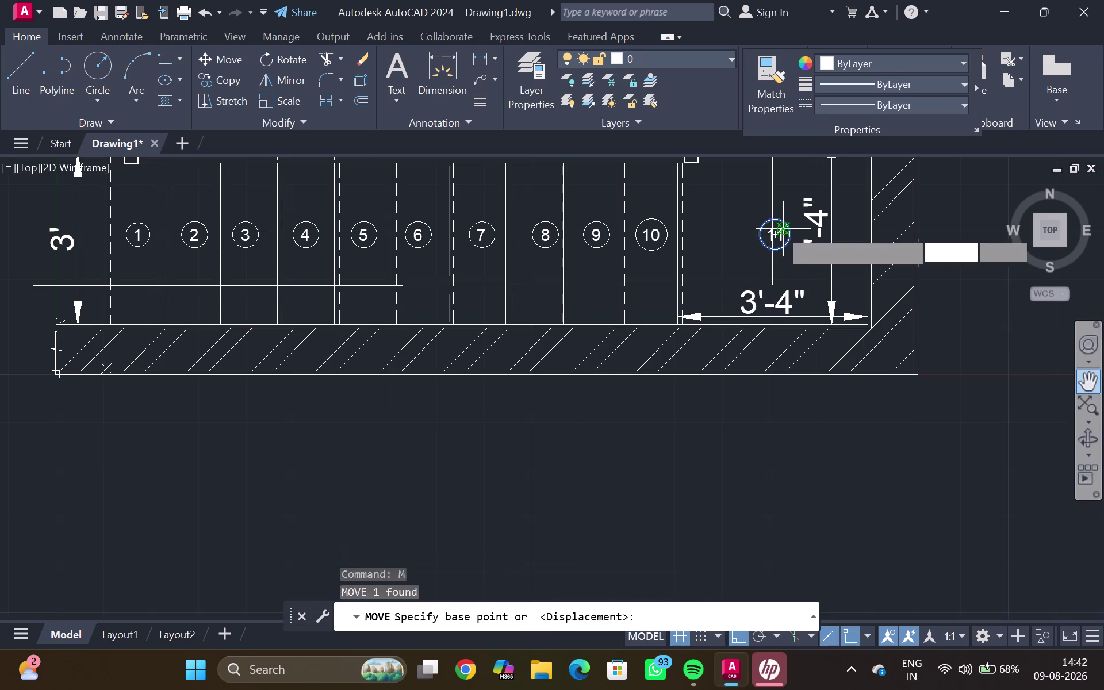
Move the circle and the 11 label toward the landing area.
click(780, 230)
click(745, 239)
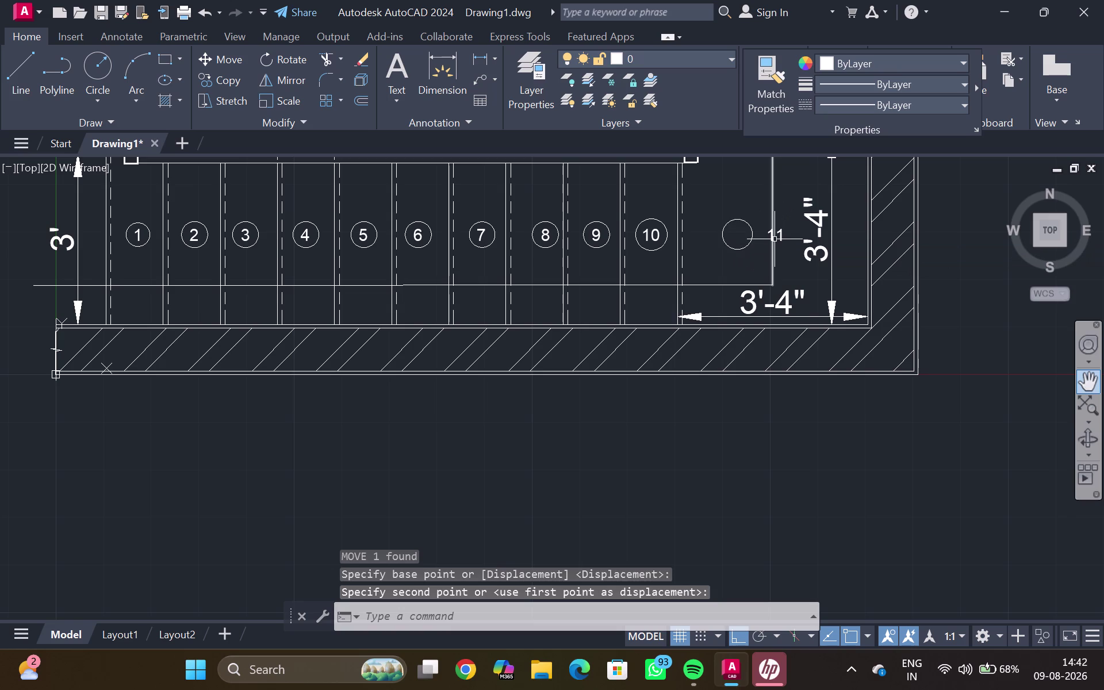
click(782, 233)
key(m)
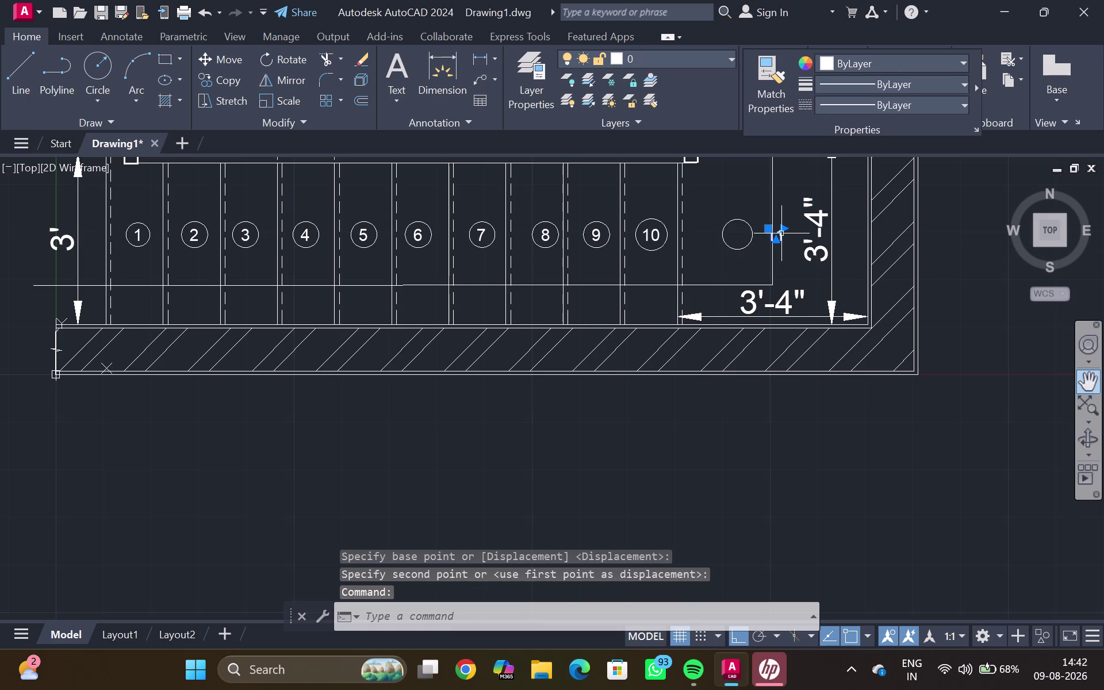
key(Return)
click(781, 233)
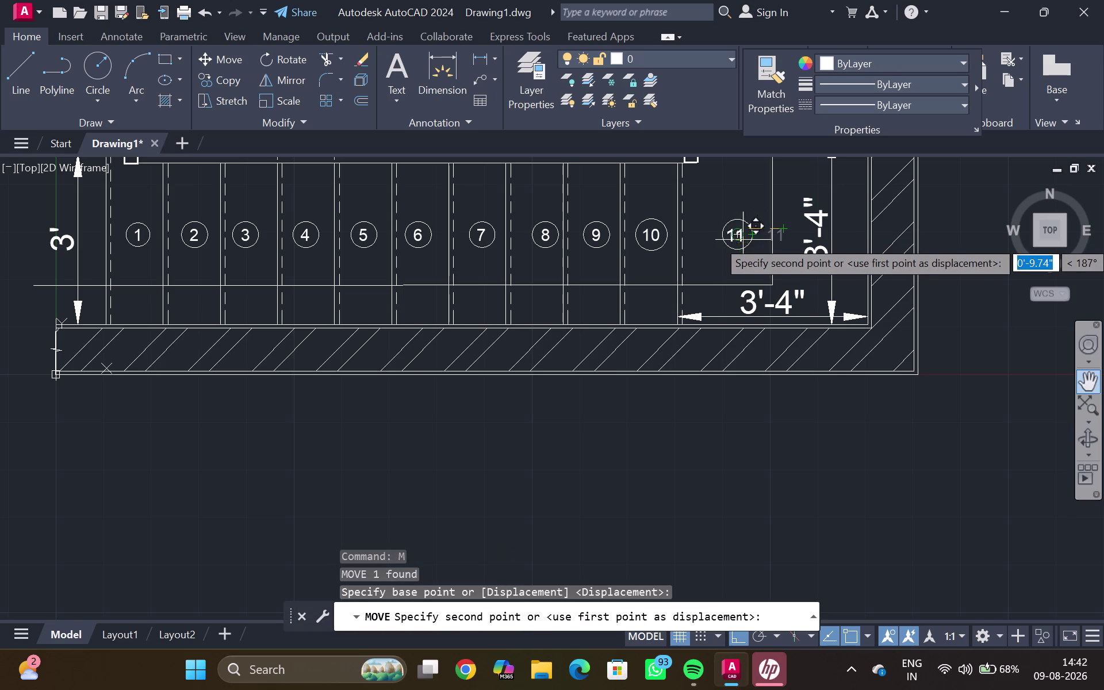
click(745, 240)
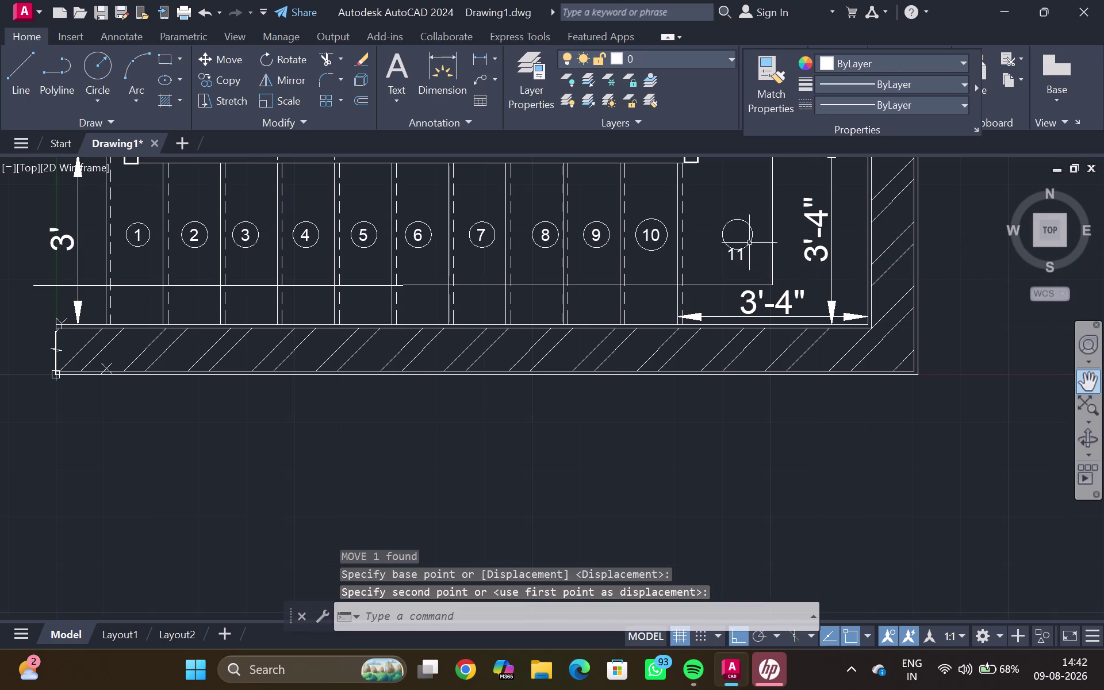
Move the 11 label up inside its circle.
click(742, 254)
key(comma)
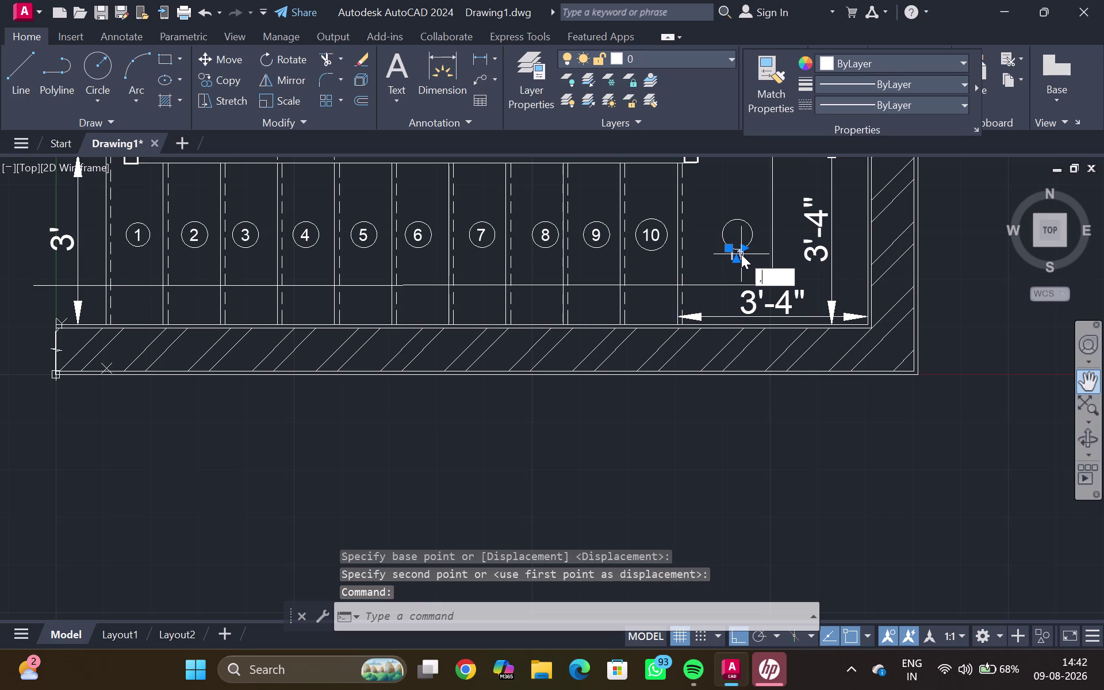
key(BackSpace)
key(m)
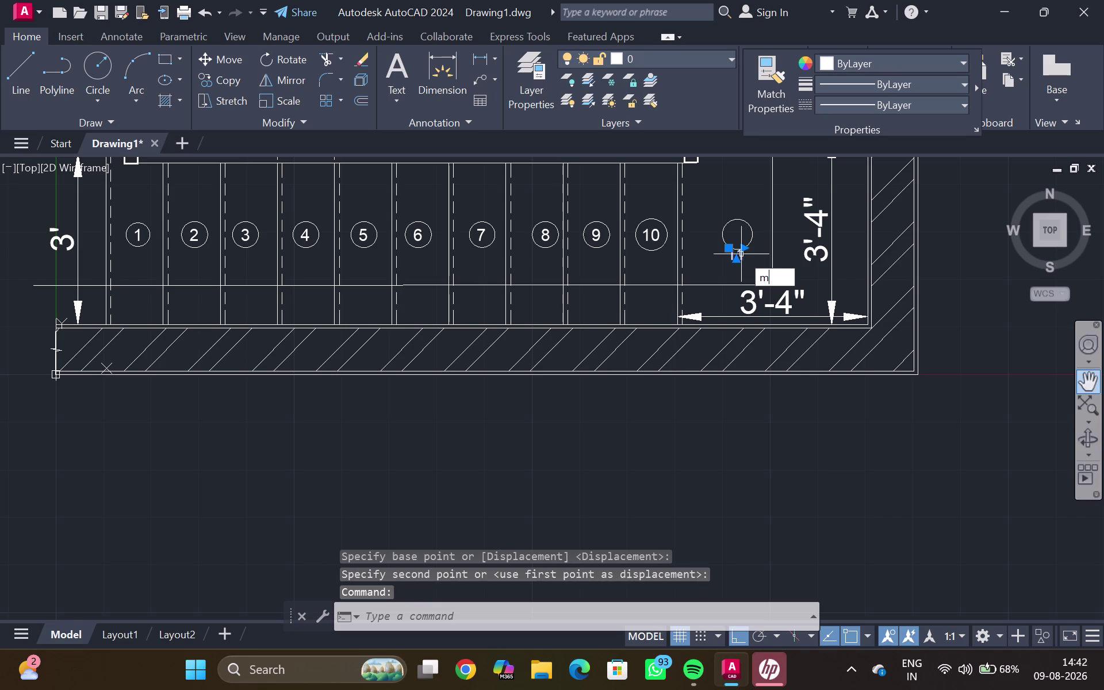
key(Return)
click(741, 254)
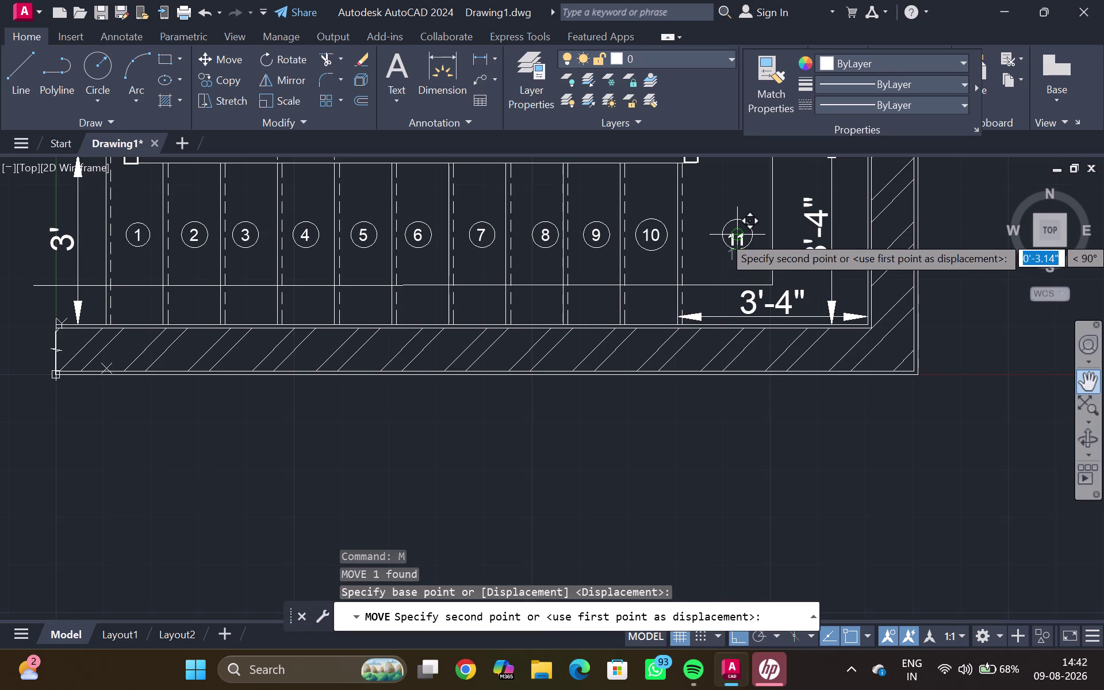
click(742, 230)
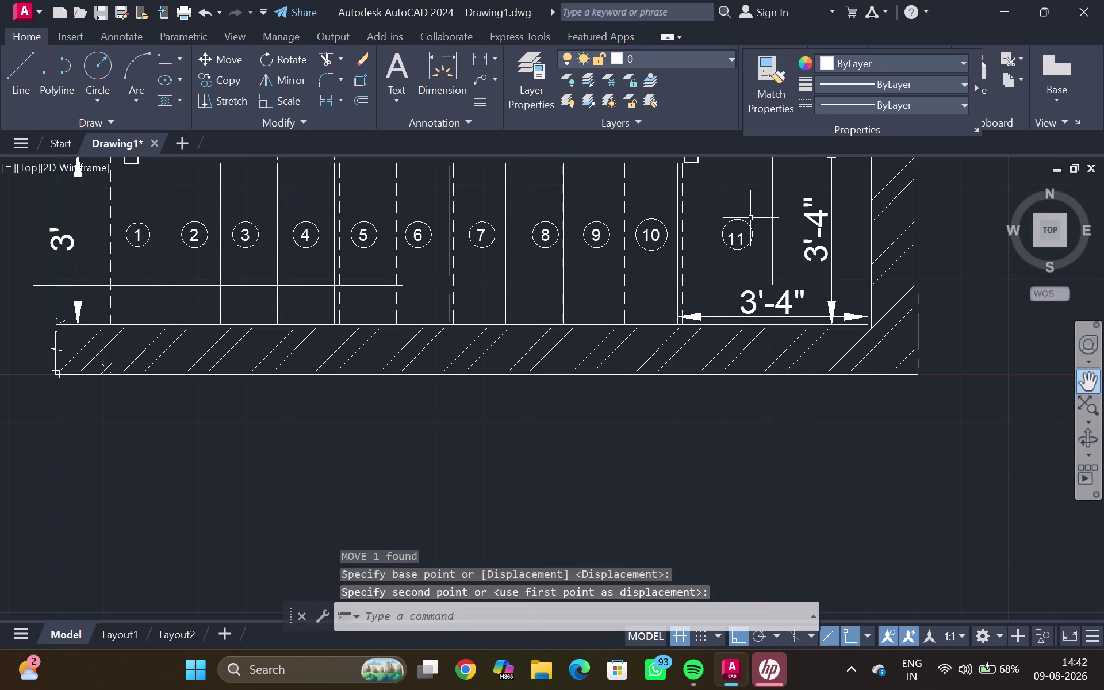
Move the circled 11 together into the centre of the landing square.
click(748, 222)
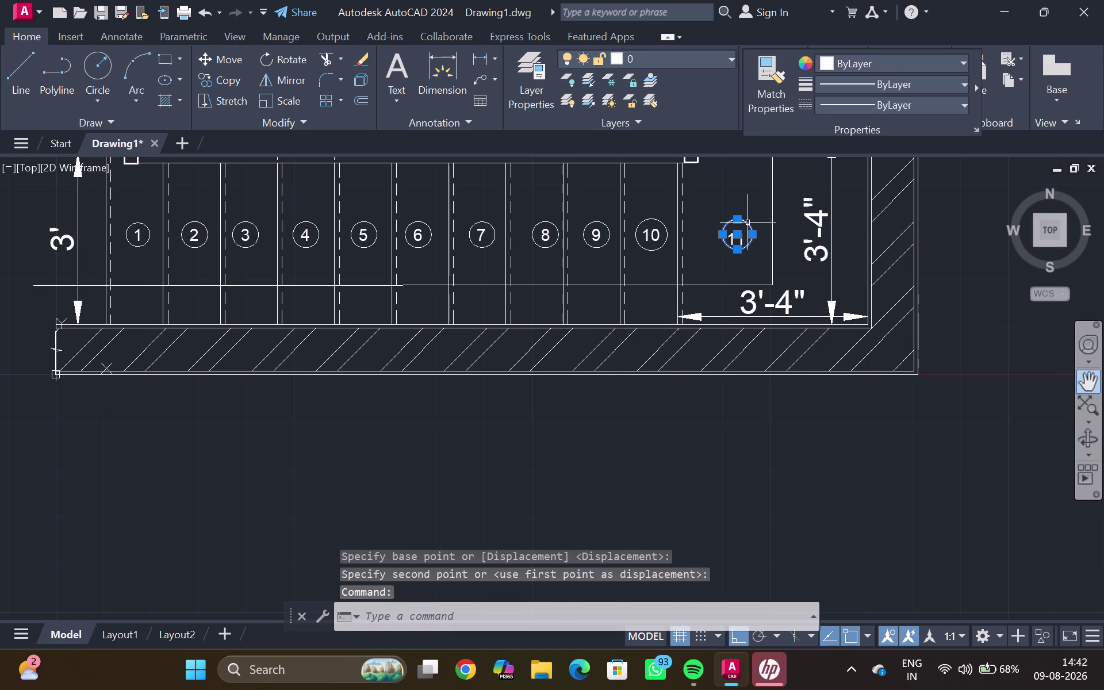
key(m)
key(Return)
click(748, 222)
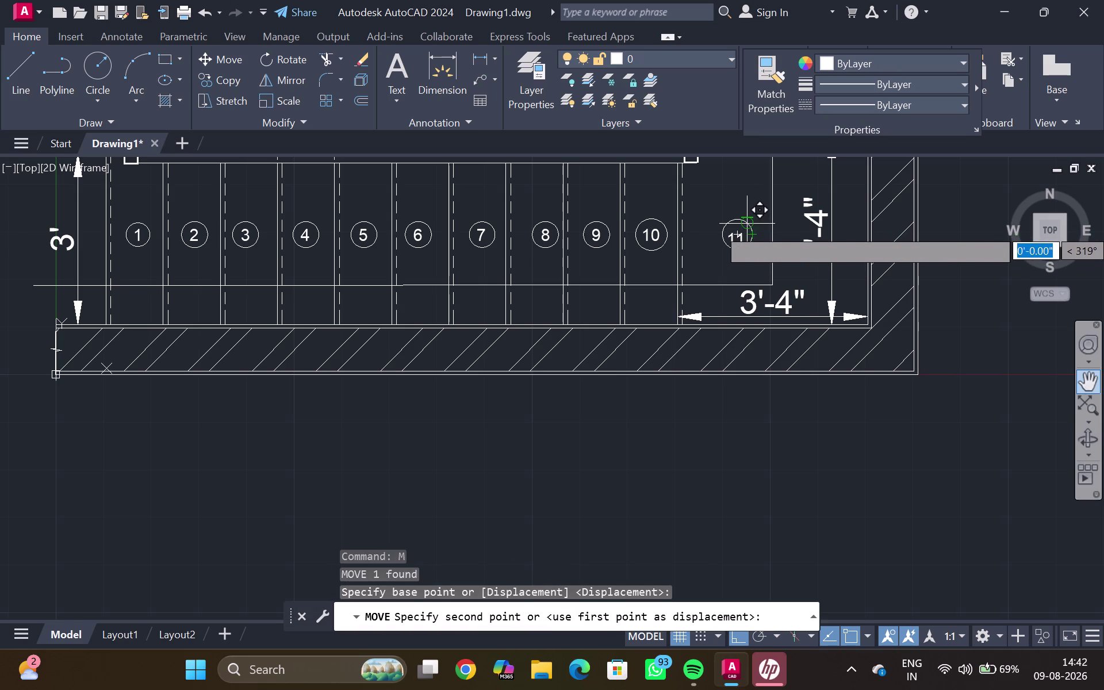
scroll(down, 3)
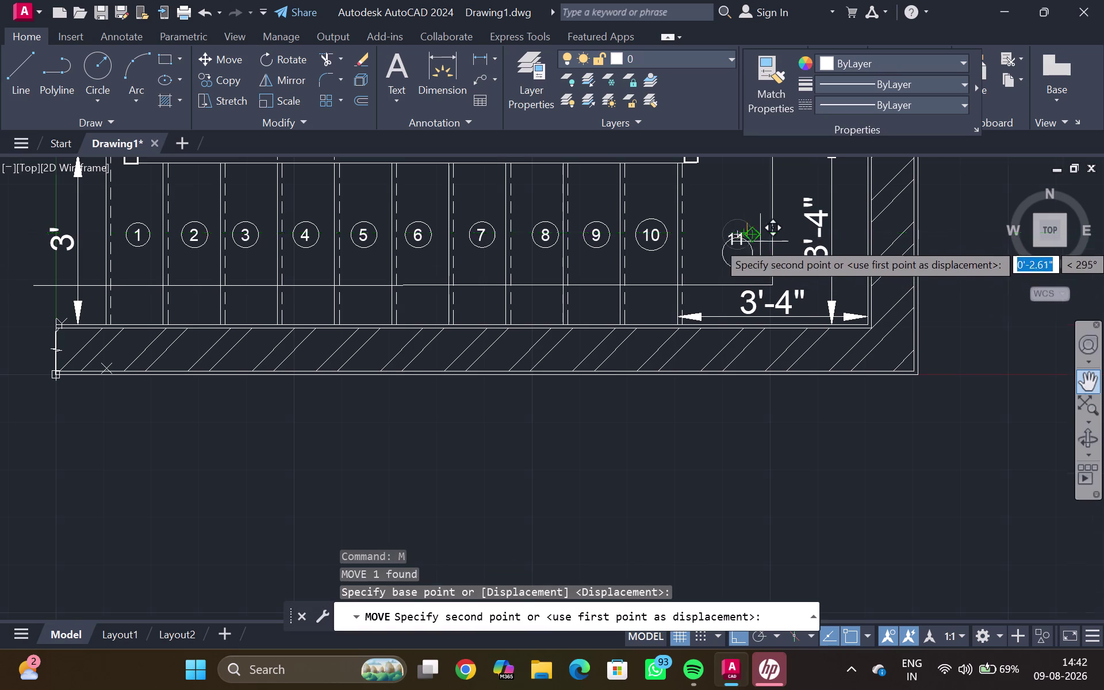
scroll(up, 3)
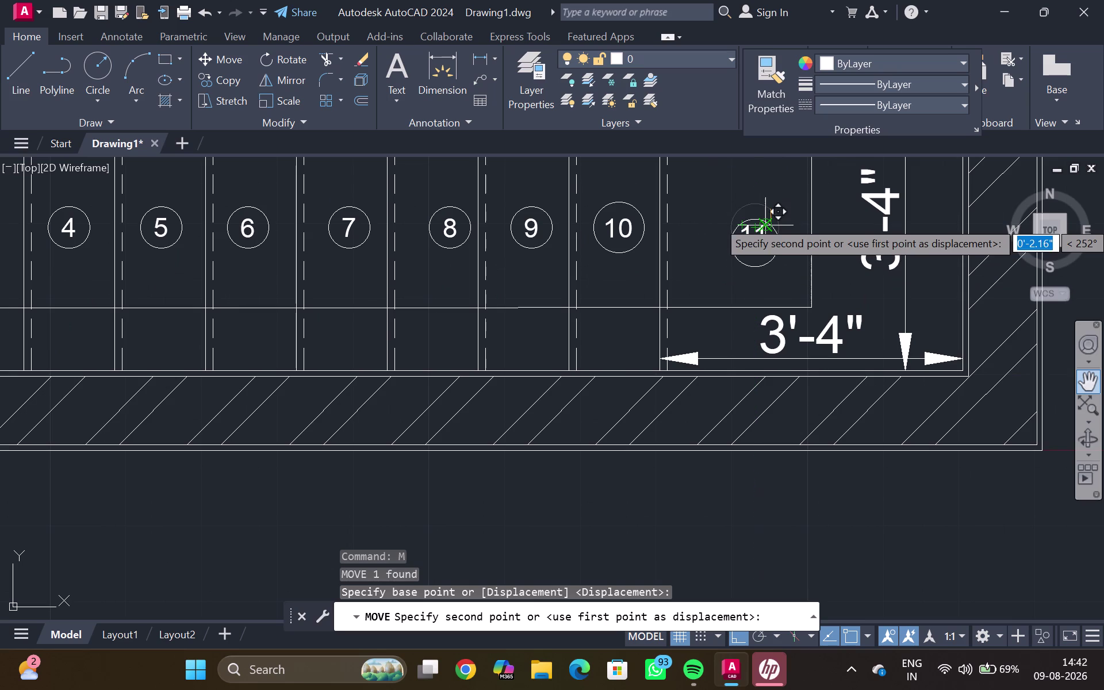
click(771, 217)
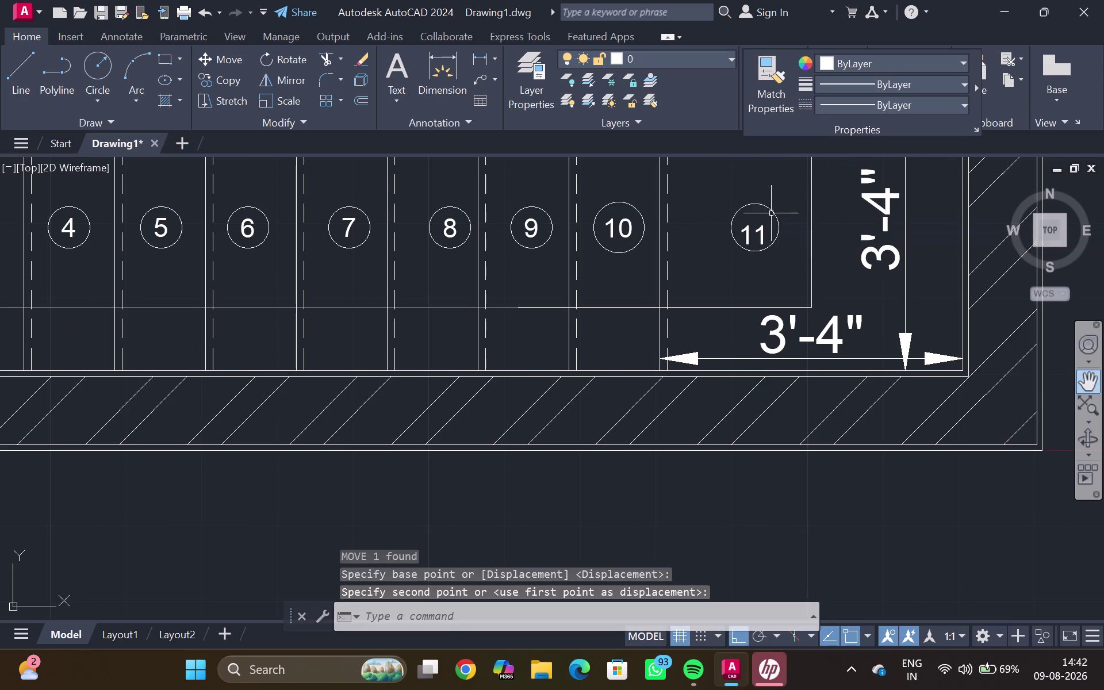
scroll(down, 3)
middle_drag(776, 203, 763, 307)
middle_drag(787, 228, 770, 310)
middle_drag(783, 229, 774, 275)
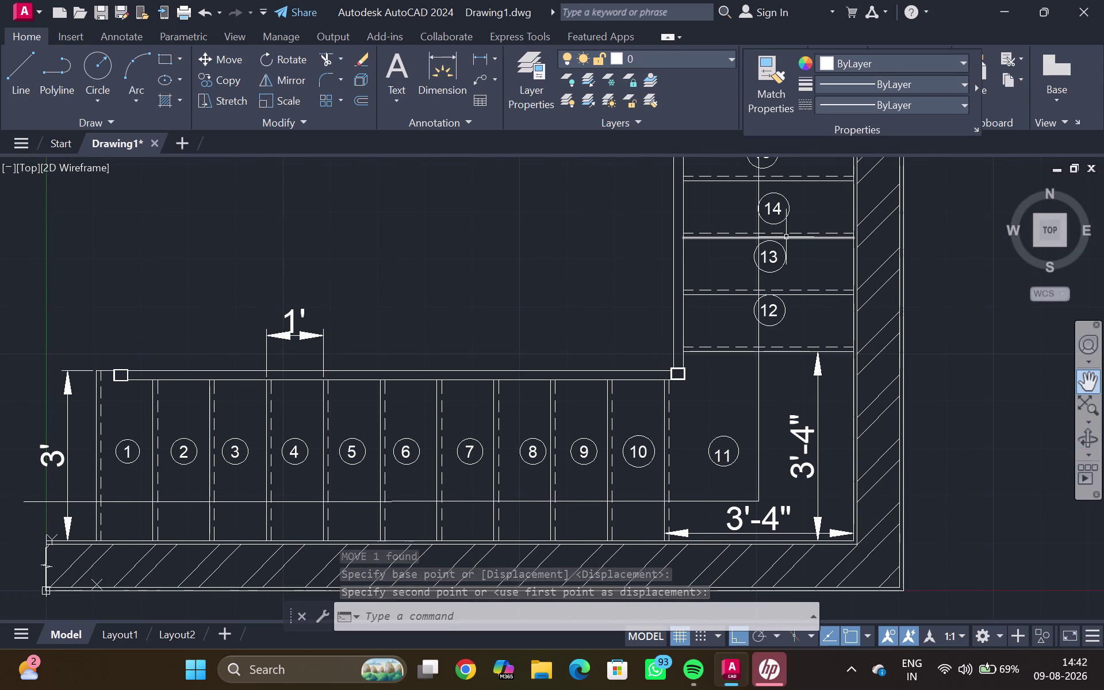
Select the circles and text of numbers 15 and 14 with selection boxes.
scroll(down, 3)
middle_drag(781, 251, 783, 265)
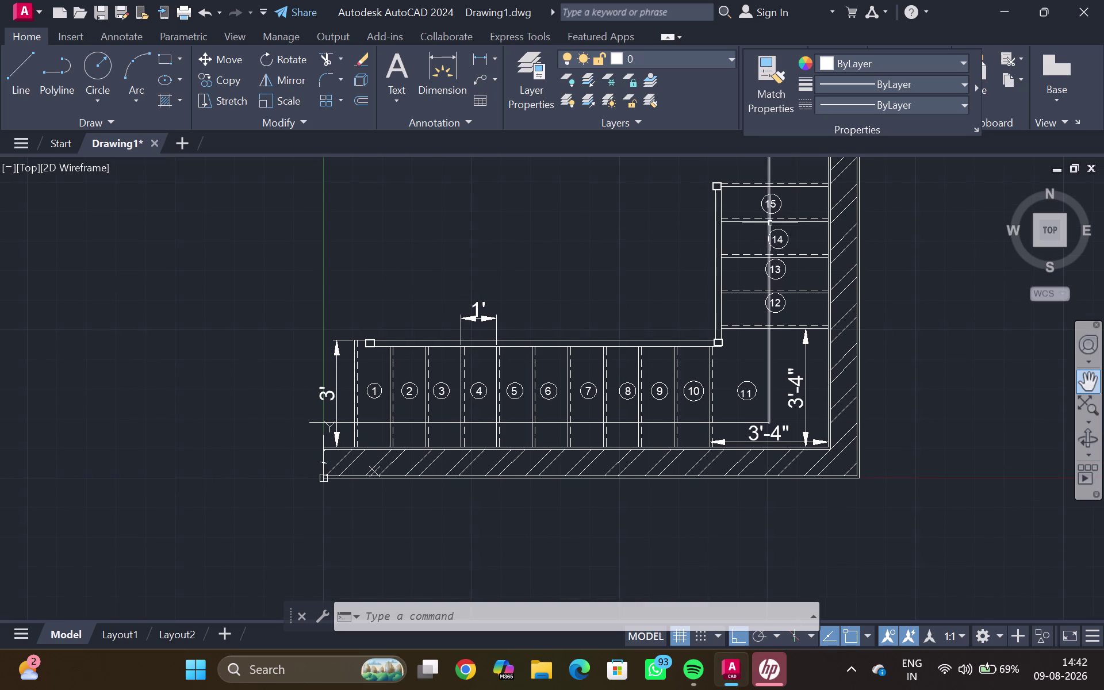
click(764, 197)
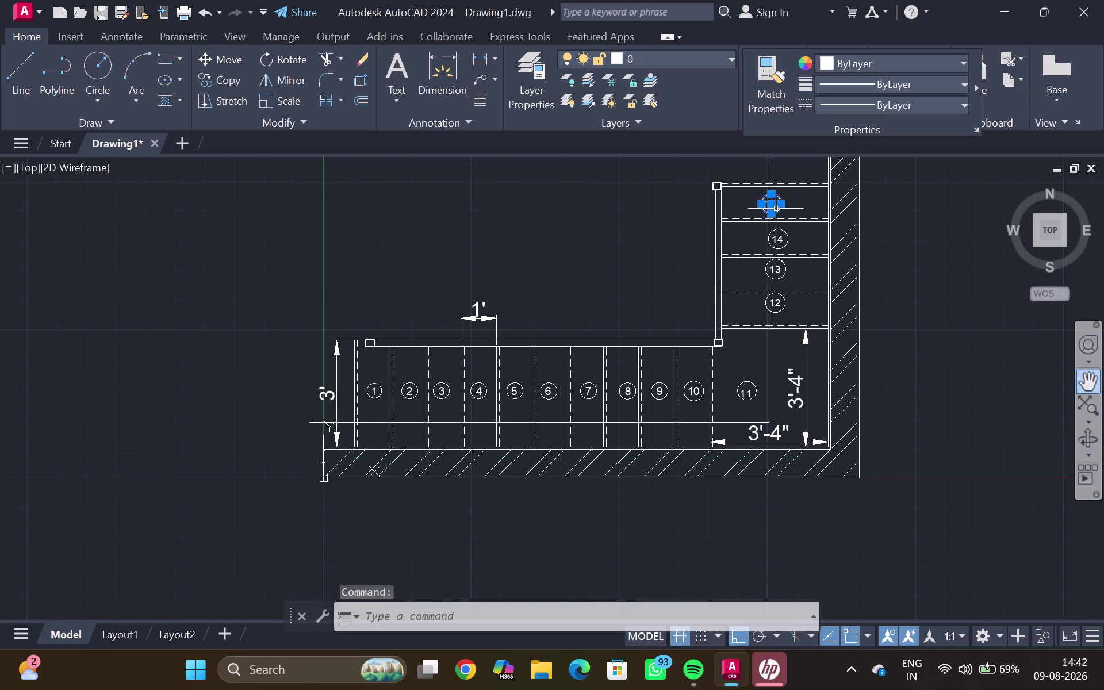
click(788, 240)
scroll(up, 3)
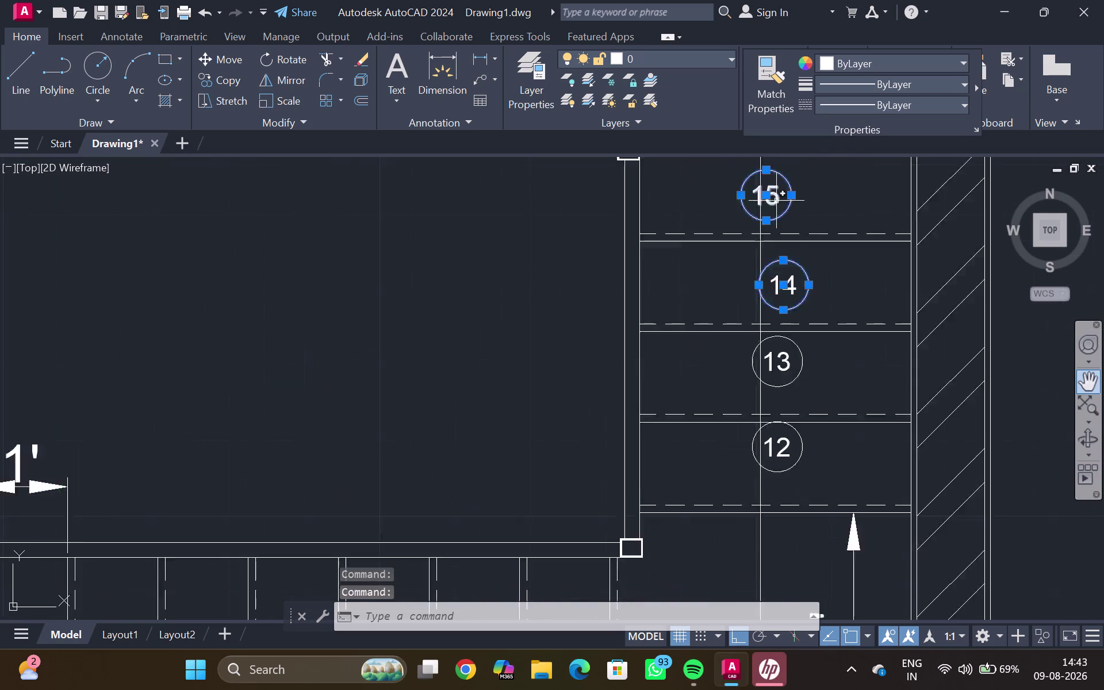
scroll(up, 3)
click(772, 198)
click(773, 209)
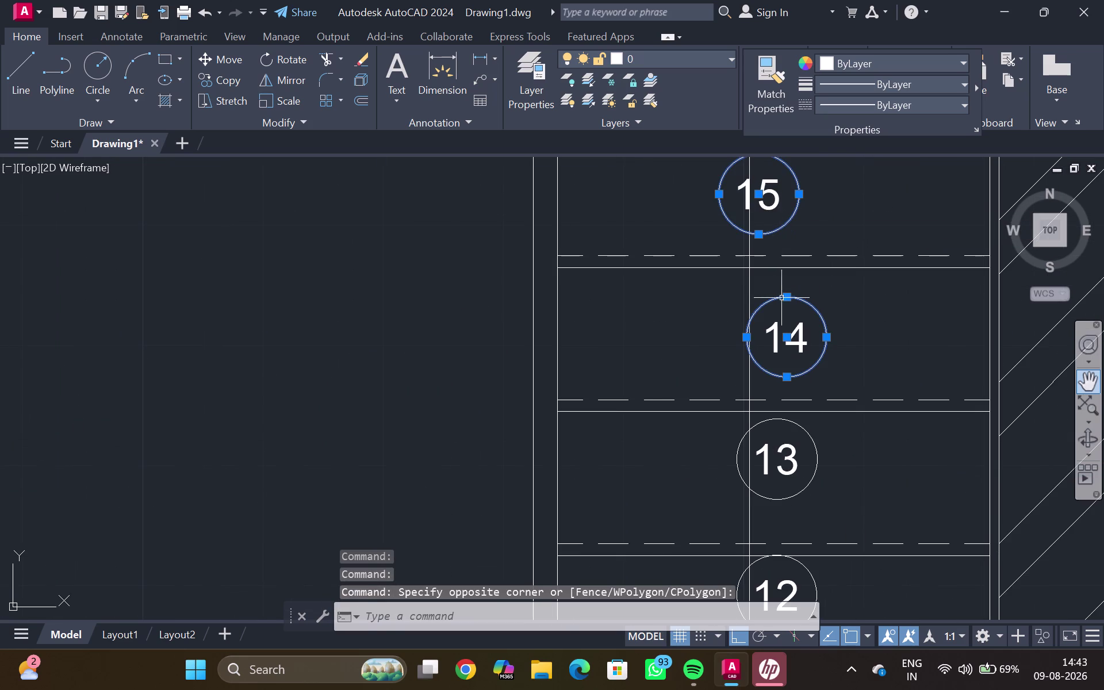
click(799, 328)
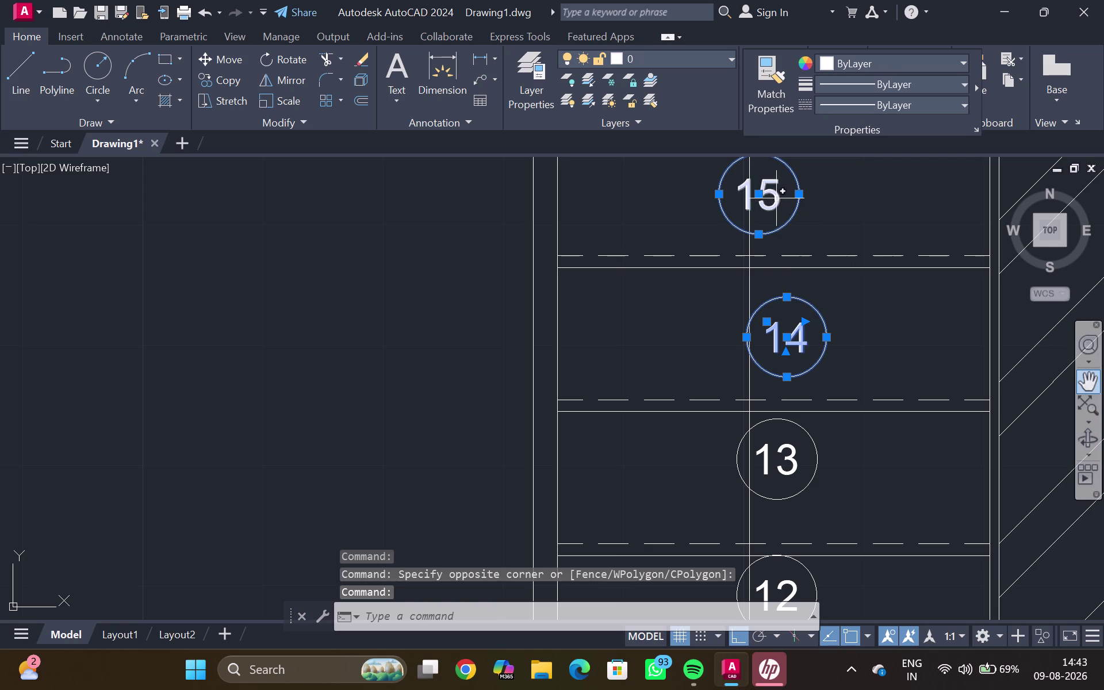
click(778, 198)
Add the circled numbers 13 and 12 to the selection.
middle_drag(817, 393, 810, 282)
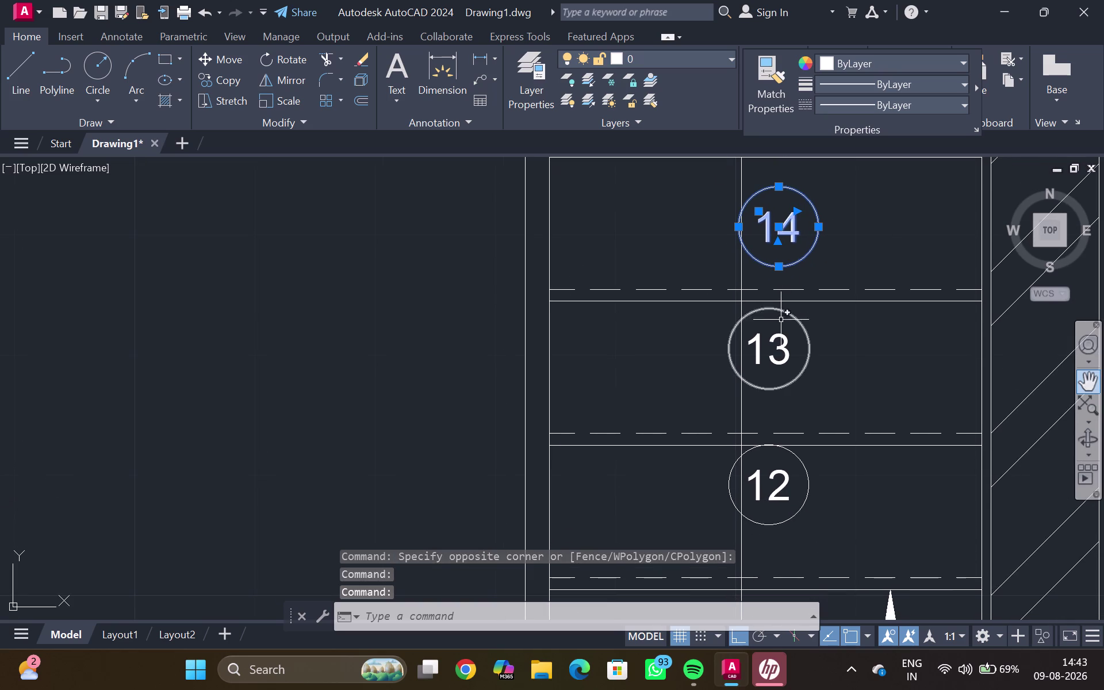
click(786, 312)
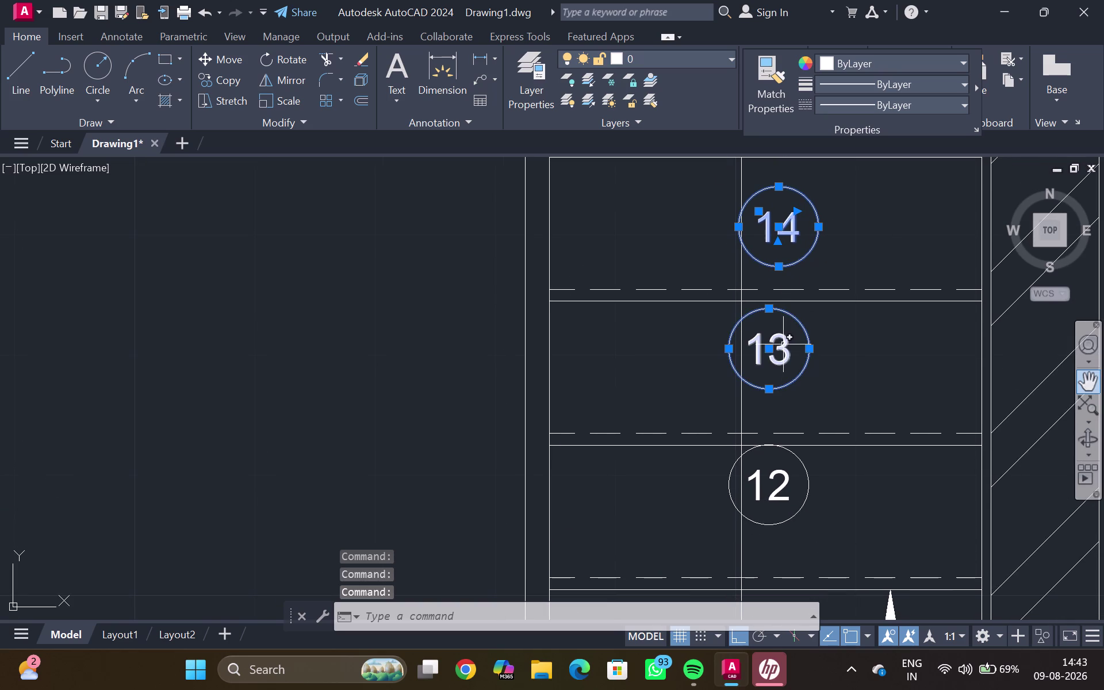
click(786, 341)
middle_drag(795, 437, 785, 337)
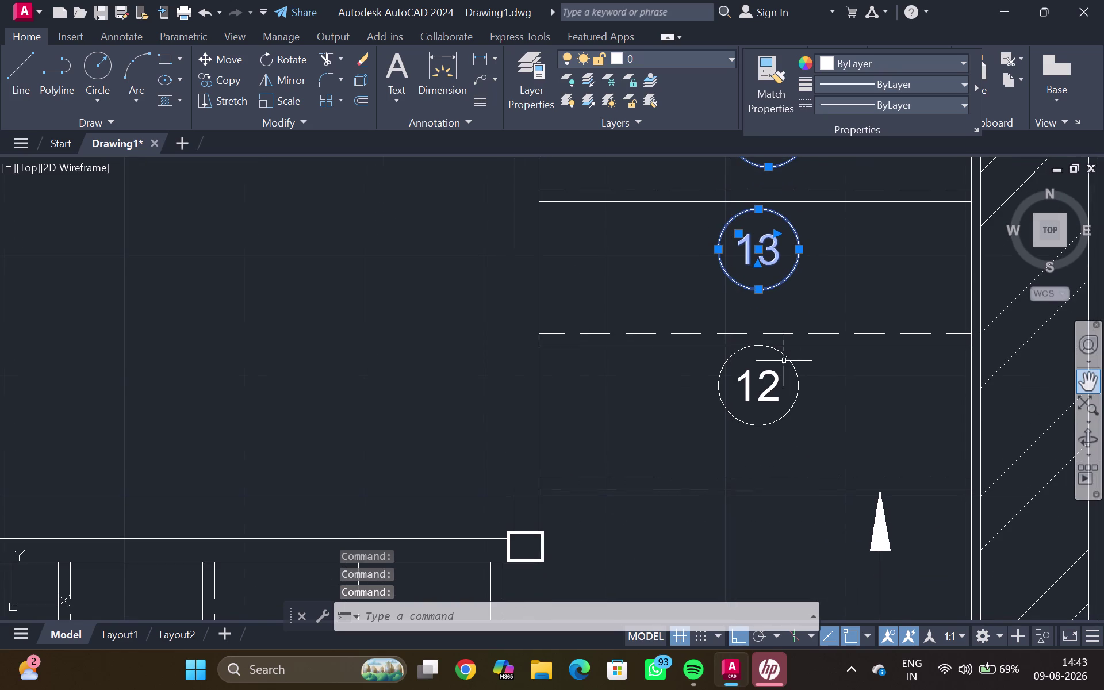
click(789, 356)
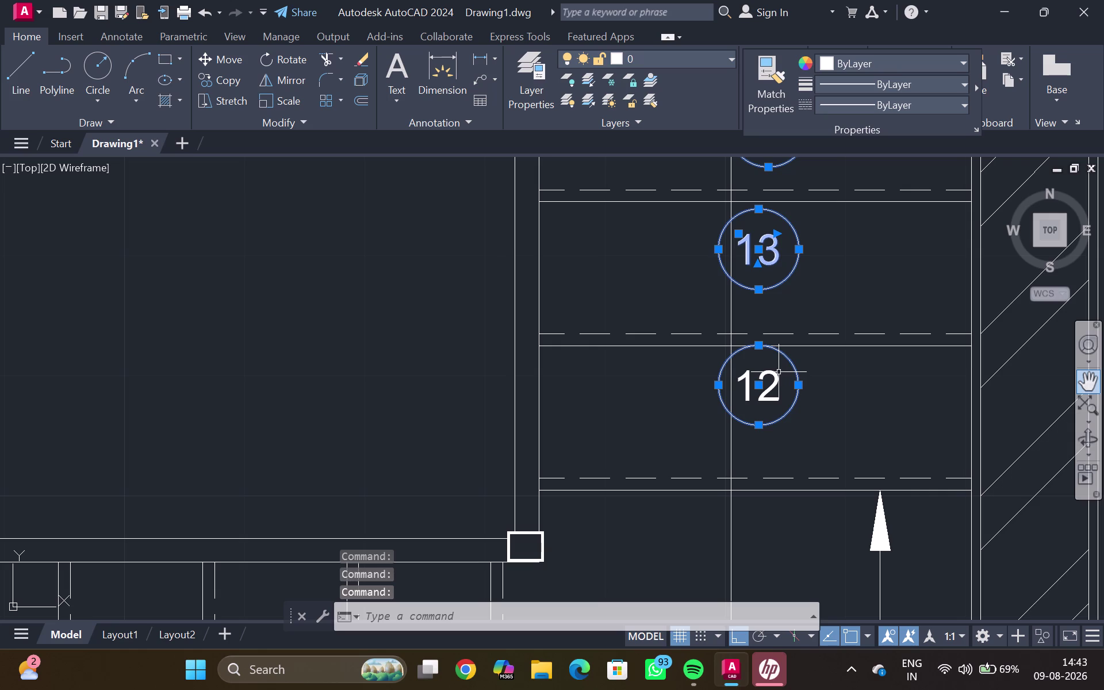
click(777, 376)
scroll(down, 3)
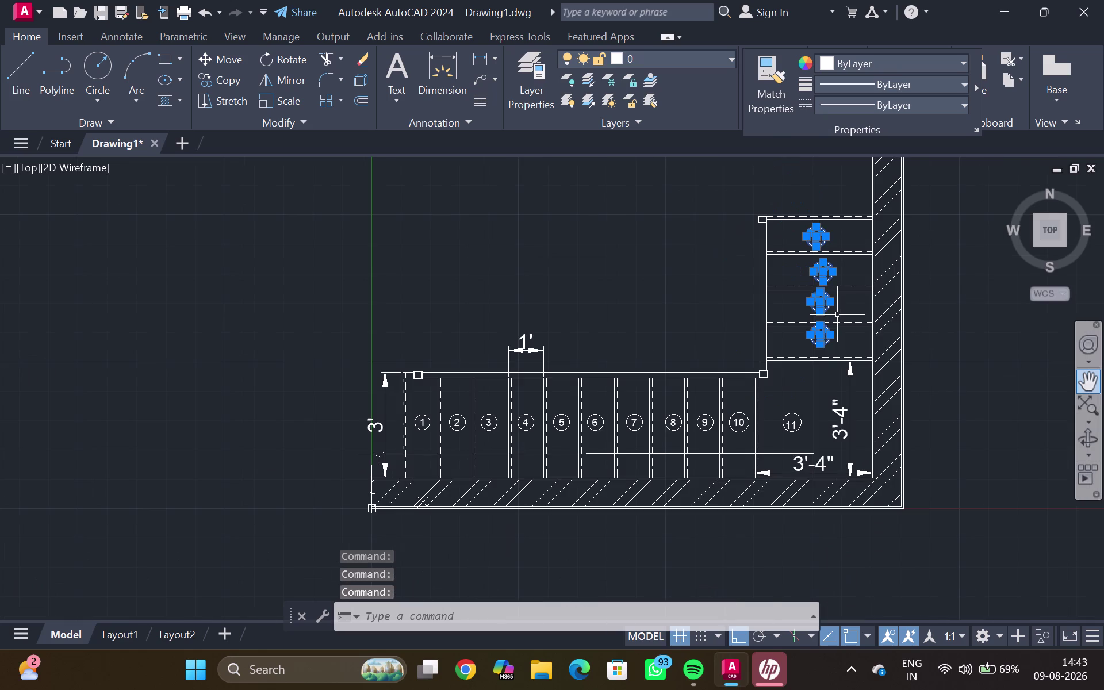
Move the eight selected objects right so numbers 12–15 centre in their treads.
key(m)
key(Return)
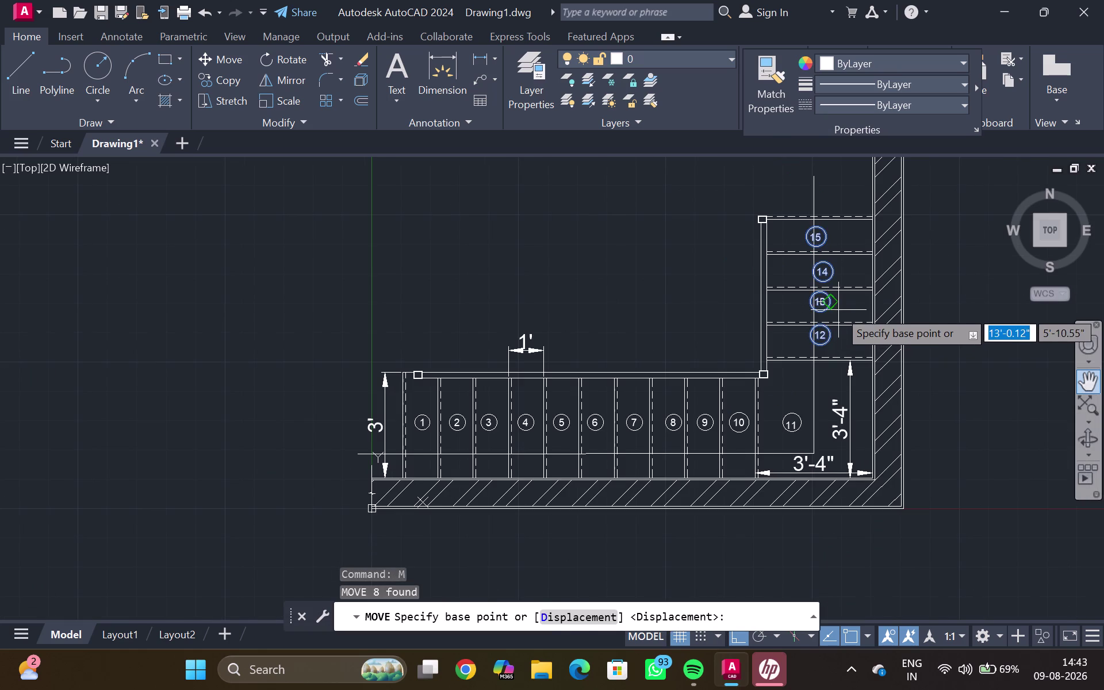
click(839, 310)
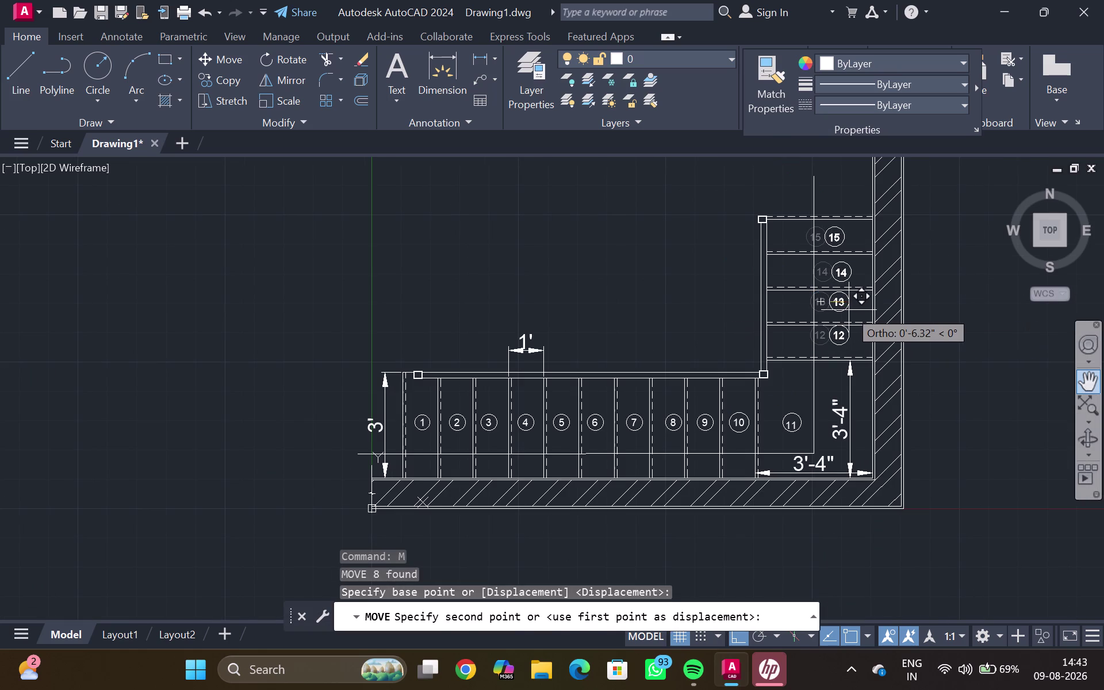
click(852, 312)
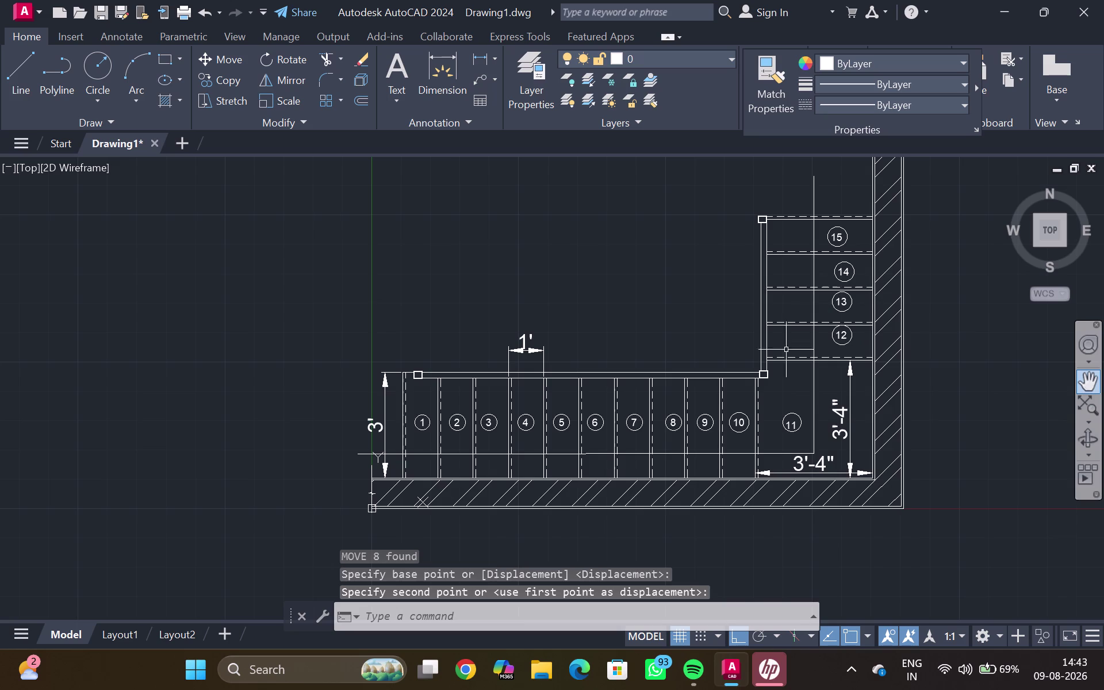
middle_drag(632, 426, 688, 349)
scroll(up, 3)
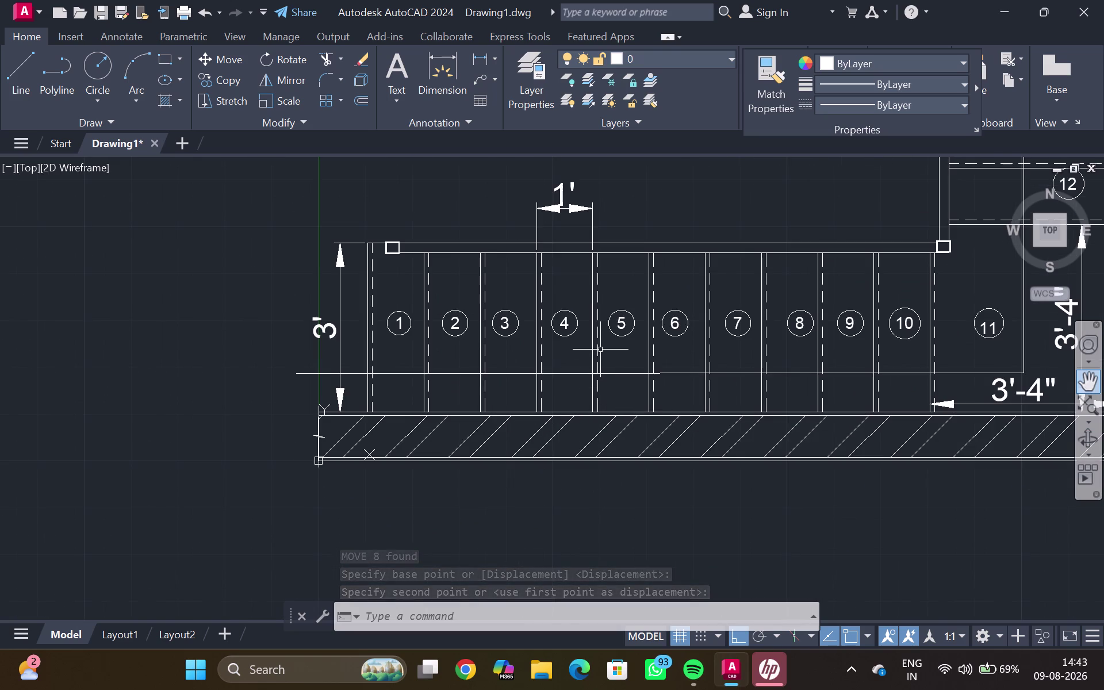
Draw the half-arrowhead line segments on tread 4's walking line with Ortho off.
key(l)
key(Return)
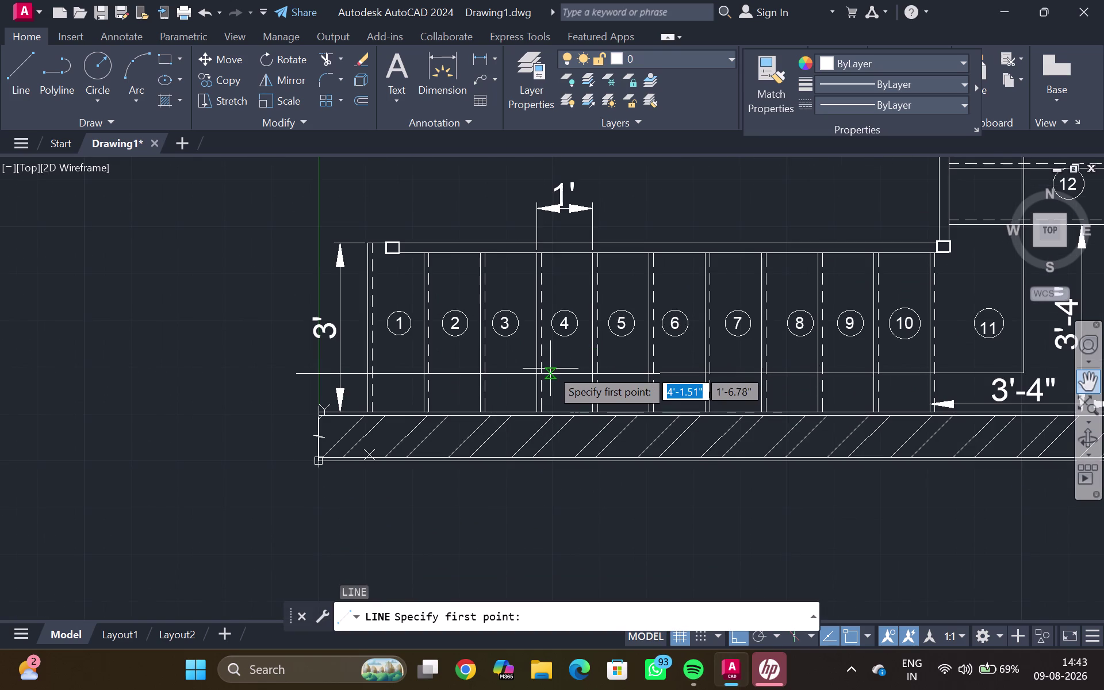
scroll(up, 3)
click(560, 379)
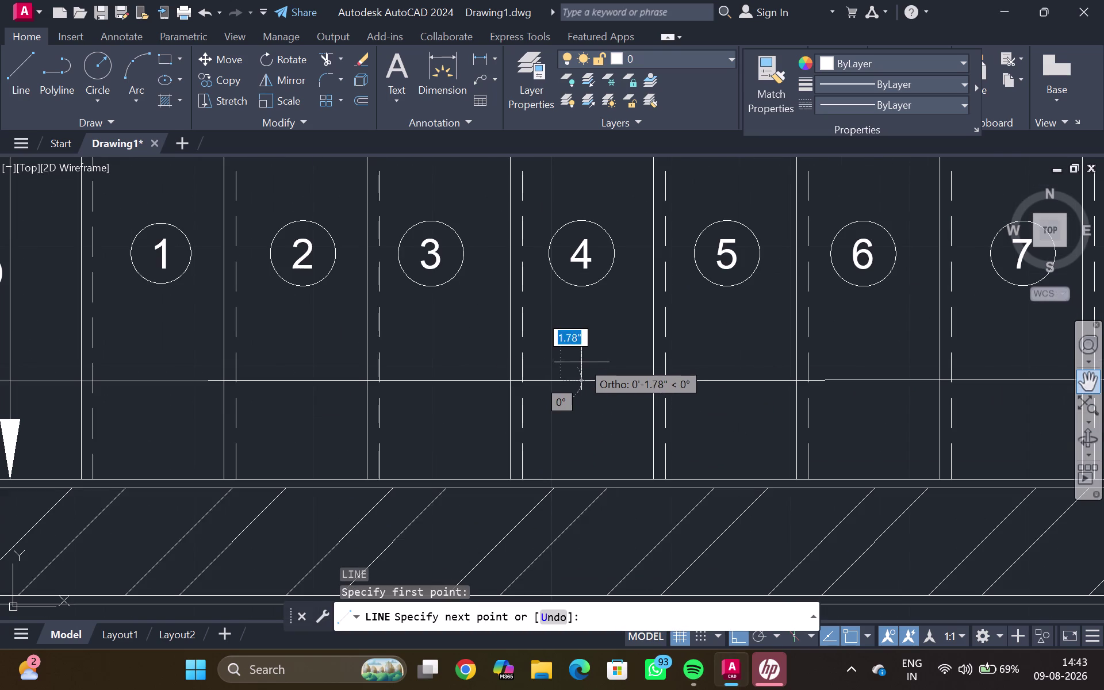
key(ctrl+F8)
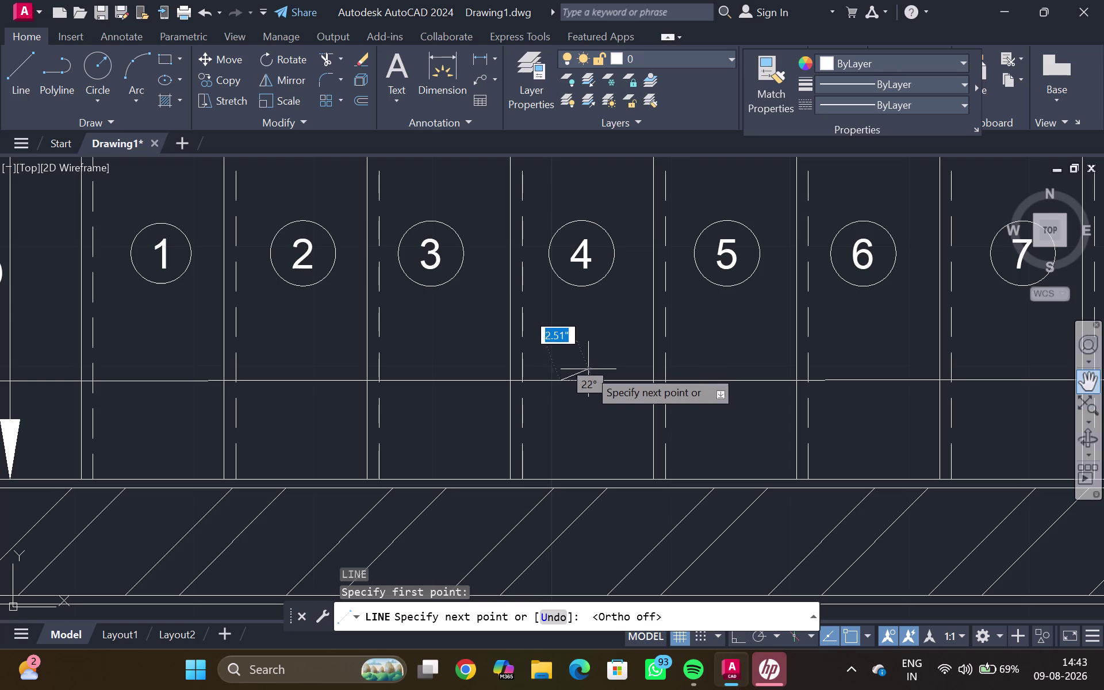
click(591, 364)
click(577, 345)
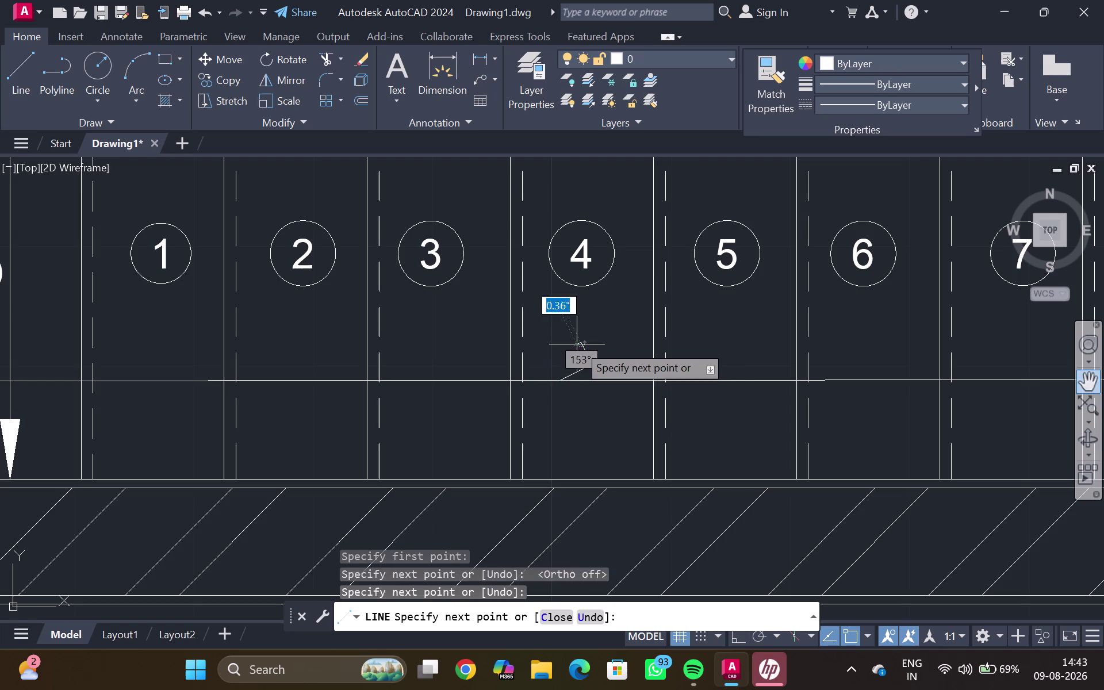
scroll(up, 3)
click(640, 383)
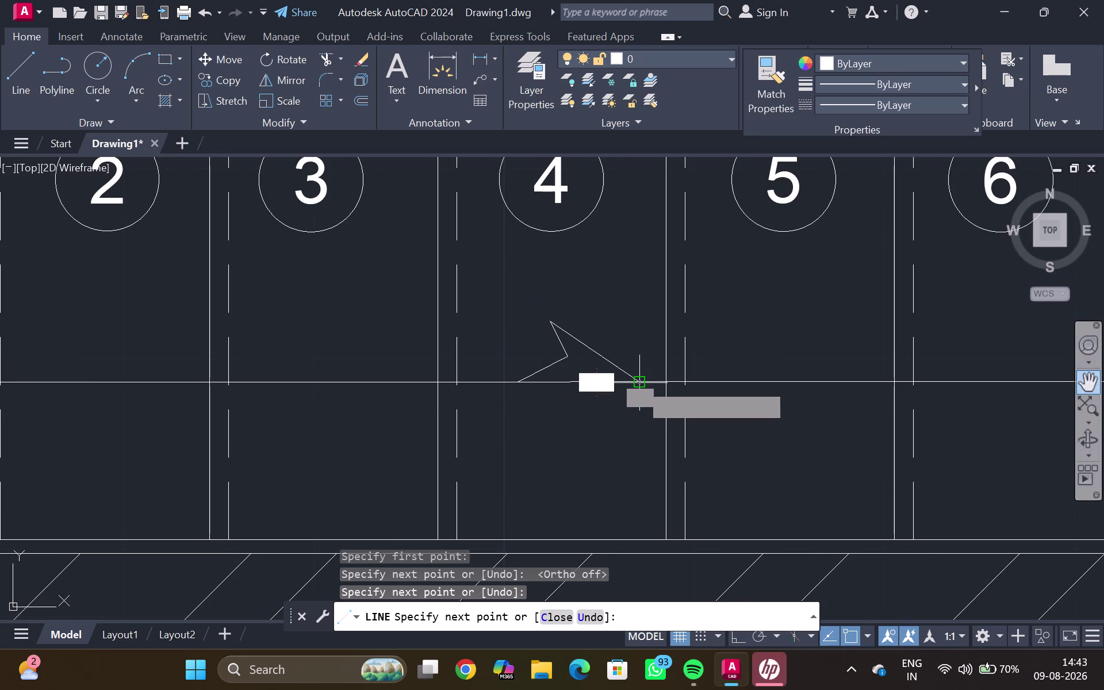
key(Escape)
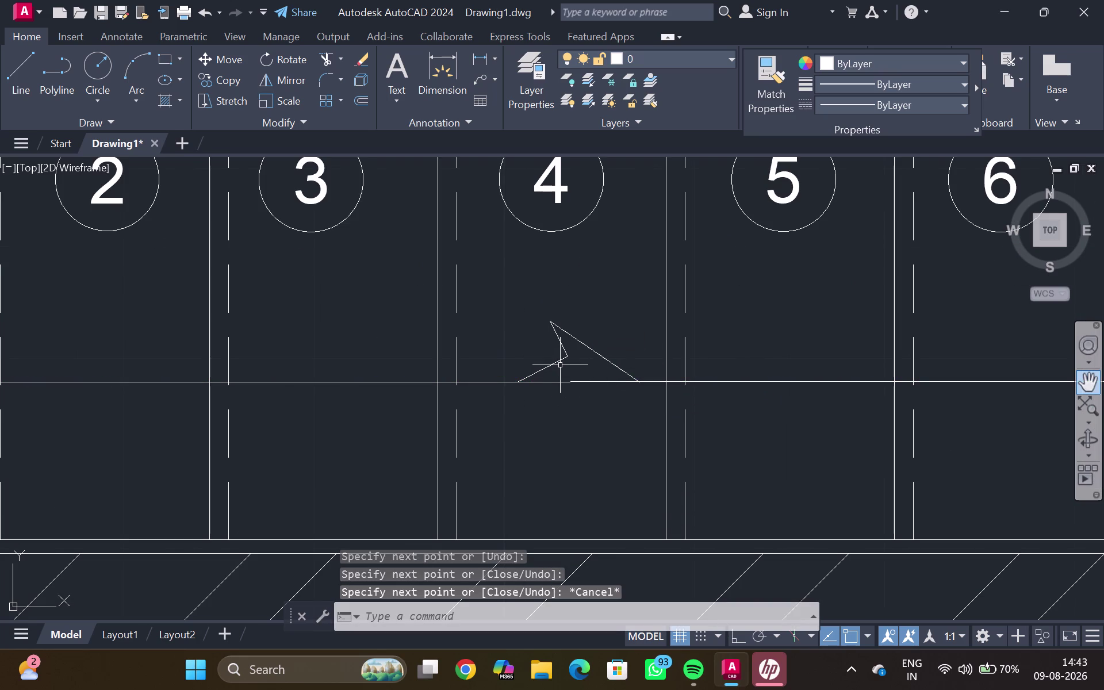
Window-select the half-arrowhead lines.
drag(561, 363, 555, 334)
click(556, 328)
click(558, 336)
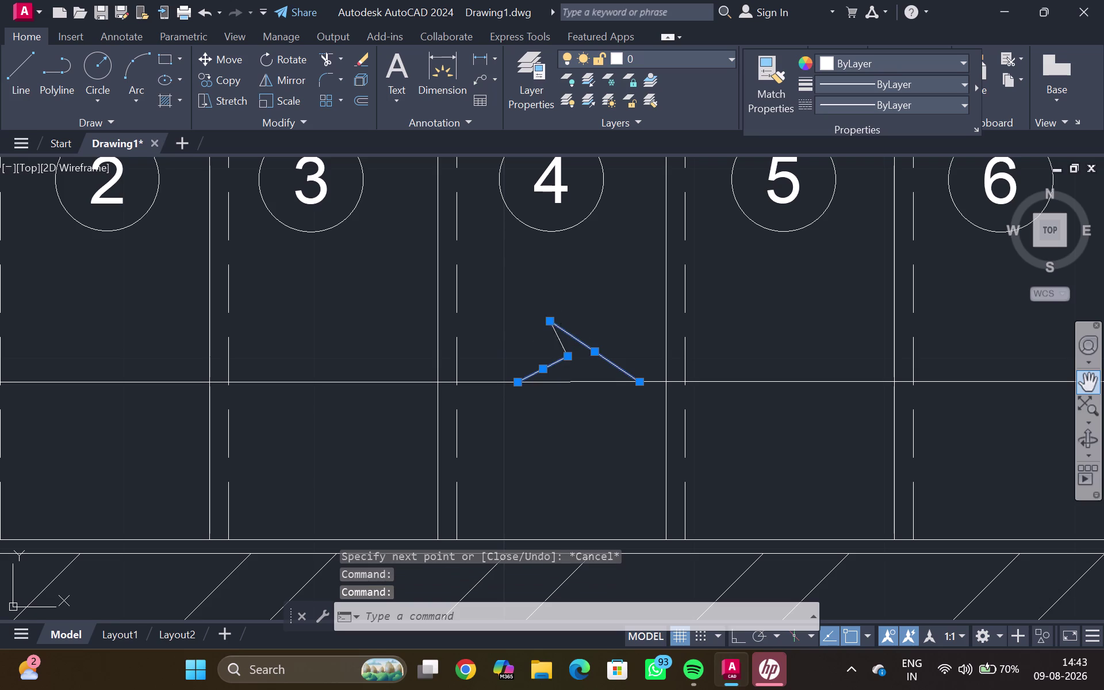
Mirror the half arrow about the walking line, keeping the original.
text(mi)
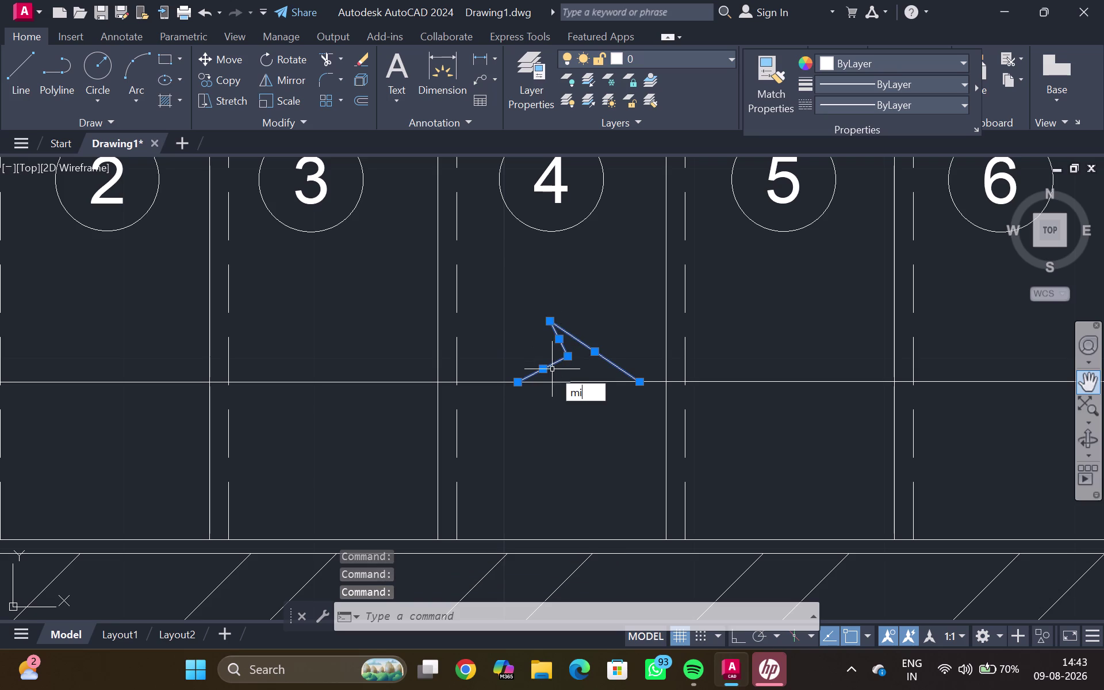
key(Return)
click(526, 380)
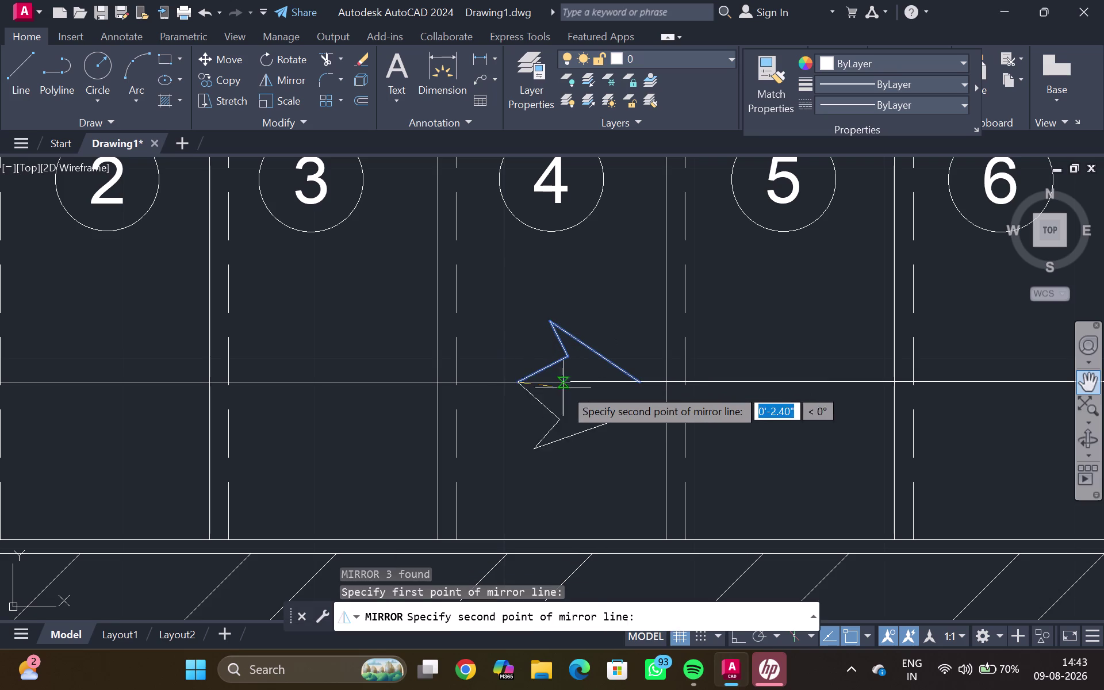
click(638, 382)
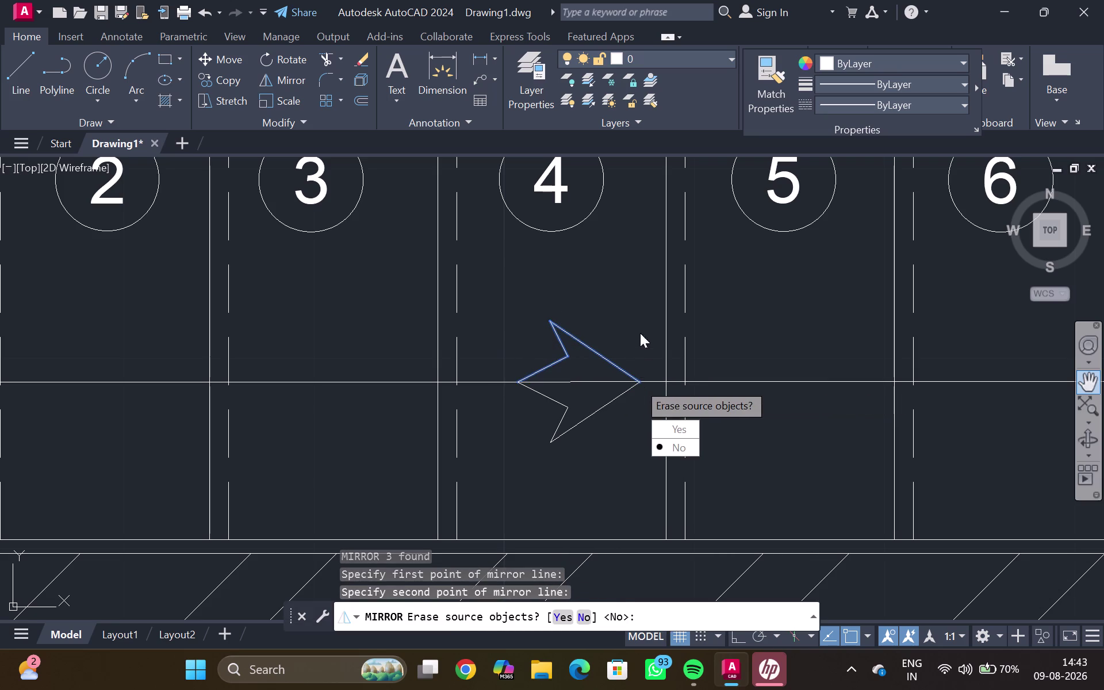
drag(664, 443, 636, 380)
key(Escape)
Trim away the walking line inside the arrow.
text(tr)
key(Return)
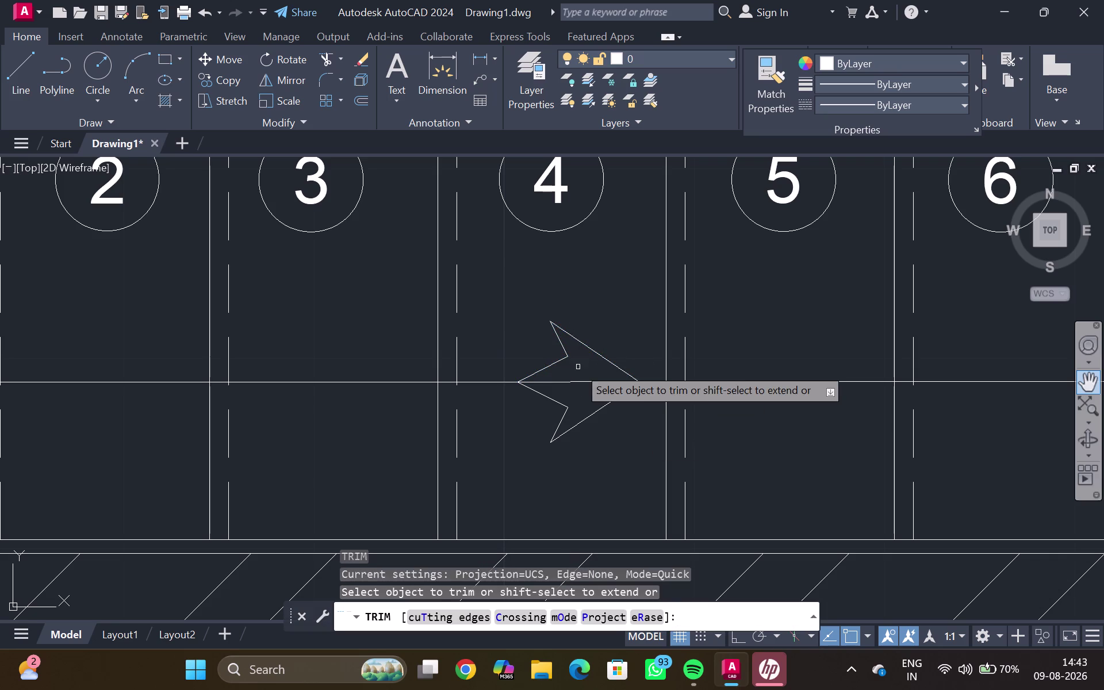
click(577, 382)
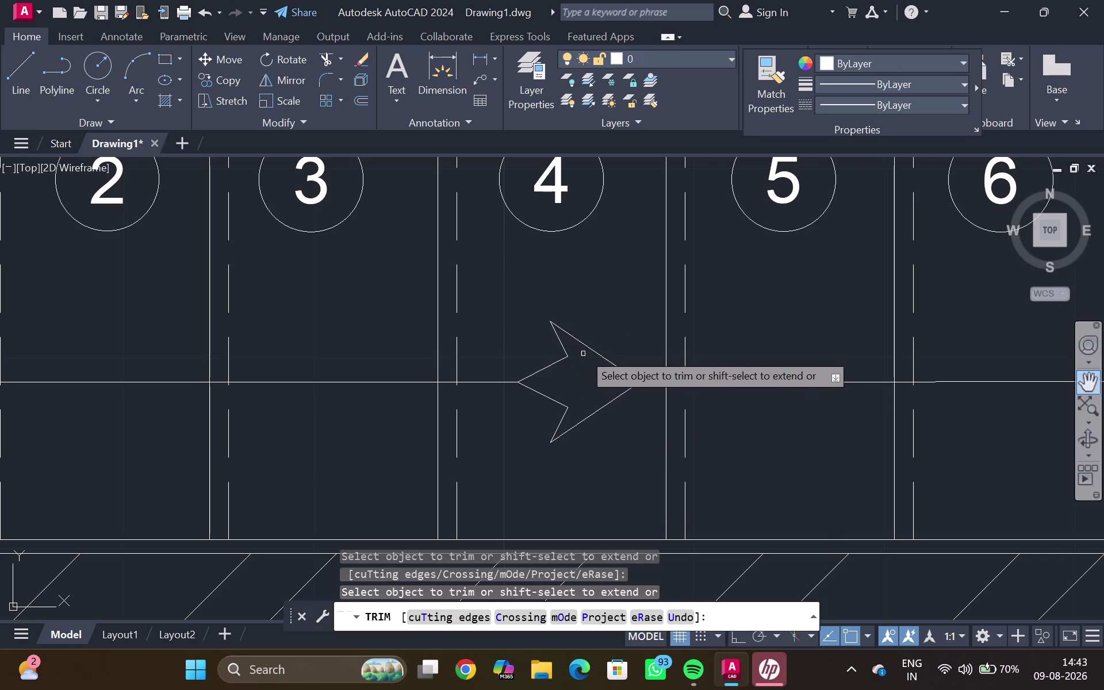
key(Escape)
Fill the arrow with a SOLID hatch.
key(h)
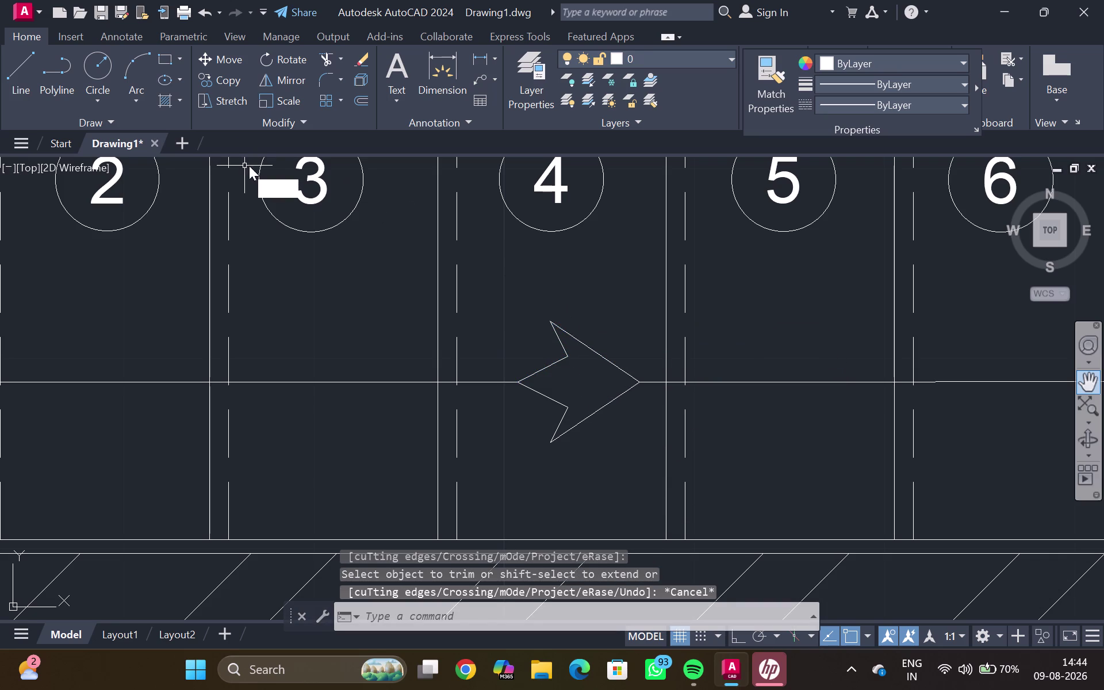
key(Return)
click(162, 80)
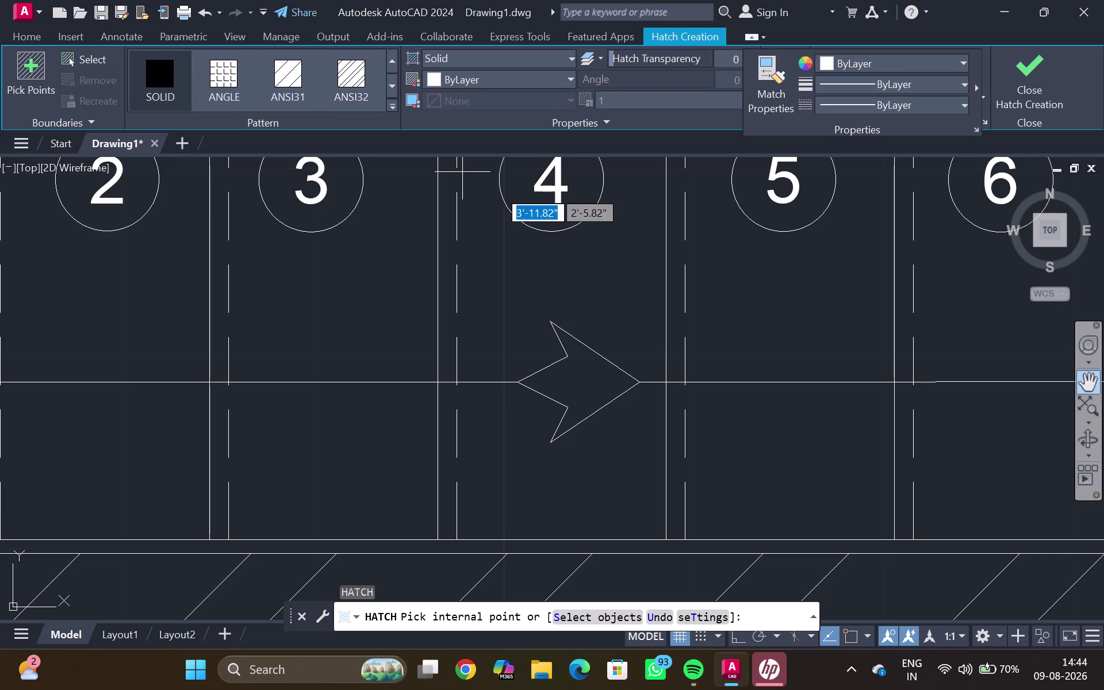
click(579, 390)
scroll(down, 3)
key(Escape)
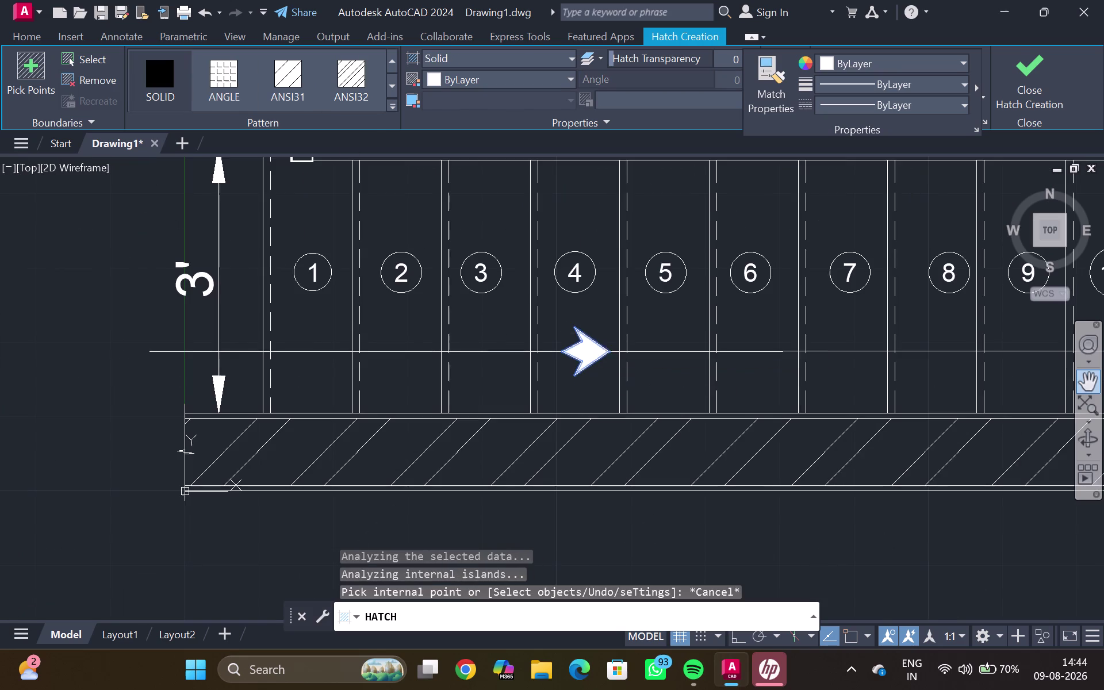
click(589, 355)
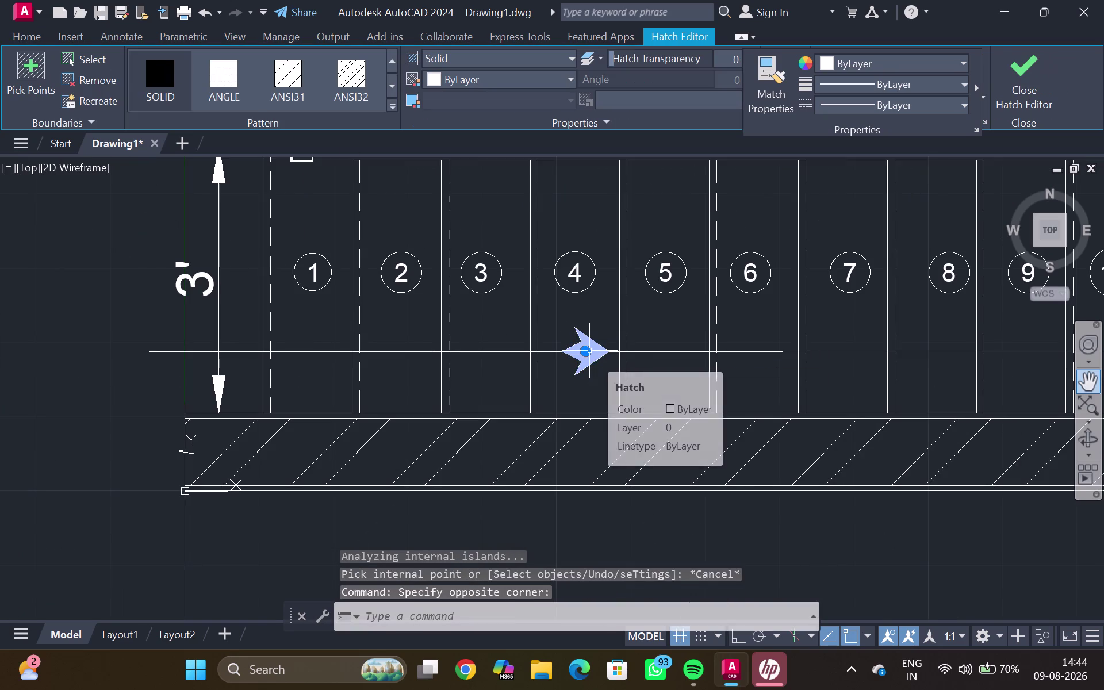
Copy the filled arrow from its tail to above tread 15 and beside tread 13.
text(co)
key(Return)
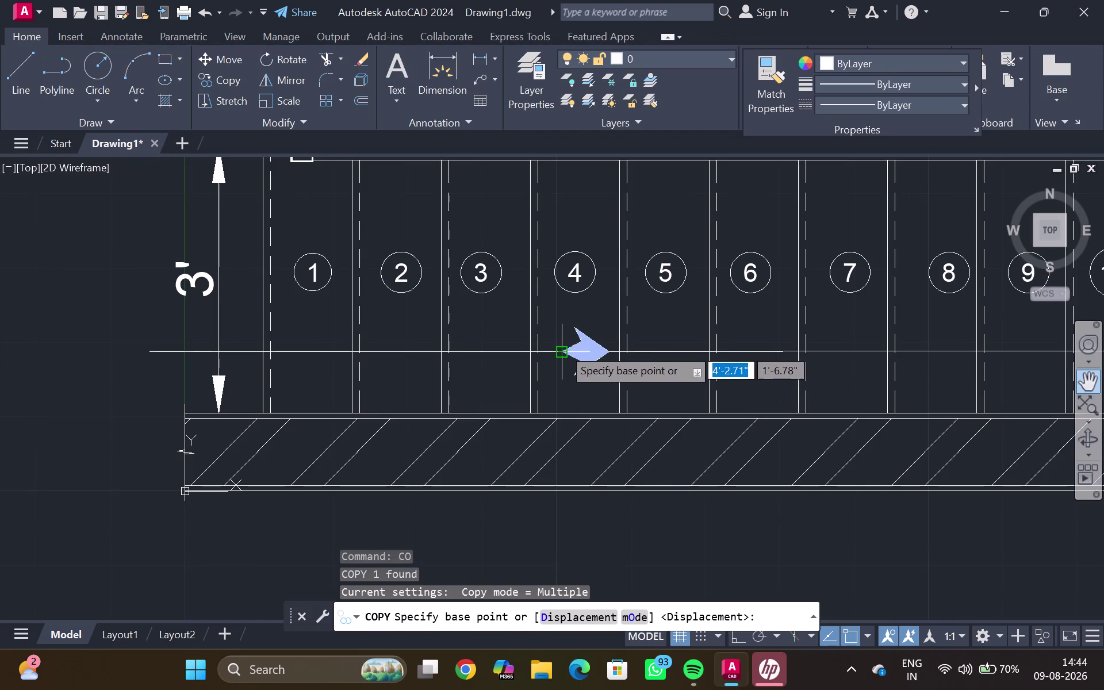
click(563, 348)
scroll(down, 3)
middle_drag(904, 288, 666, 327)
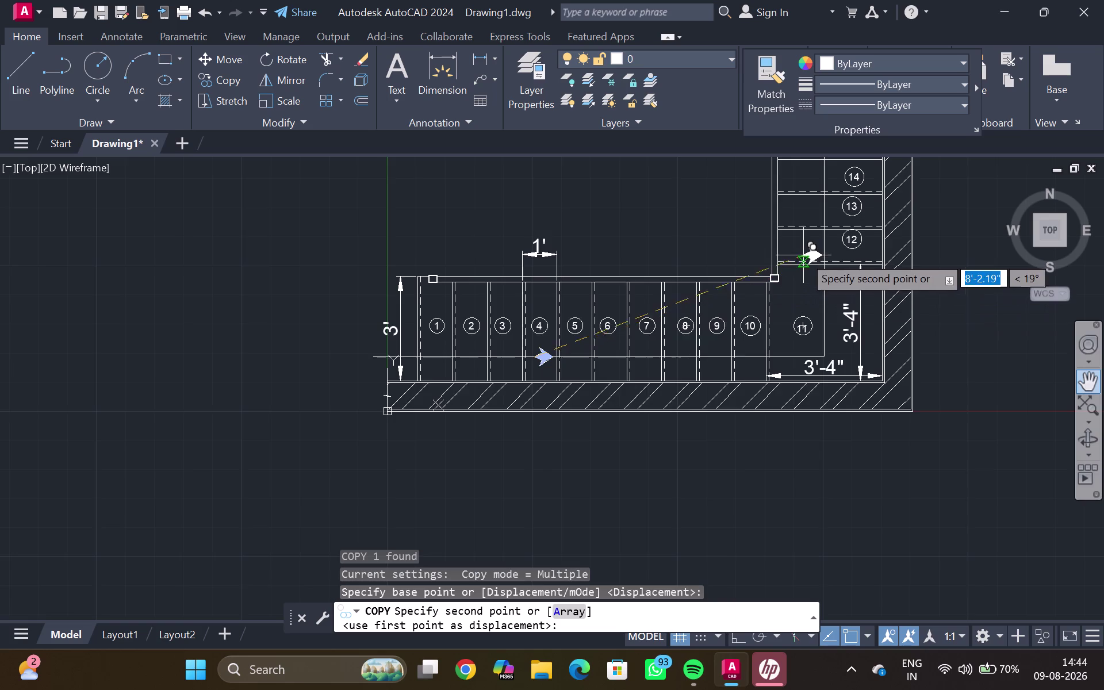
middle_drag(804, 252, 743, 402)
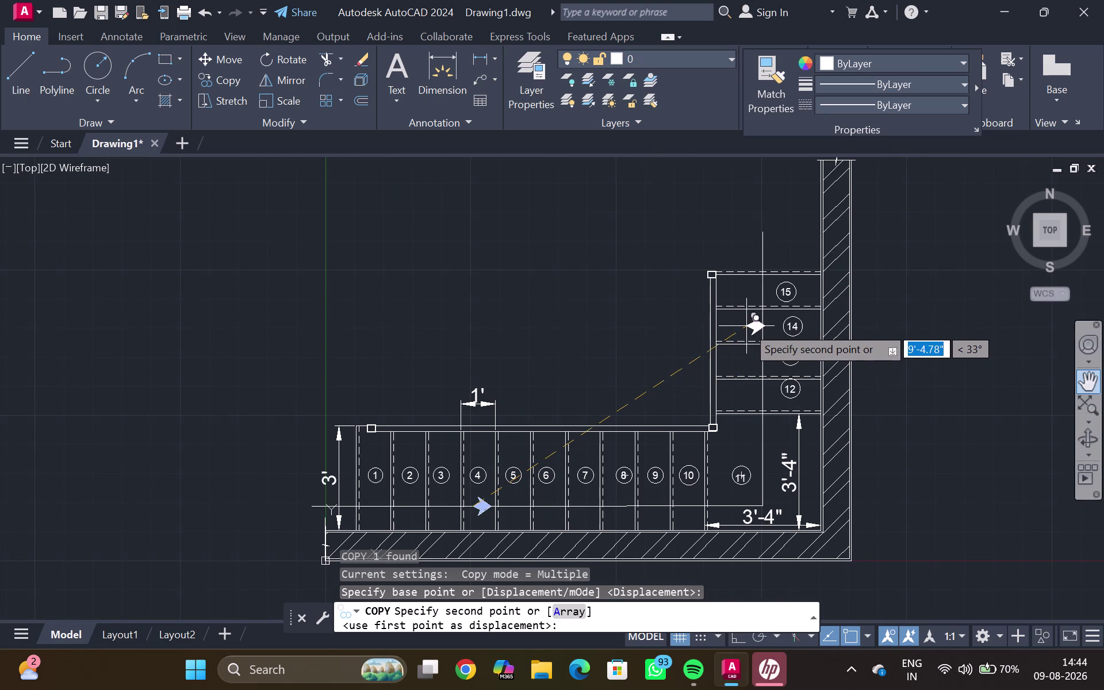
click(760, 232)
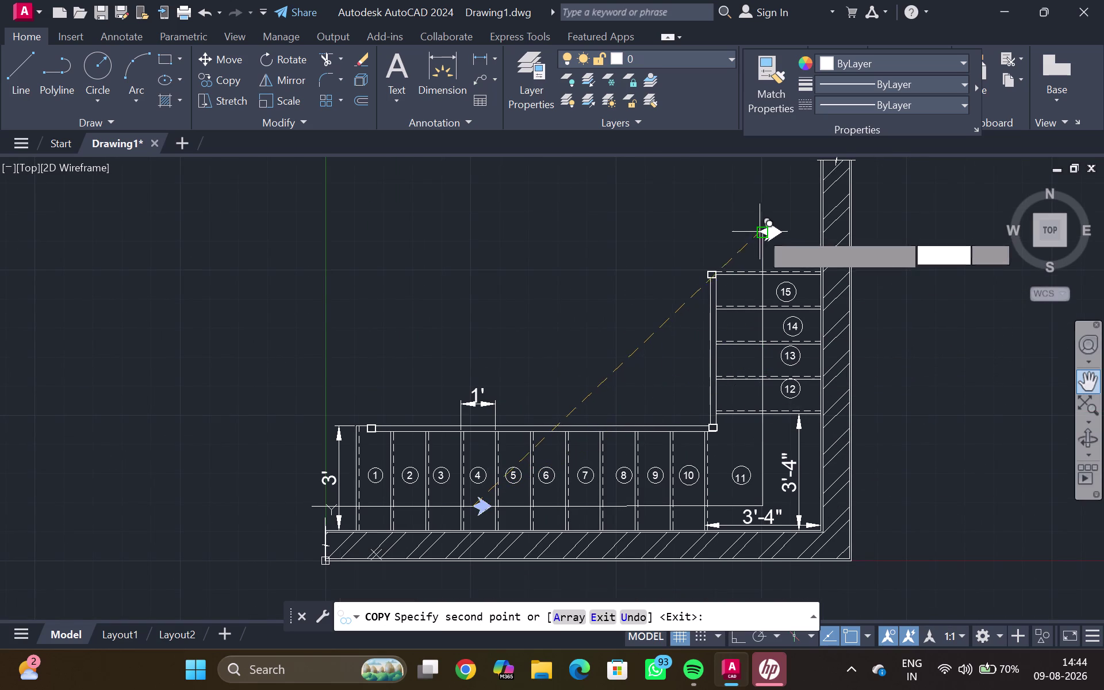
click(767, 372)
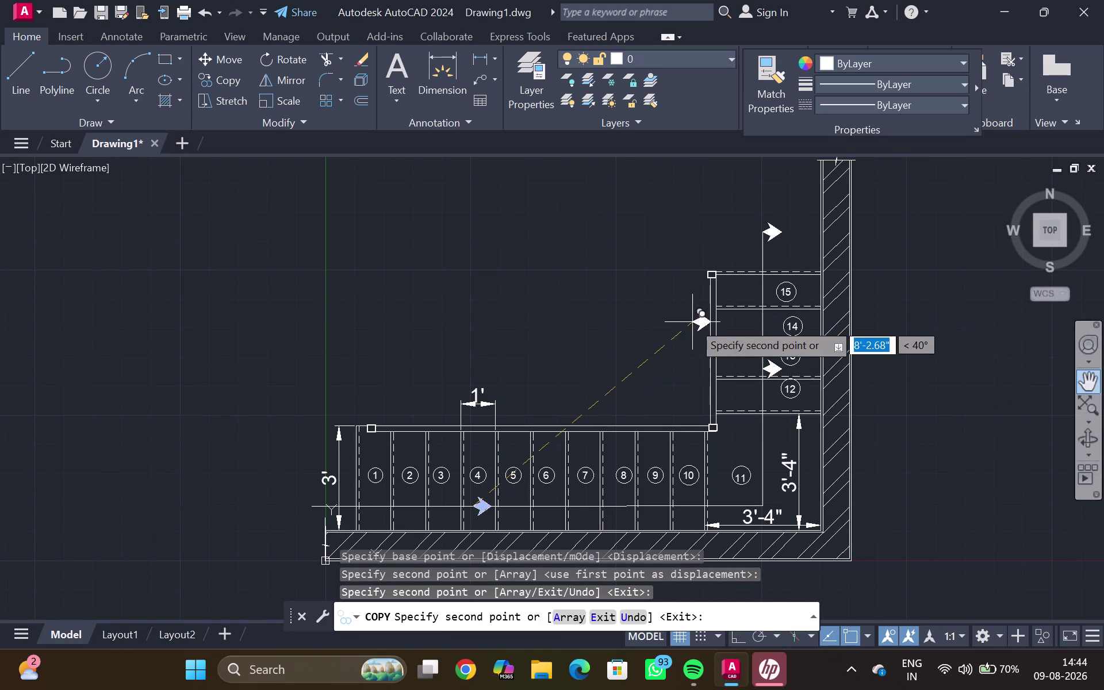
key(Escape)
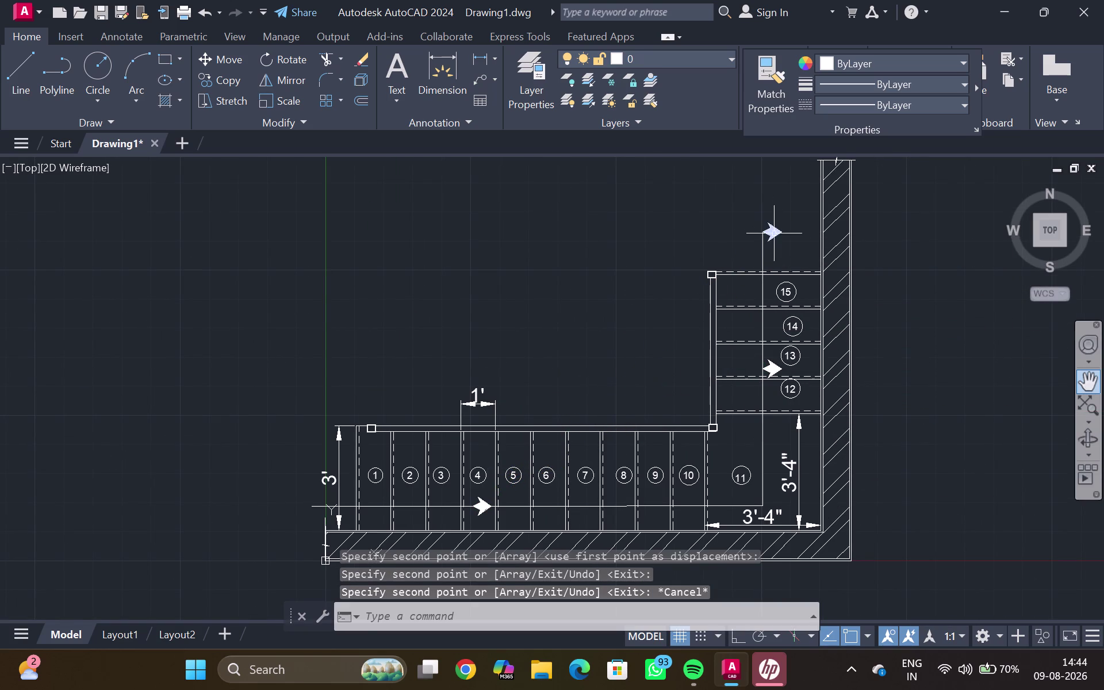
click(777, 233)
Rotate the arrow above tread 15 by 90° about its tail to point upward.
scroll(up, 3)
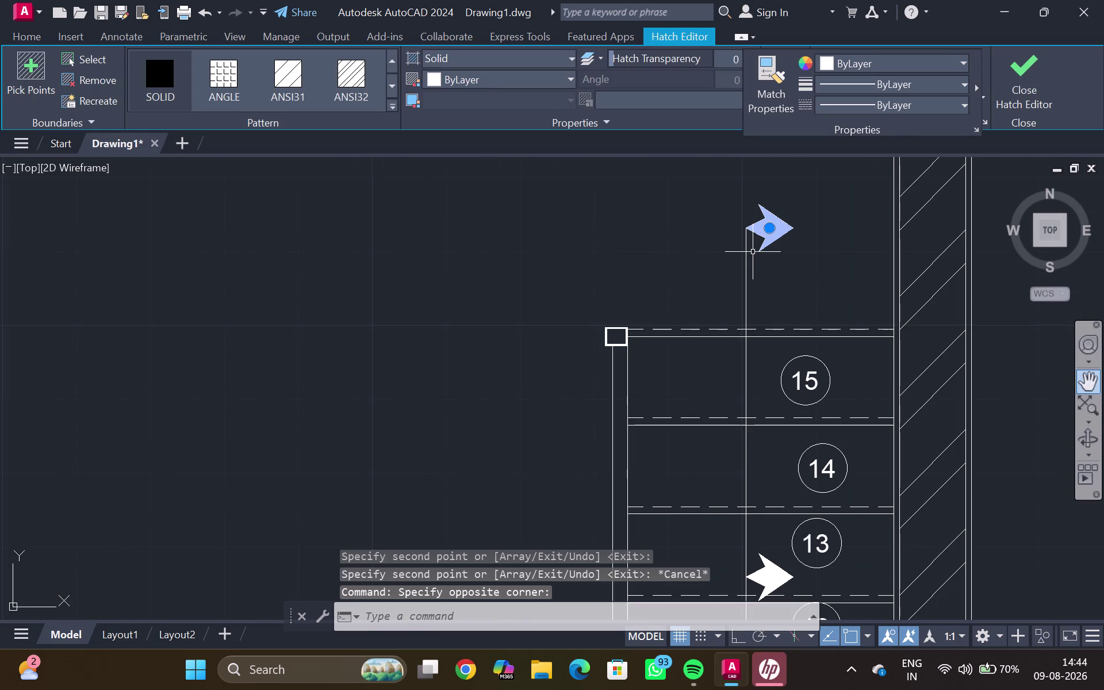
text(ro)
key(Return)
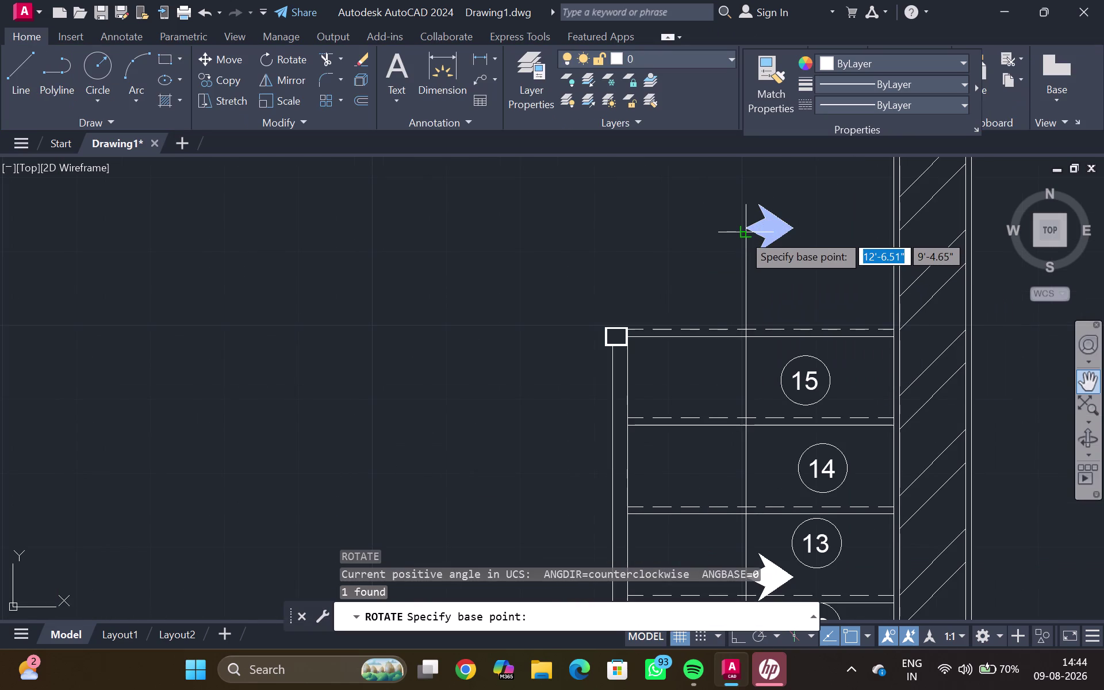
scroll(up, 3)
click(747, 230)
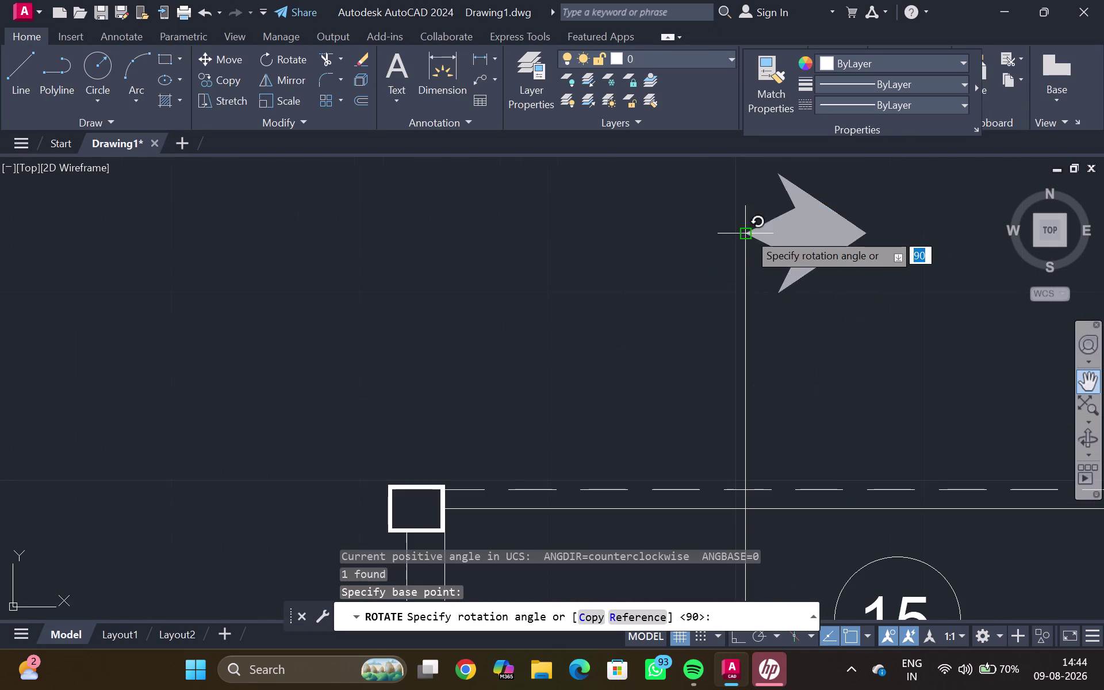
click(746, 210)
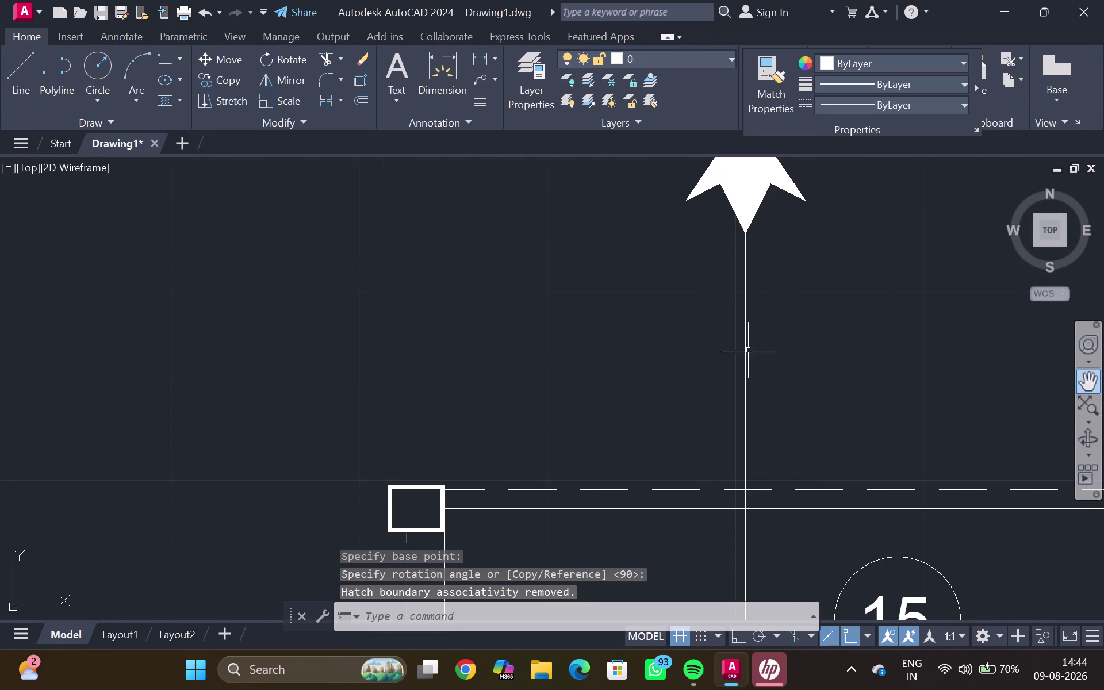
scroll(down, 3)
Zoom in on the arrow near tread 13, start moving it, then cancel.
middle_drag(758, 355, 761, 214)
middle_drag(744, 459, 733, 391)
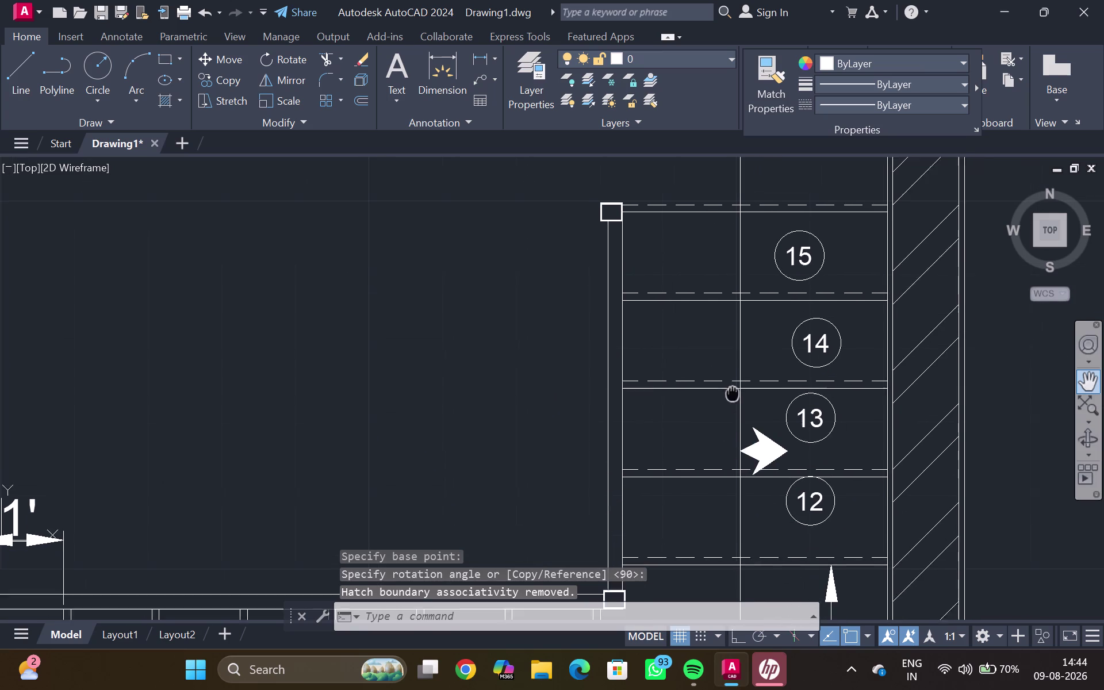
middle_drag(733, 391, 731, 370)
middle_drag(747, 420, 724, 305)
scroll(up, 3)
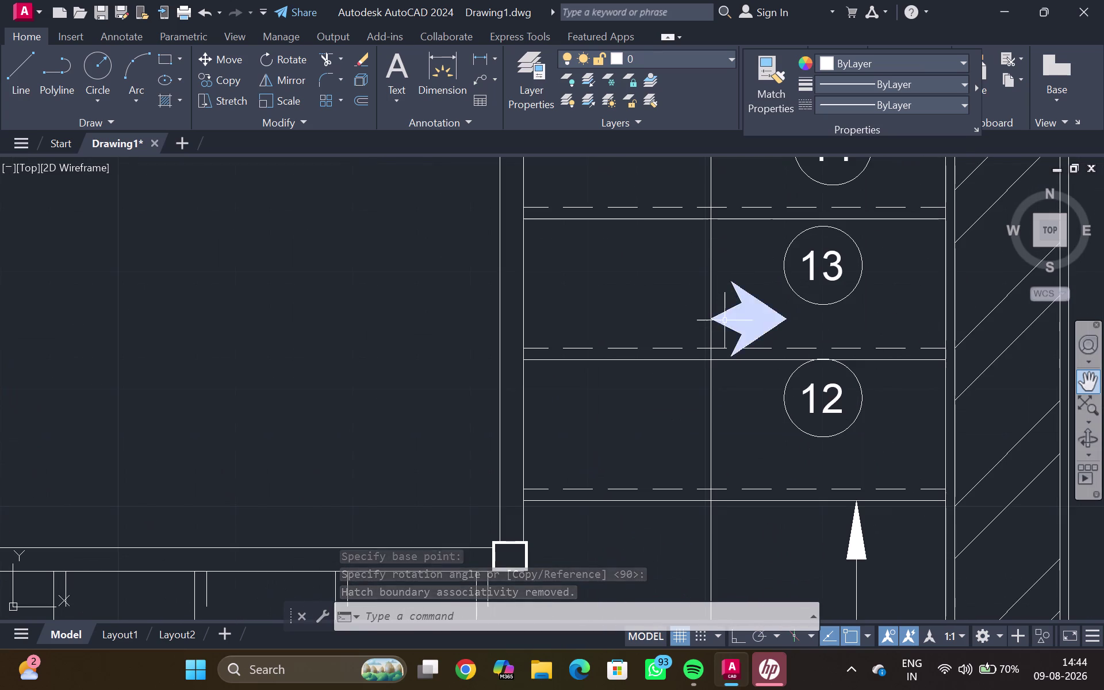
click(724, 319)
key(m)
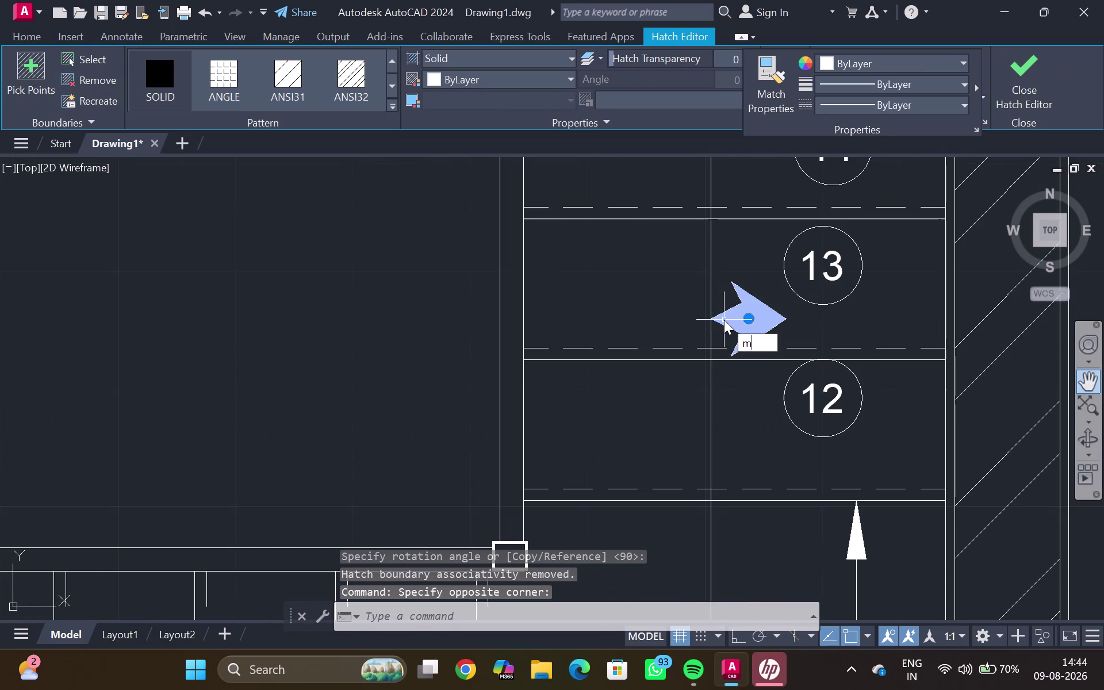
key(Return)
click(714, 317)
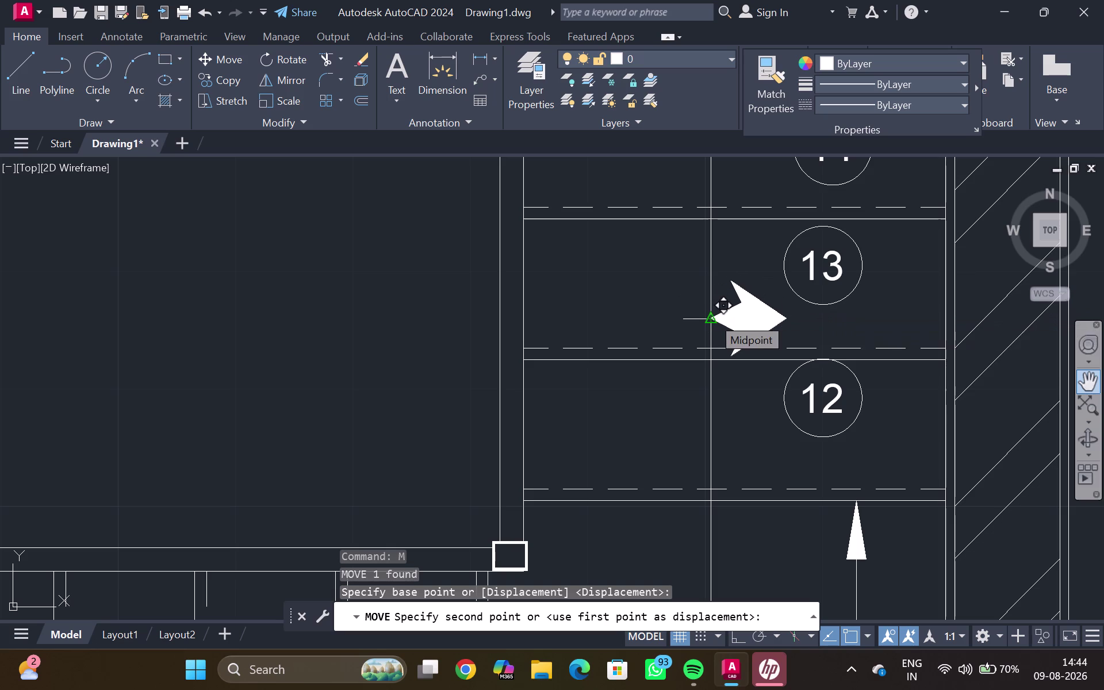
key(Escape)
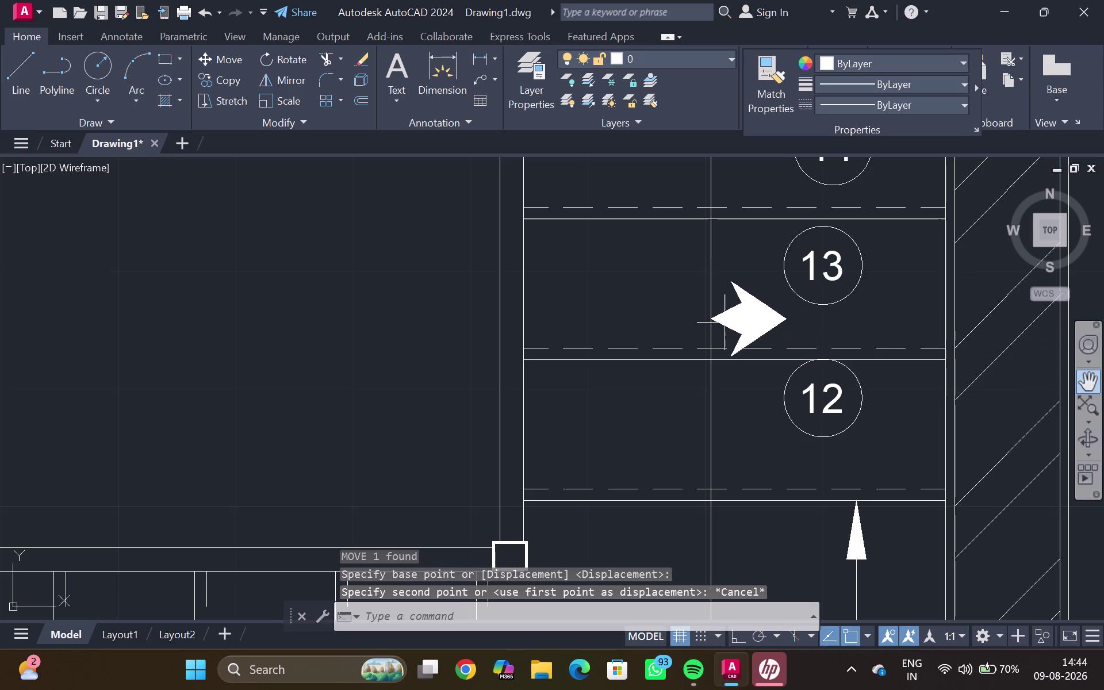
Rotate the arrow near tread 13 by 90° about its tail to point upward.
click(720, 320)
text(r)
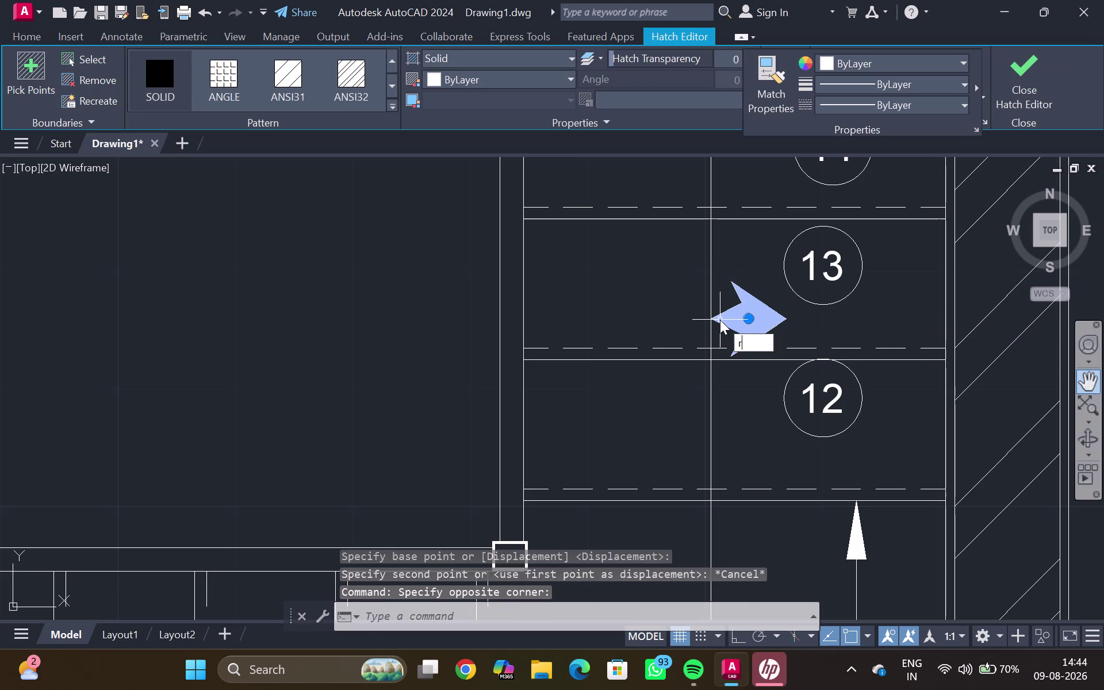
text(o)
key(Return)
click(711, 317)
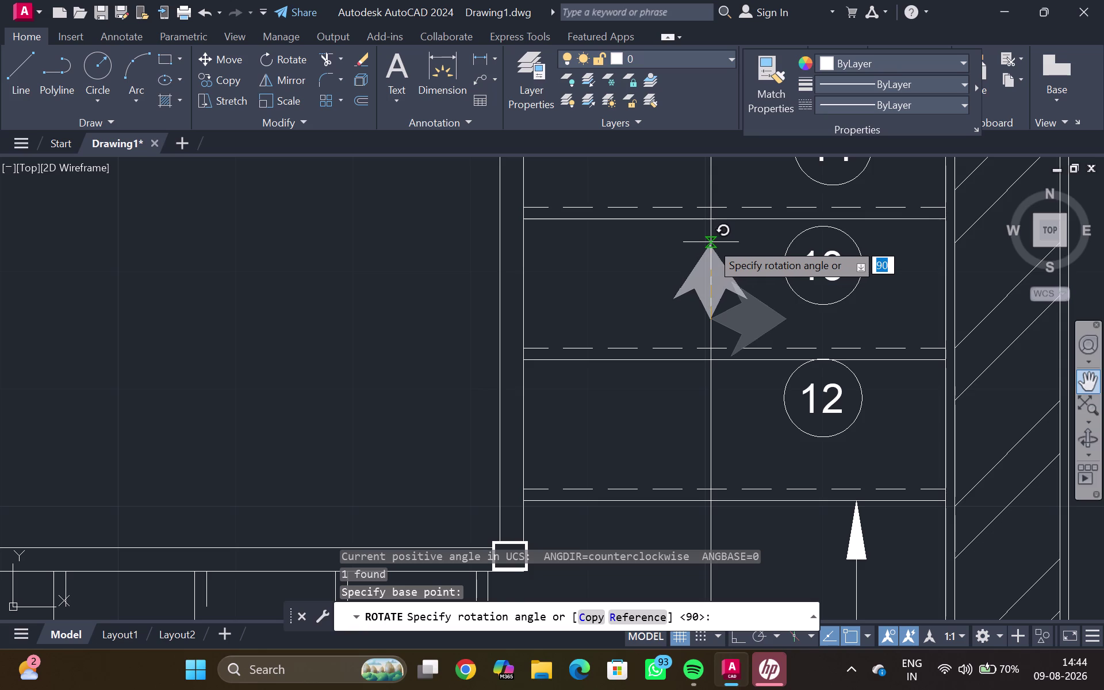
click(713, 242)
scroll(down, 3)
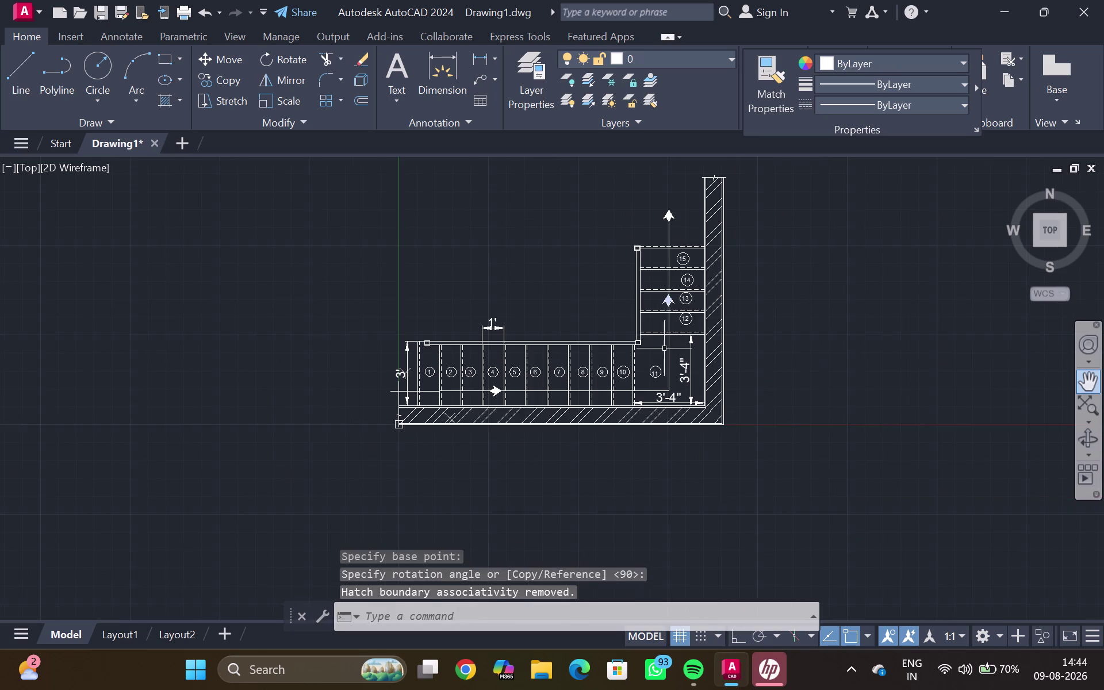
middle_drag(668, 351, 672, 269)
middle_drag(808, 278, 797, 287)
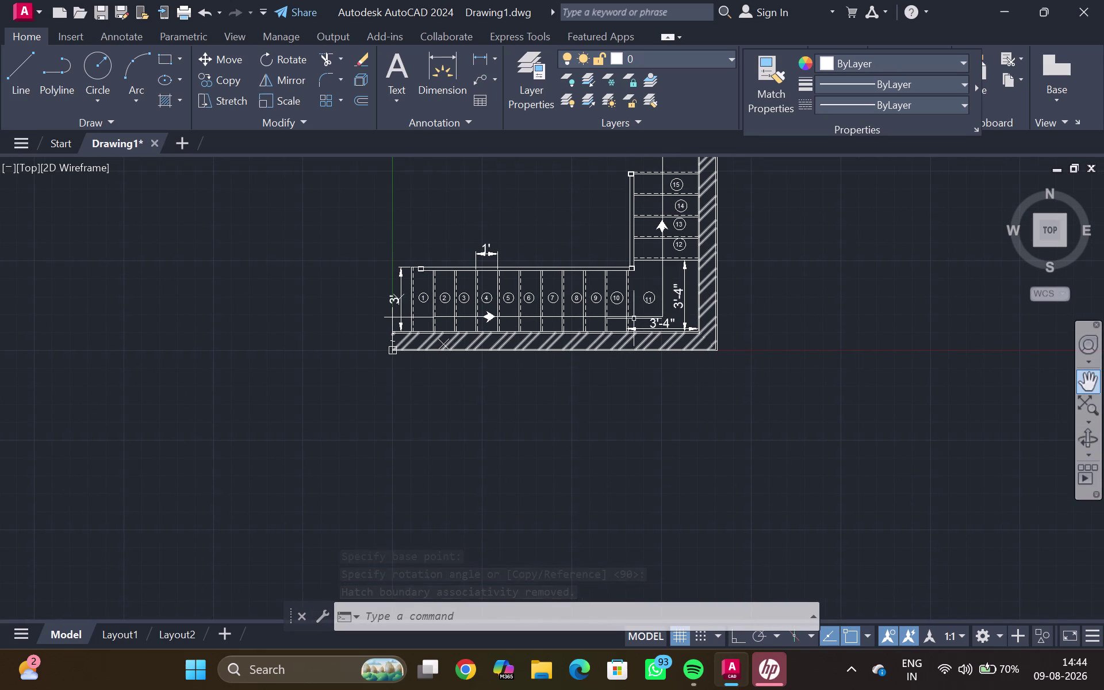
click(485, 77)
Place a horizontal leader from the hatched brick wall across to the landing.
middle_drag(736, 183, 715, 226)
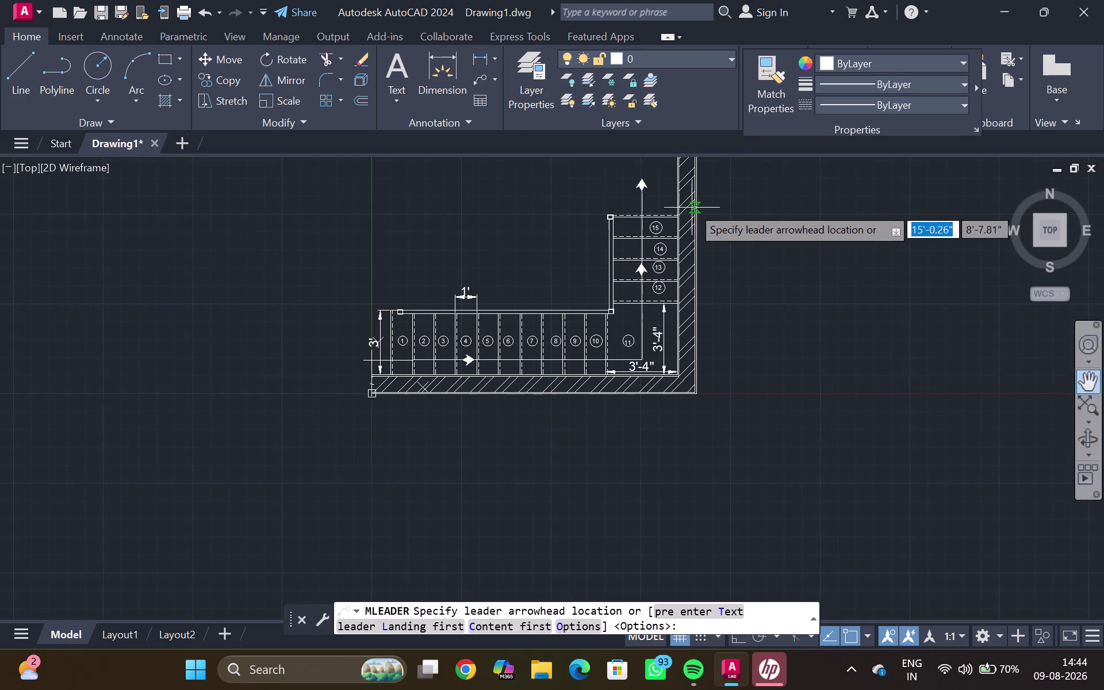
scroll(up, 3)
click(683, 201)
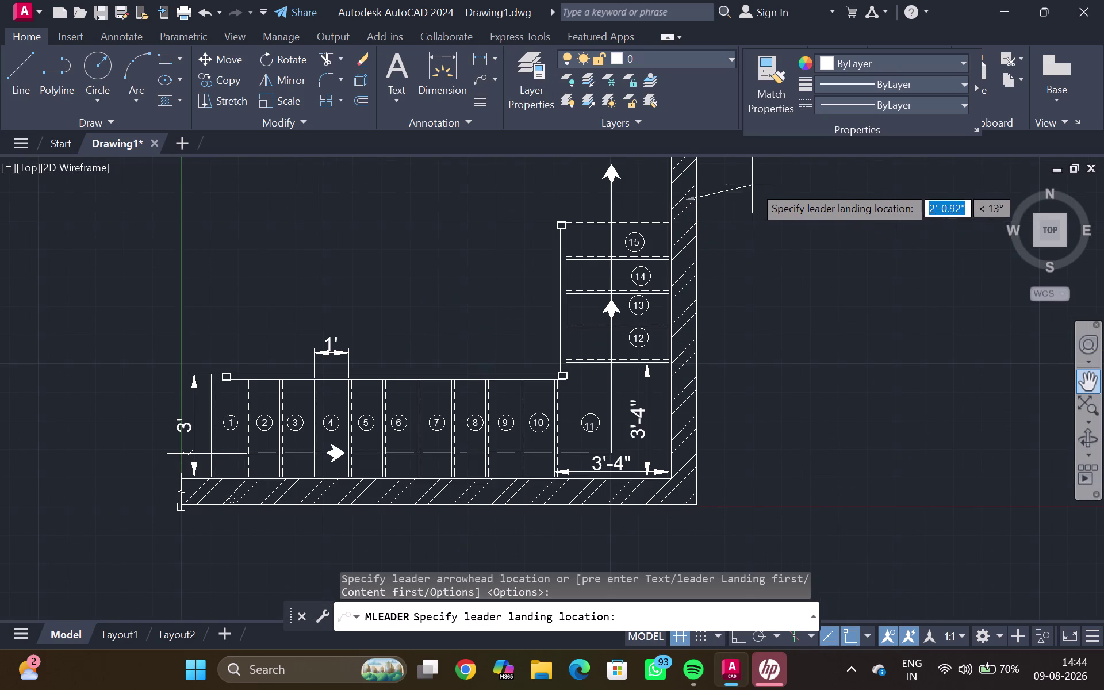
scroll(up, 3)
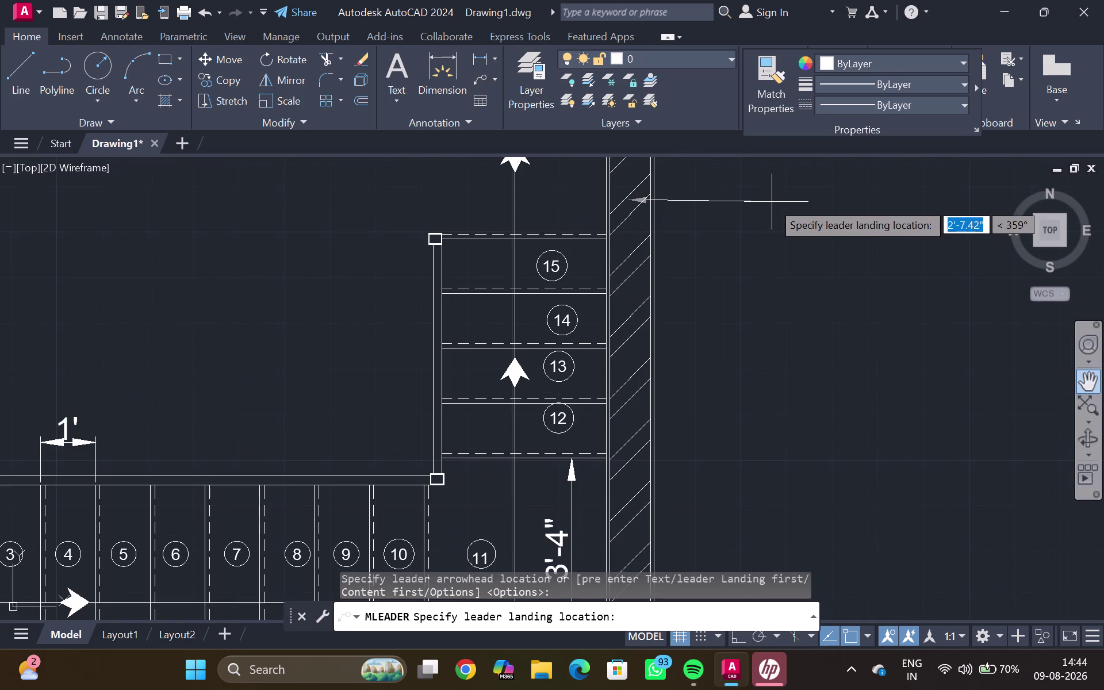
key(ctrl+F8)
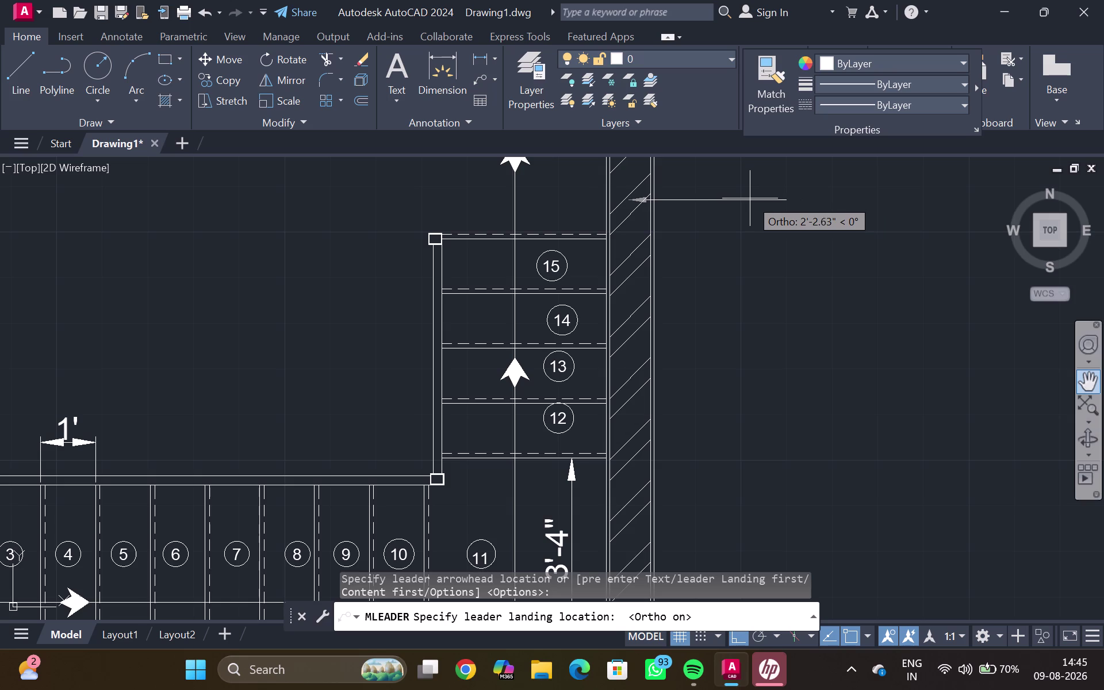
click(752, 200)
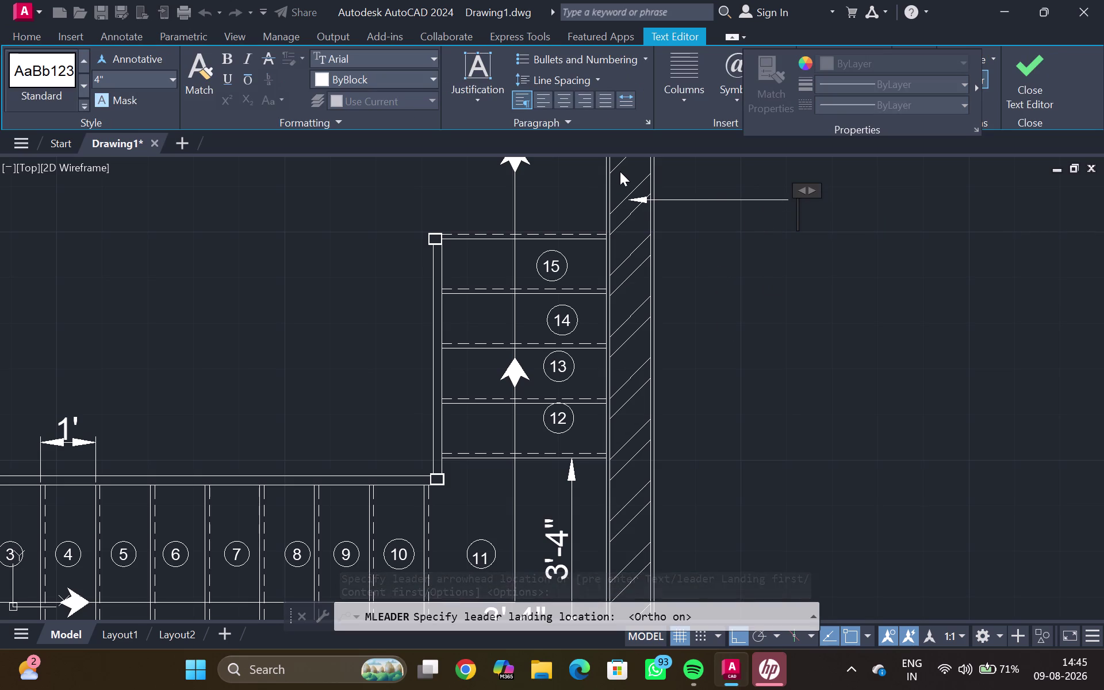
Enter the leader text BRICK WALL-9" and close the text editor.
text(BRICK)
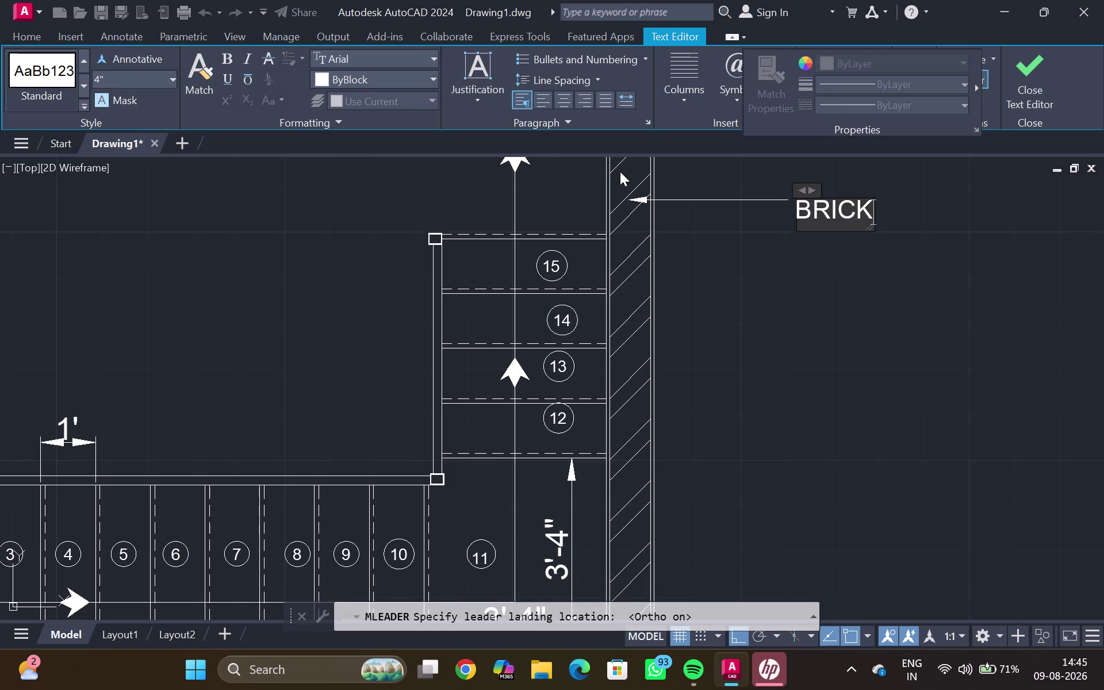
key(space)
text(WALL)
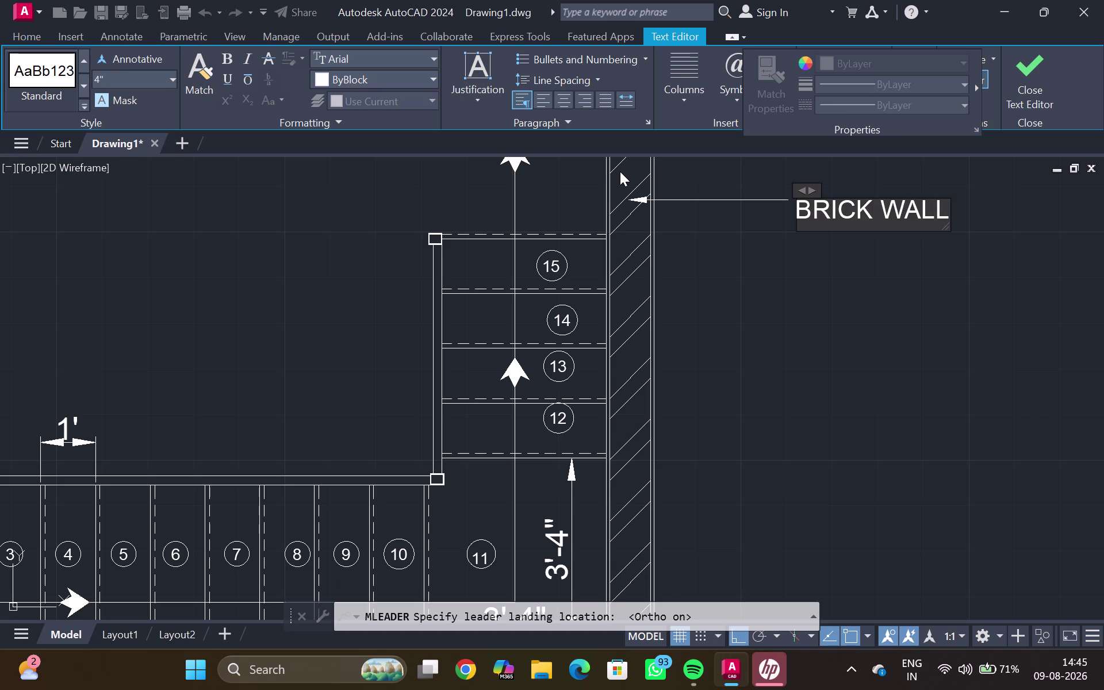
key(minus)
text(9)
text(")
key(Return)
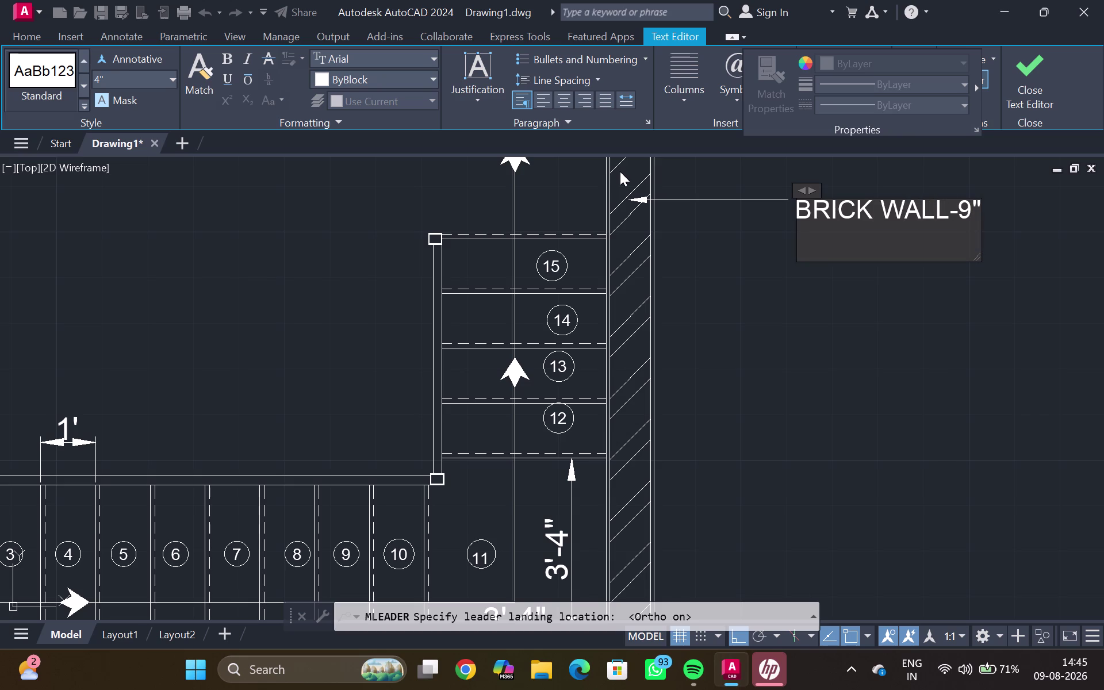
double_click(764, 259)
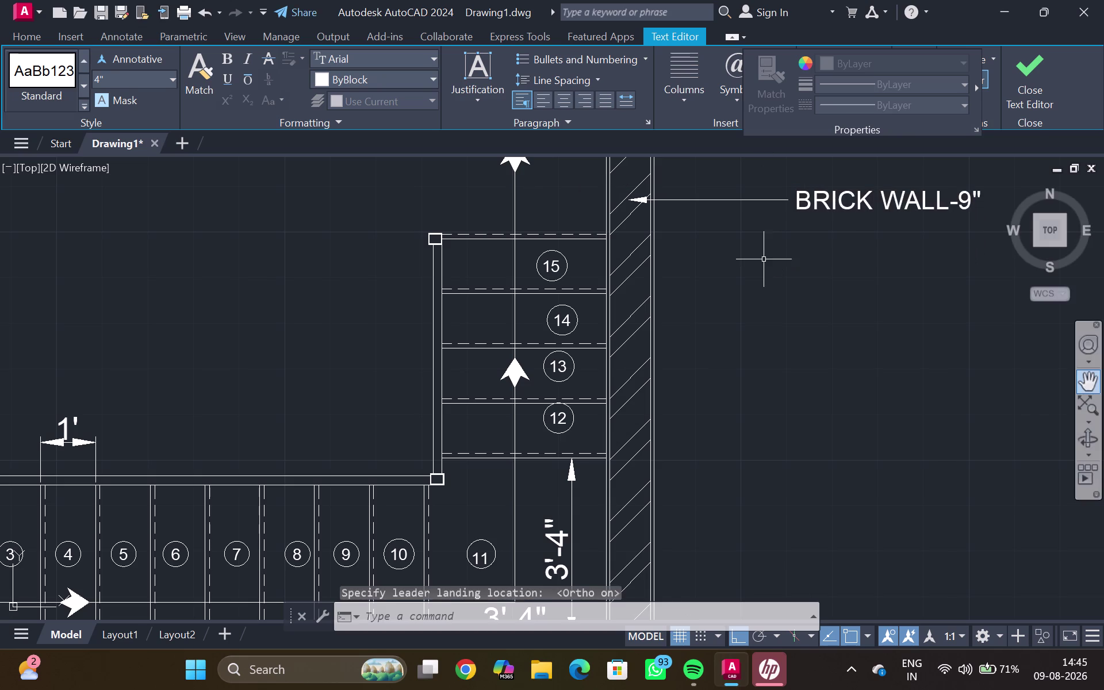
scroll(down, 3)
middle_drag(759, 264, 715, 263)
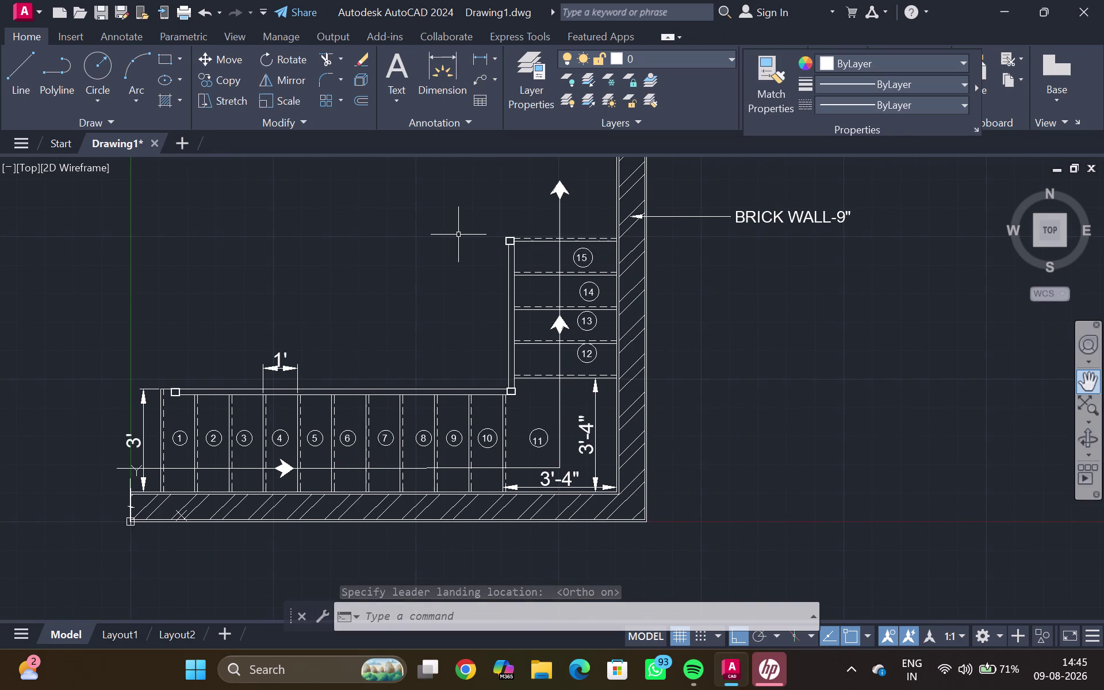
scroll(up, 3)
Place a second multileader arrow on the wall face, with its landing below the brick label.
click(486, 80)
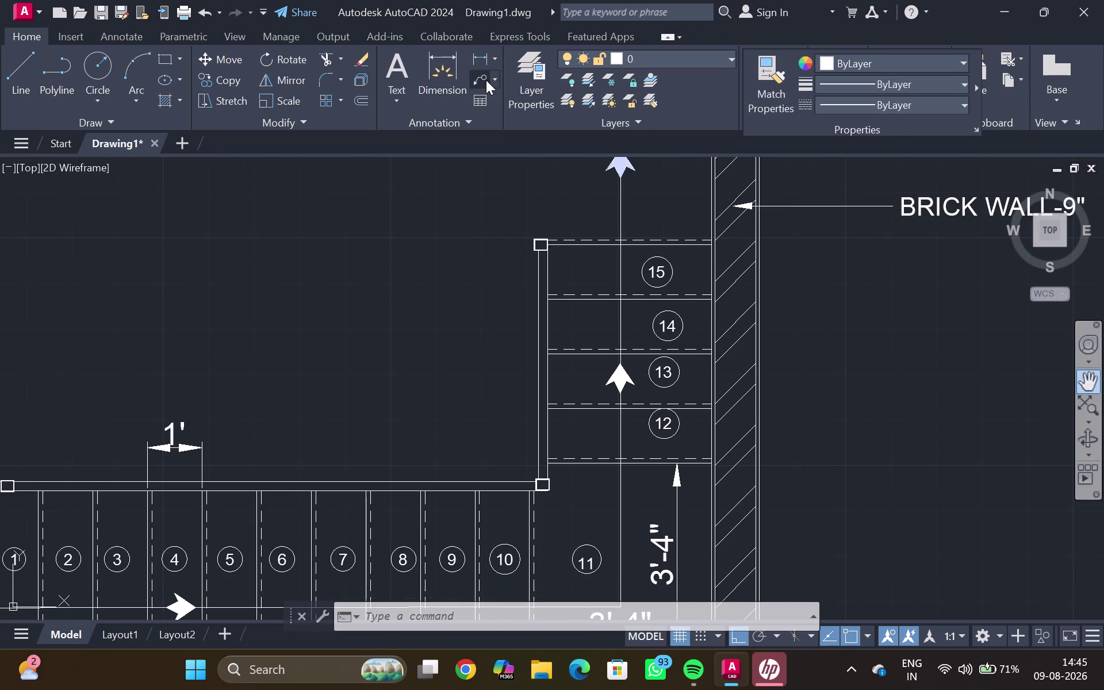
middle_drag(767, 242, 738, 227)
scroll(up, 3)
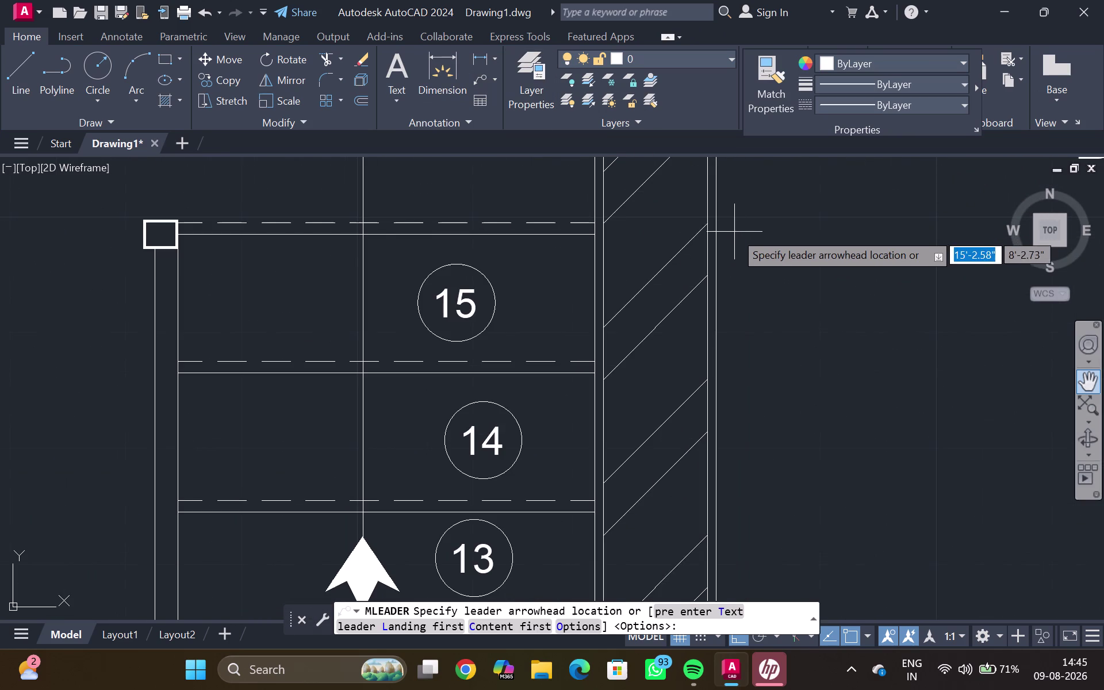
click(715, 224)
scroll(down, 3)
middle_drag(913, 269, 841, 270)
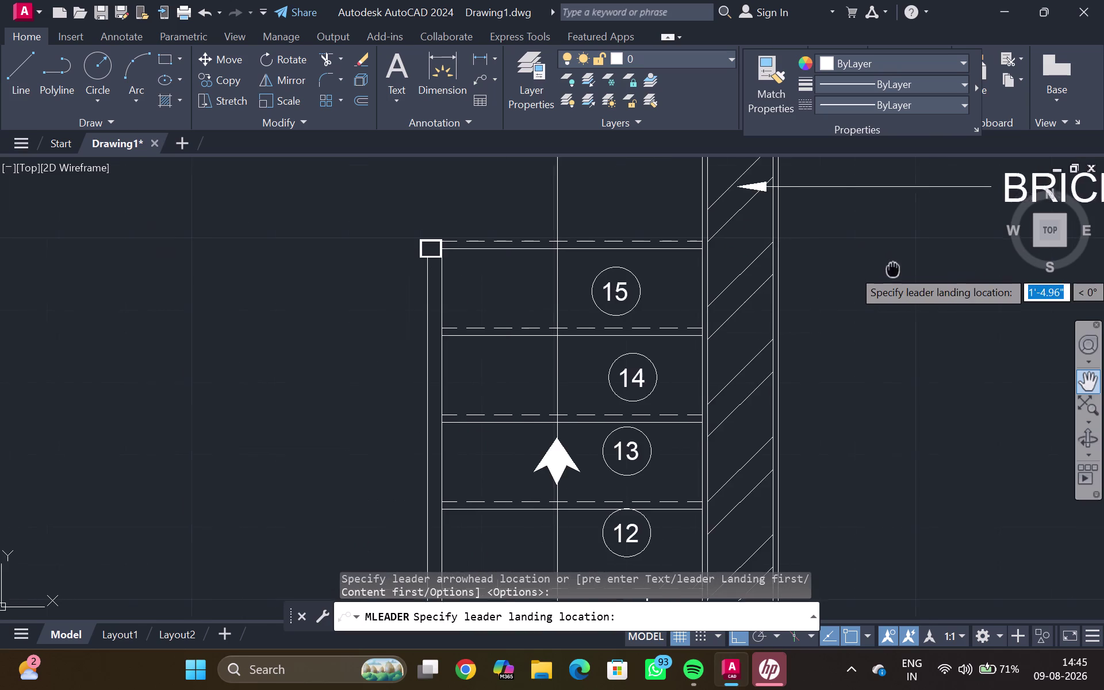
middle_drag(841, 270, 742, 274)
click(781, 265)
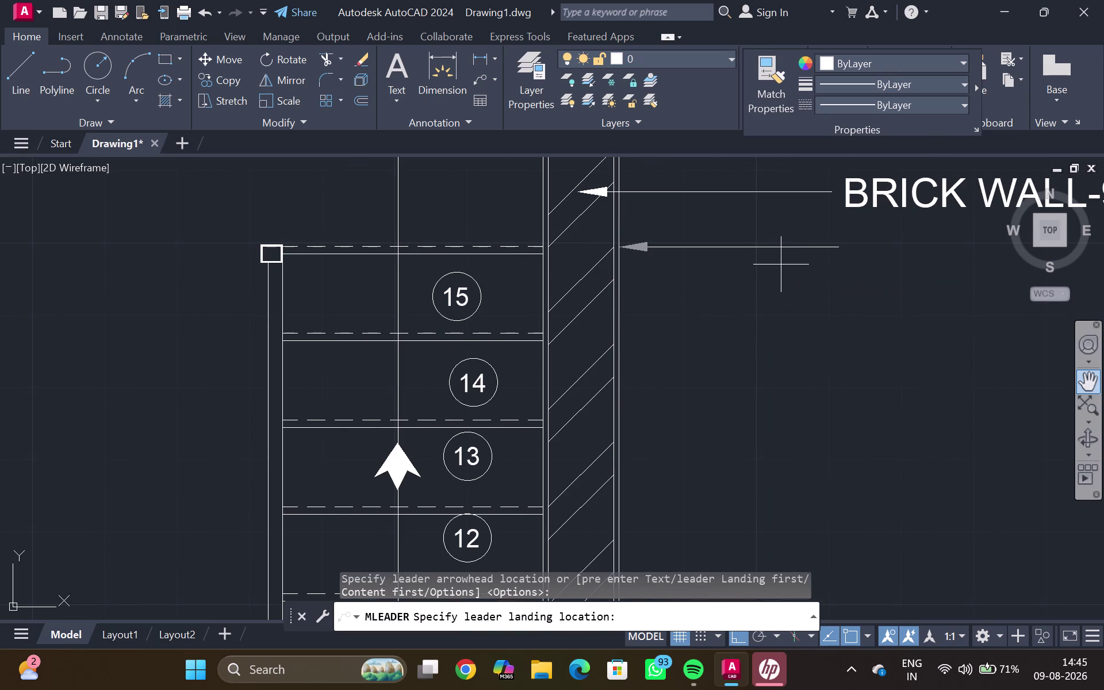
Label the leader CEMENT PLASTER-0.75" and close the text editor.
key(c)
text(E)
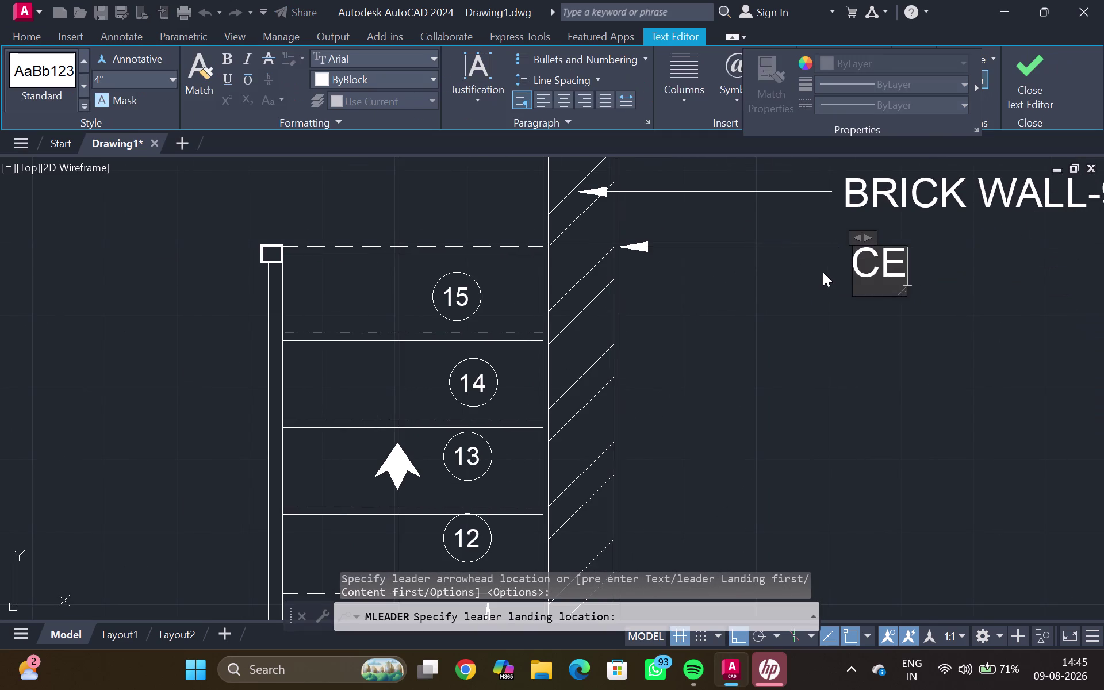
text(MENT O)
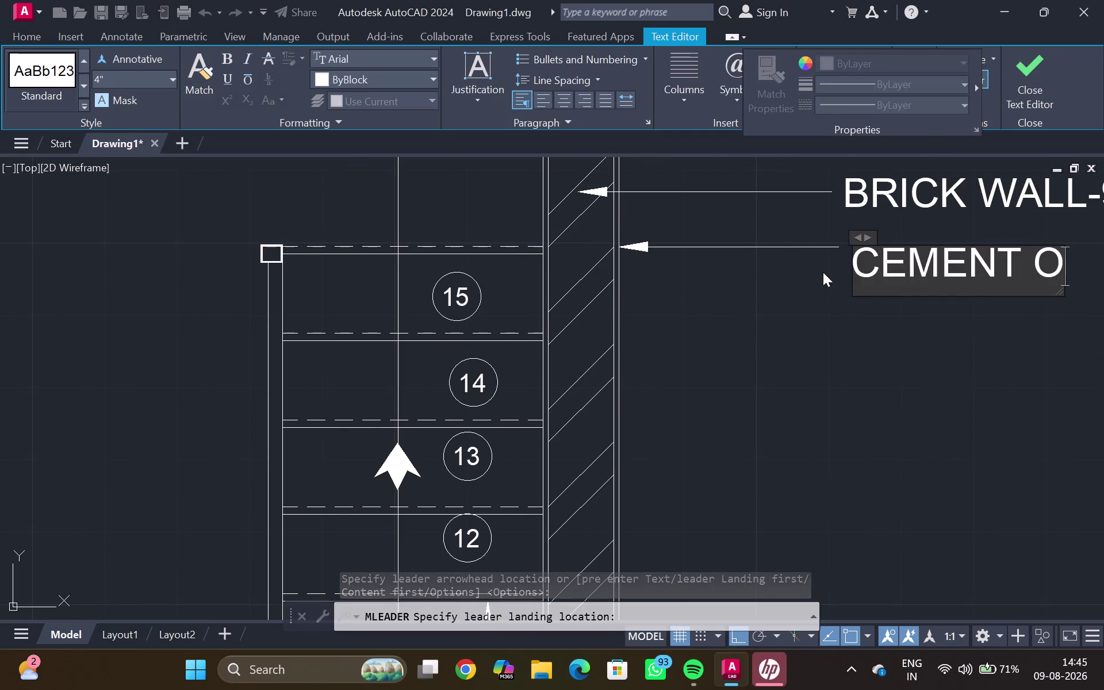
key(BackSpace)
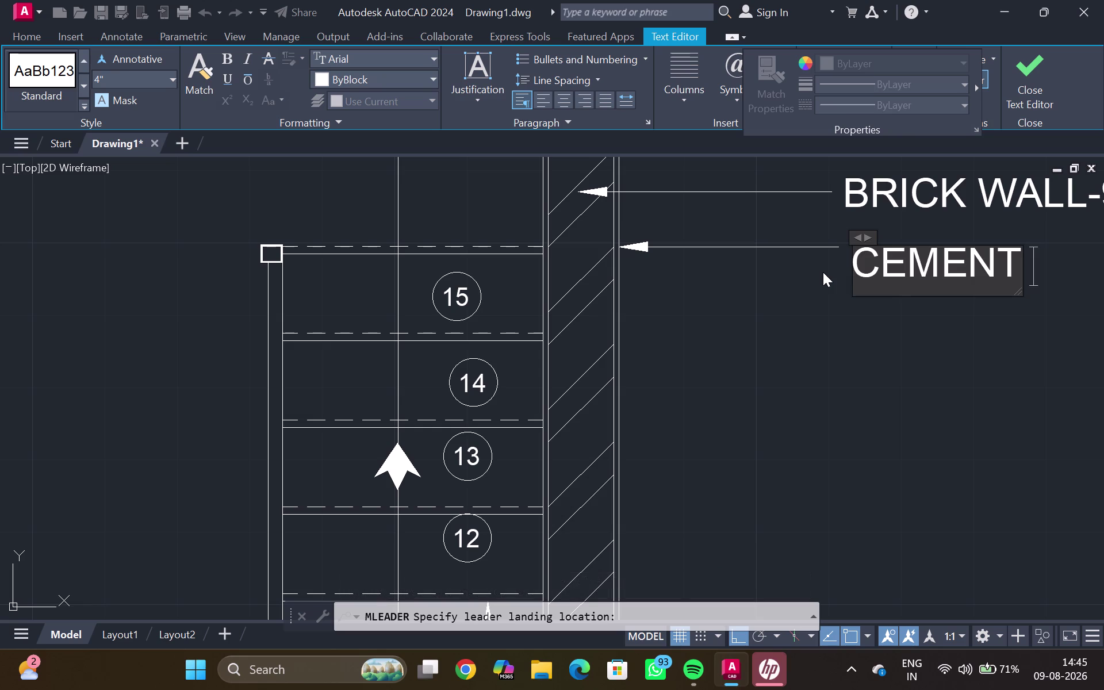
text(PLAS)
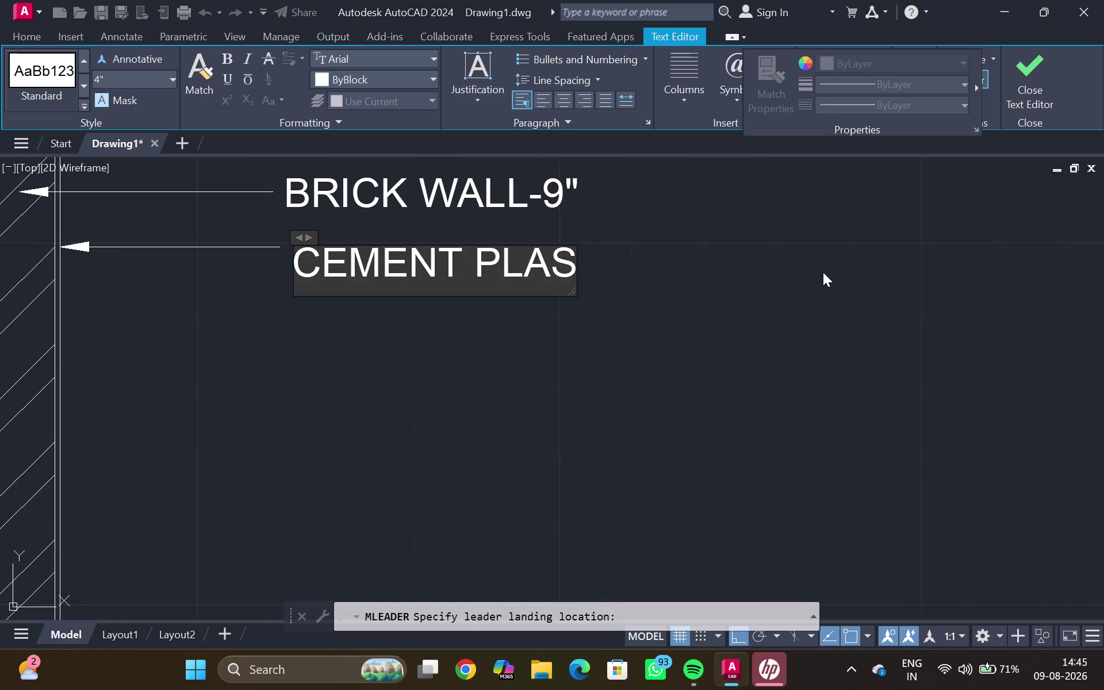
text(TER)
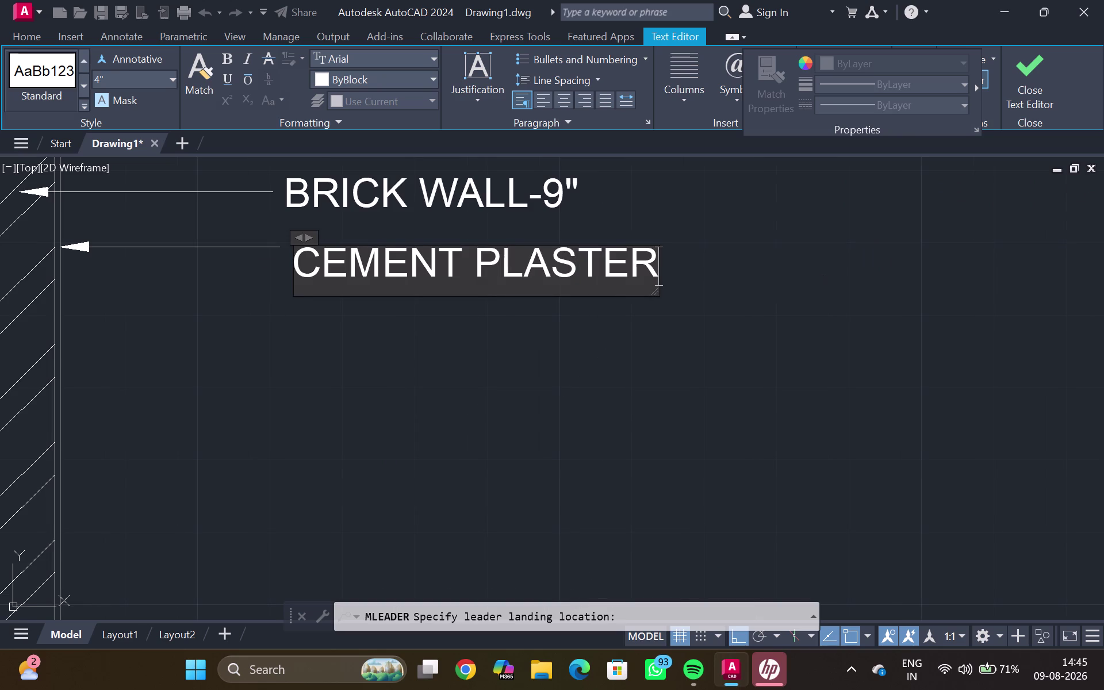
key(minus)
text(0.)
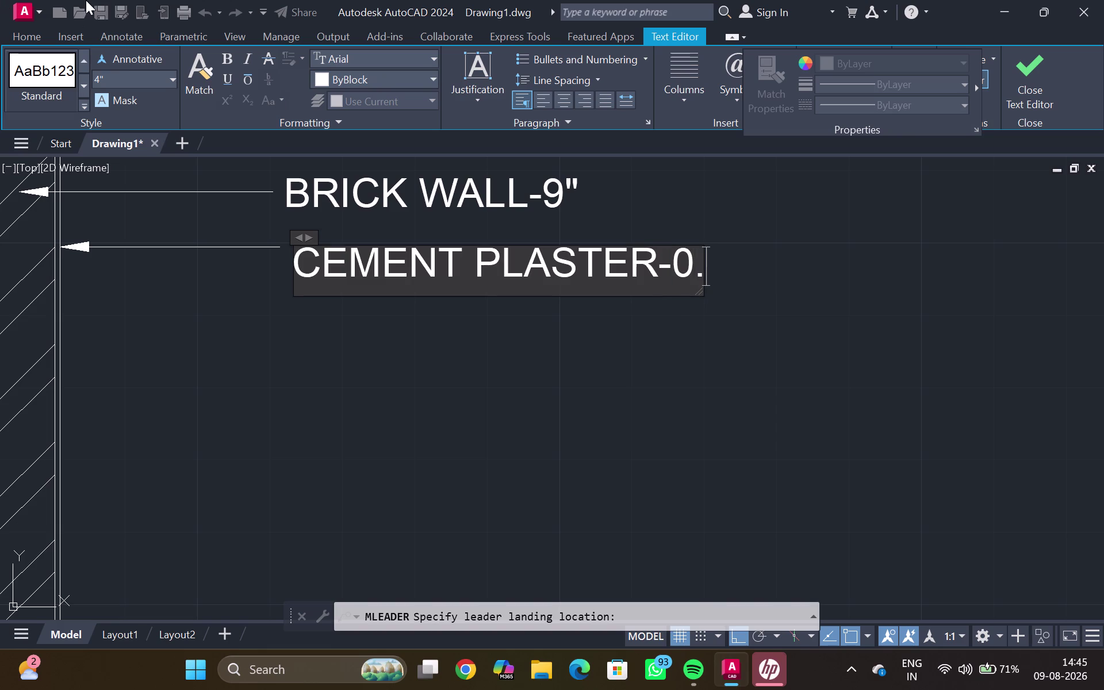
text(75")
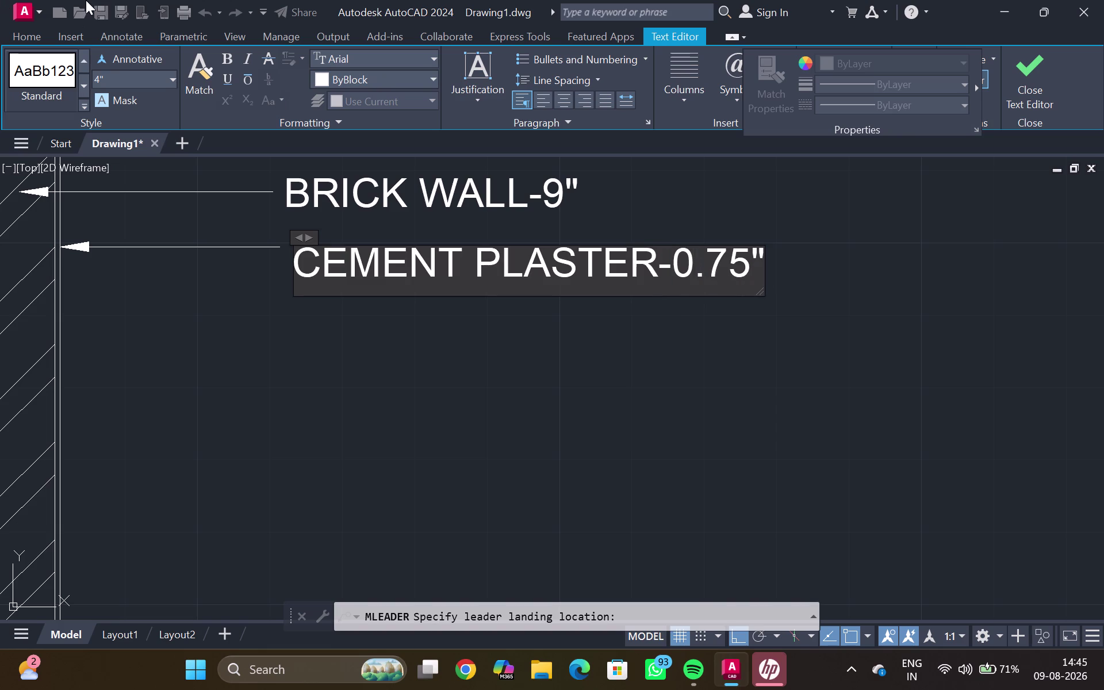
click(548, 374)
scroll(down, 3)
middle_drag(461, 376, 593, 245)
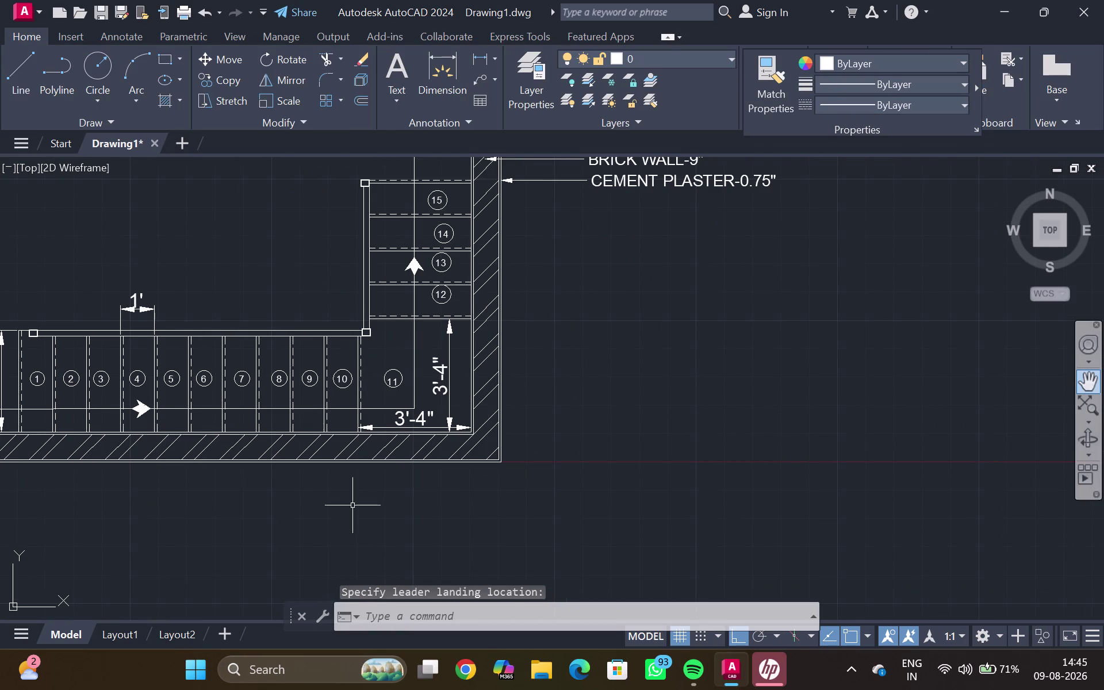
middle_drag(356, 513, 690, 286)
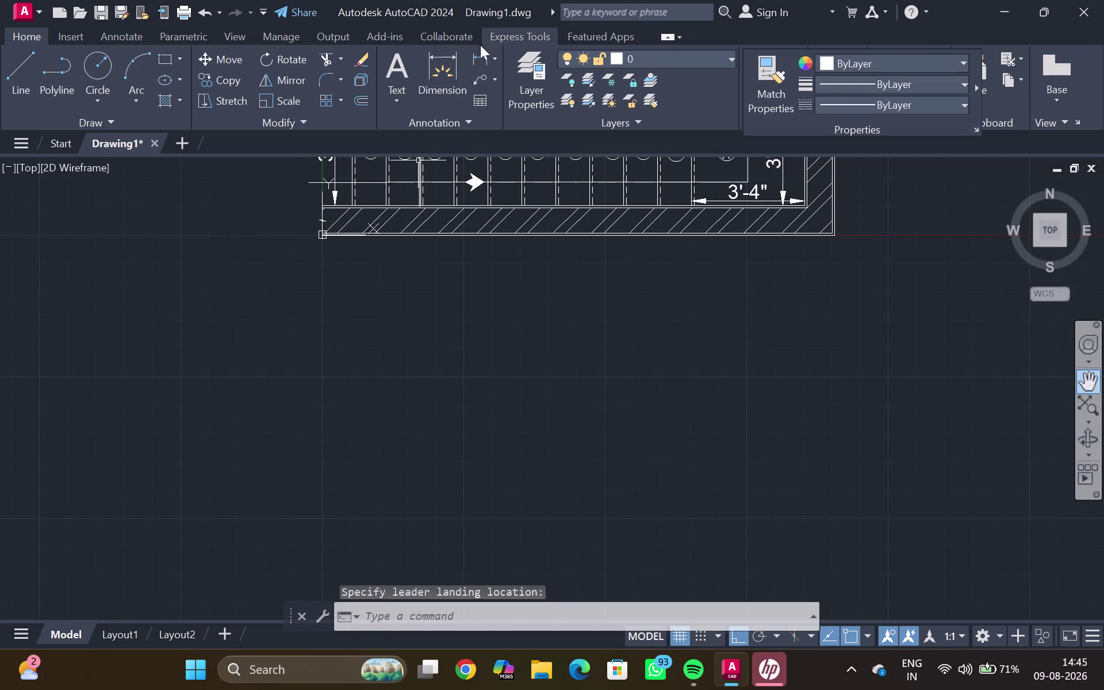
Place unrotated single-line text 'PLAN' below the stair plan.
click(406, 65)
click(402, 74)
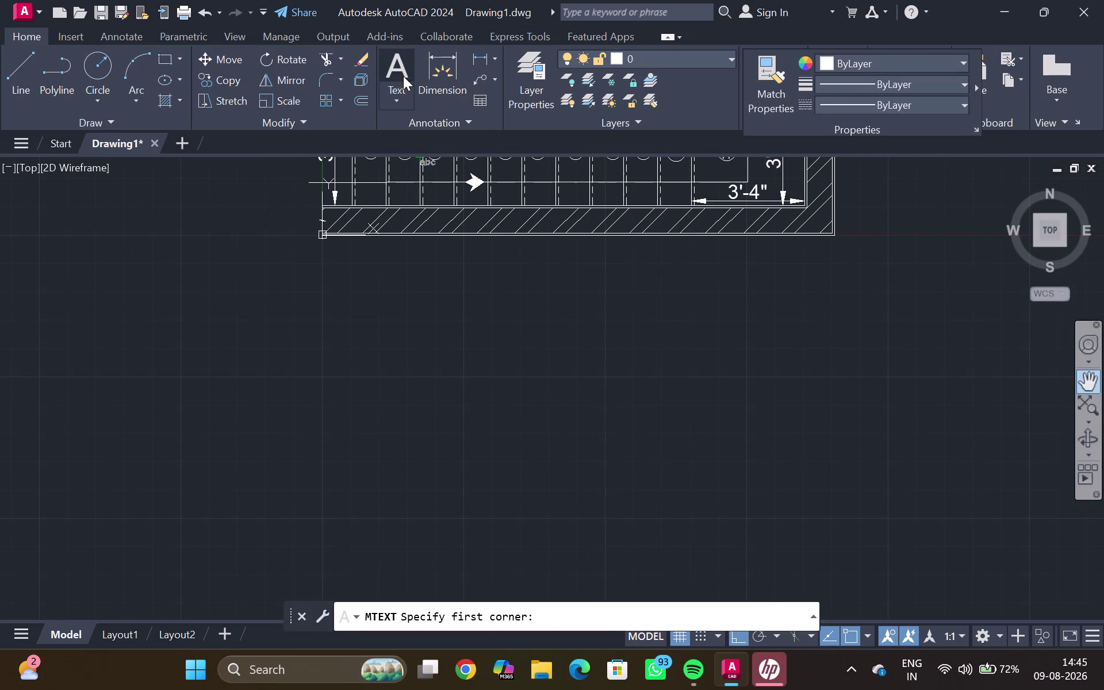
click(405, 106)
click(423, 169)
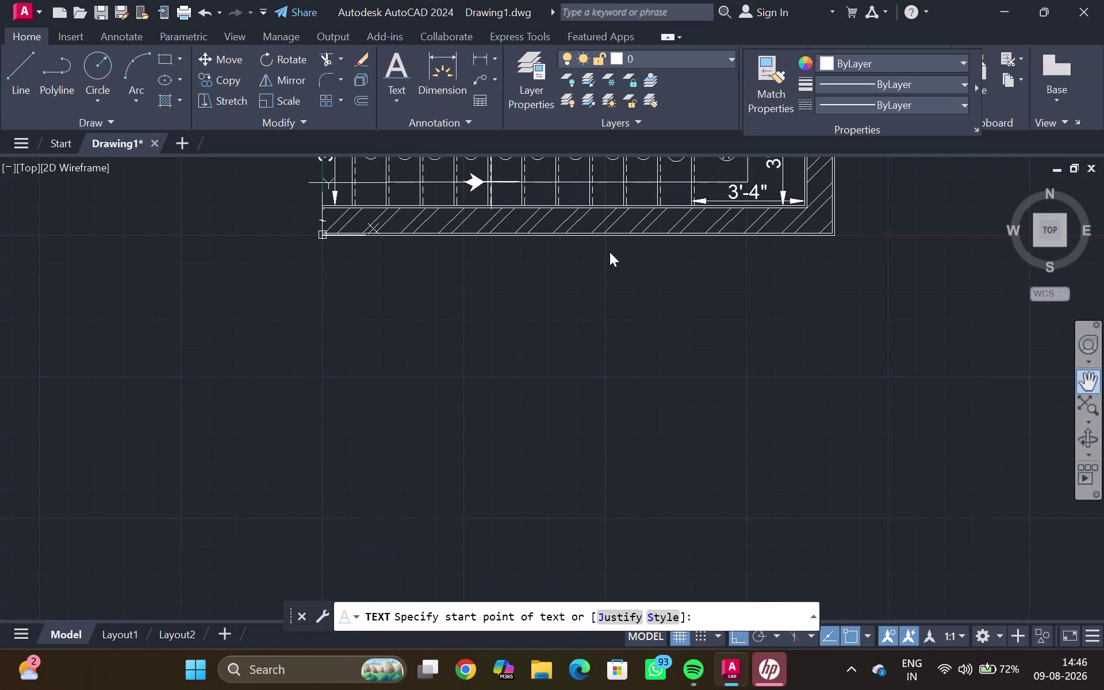
click(476, 283)
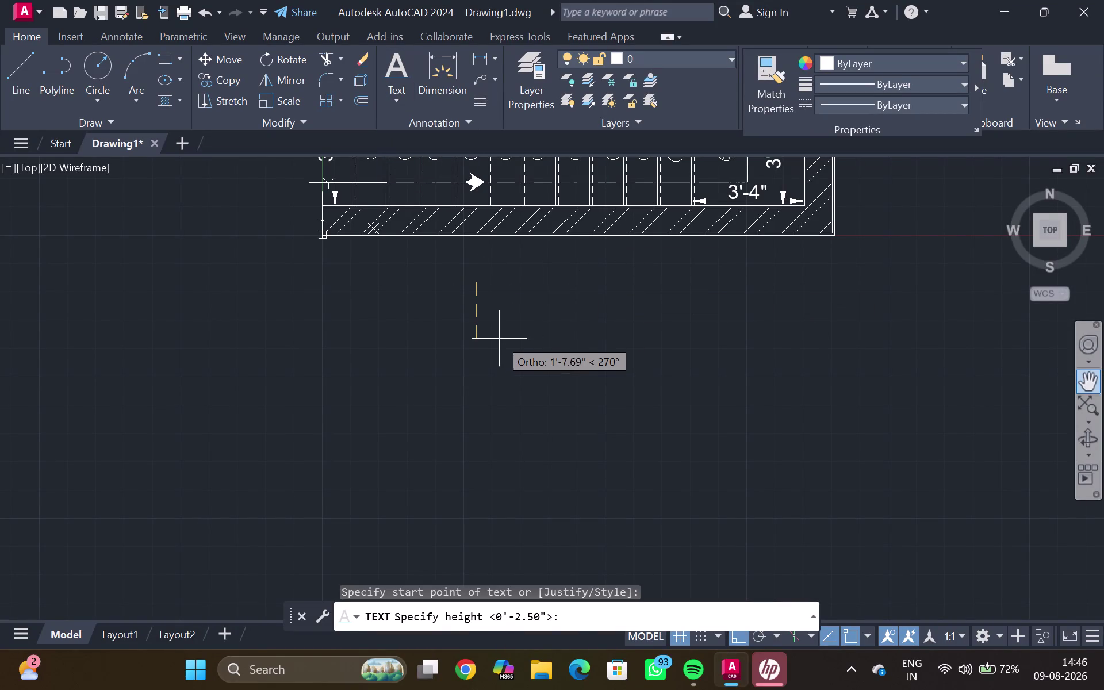
click(490, 323)
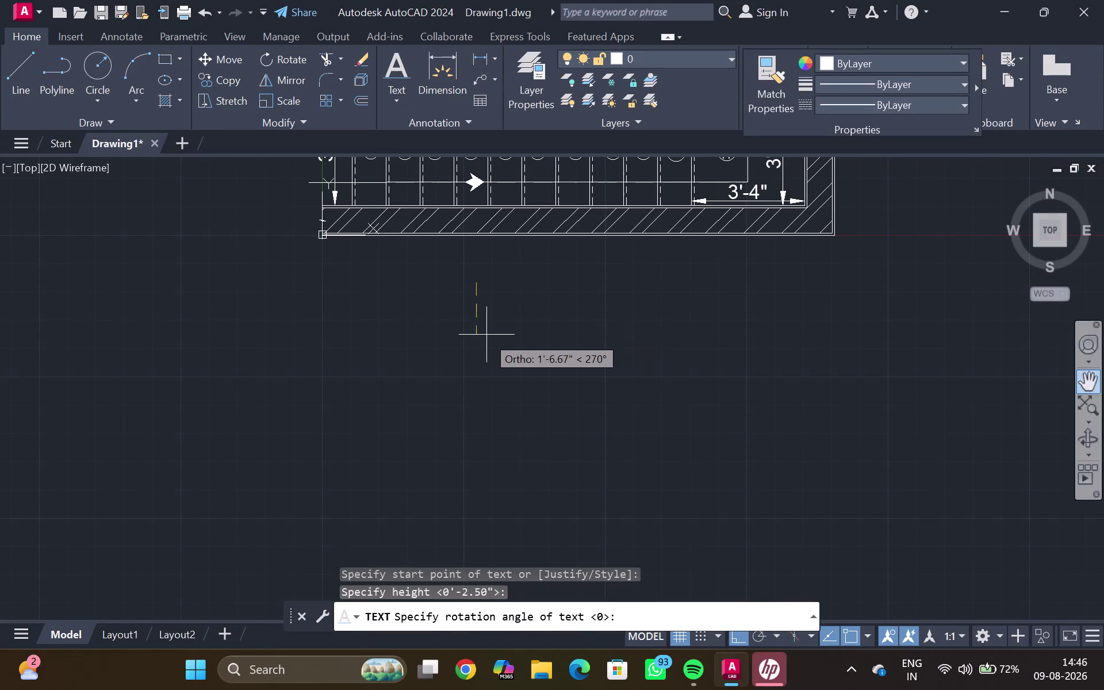
click(487, 336)
text(PL)
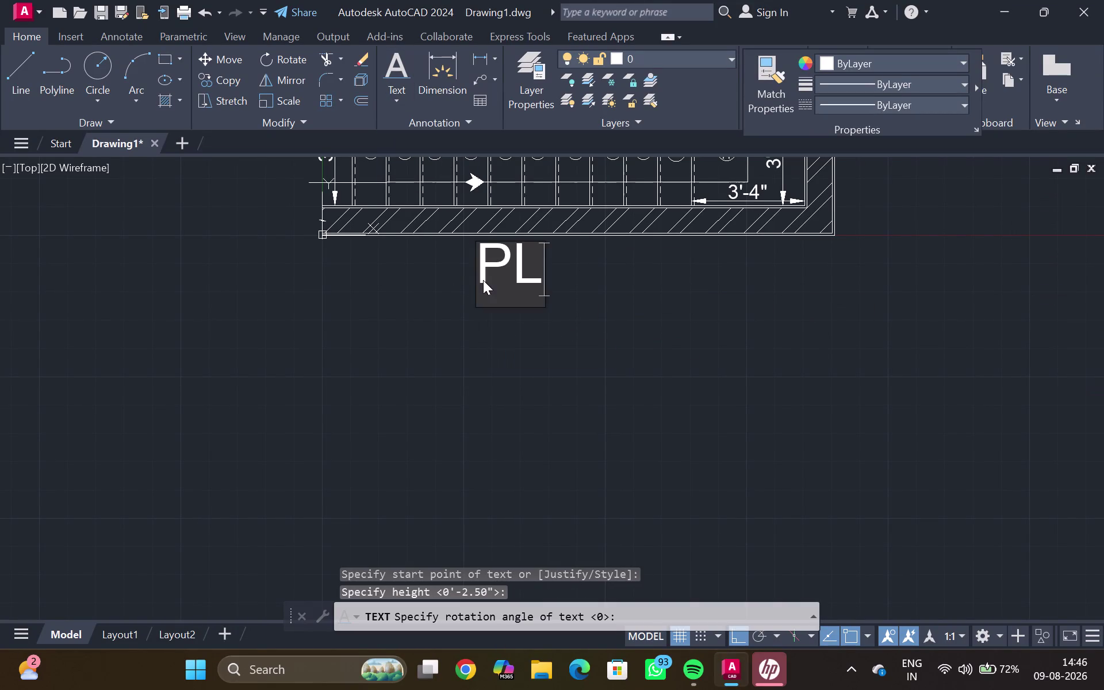
text(AN)
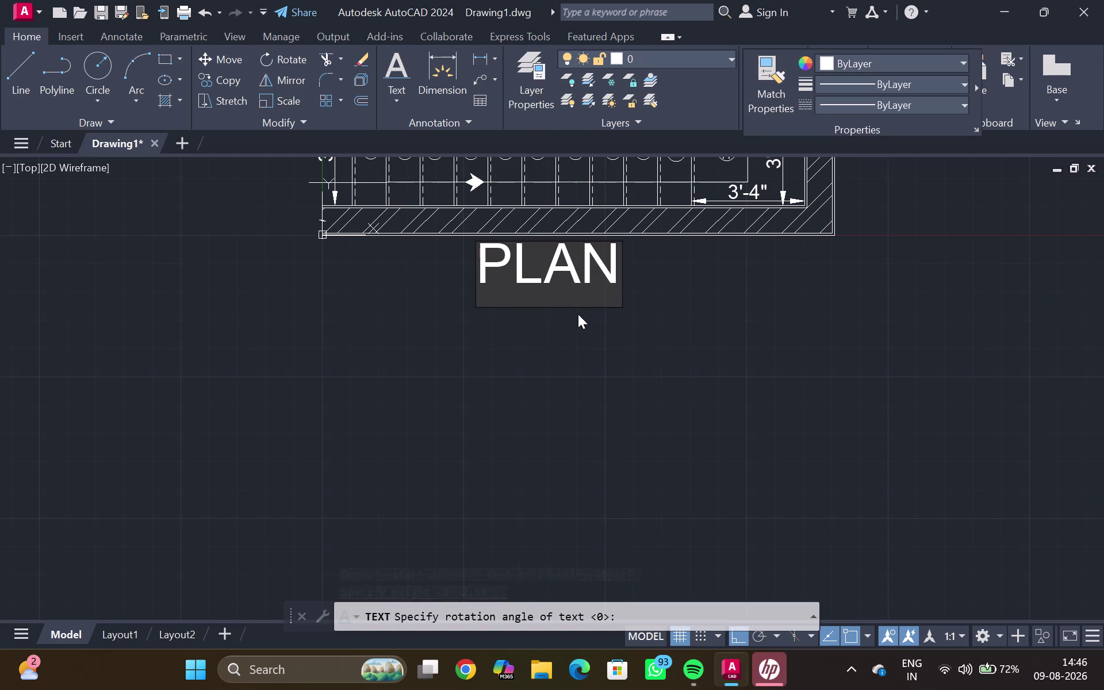
Add 'XL' to the text entry, creating a stray XPLAN label, and end the command.
drag(468, 284, 473, 290)
scroll(down, 3)
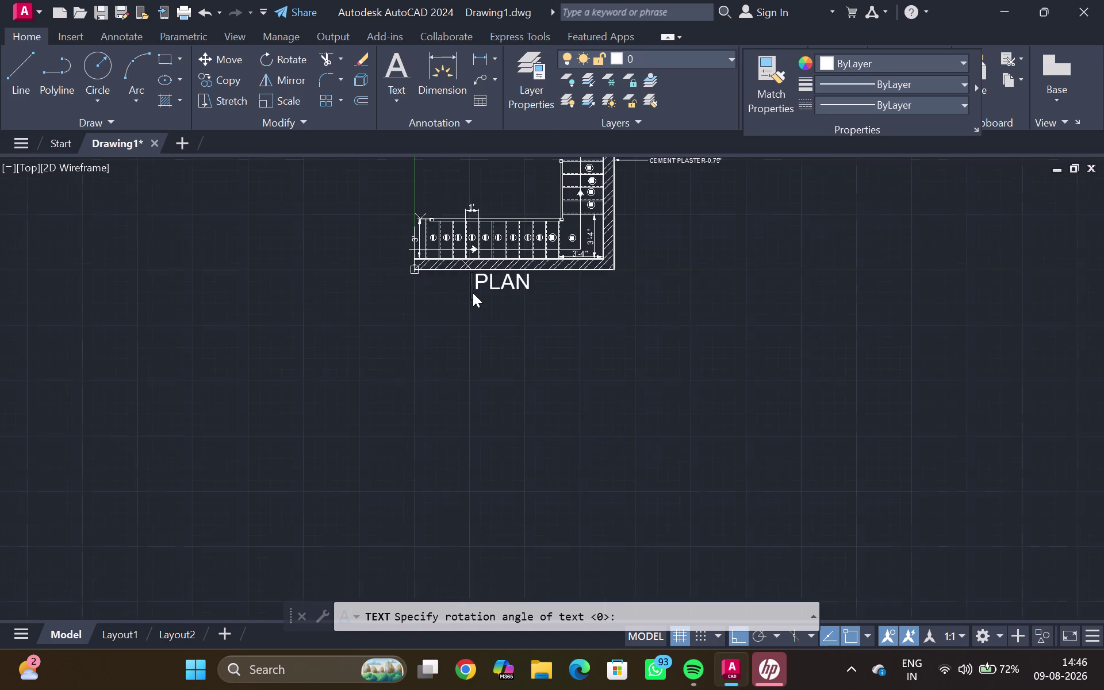
middle_drag(495, 320, 515, 290)
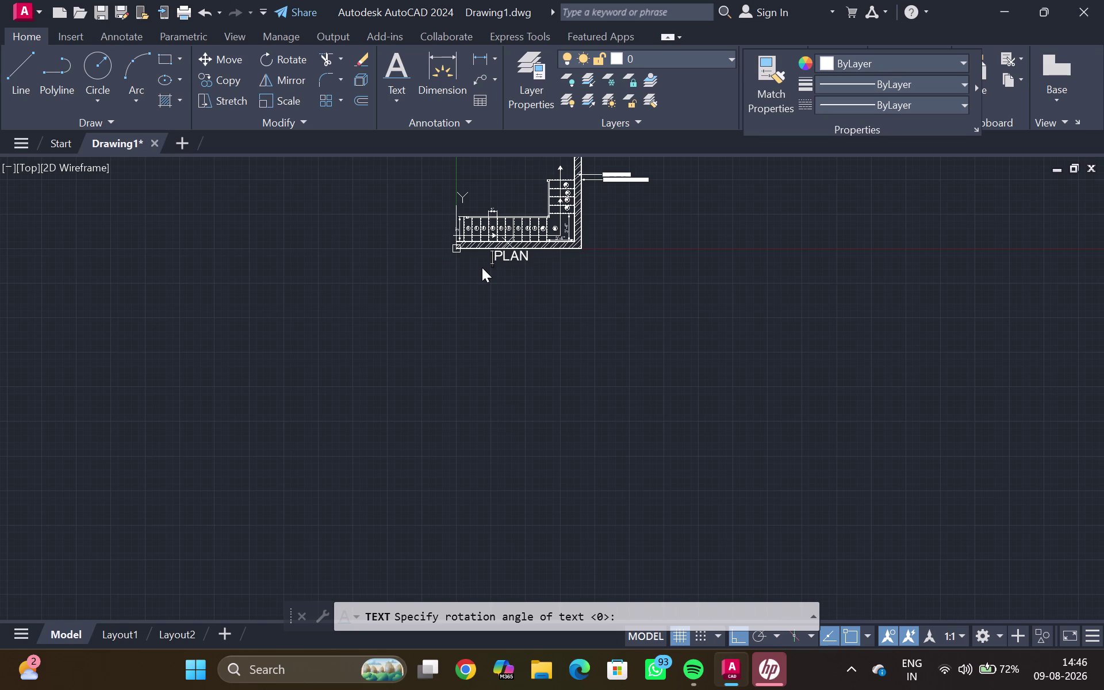
scroll(up, 3)
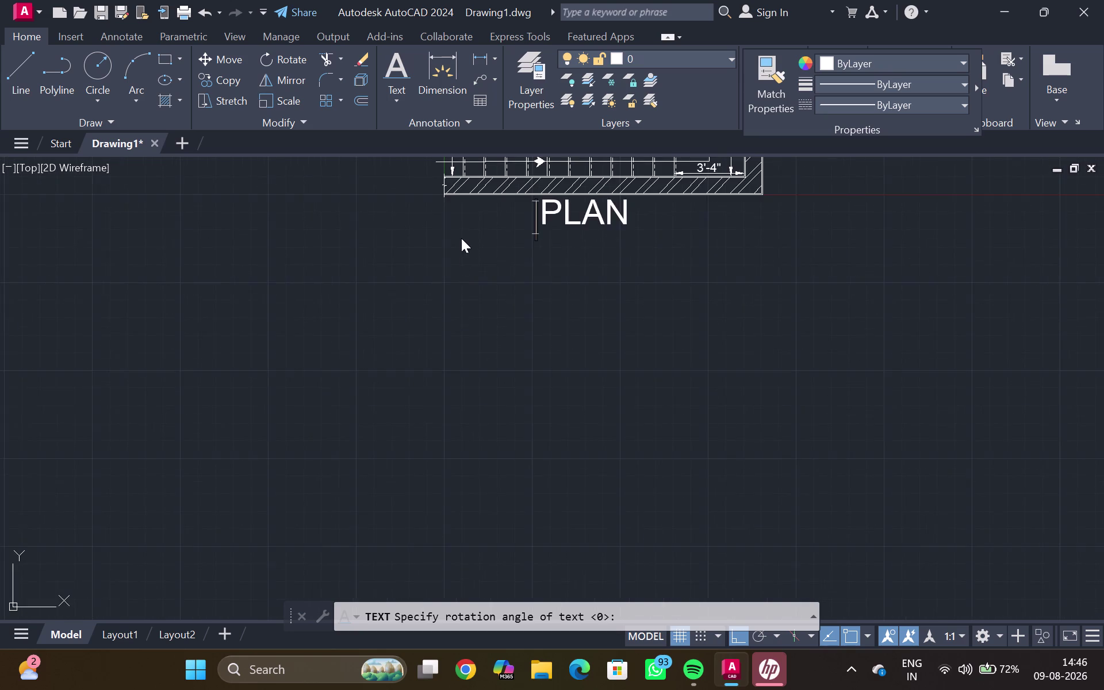
middle_drag(463, 241, 456, 329)
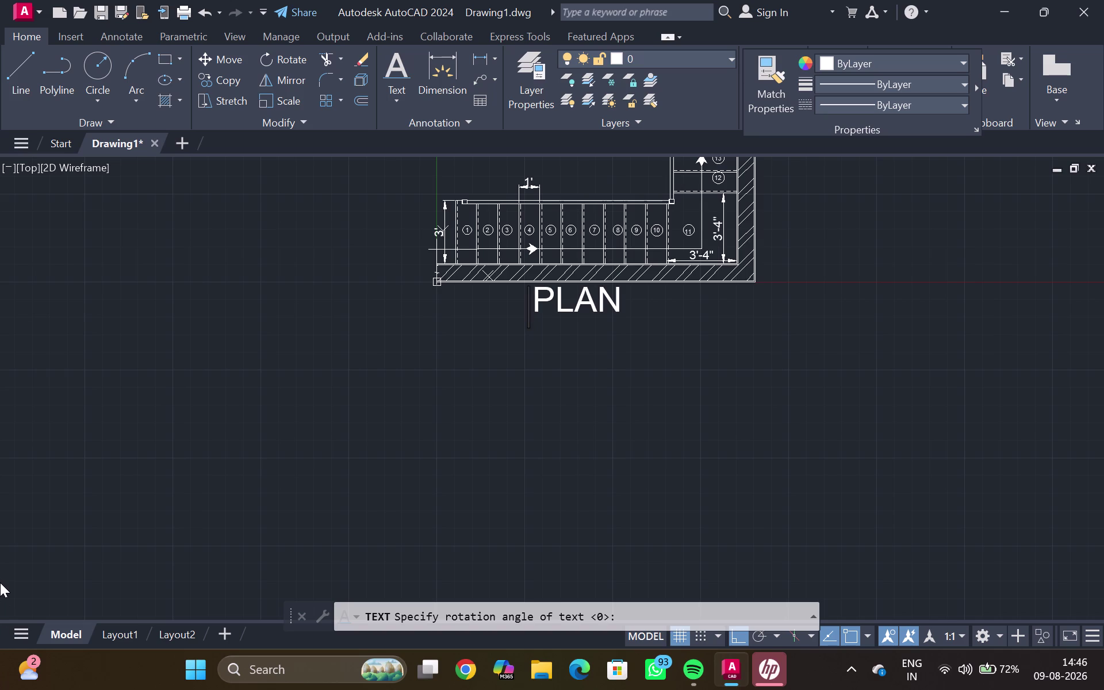
text(XL)
key(Return)
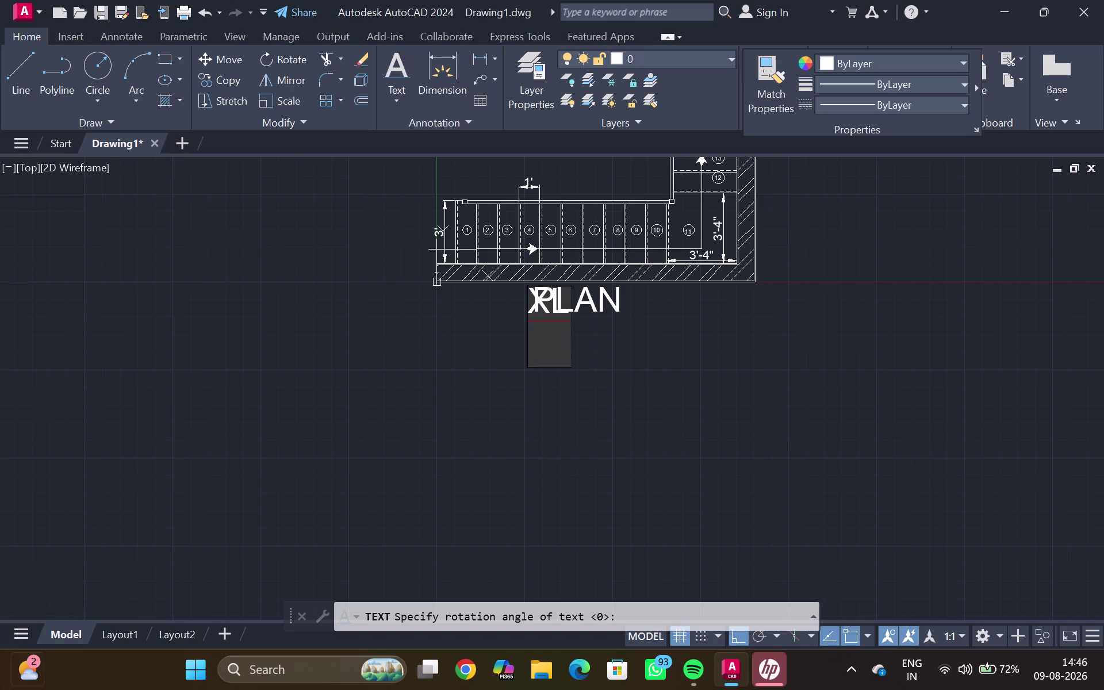
key(Escape)
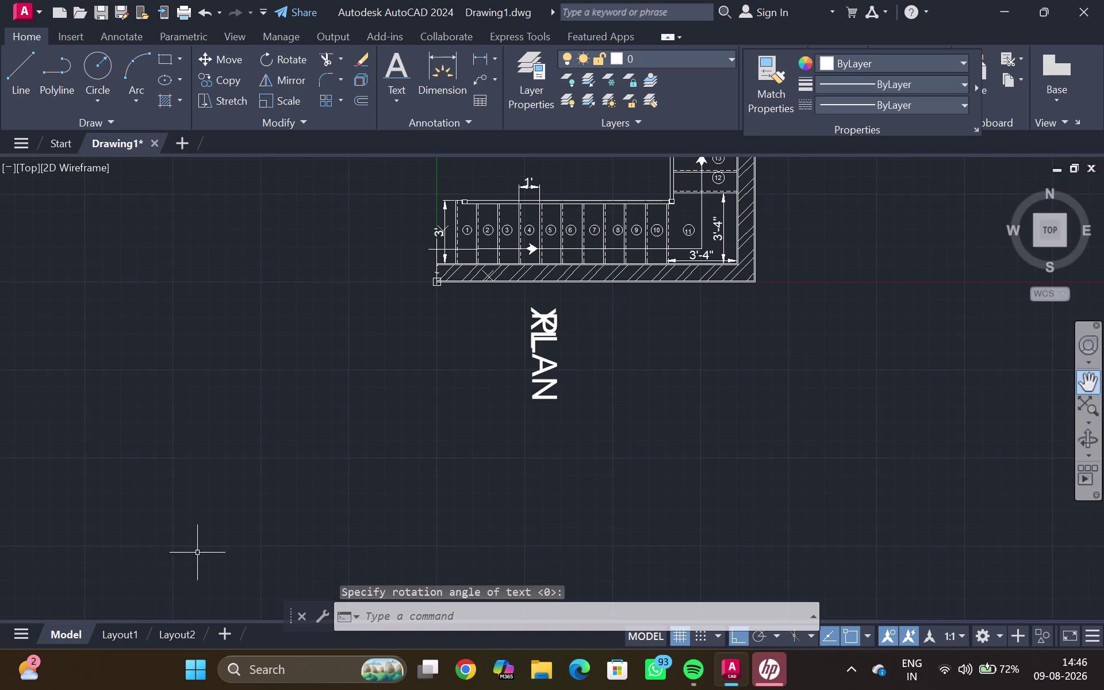
Undo the mistaken XPLAN text and pan back to the stair plan.
key(ctrl+z)
scroll(down, 3)
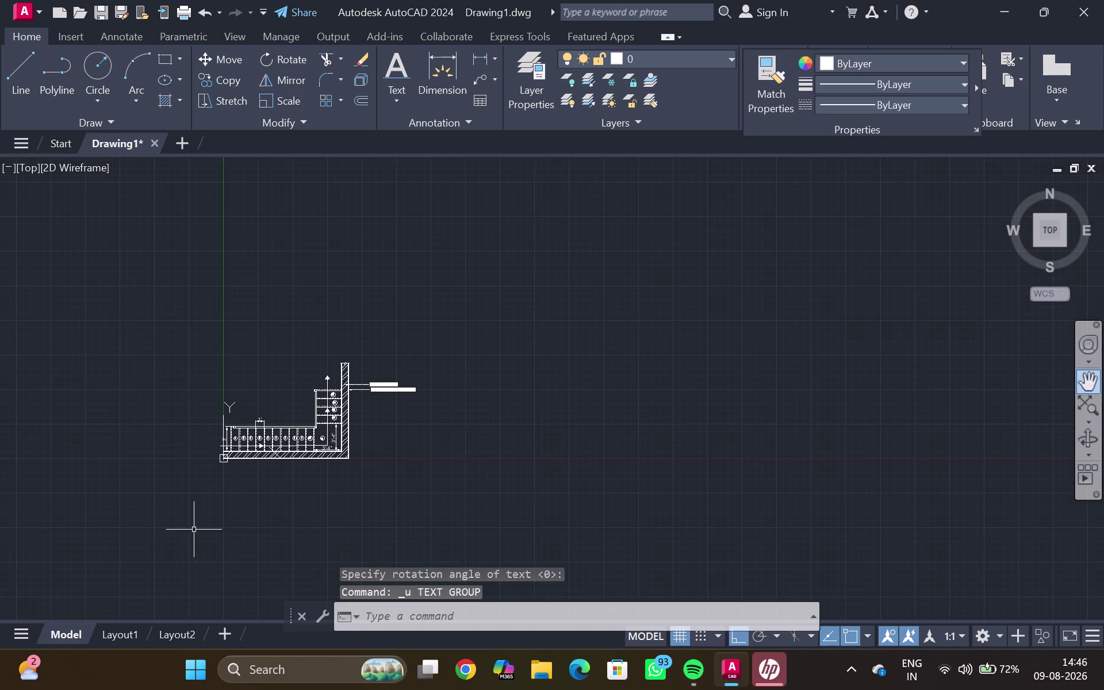
middle_drag(207, 531, 312, 430)
scroll(up, 3)
middle_drag(322, 421, 297, 456)
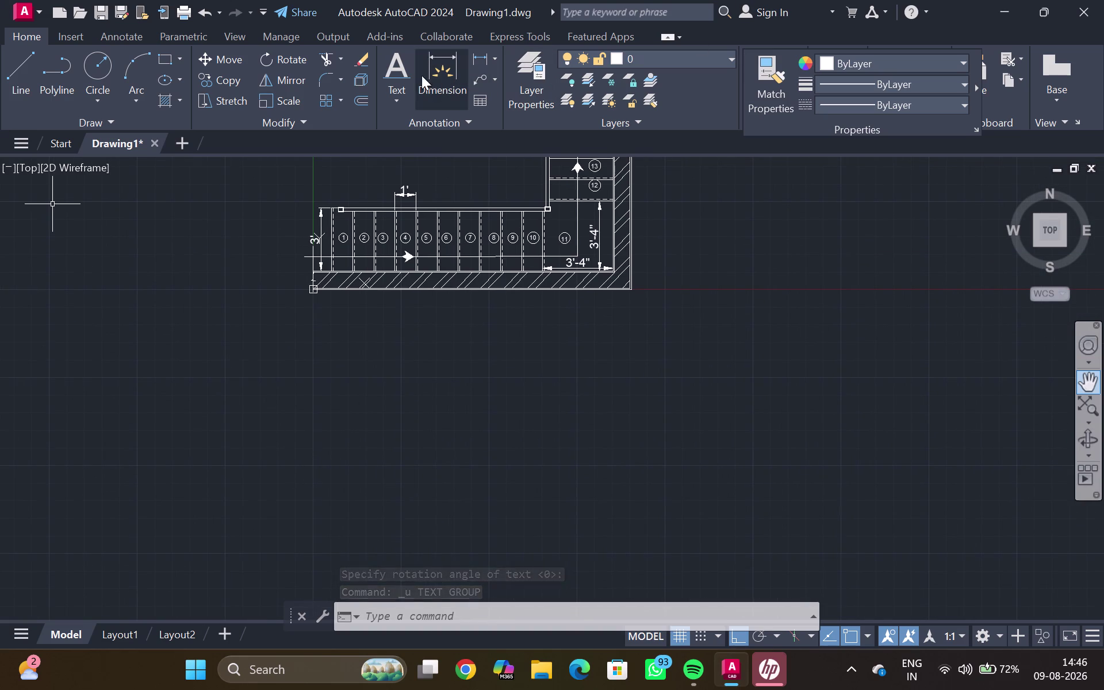
click(394, 67)
click(413, 306)
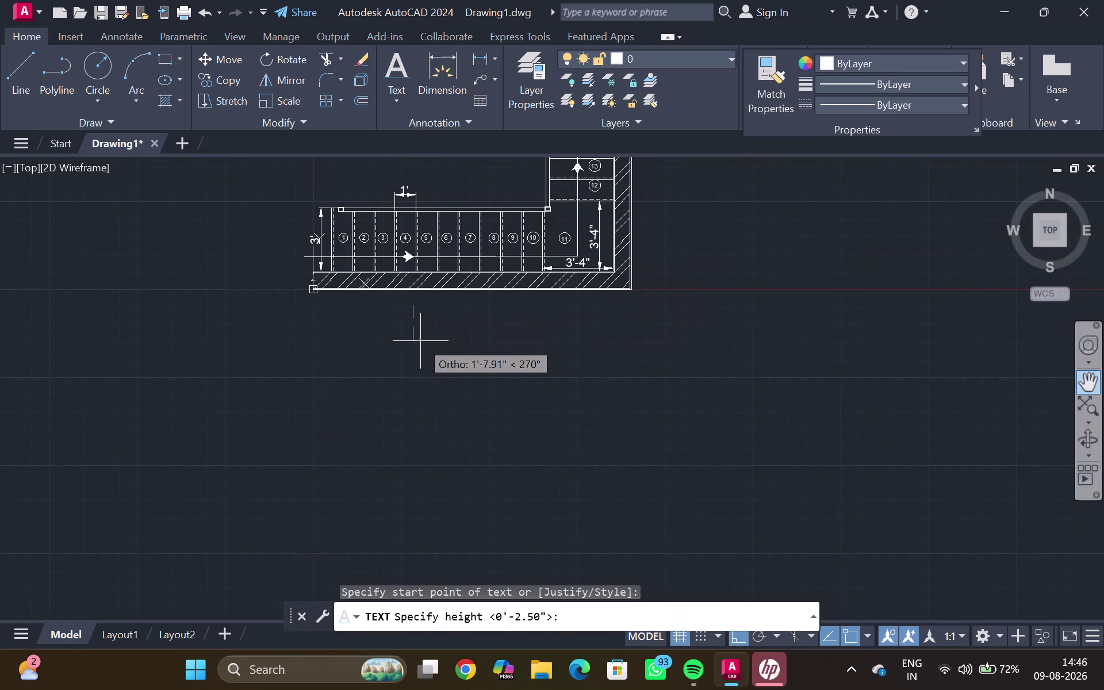
click(414, 337)
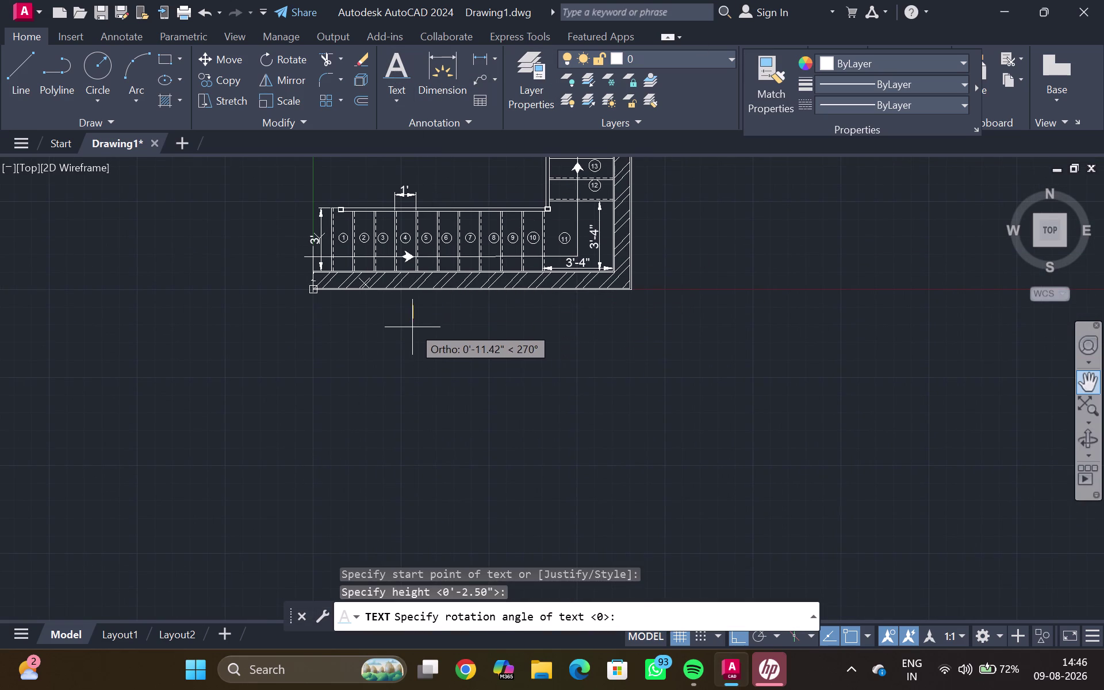
click(411, 327)
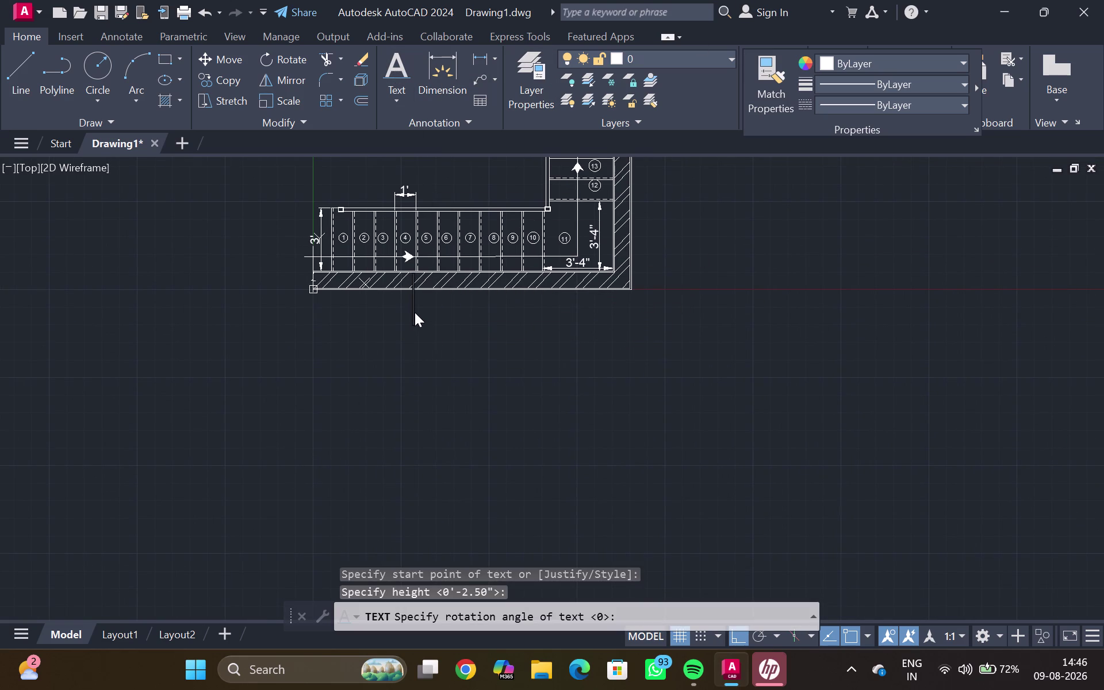
text(PLAN)
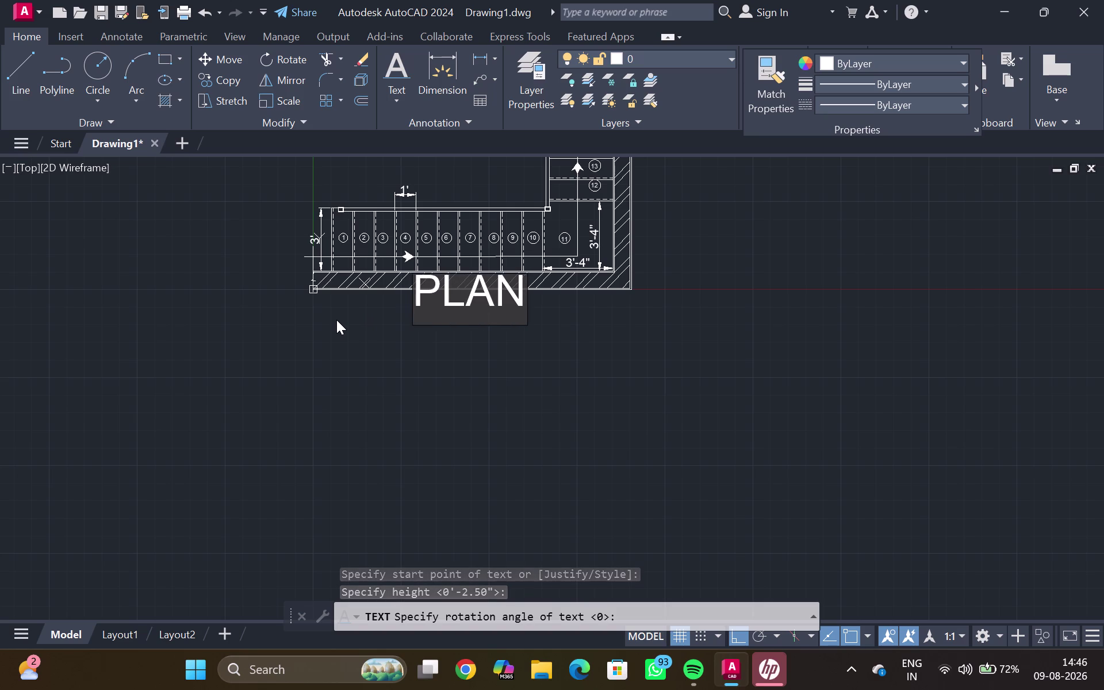
click(323, 381)
click(324, 362)
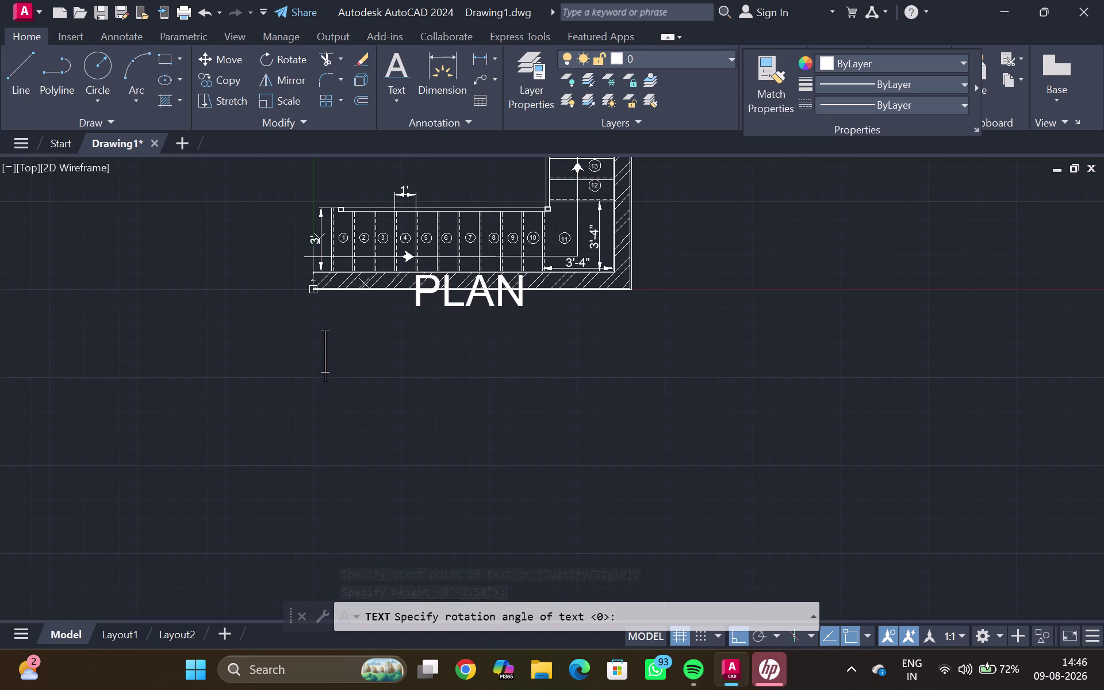
key(Escape)
key(Escape)
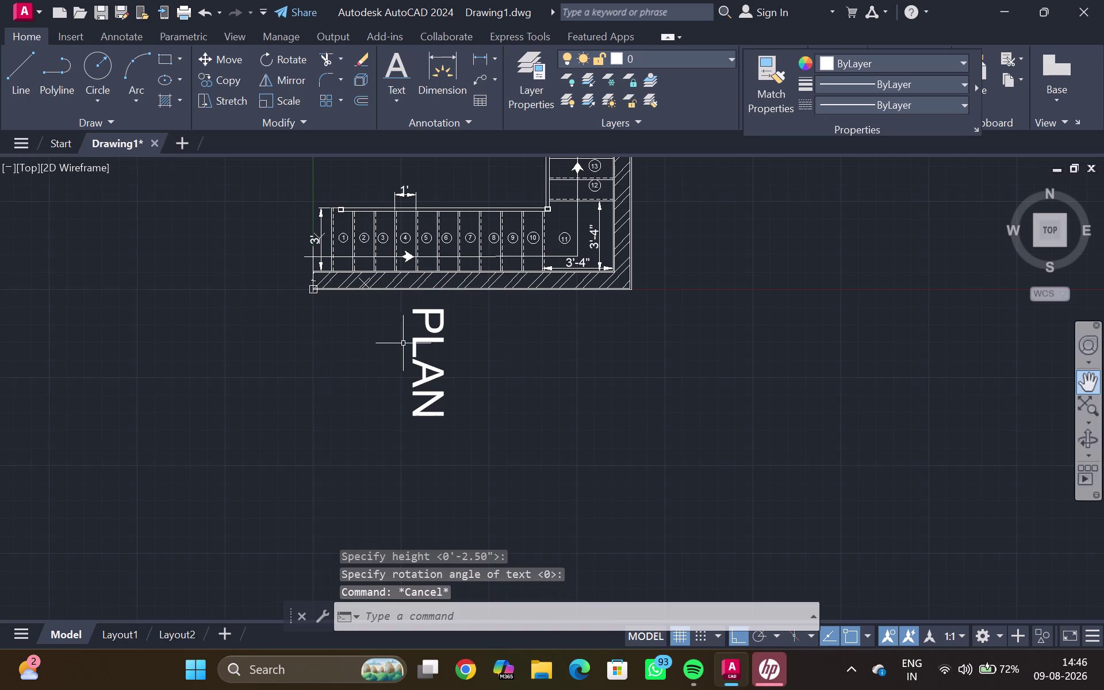
click(427, 319)
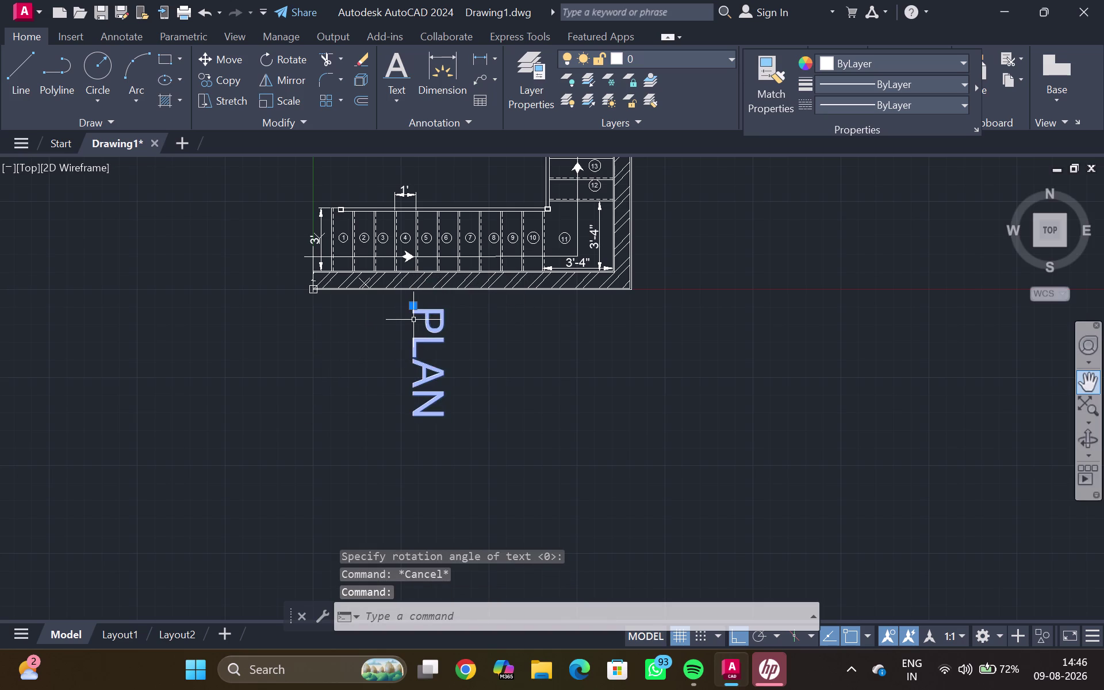
text(RO)
key(Return)
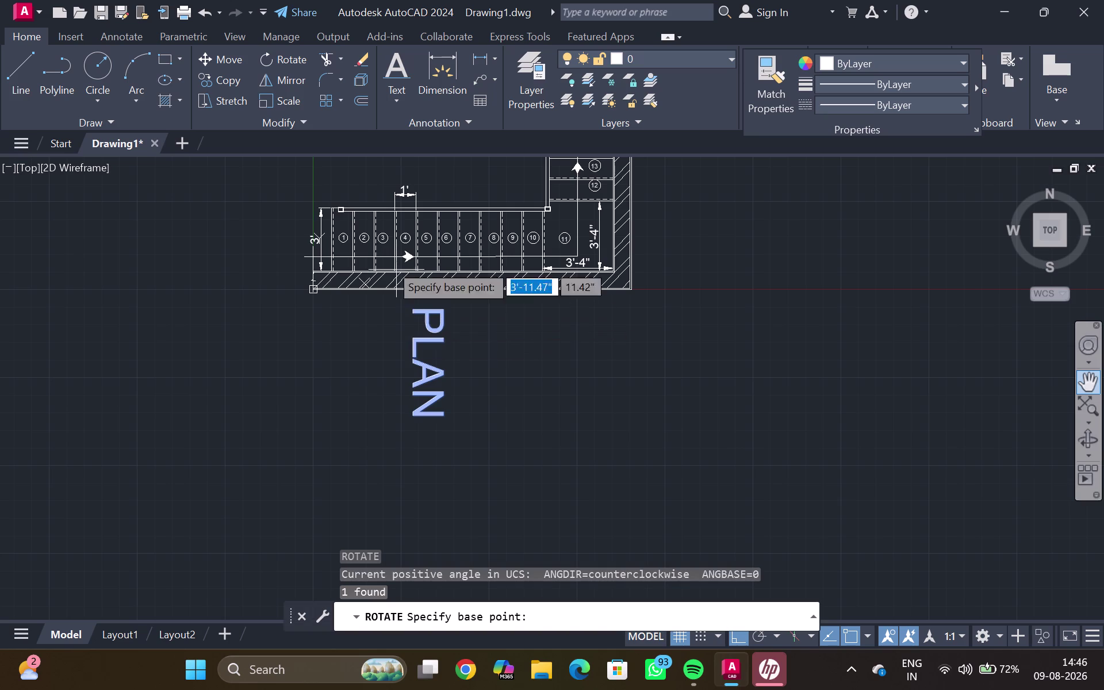
click(408, 311)
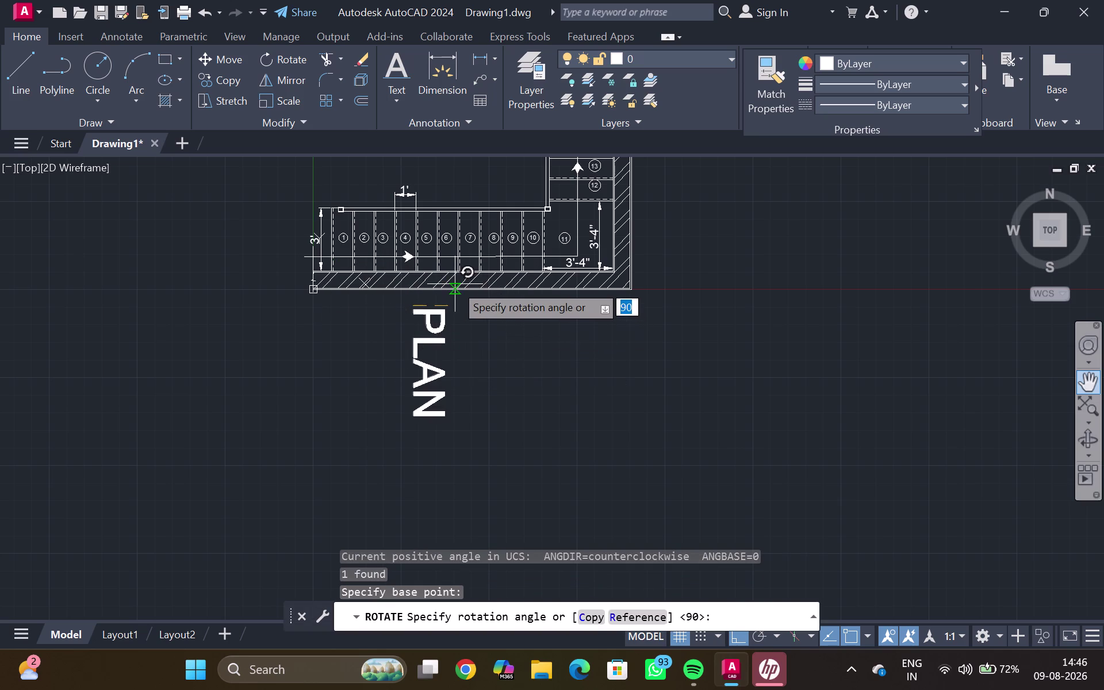
click(441, 270)
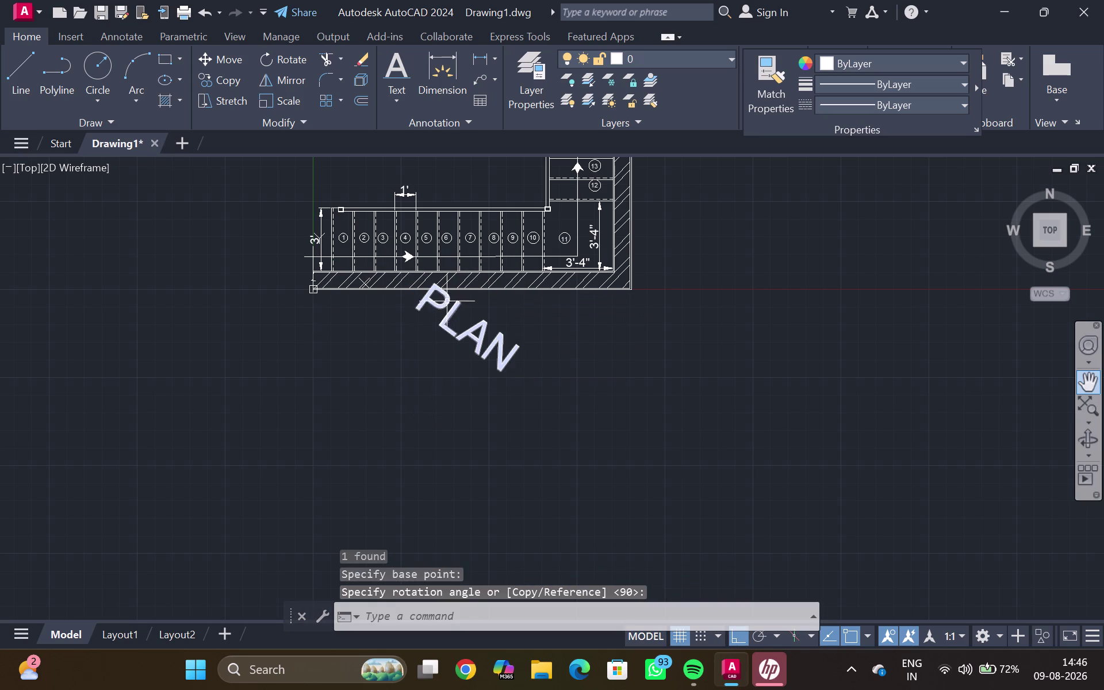
click(440, 304)
key(m)
key(Return)
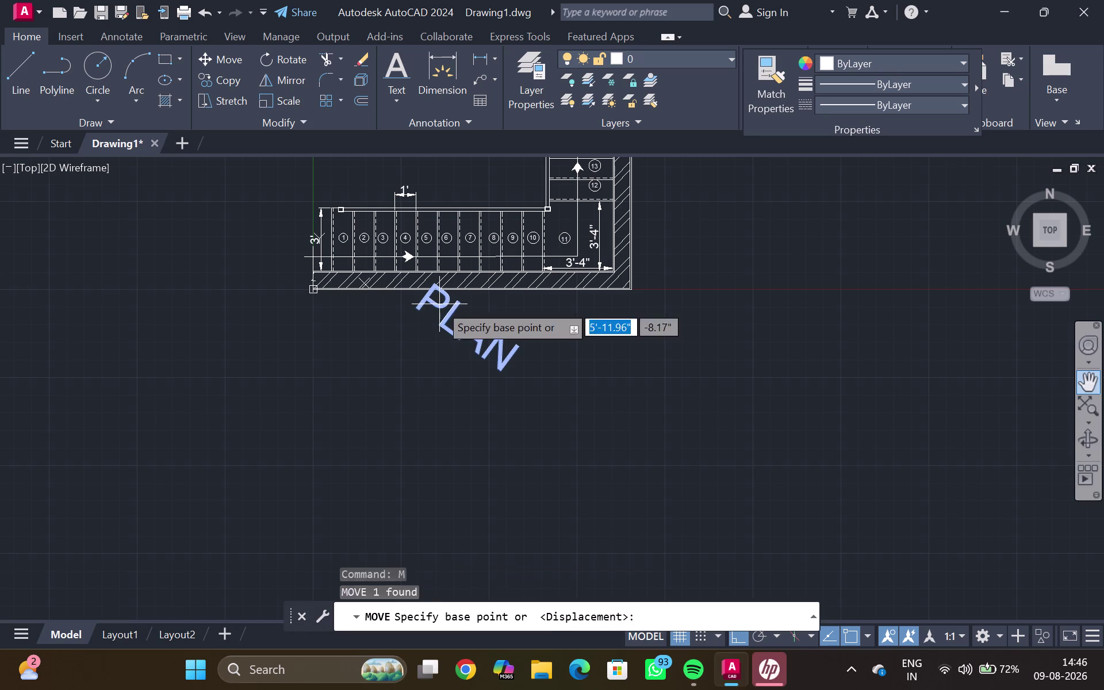
click(440, 303)
click(410, 347)
click(446, 344)
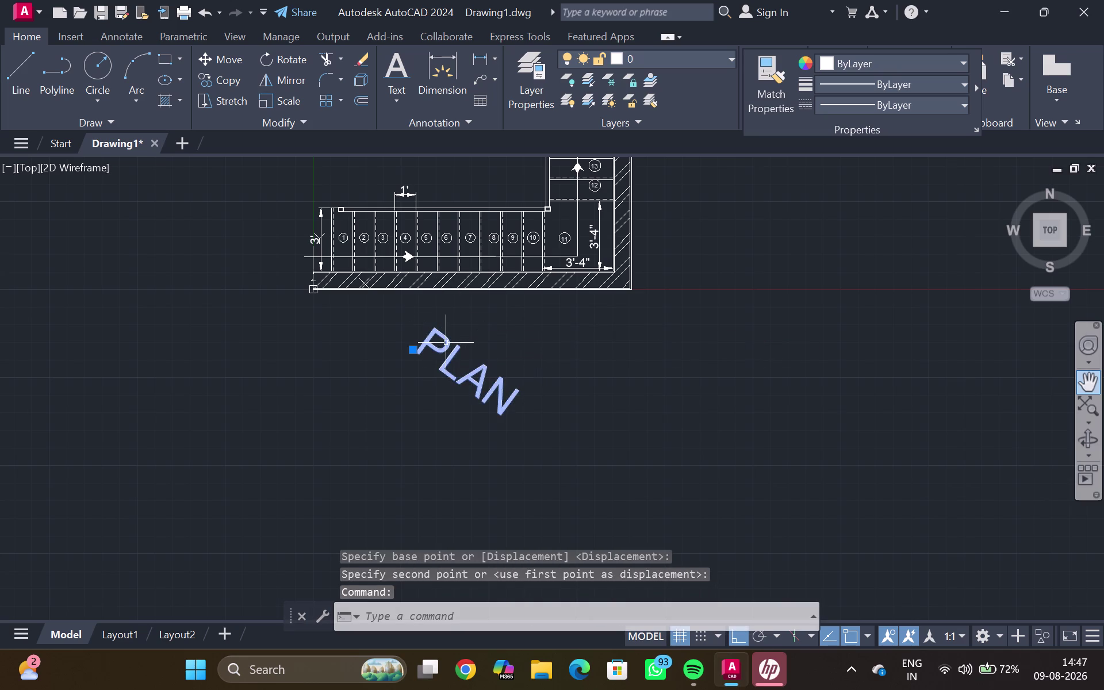
key(r)
key(o)
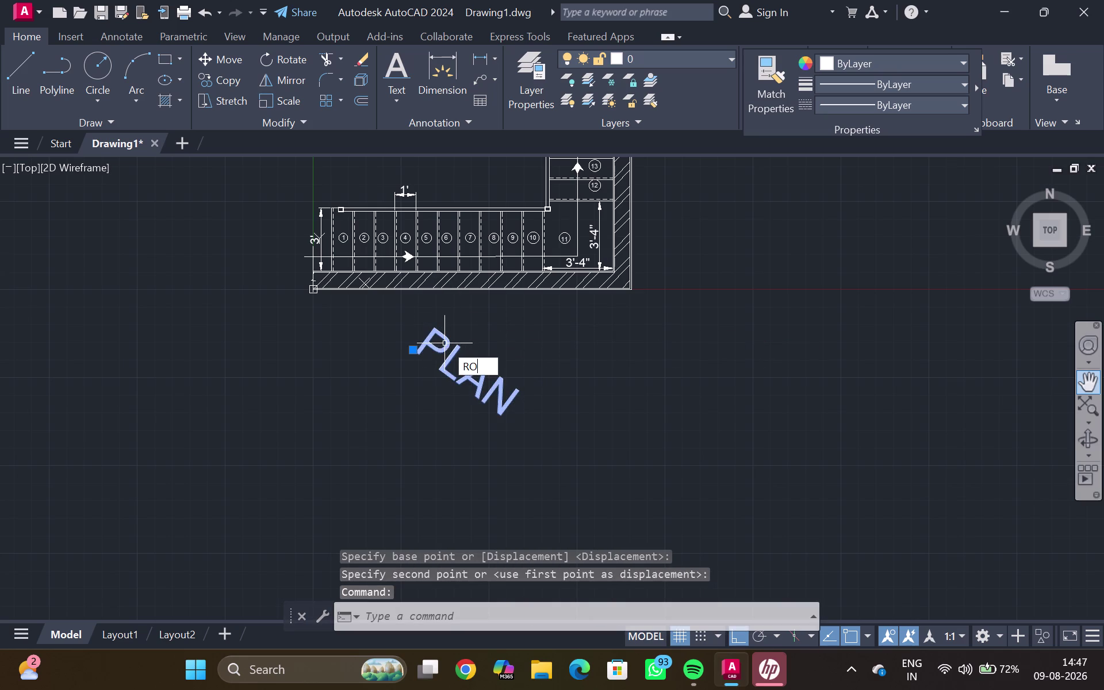
key(Return)
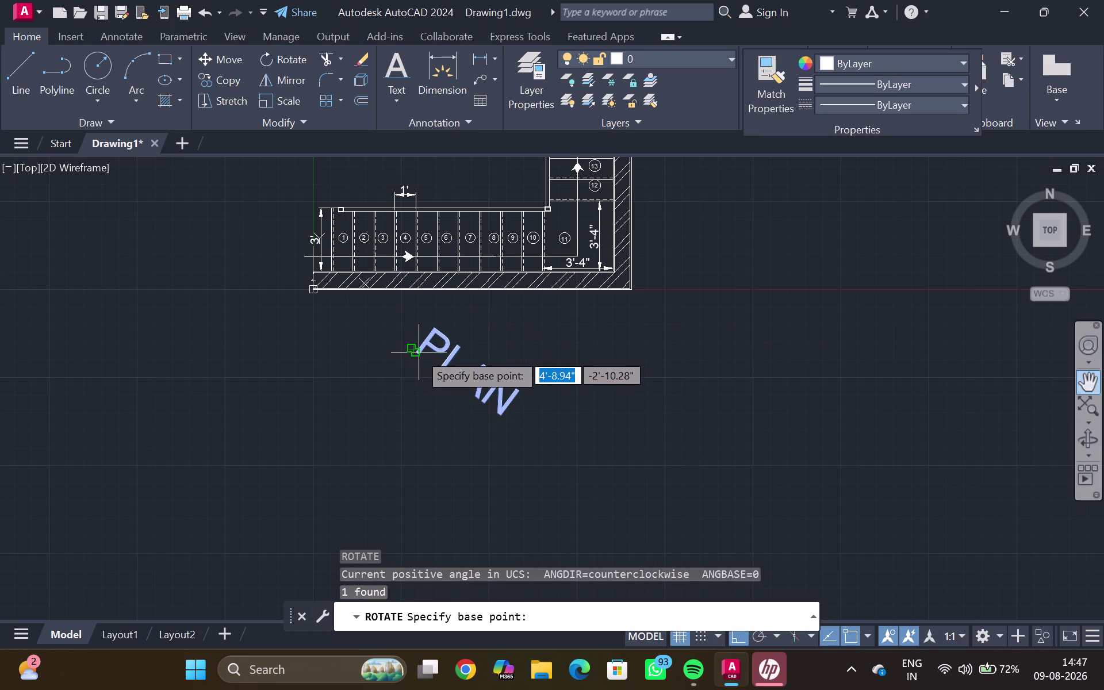
click(418, 353)
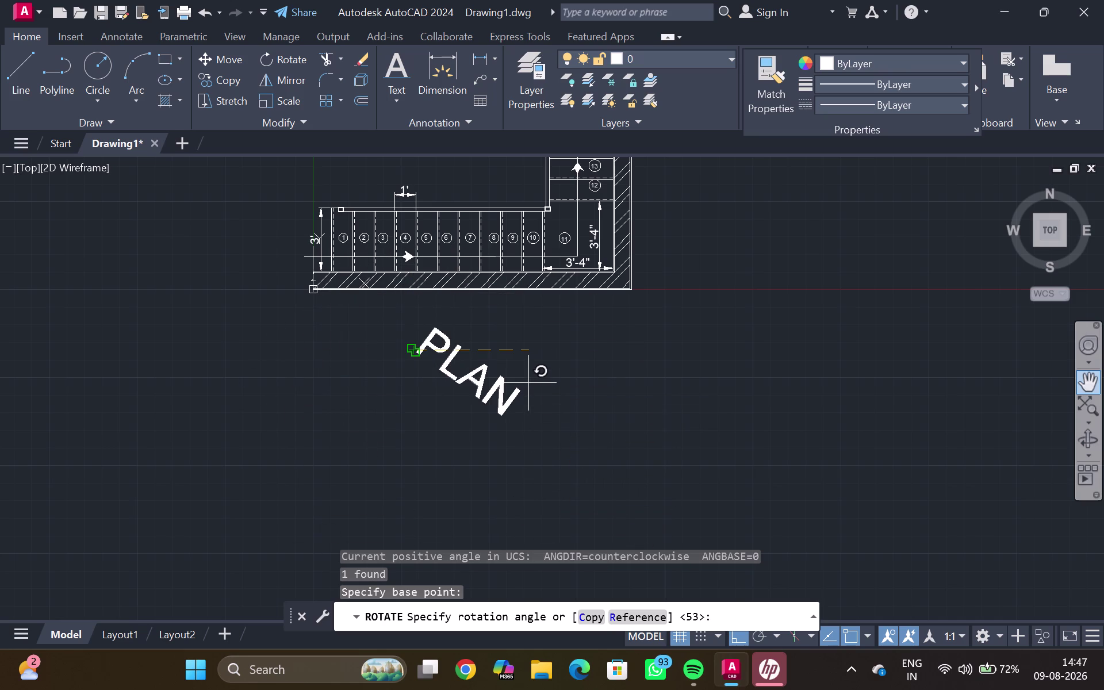
key(Escape)
click(487, 385)
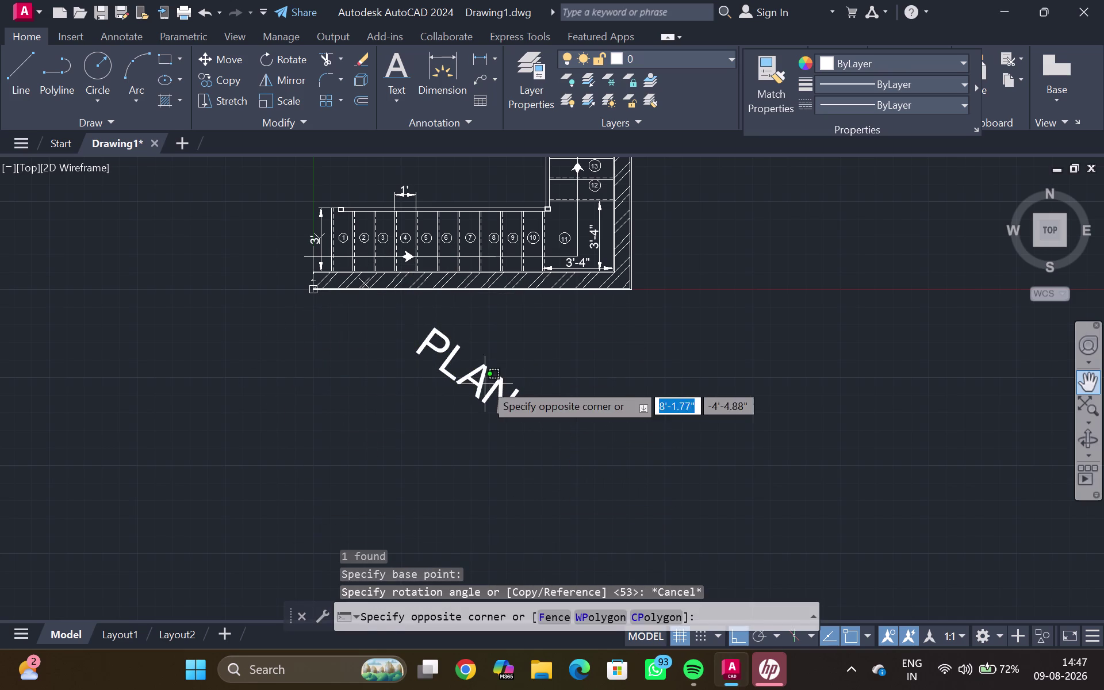
click(459, 378)
key(Delete)
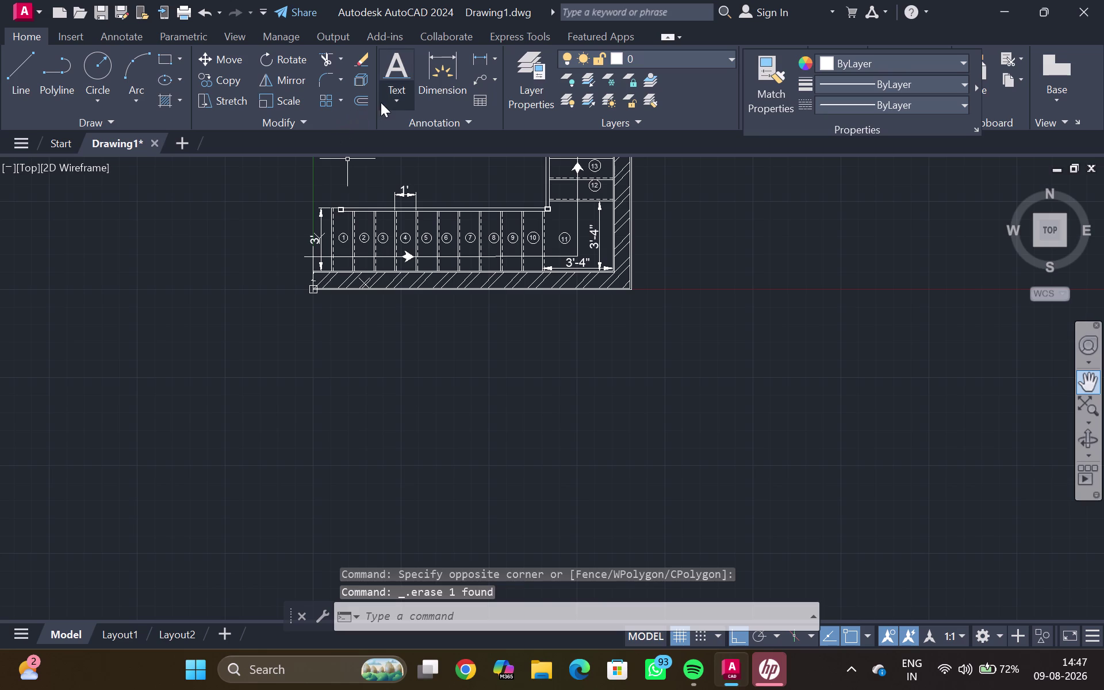
Drag a multiline text box below the plan, enter 'PLAN', and zoom out.
click(383, 101)
click(414, 137)
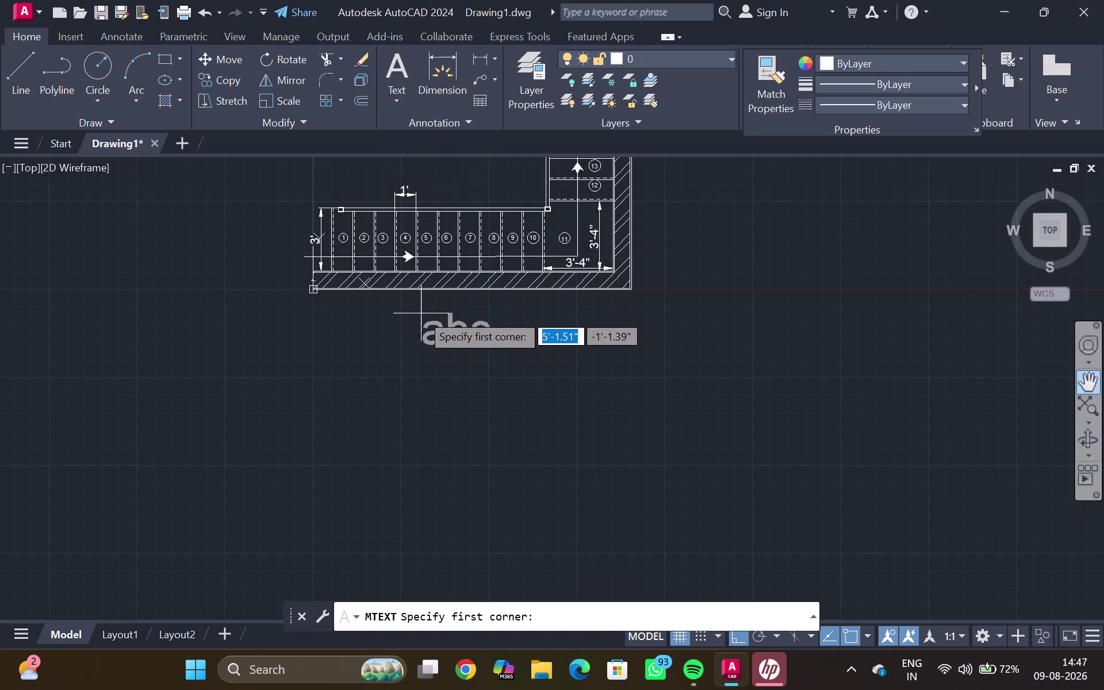
click(415, 317)
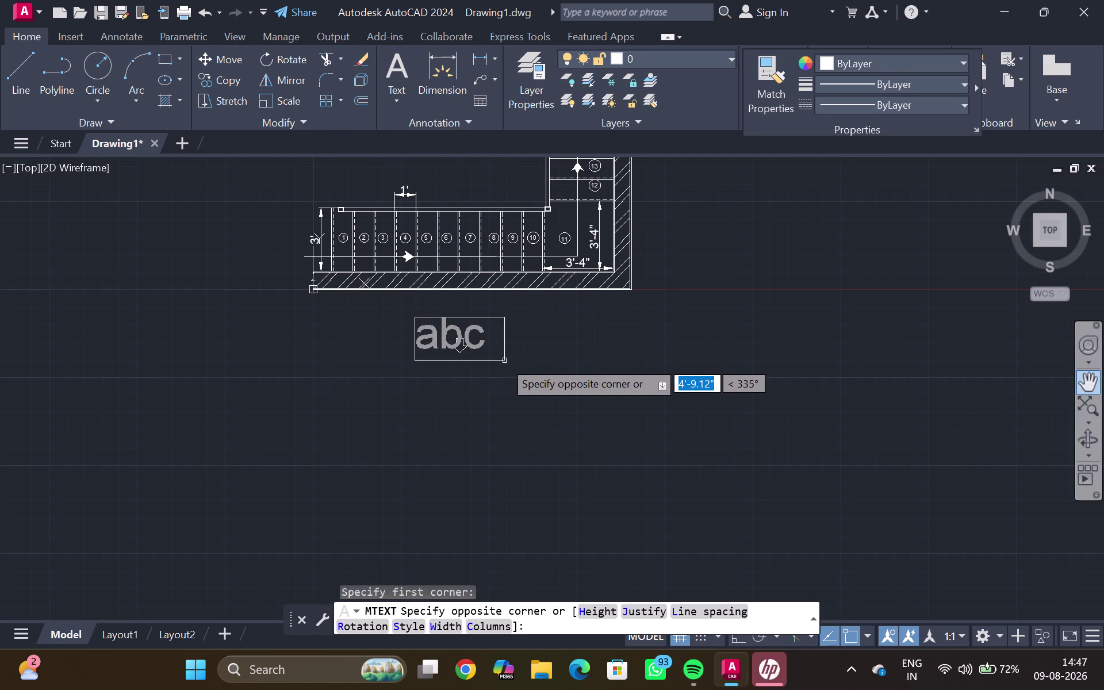
click(501, 360)
text(PL)
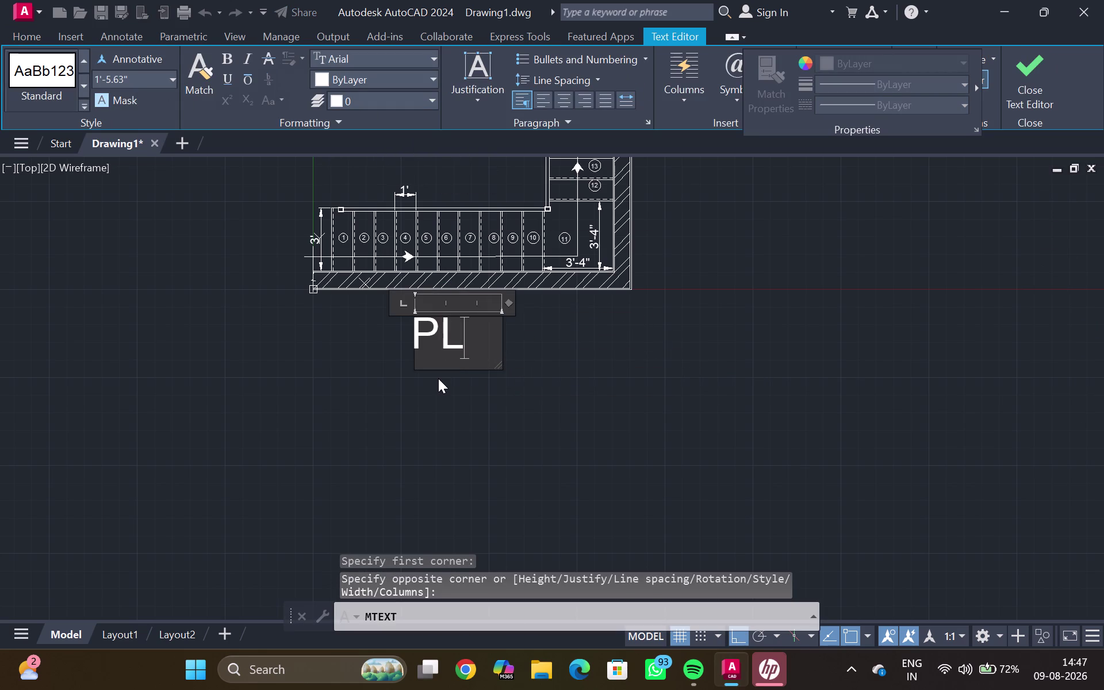
text(AN)
click(437, 407)
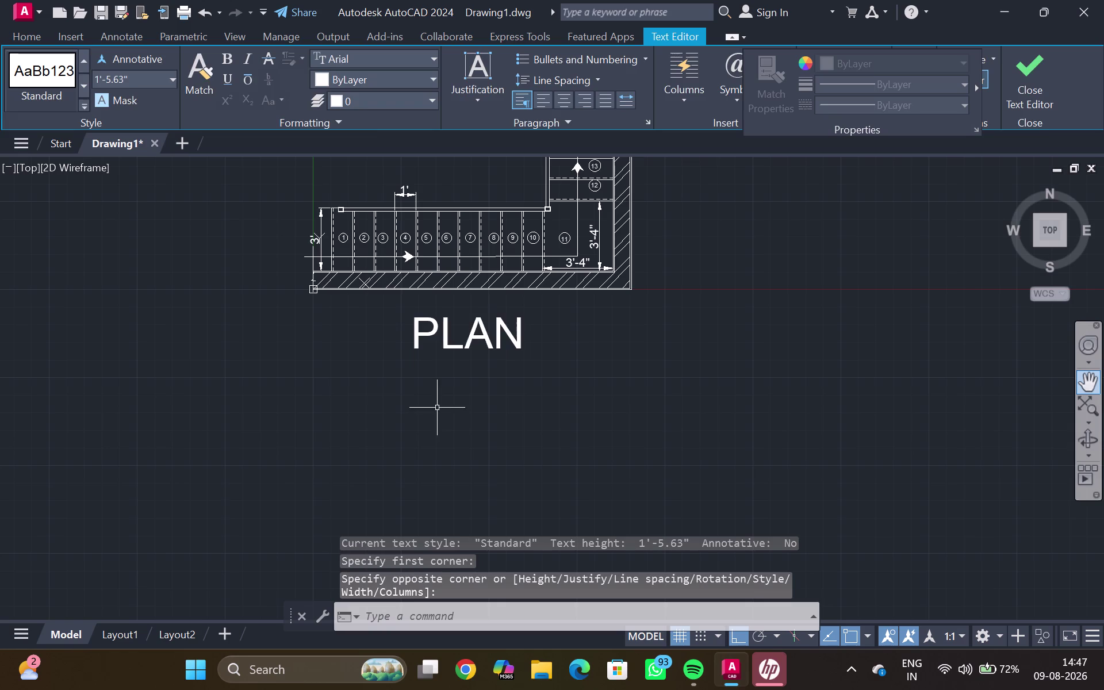
scroll(down, 3)
middle_click(448, 398)
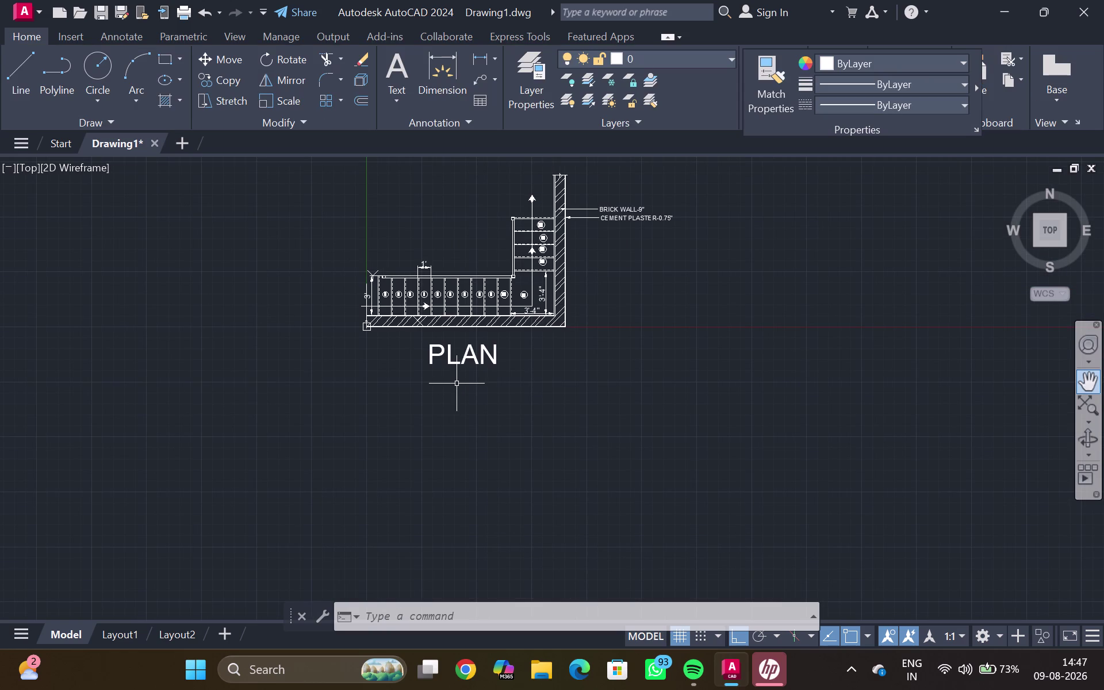
Run XL with the Ver option and place a vertical construction line at the slab edge.
text(X)
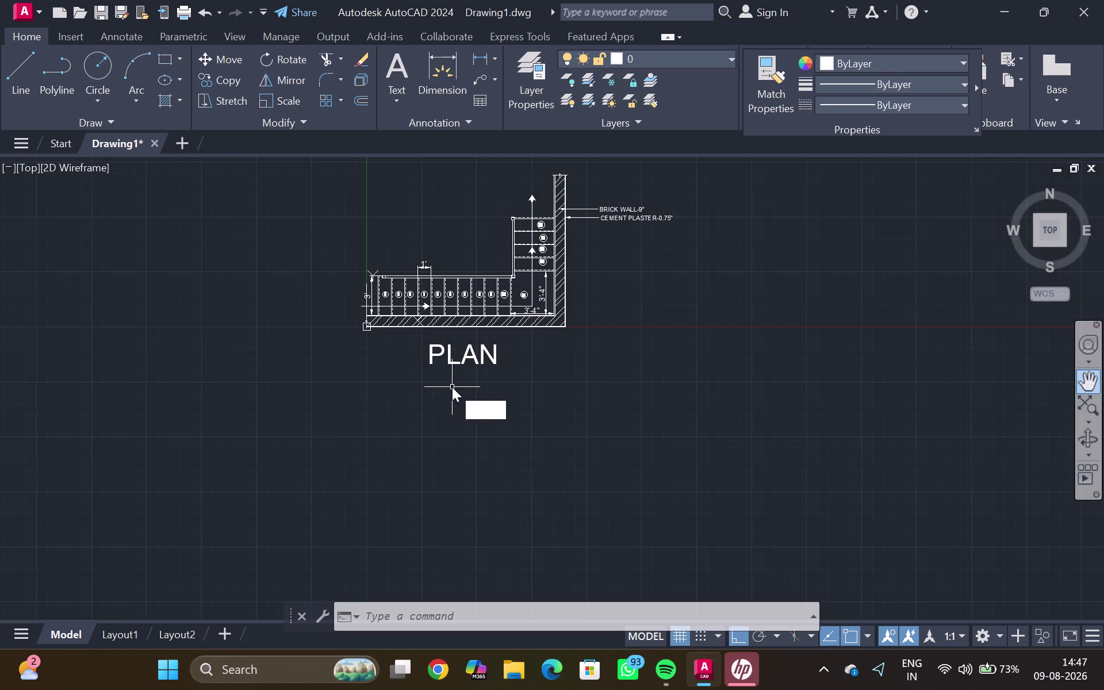
text(L)
key(Return)
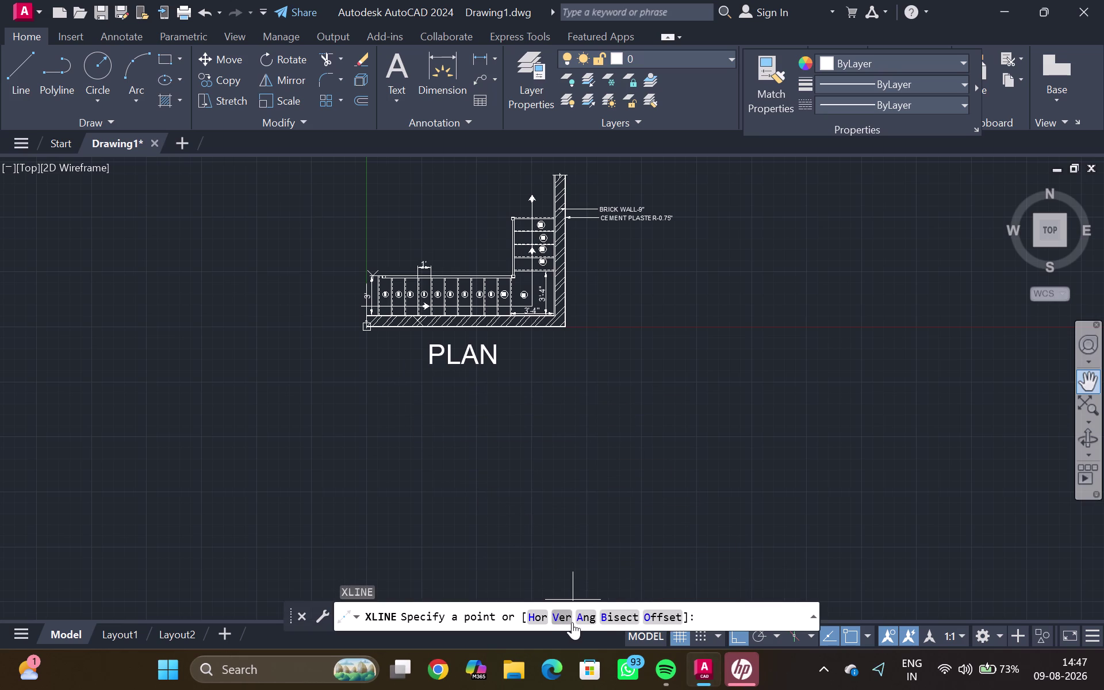
click(562, 621)
scroll(up, 3)
middle_drag(347, 376, 384, 545)
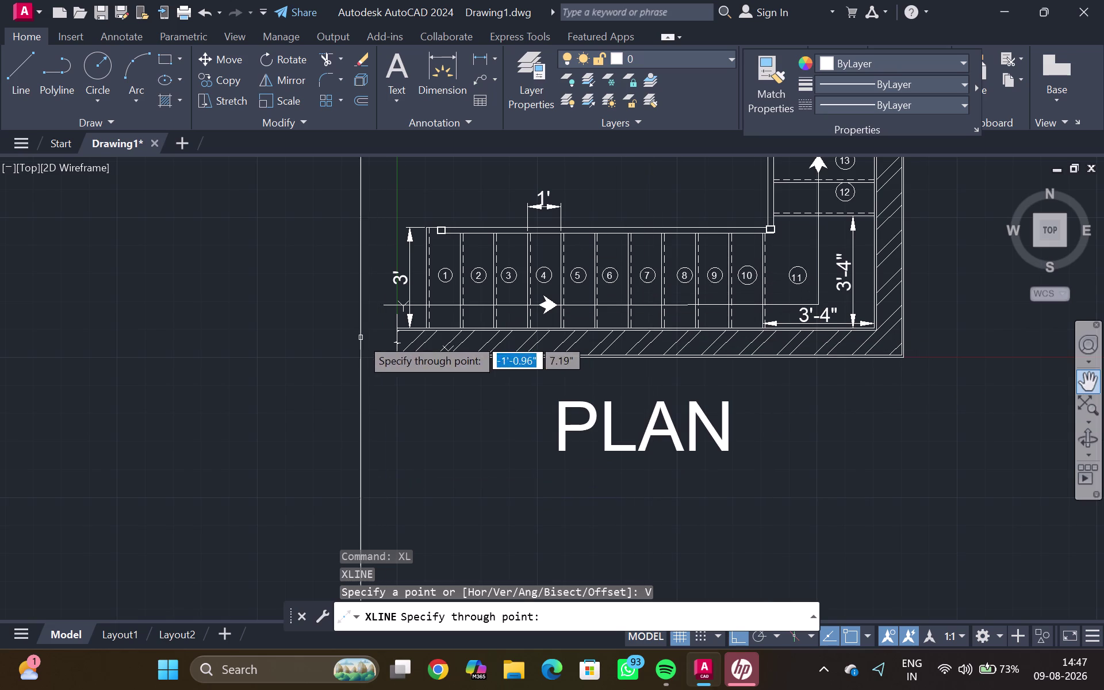
scroll(up, 3)
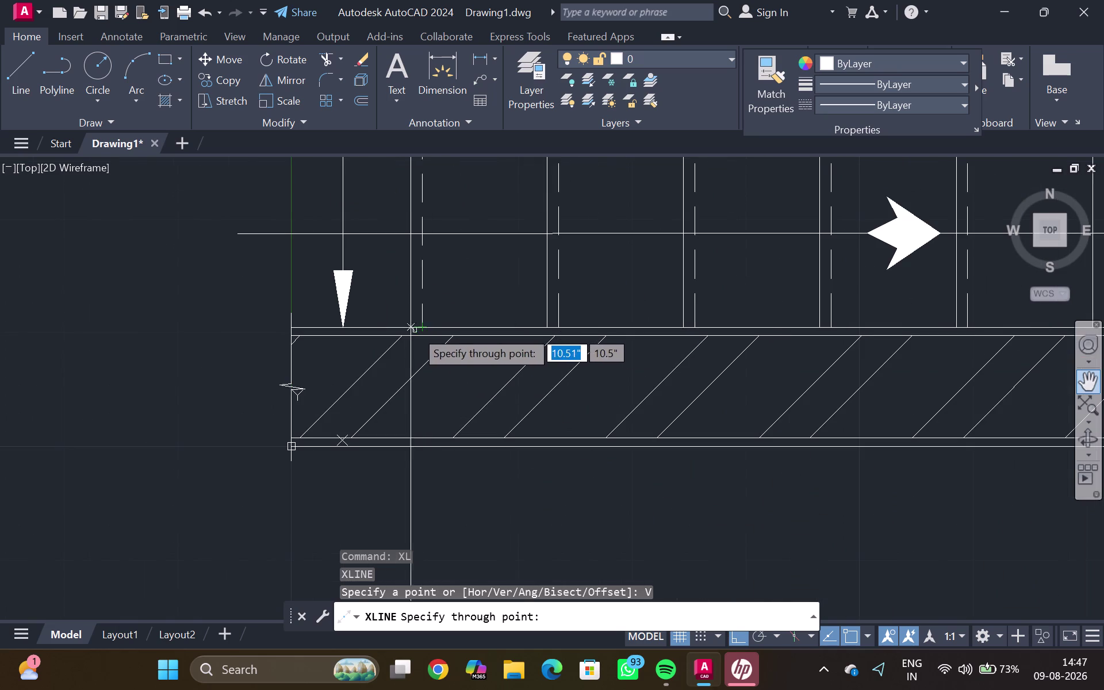
click(411, 330)
Place a second vertical construction line through the plan corner and end XLINE.
scroll(down, 3)
middle_drag(598, 344, 280, 360)
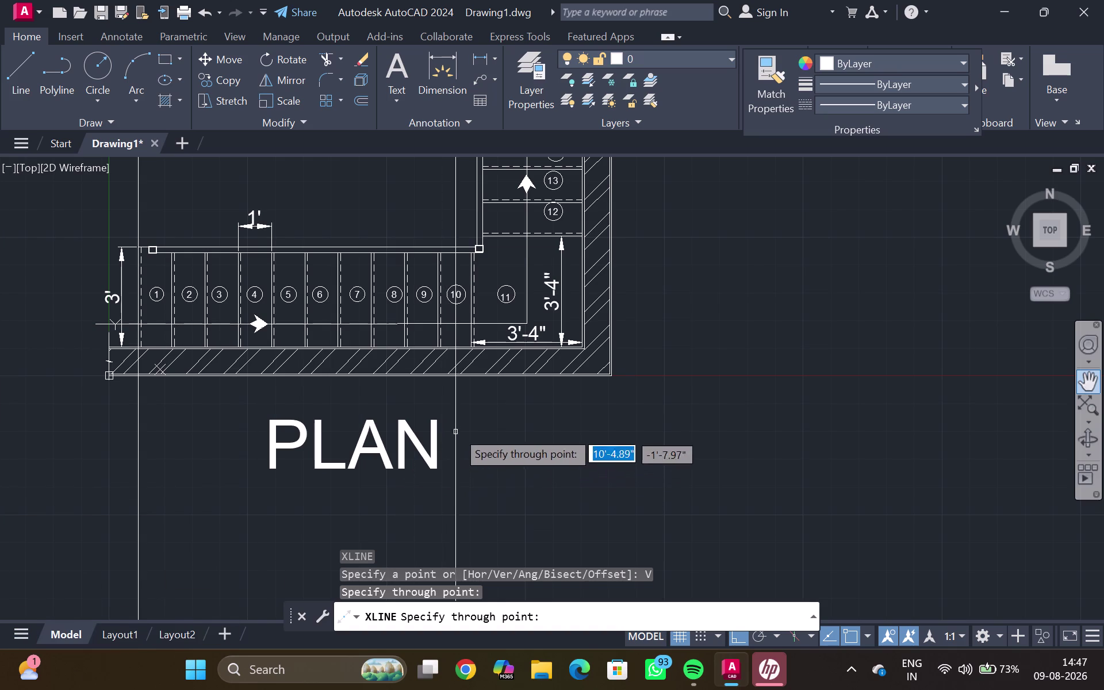
scroll(up, 3)
scroll(up, 3)
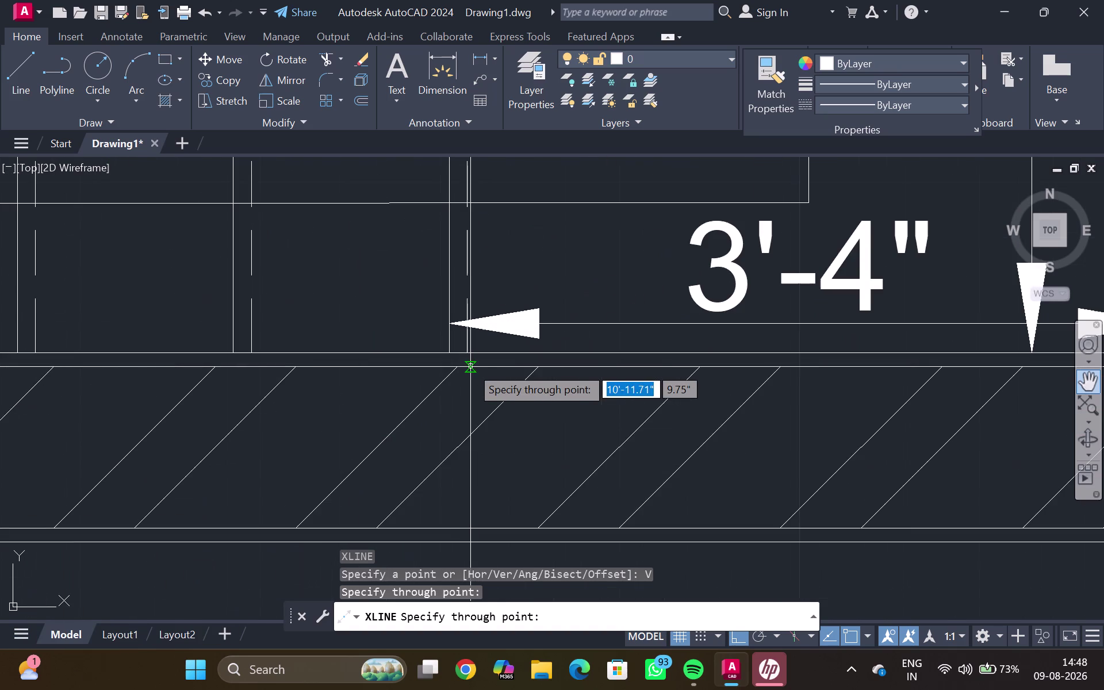
click(447, 348)
scroll(down, 3)
key(Escape)
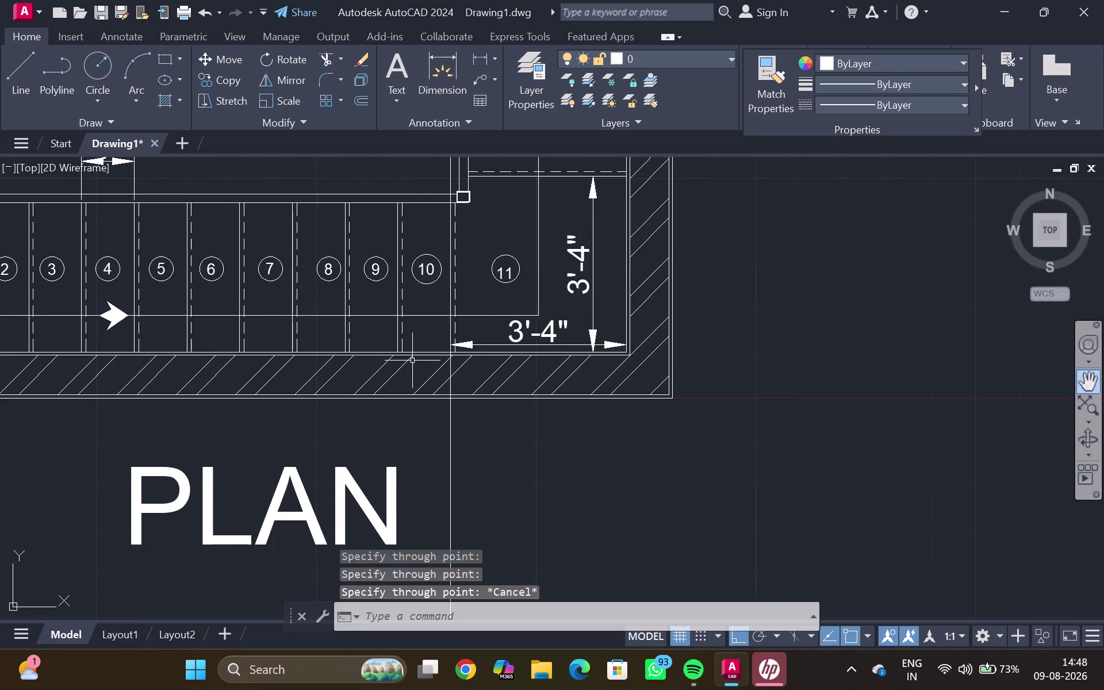
scroll(down, 3)
middle_drag(369, 463, 409, 403)
scroll(down, 3)
middle_drag(413, 415, 414, 316)
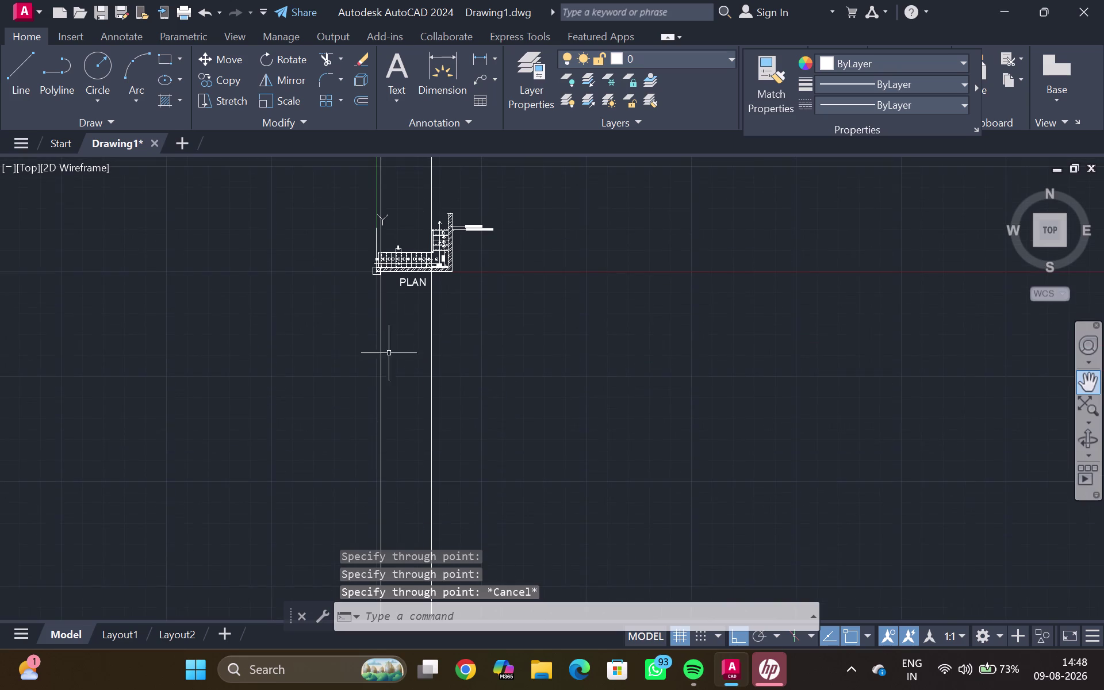
Place a horizontal construction line below the plan using XL with the Hor option.
text(XL)
key(Return)
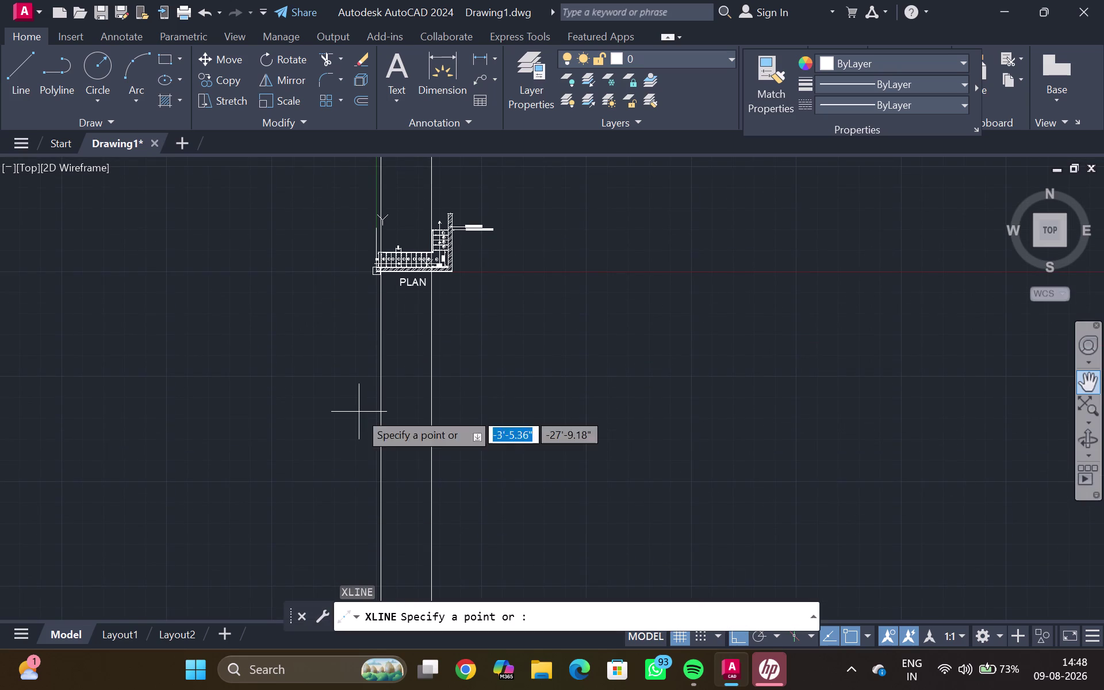
click(536, 615)
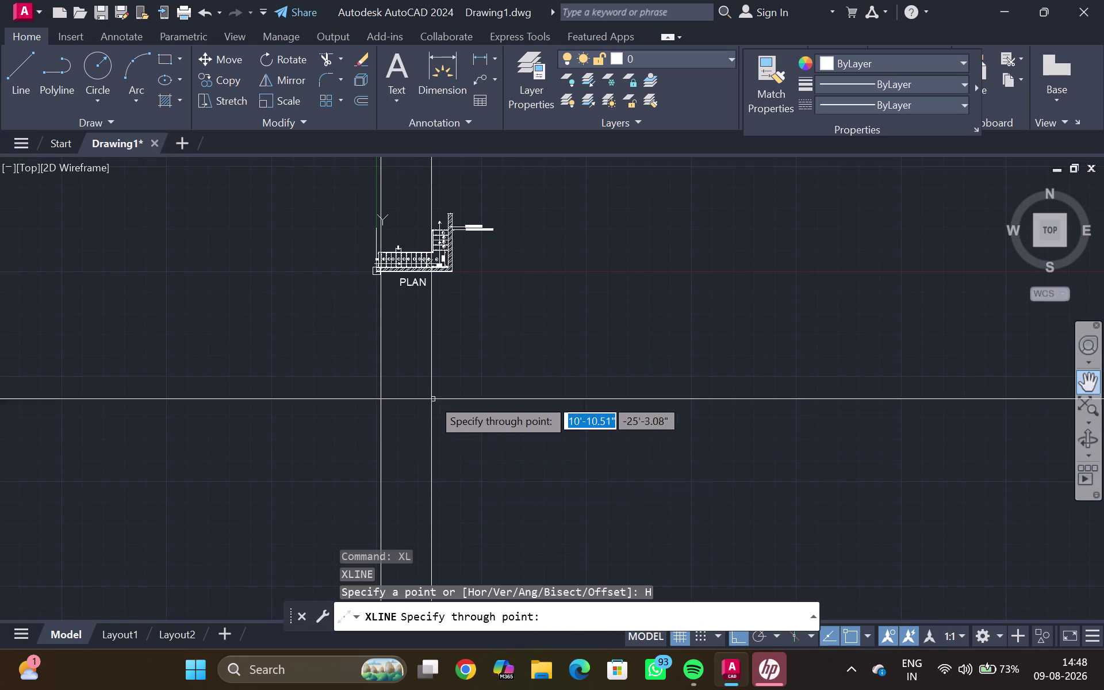
click(407, 402)
key(Escape)
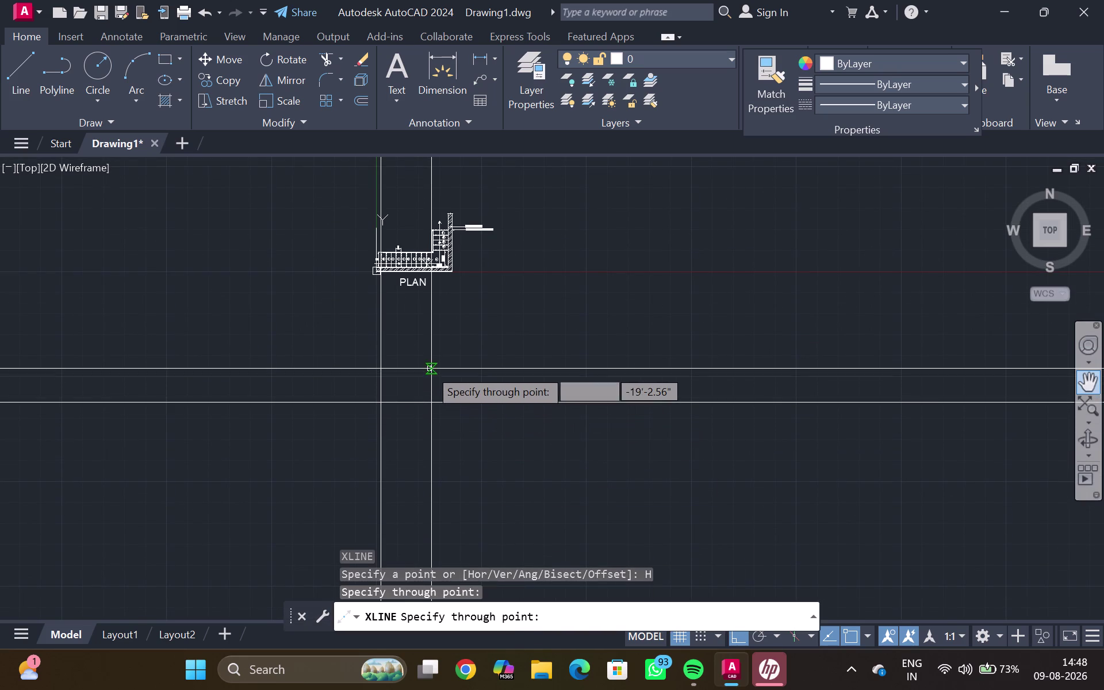
Recentre the view on the construction lines and close the stray system information window.
scroll(down, 3)
scroll(up, 3)
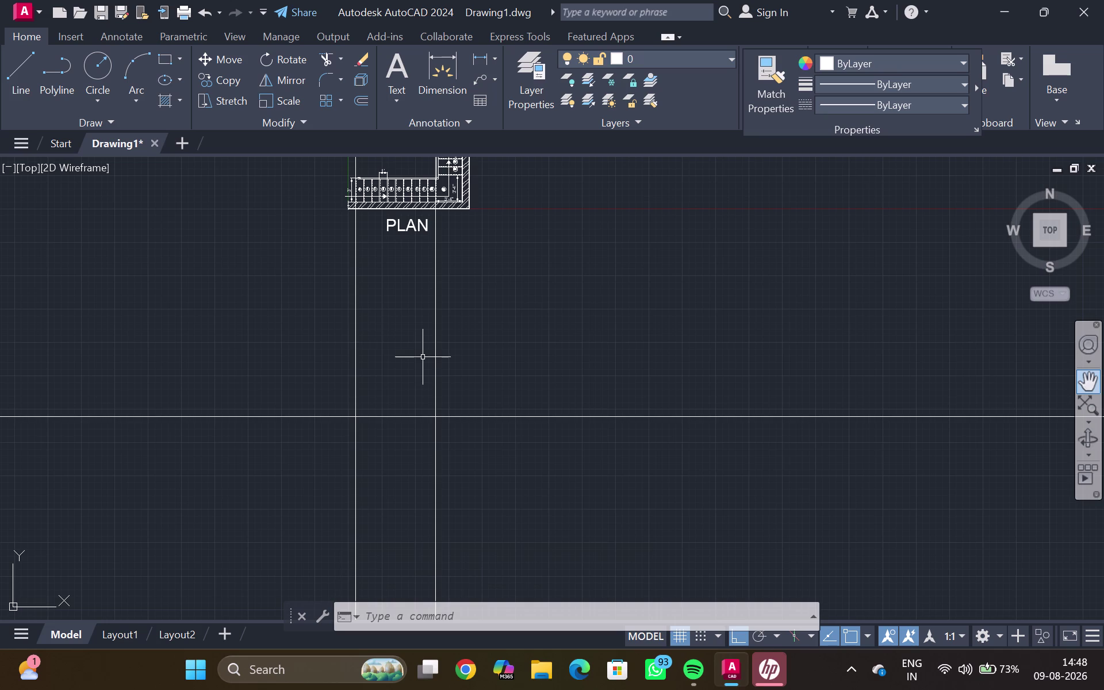
scroll(up, 3)
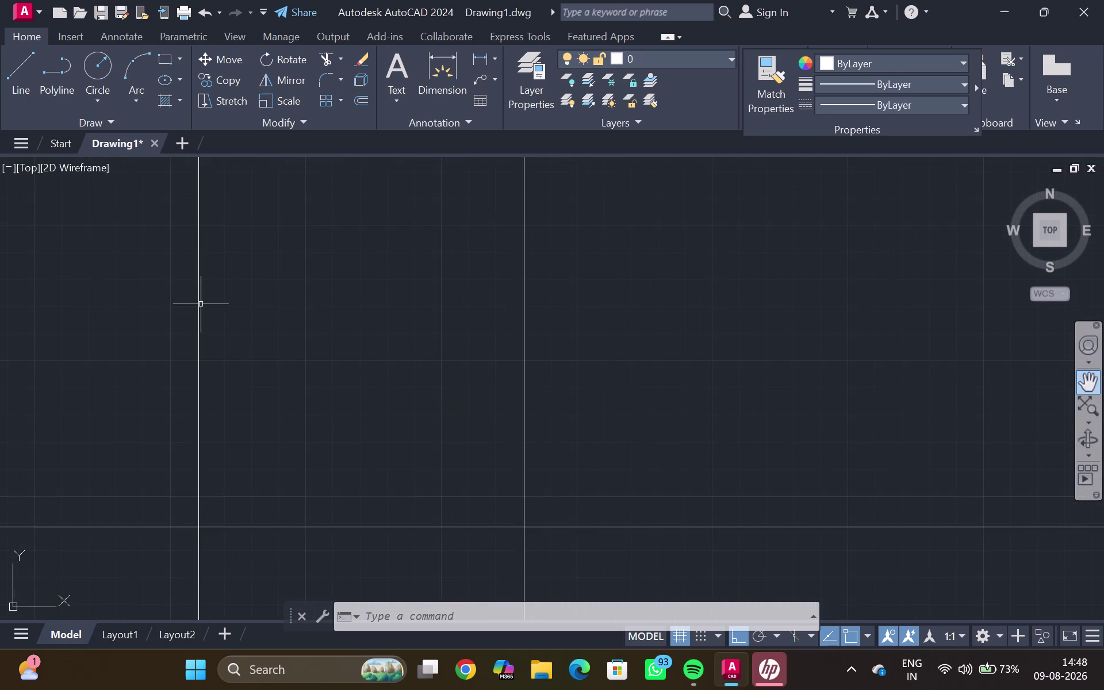
scroll(up, 3)
scroll(down, 3)
middle_drag(379, 383, 387, 444)
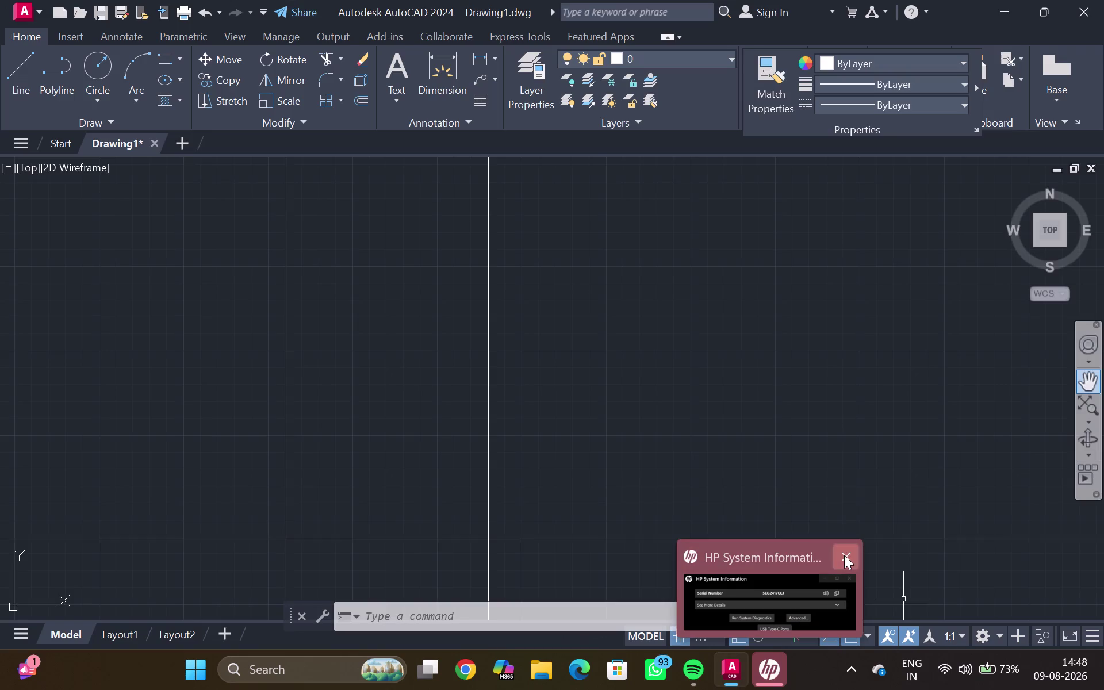
click(844, 555)
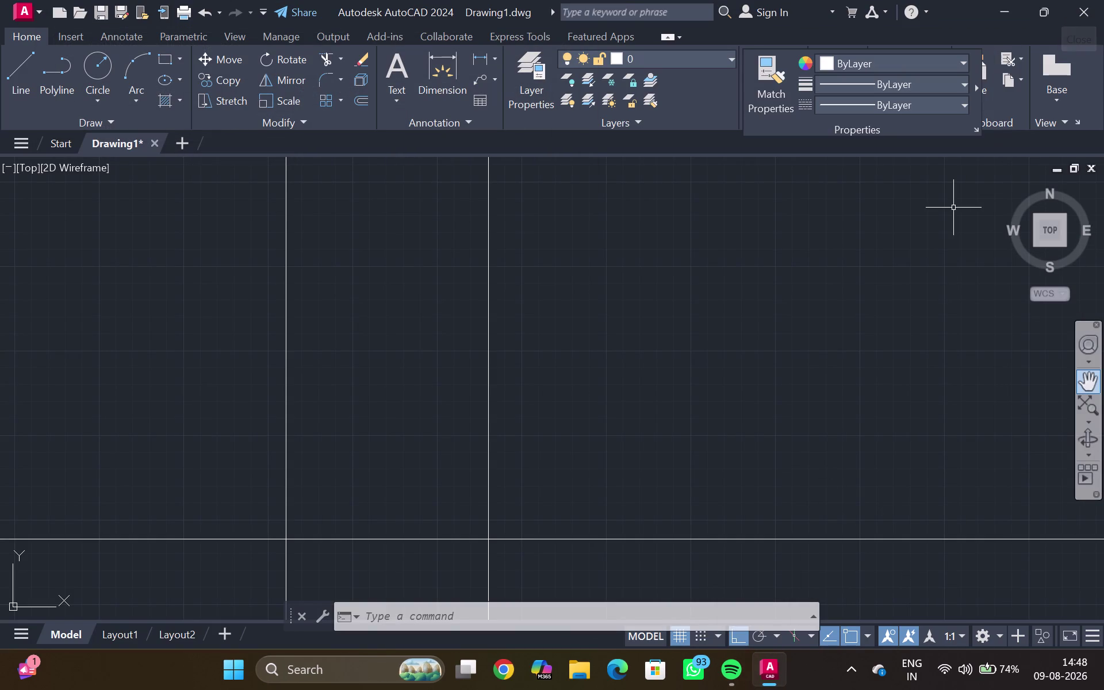
click(688, 376)
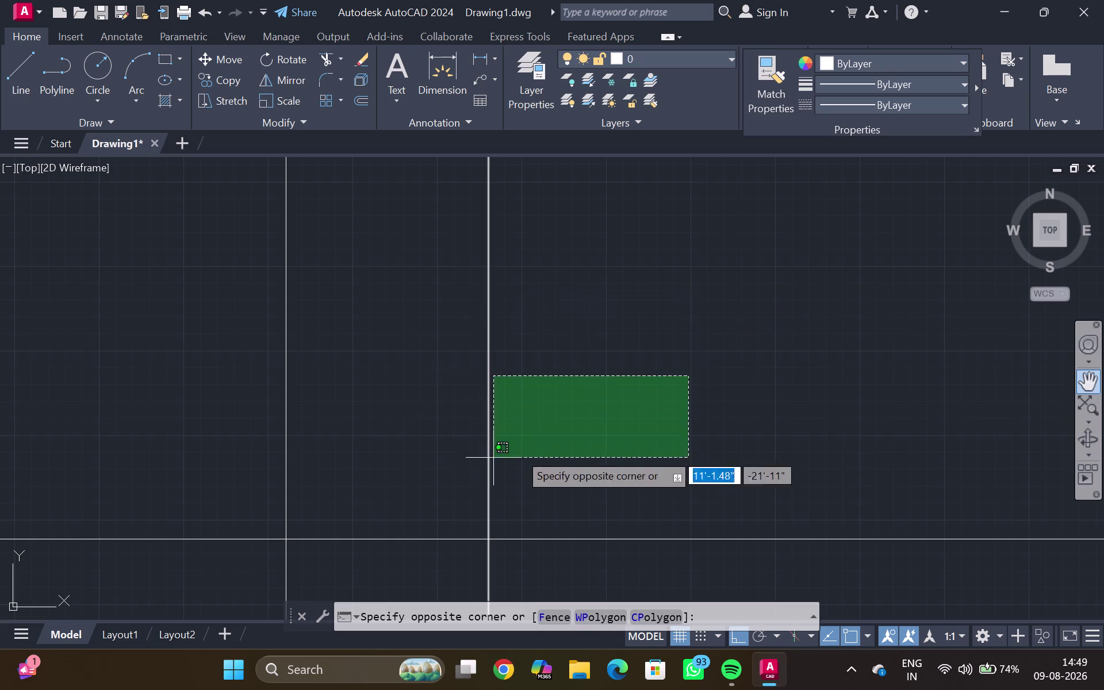
Drag-select the blank area and adjust the view between the construction lines.
drag(608, 421, 712, 343)
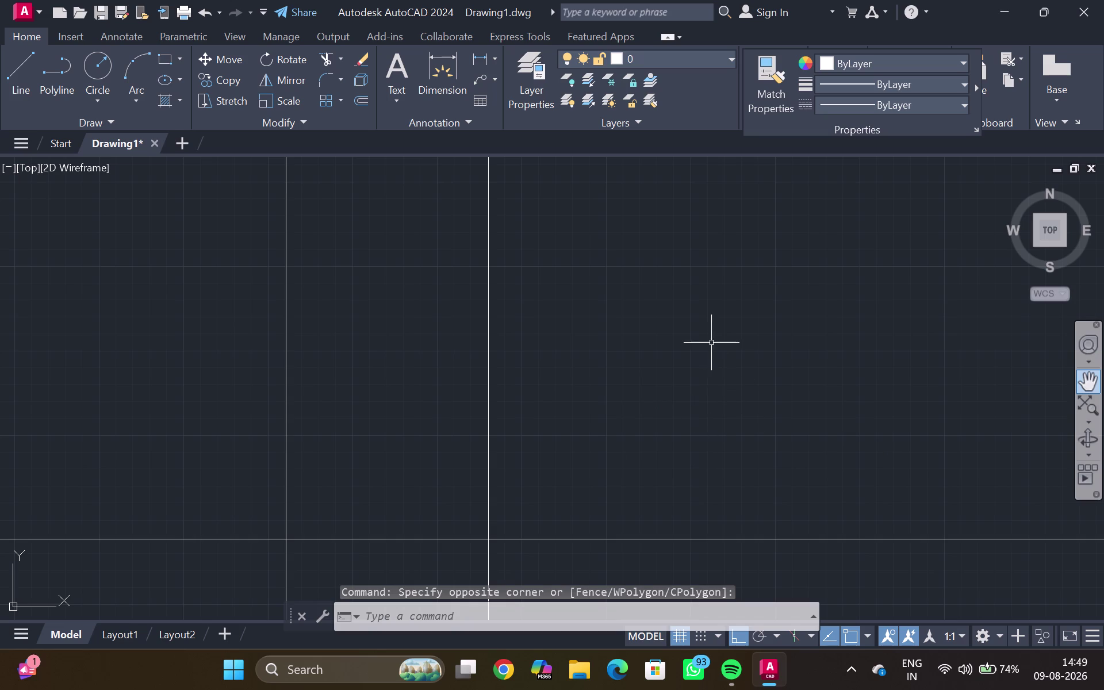
drag(711, 343, 701, 338)
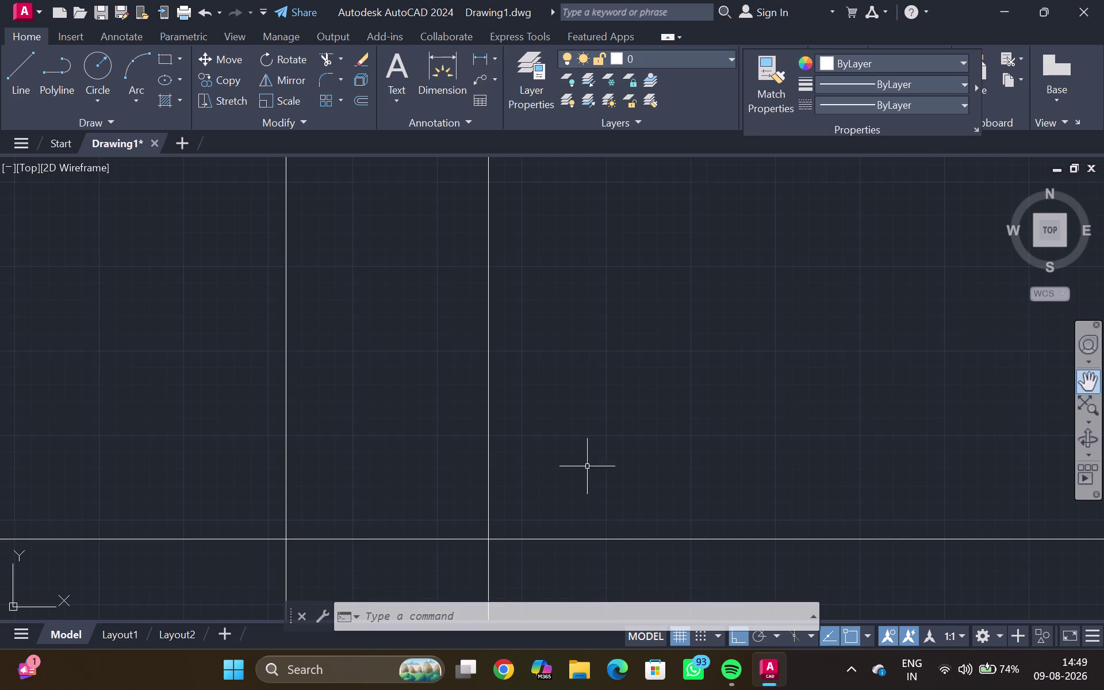
scroll(down, 3)
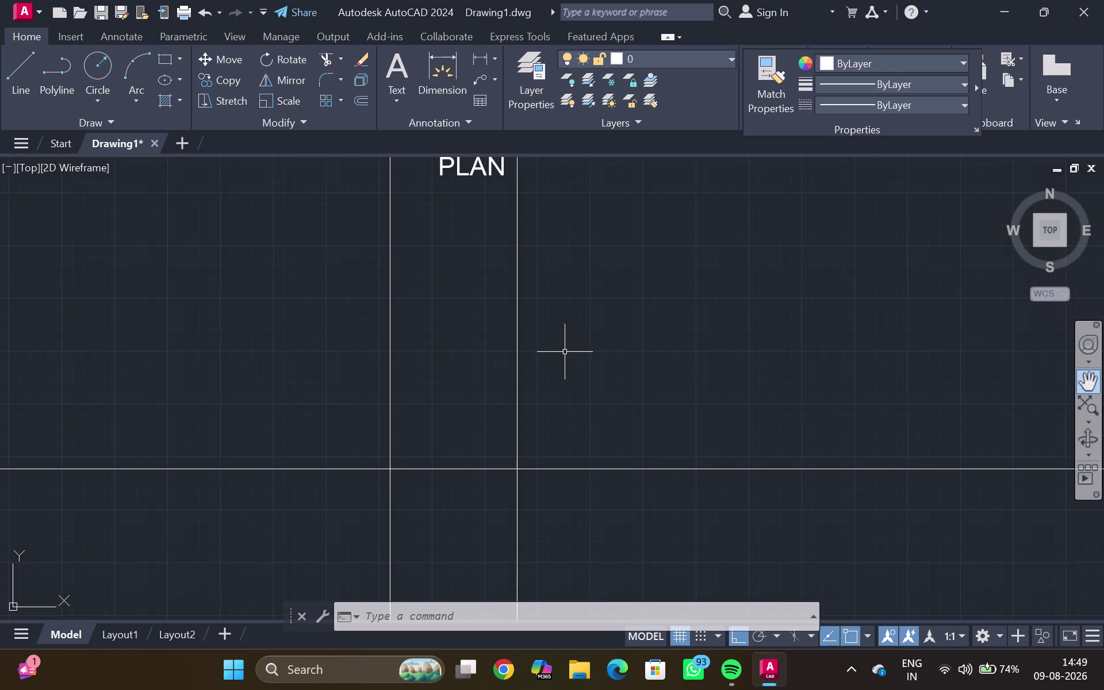
middle_drag(565, 352, 565, 360)
middle_click(565, 364)
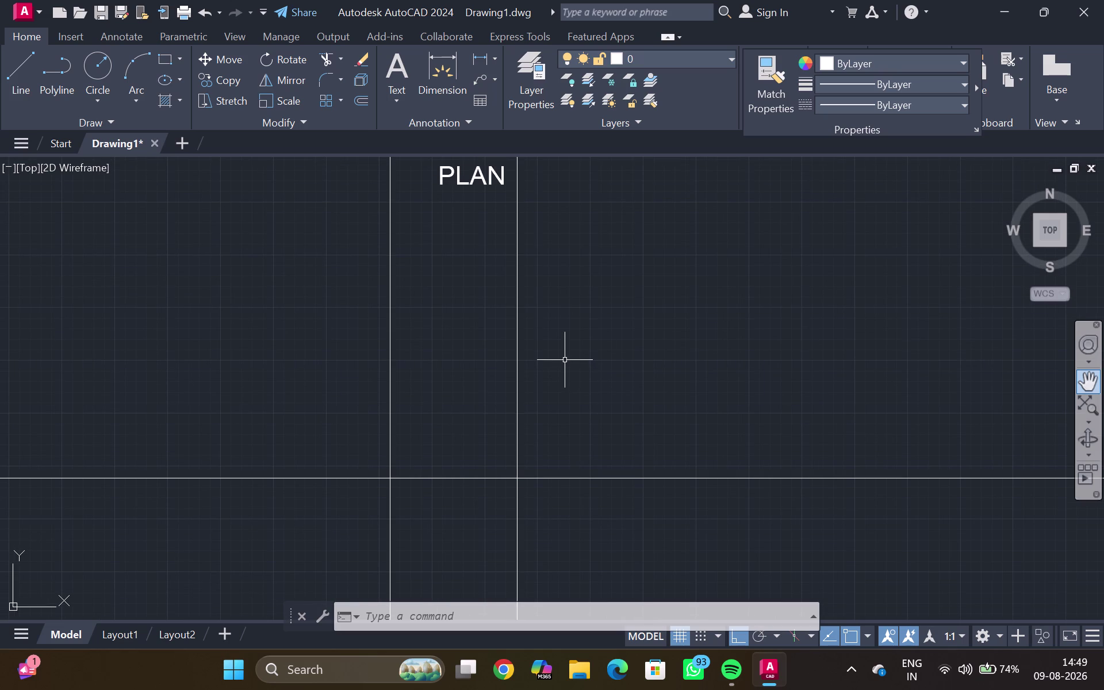
Draw a 7" upward riser line from a point between the construction lines.
key(l)
key(Return)
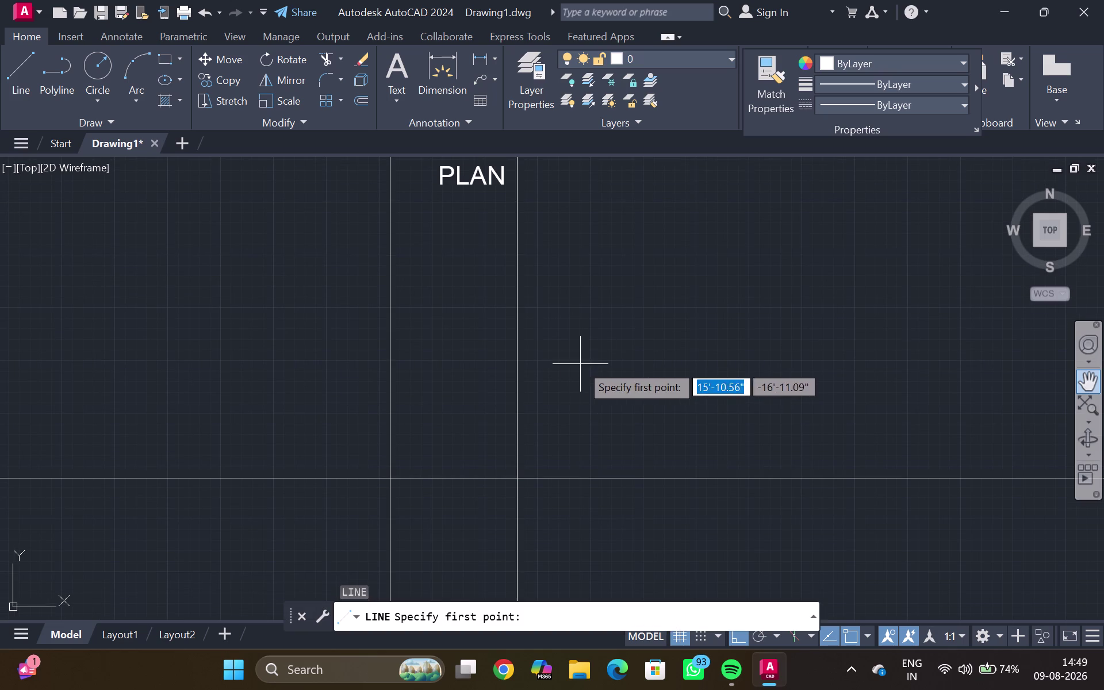
click(580, 364)
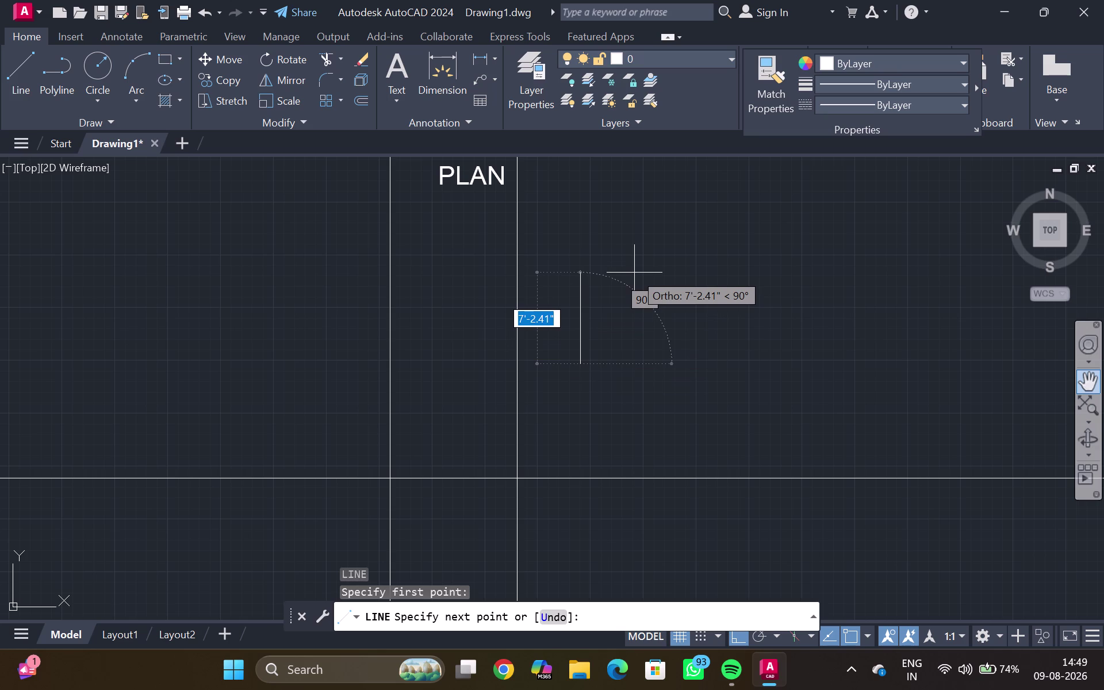
text(7")
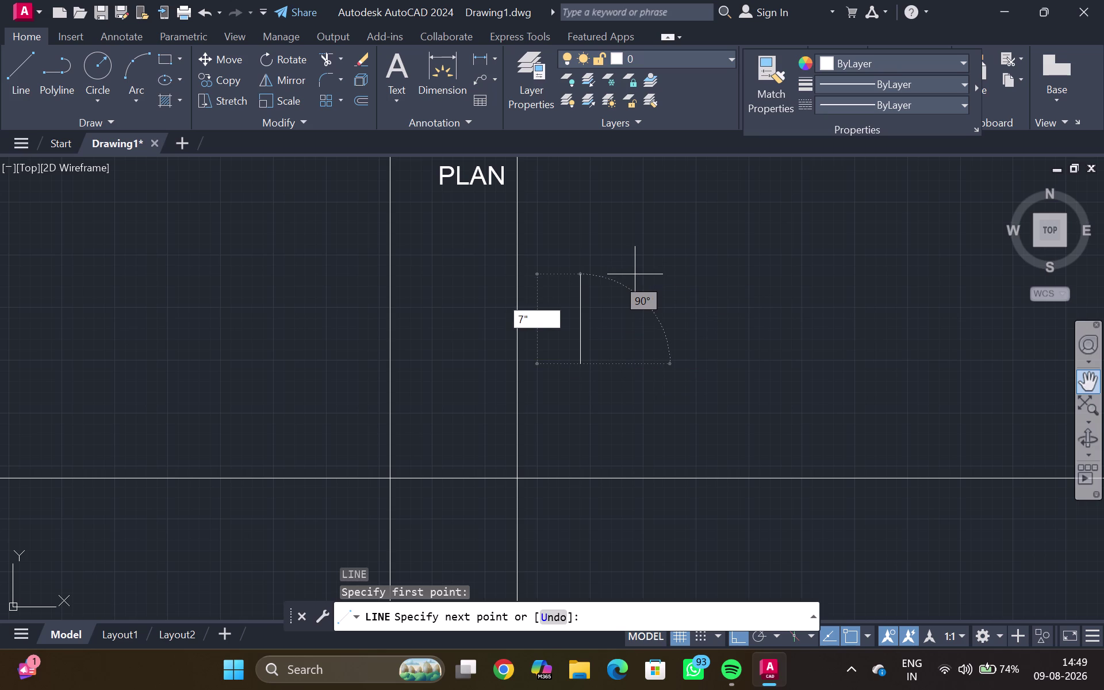
key(Return)
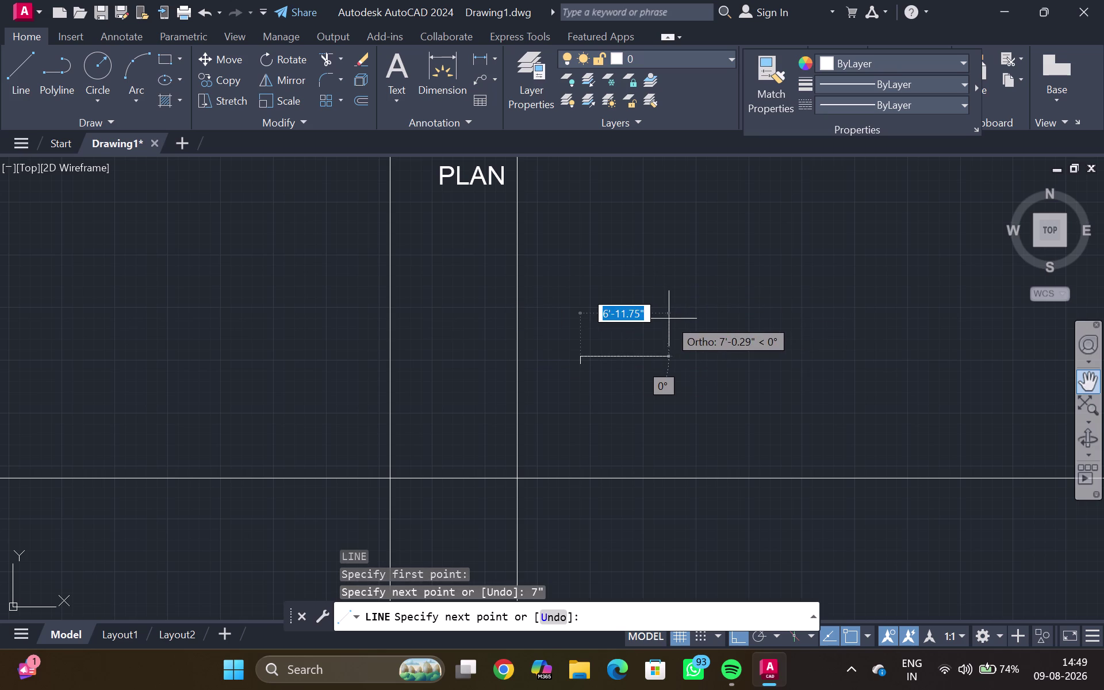
key(Escape)
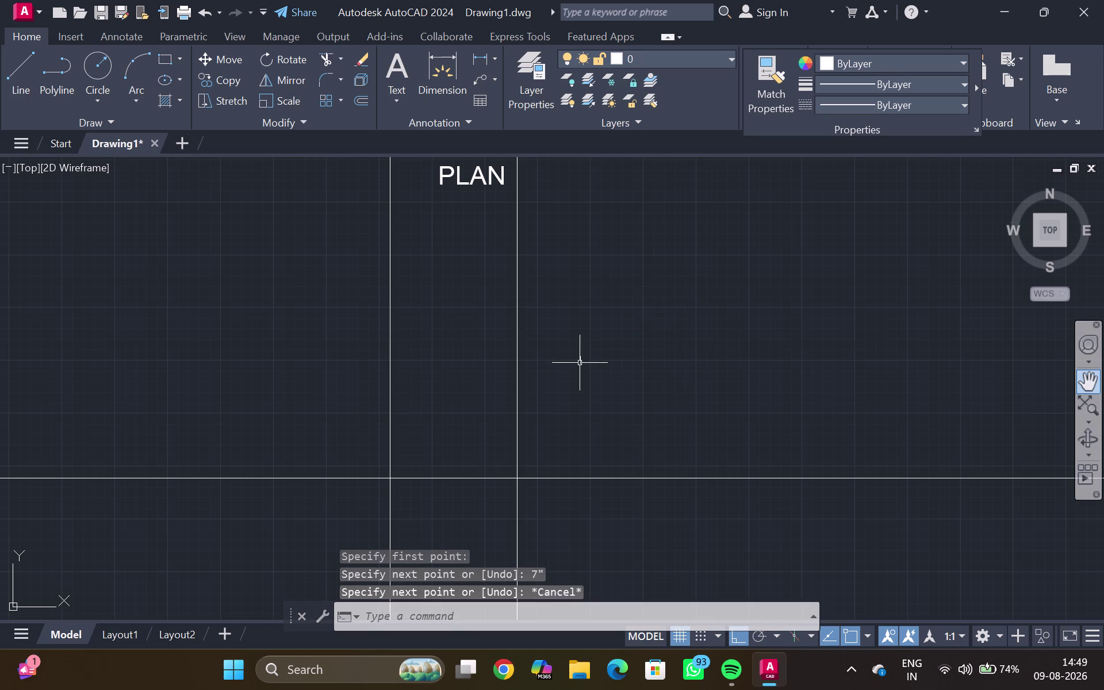
scroll(up, 3)
scroll(up, 3)
middle_click(586, 355)
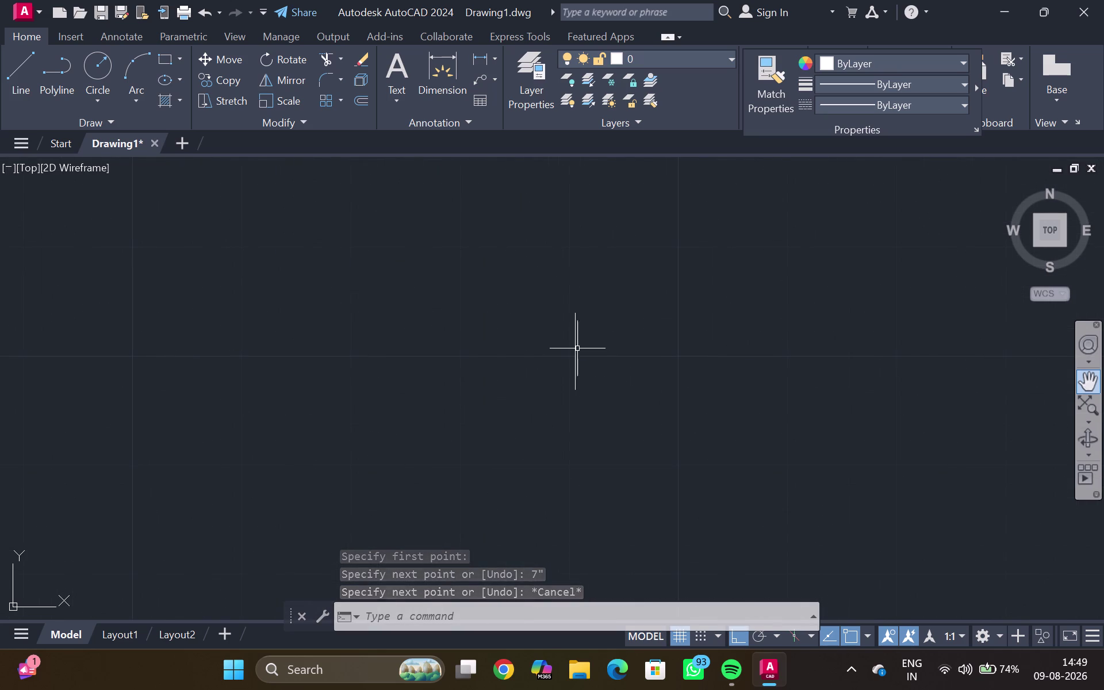
Offset the riser line 1" to its right.
click(576, 347)
key(o)
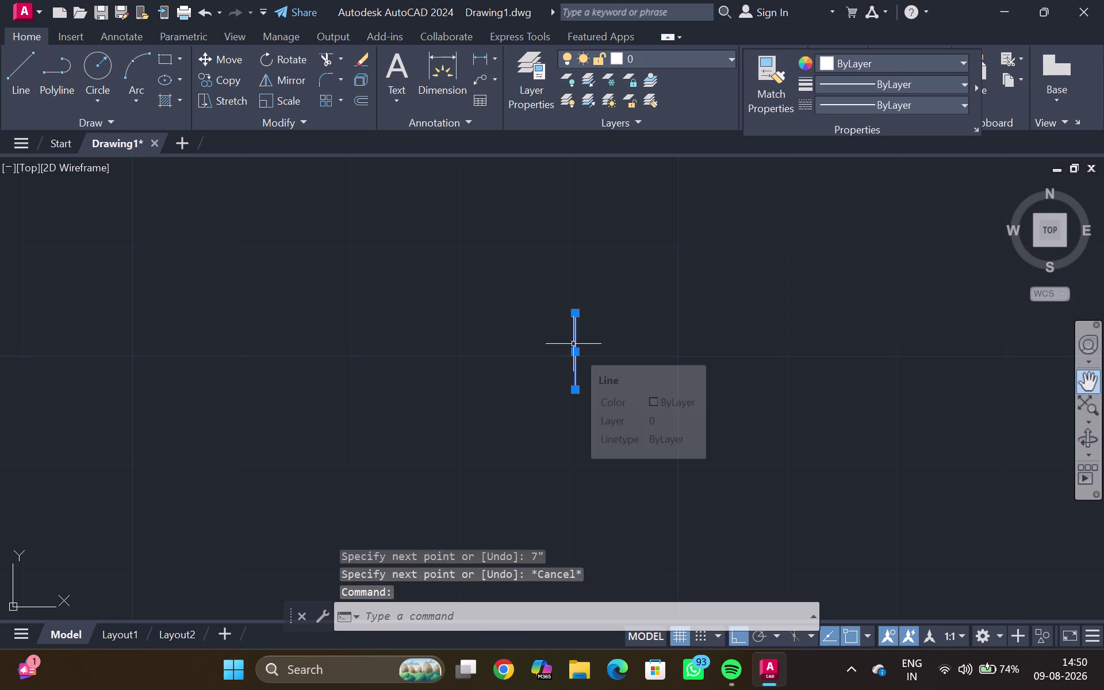
key(Return)
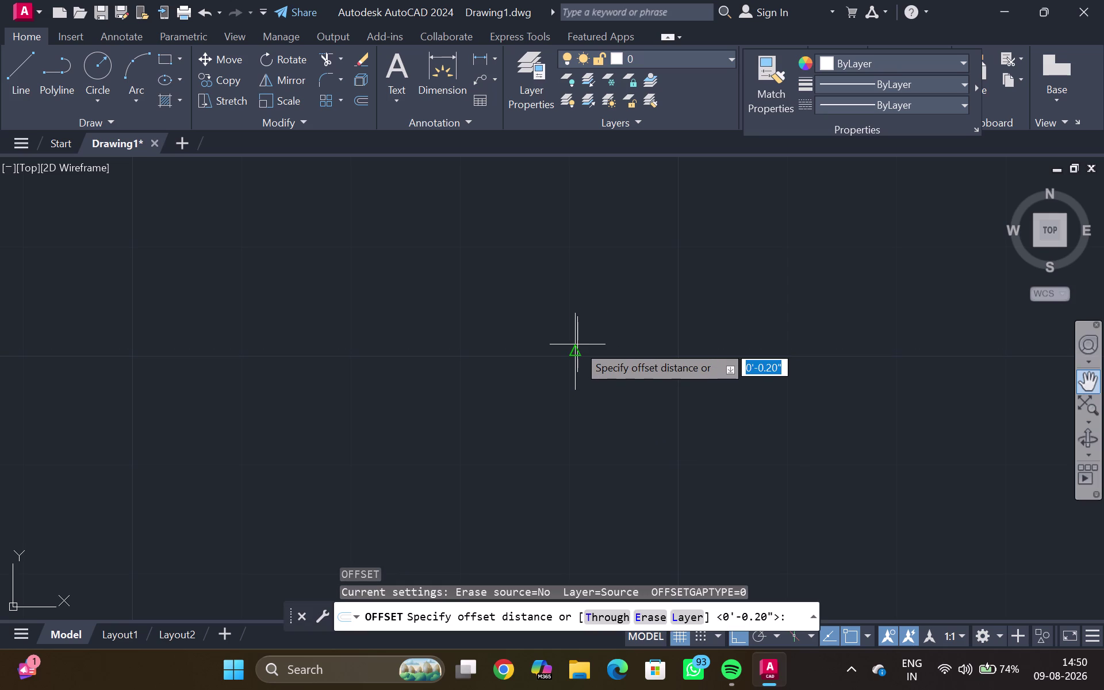
key(1)
key(shift+quotedbl)
key(Return)
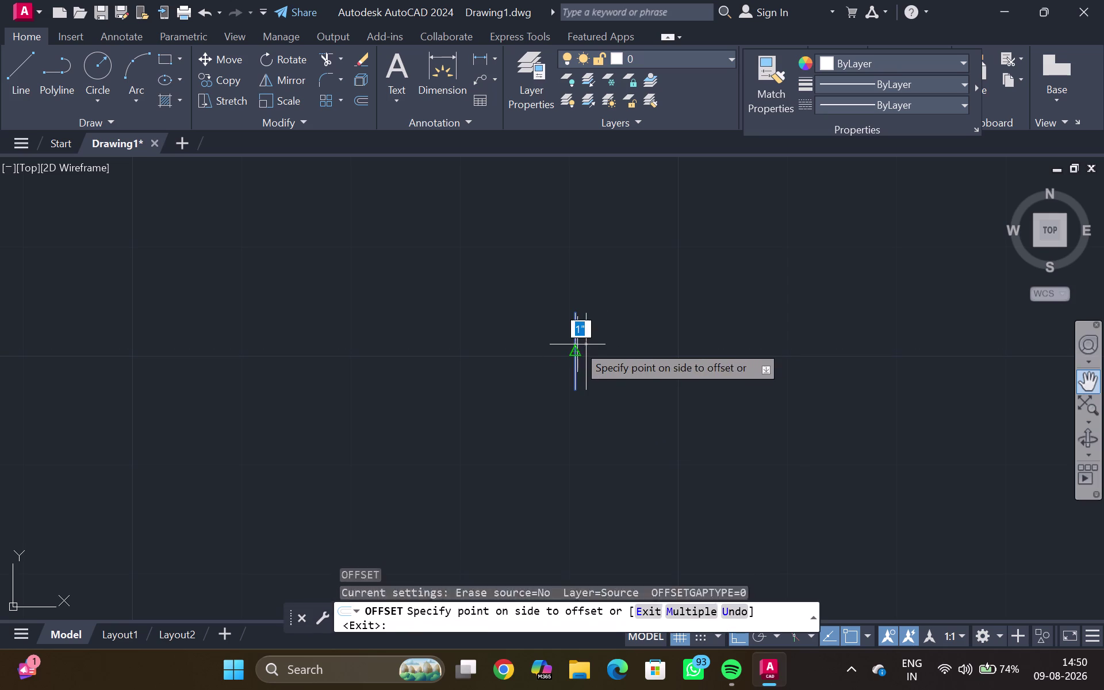
click(594, 342)
scroll(up, 3)
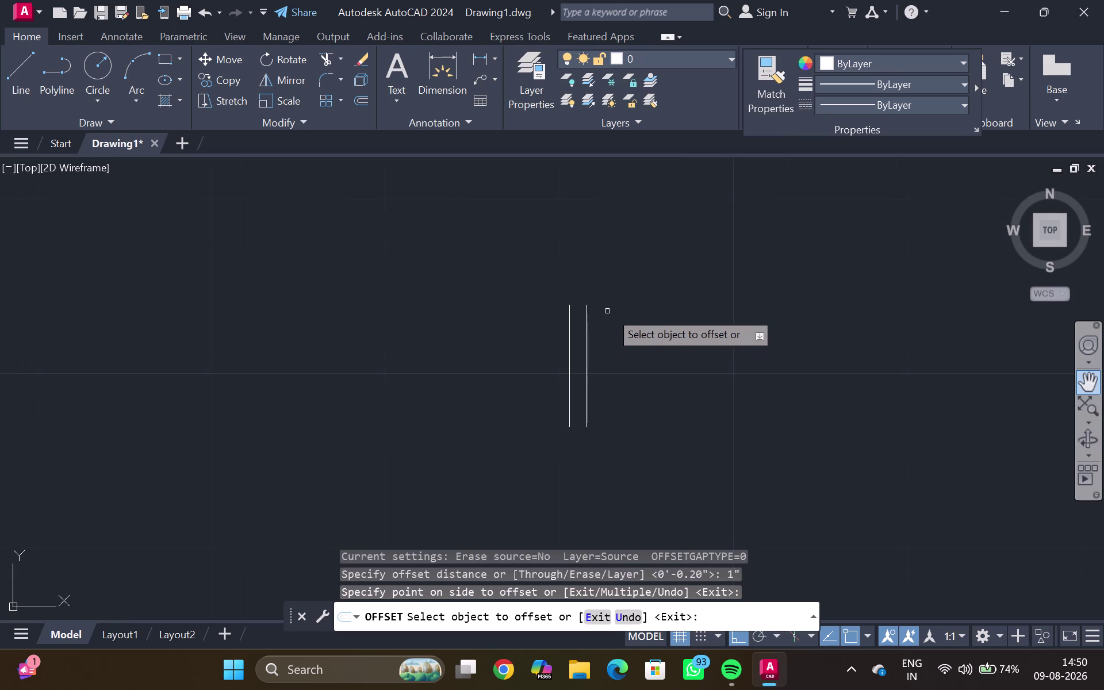
key(Escape)
Draw a short 1-unit trial line right of the risers, then delete it.
key(l)
key(Return)
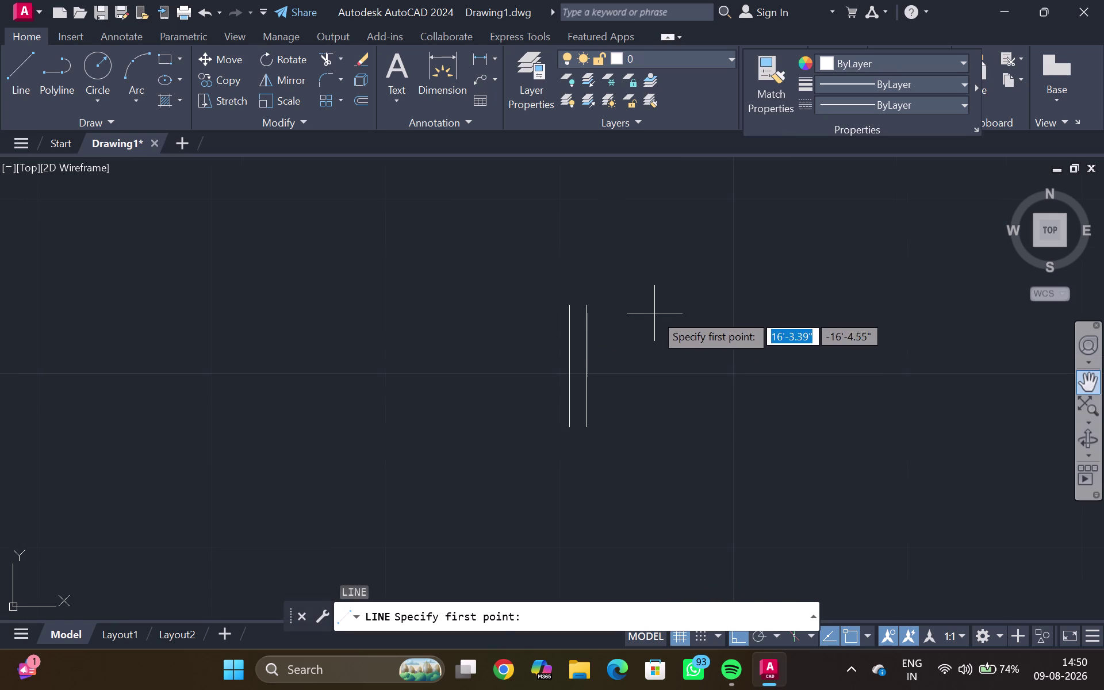
click(661, 300)
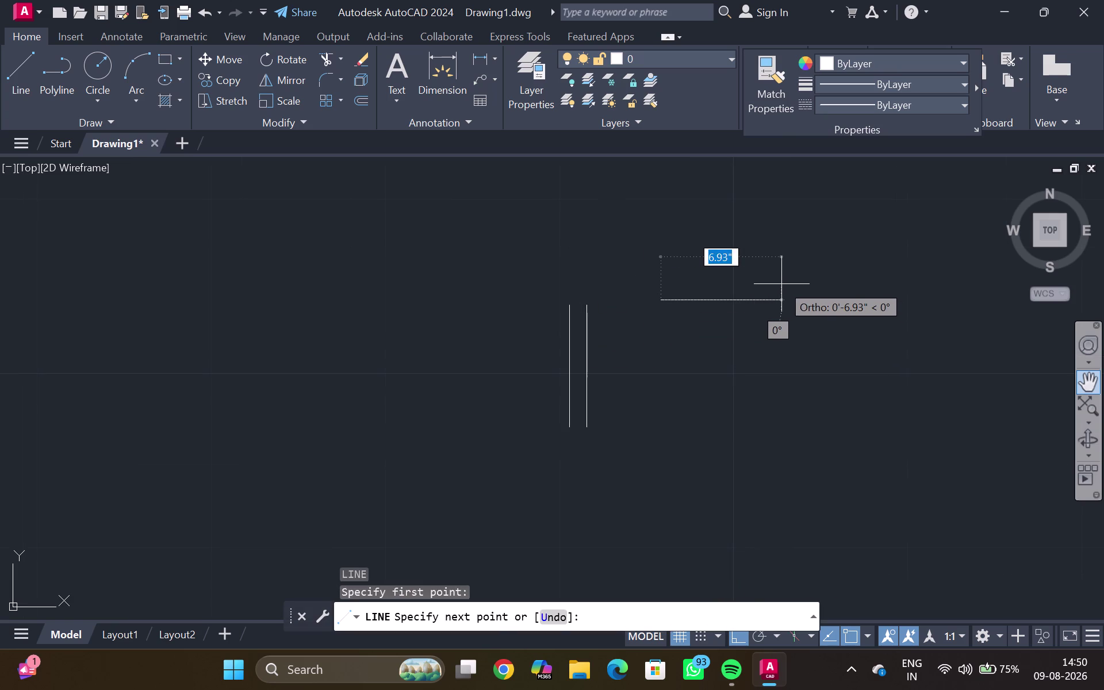
key(1)
key(Return)
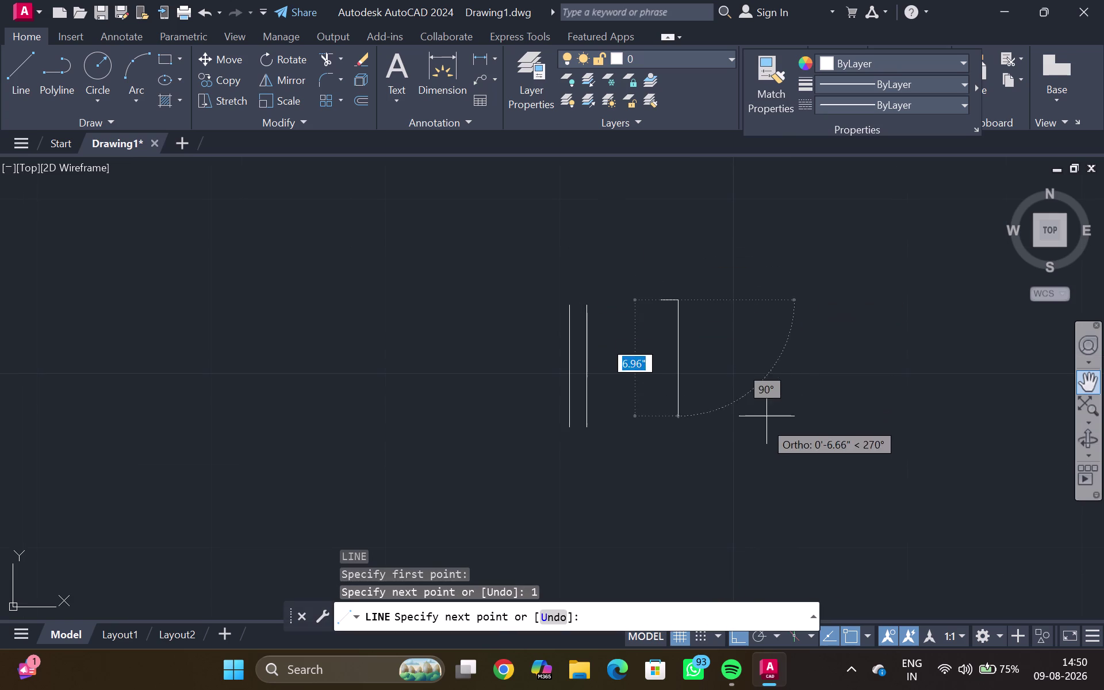
key(Escape)
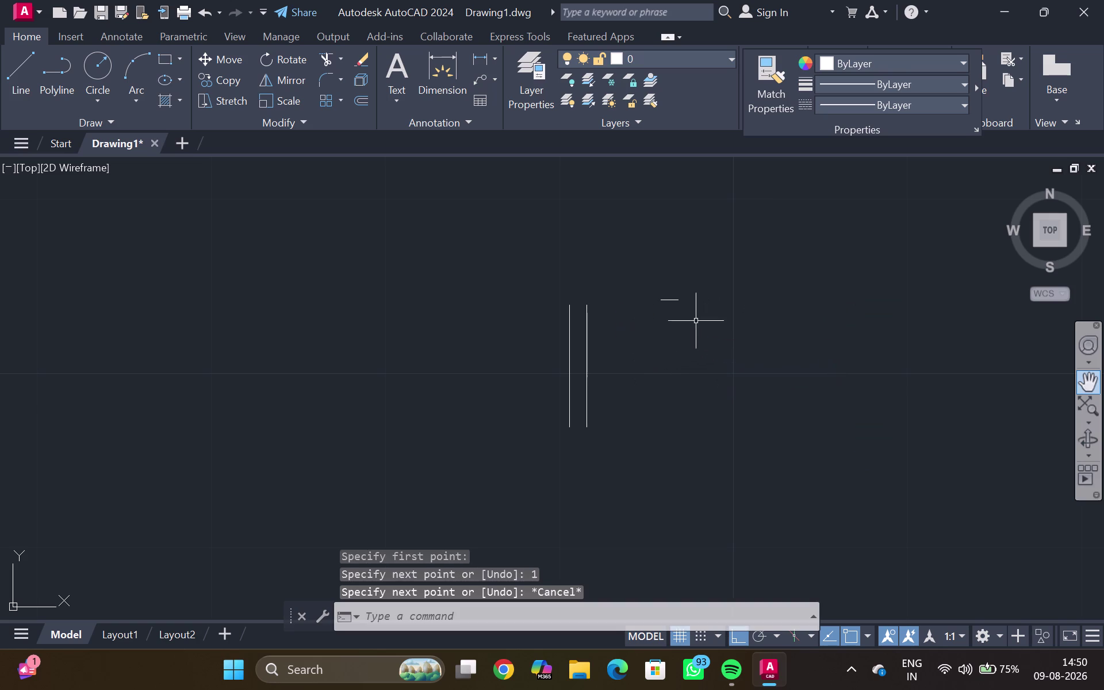
click(674, 302)
key(shift+Delete)
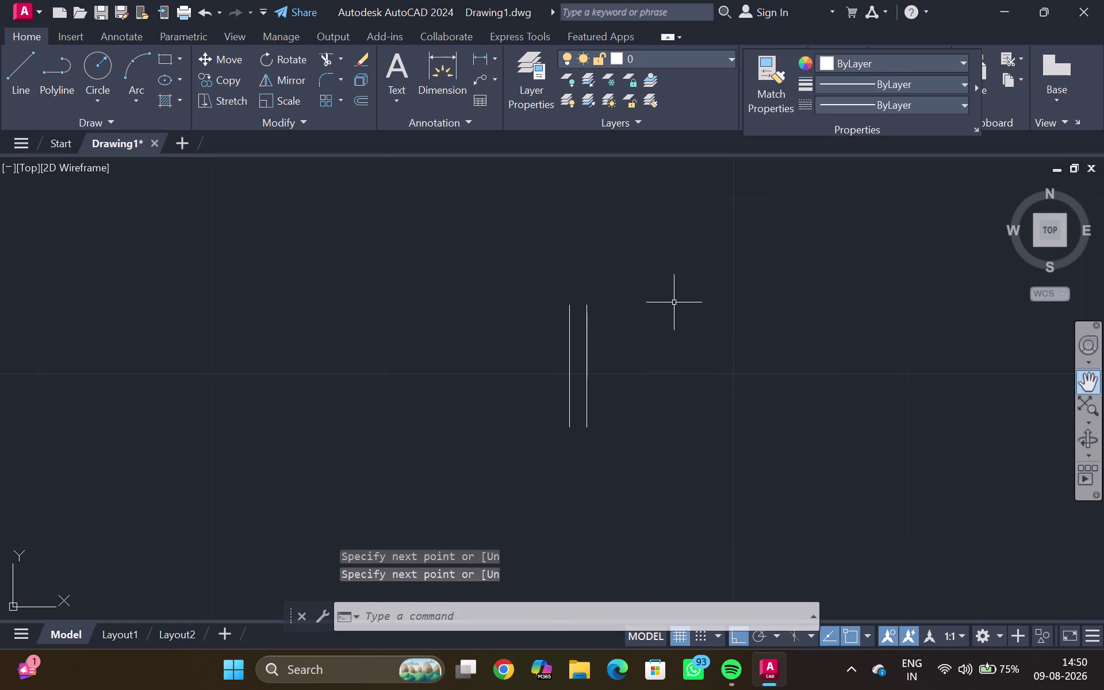
Cancel a stray keystroke and start a new LINE command.
key(1)
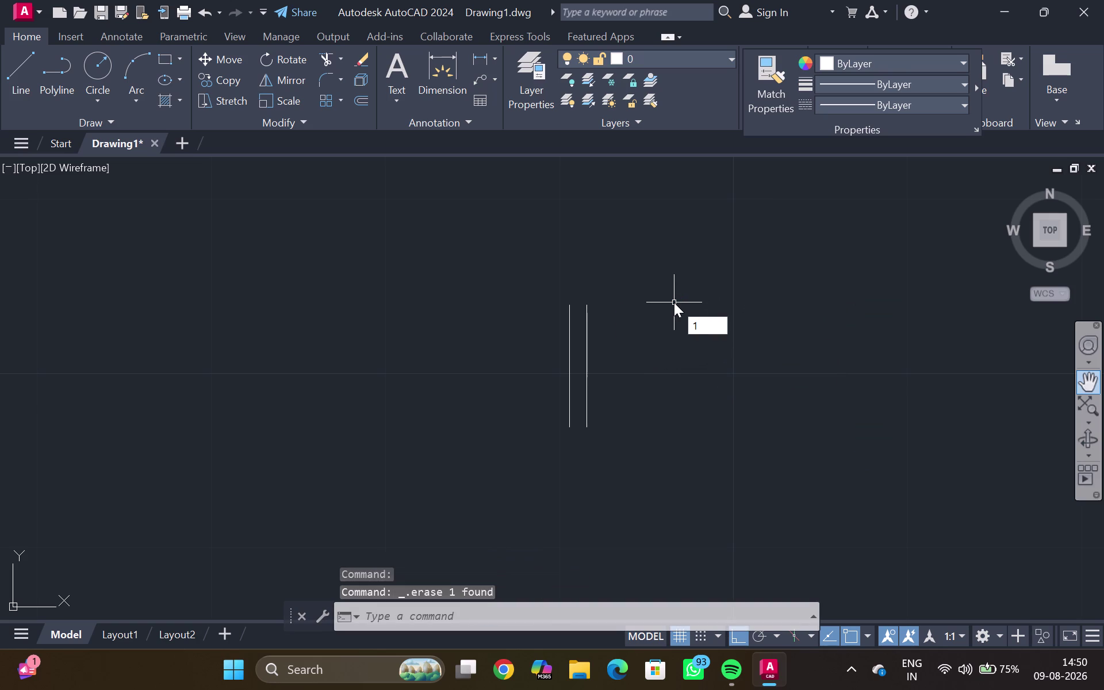
key(Escape)
key(l)
key(Return)
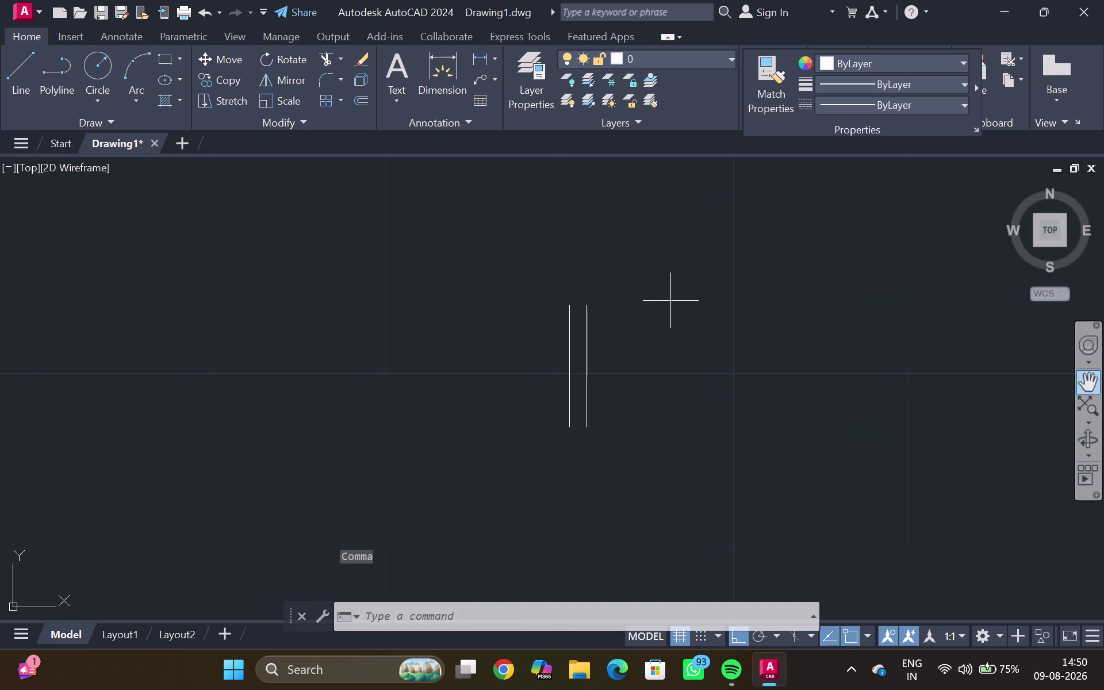
Abandon the stray line and draw a 1' horizontal tread line beside the vertical lines.
text(1')
key(Return)
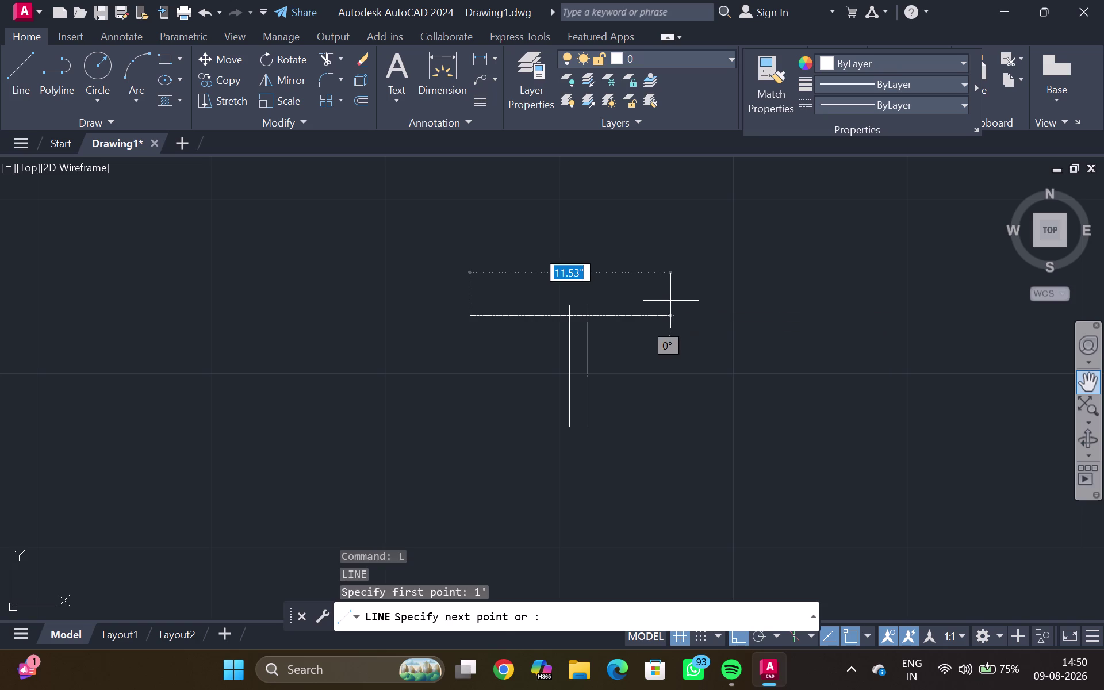
key(Escape)
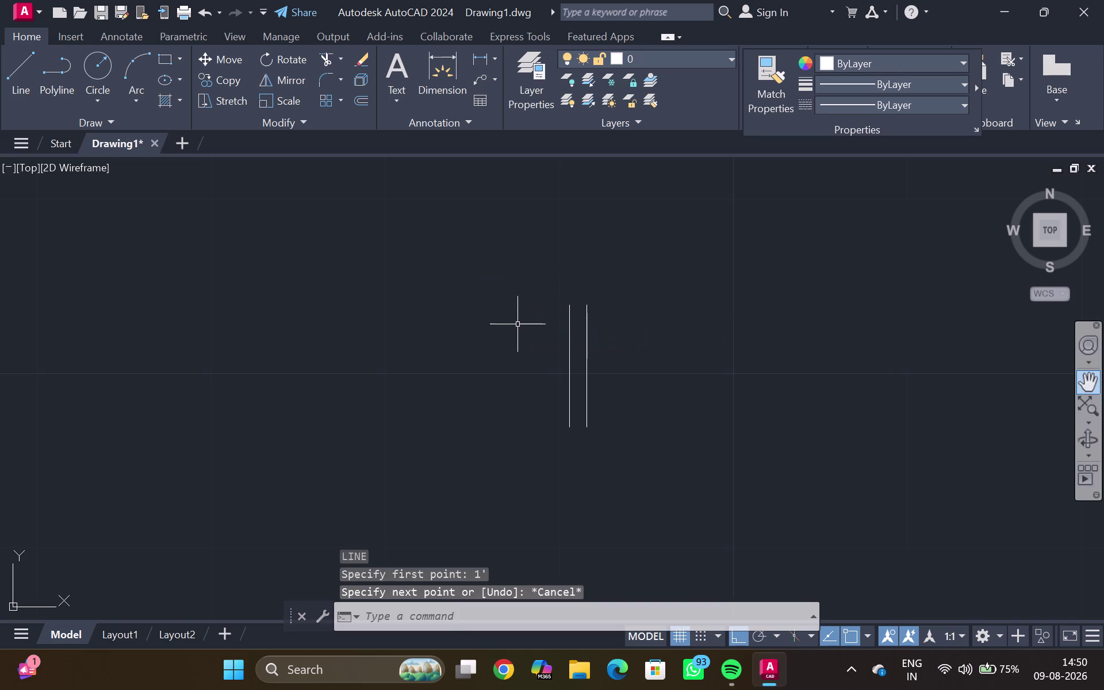
middle_drag(631, 335, 524, 350)
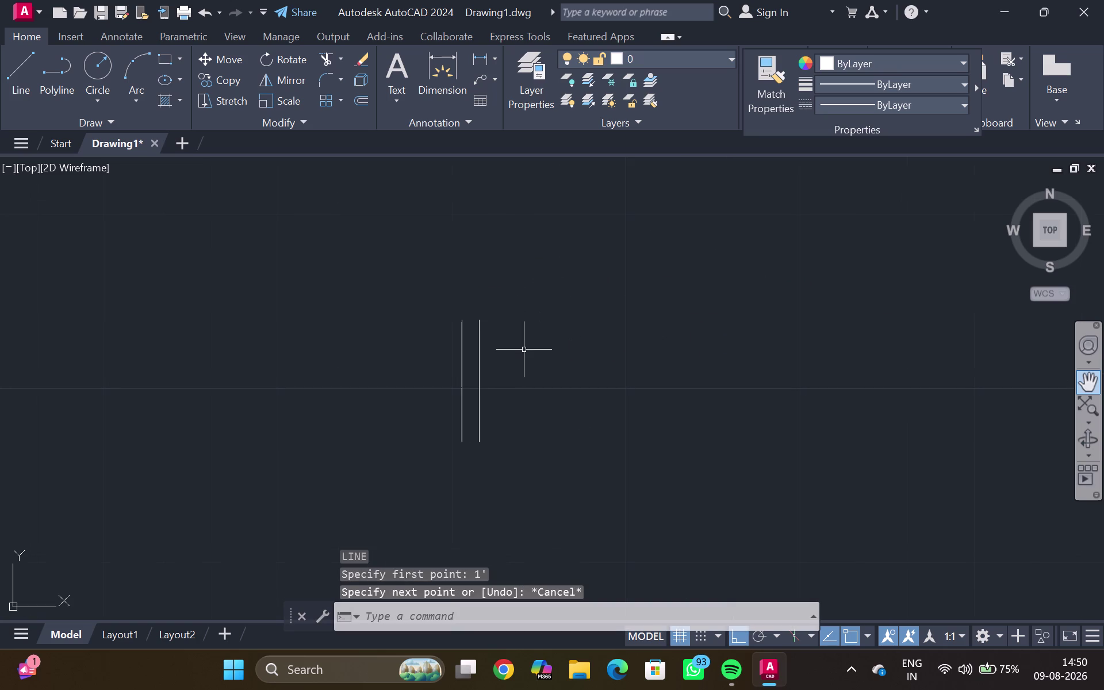
key(l)
key(Return)
click(546, 336)
key(1)
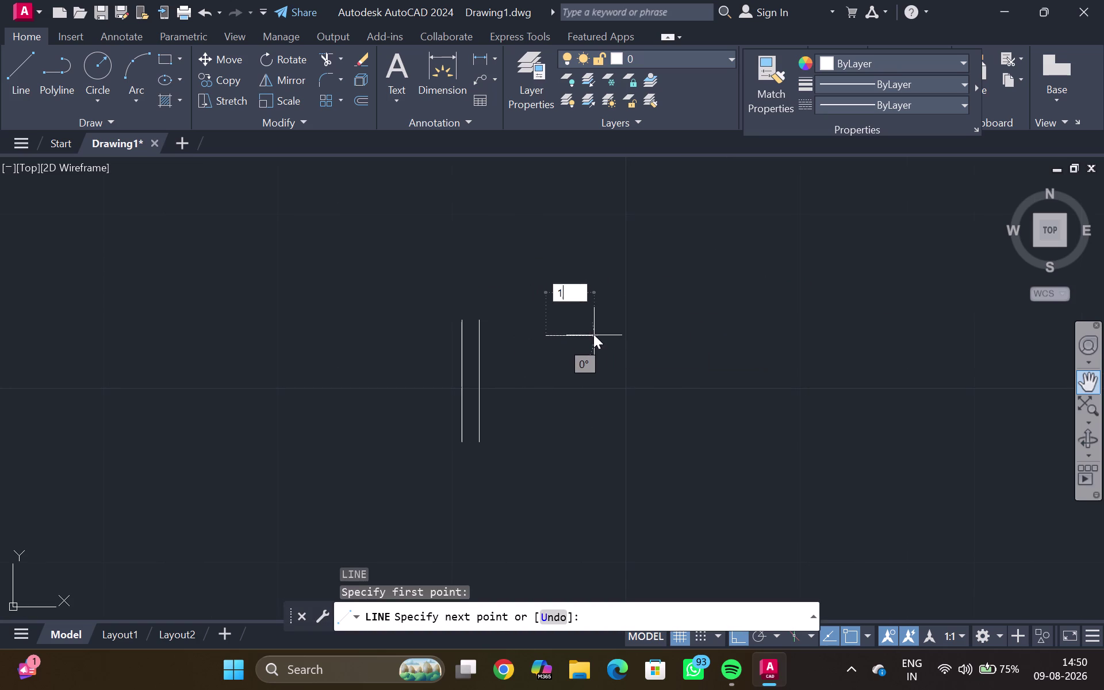
key(apostrophe)
key(Return)
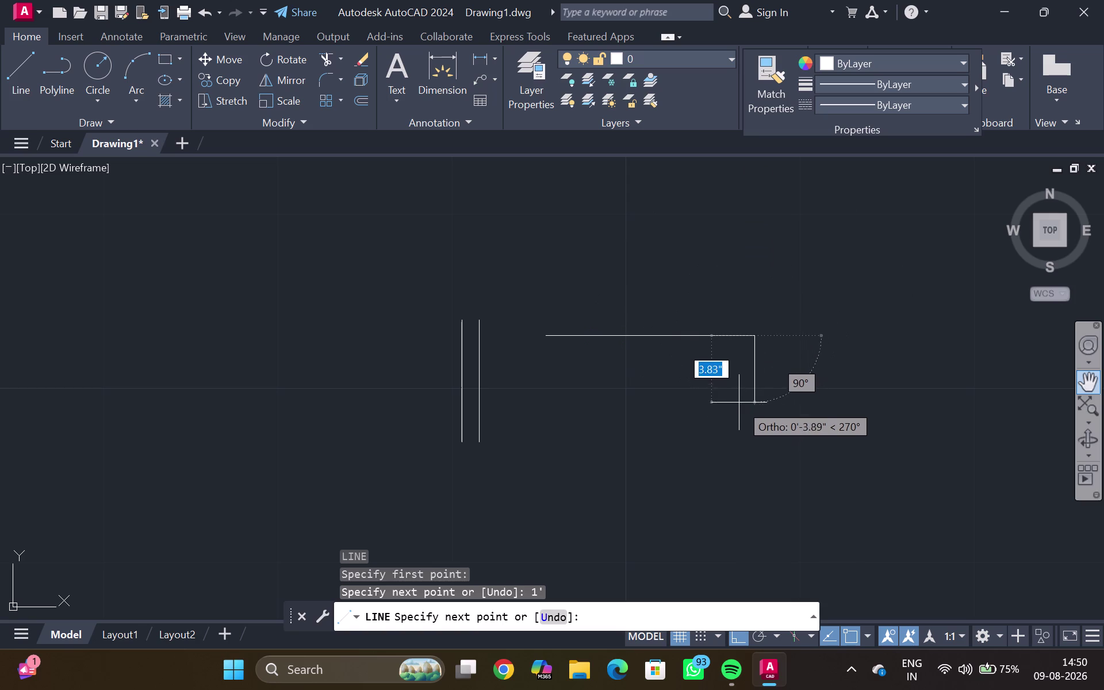
key(Escape)
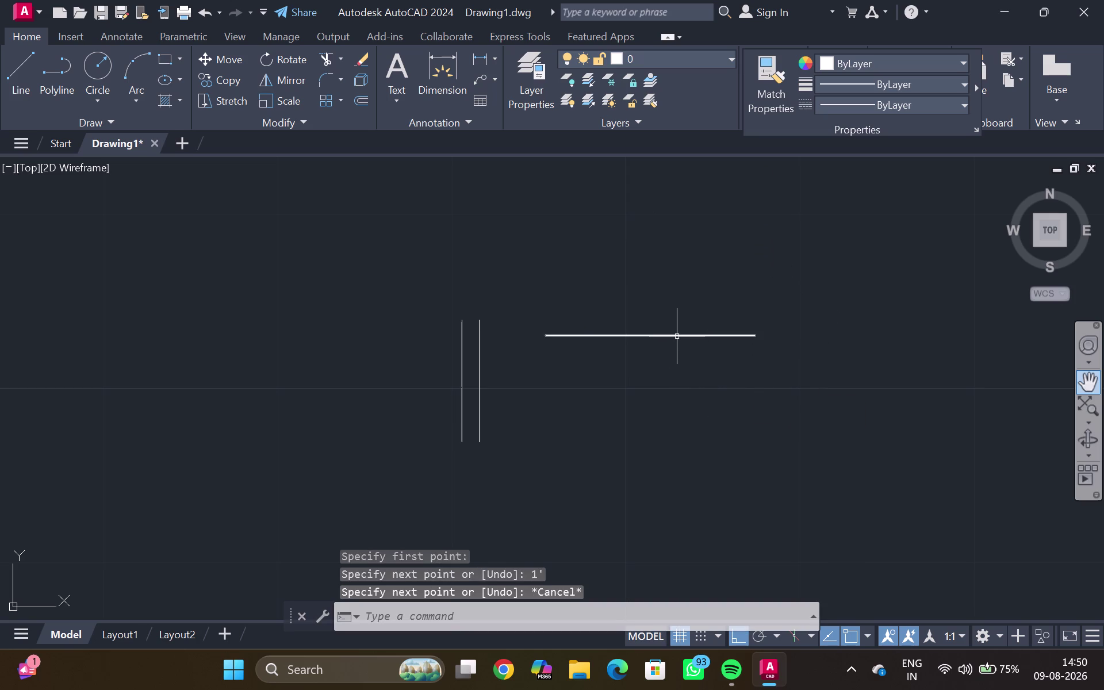
Offset the tread line 1" downward to make its parallel copy.
click(676, 336)
key(o)
key(Return)
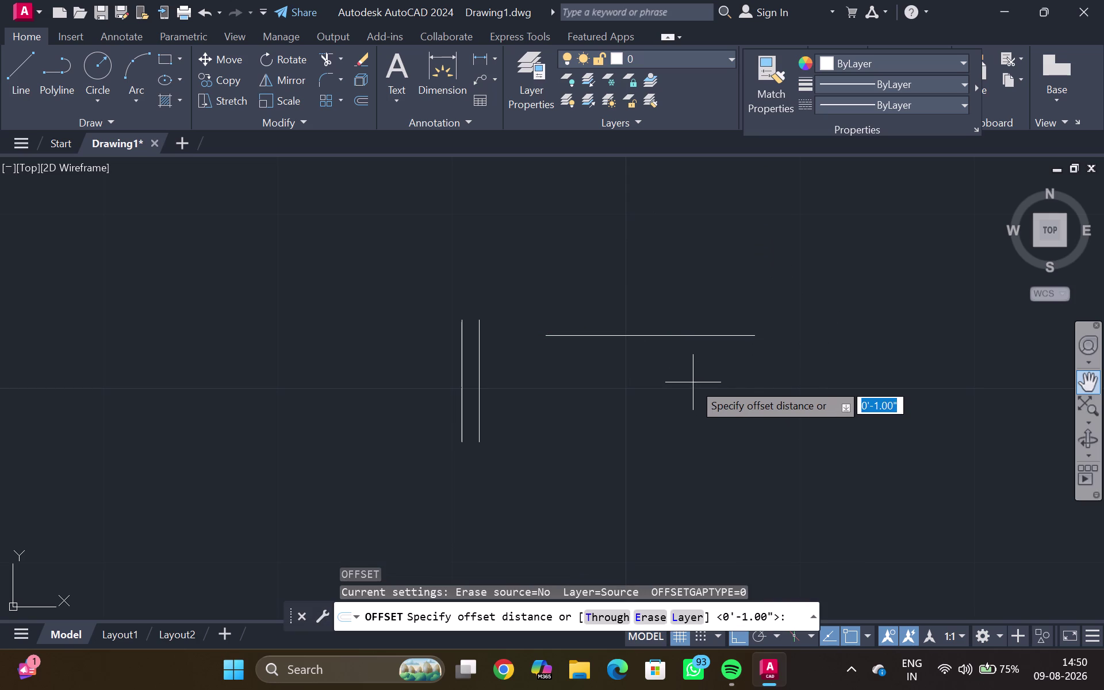
key(1)
key(shift+quotedbl)
key(Return)
click(693, 382)
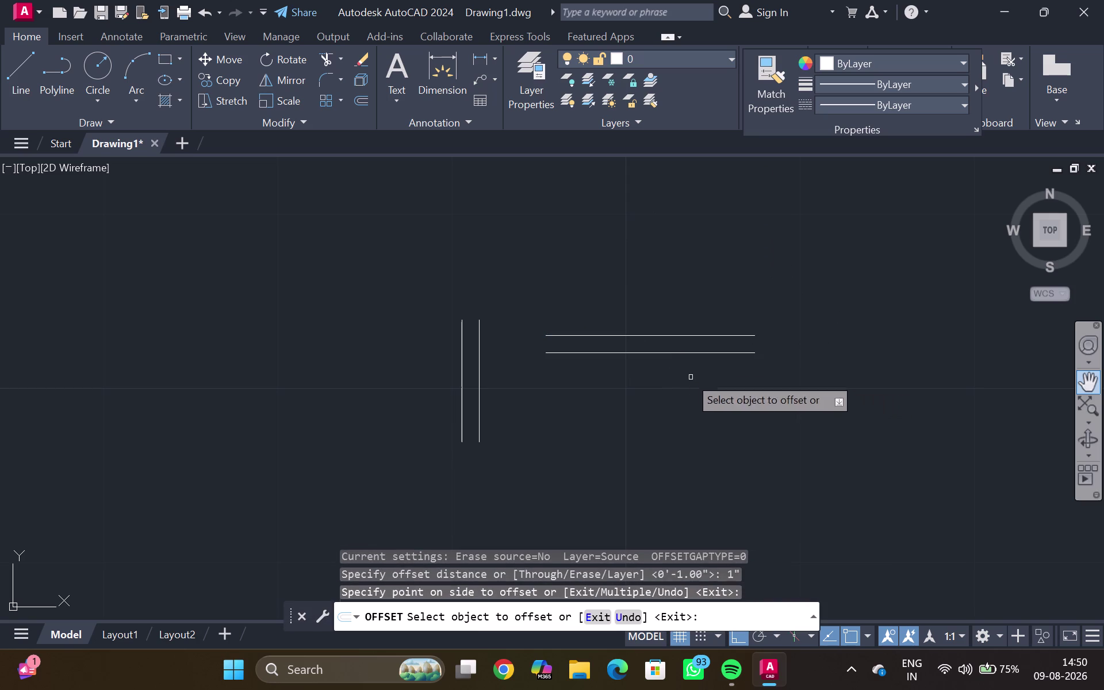
key(Escape)
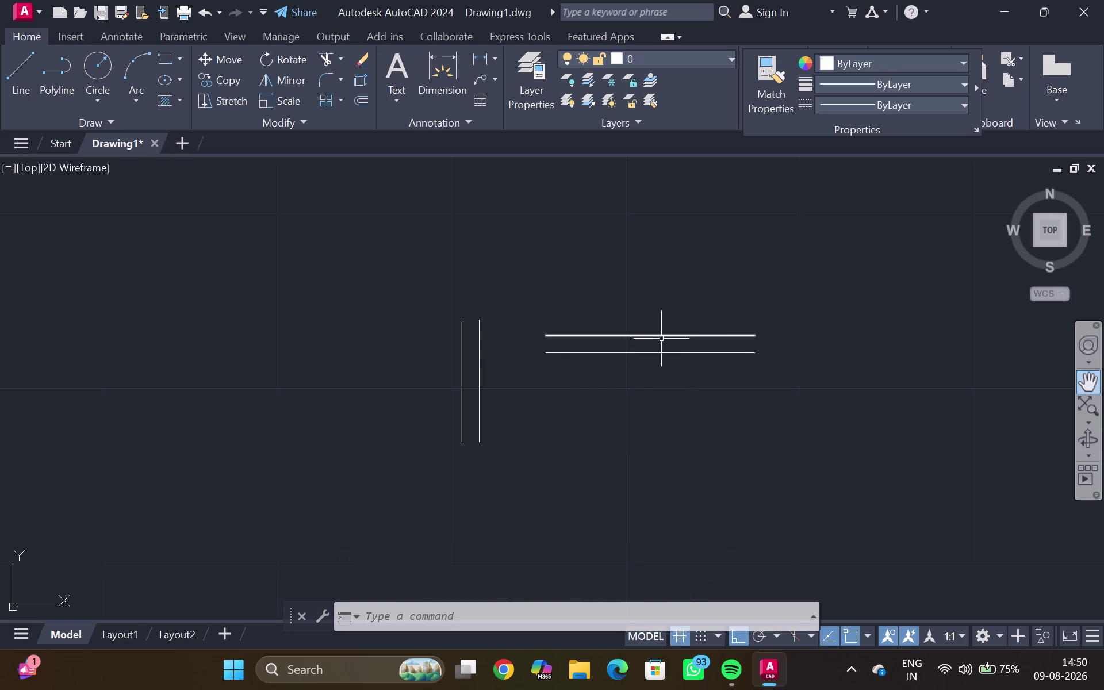
Clear an accidental selection and reposition the view.
click(647, 332)
key(Escape)
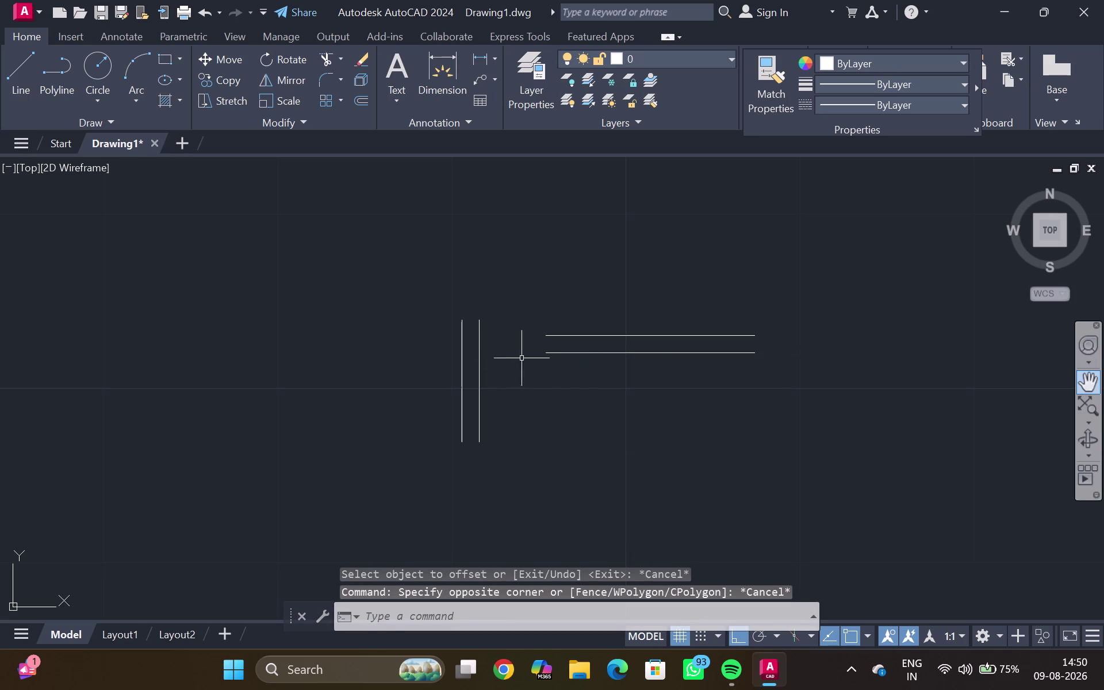
scroll(up, 3)
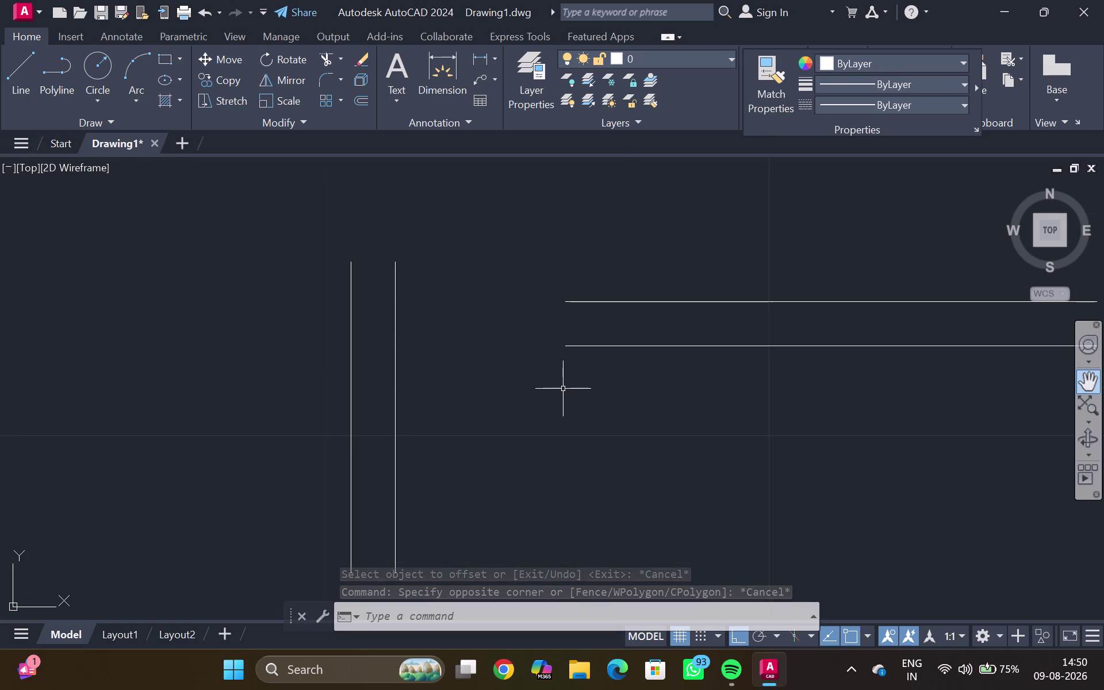
scroll(down, 3)
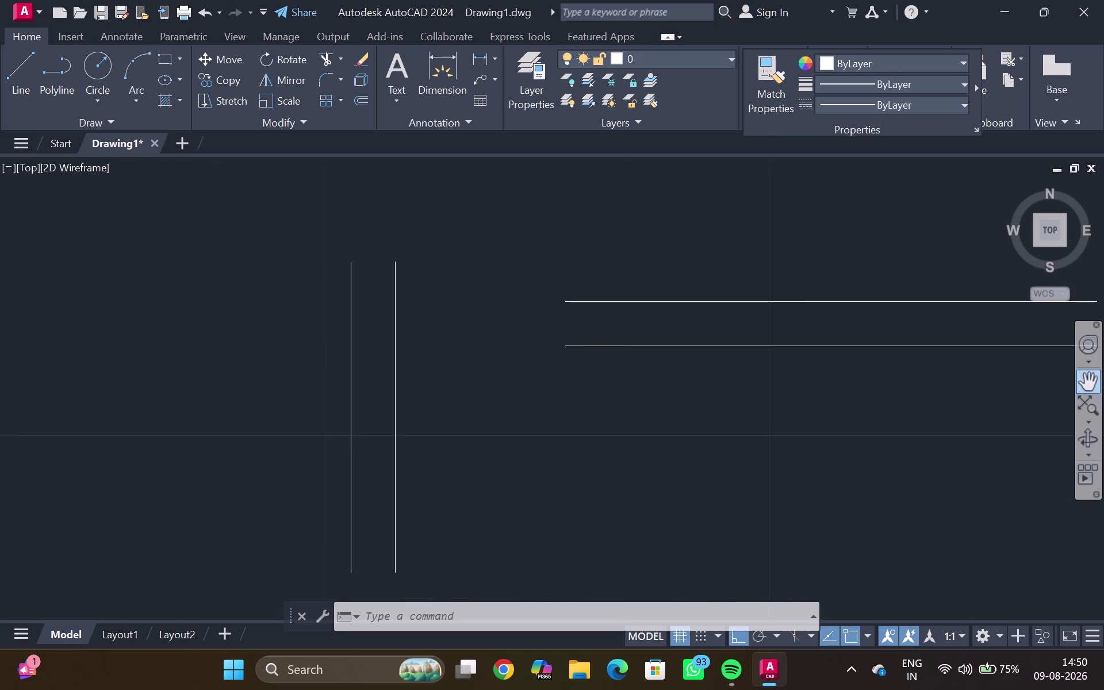
scroll(down, 3)
middle_drag(738, 442, 692, 479)
Draw a short line joining the right ends of the two tread lines.
key(l)
key(Return)
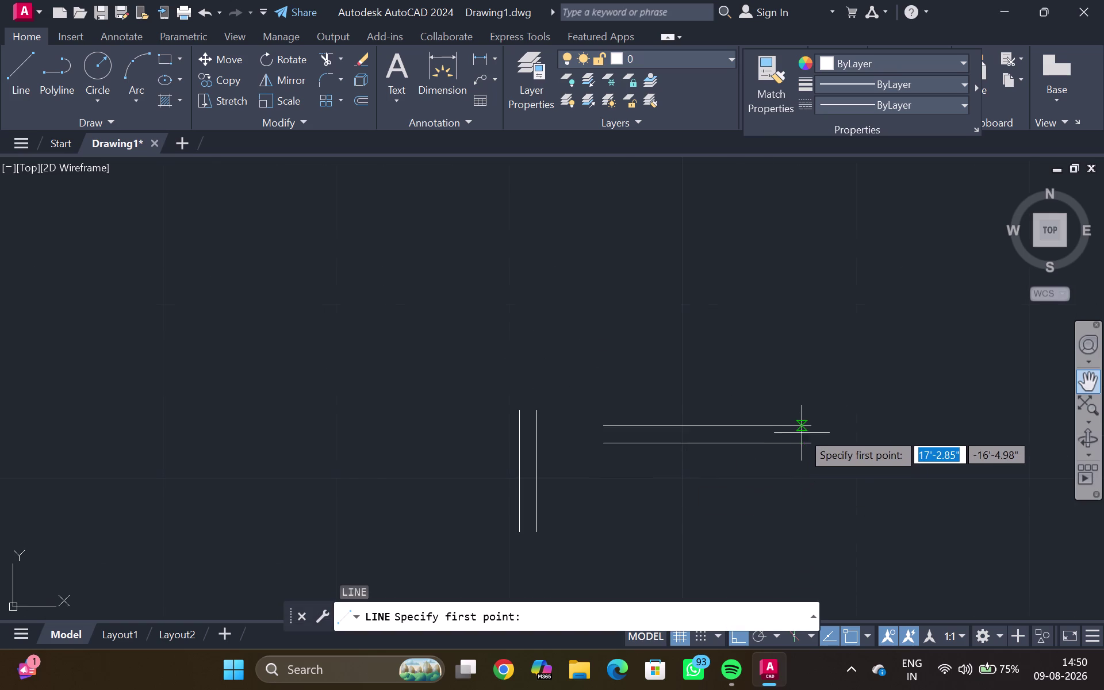
scroll(up, 3)
click(815, 429)
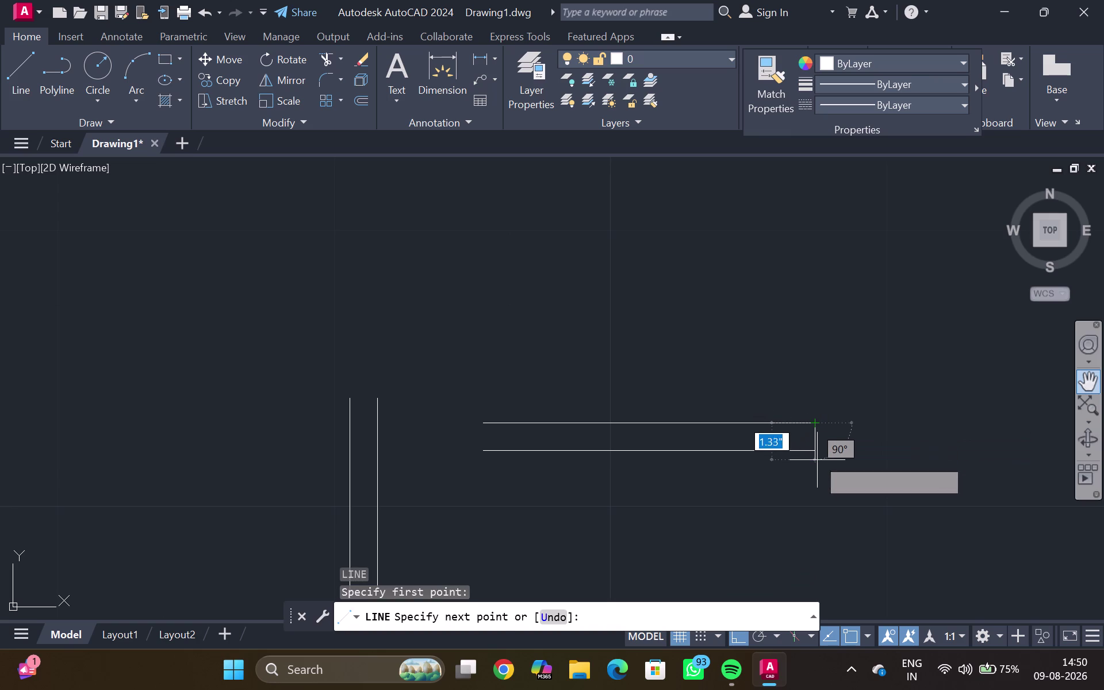
click(817, 455)
key(Escape)
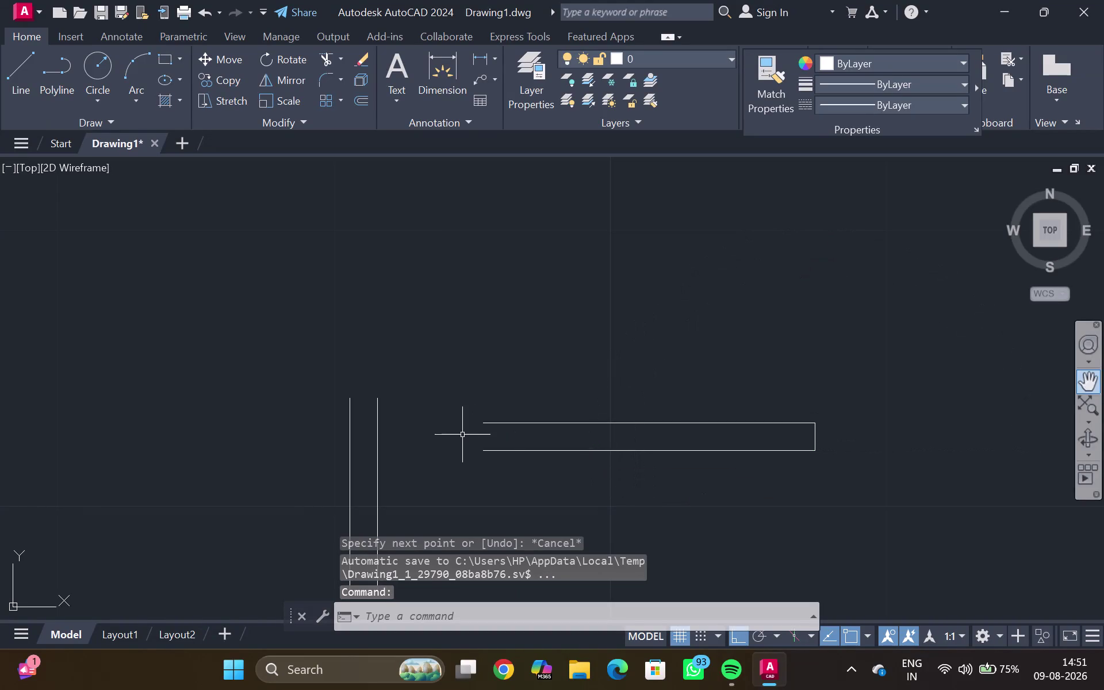
Fillet the top and lower tread lines at the left to form the rounded nosing.
key(f)
key(Return)
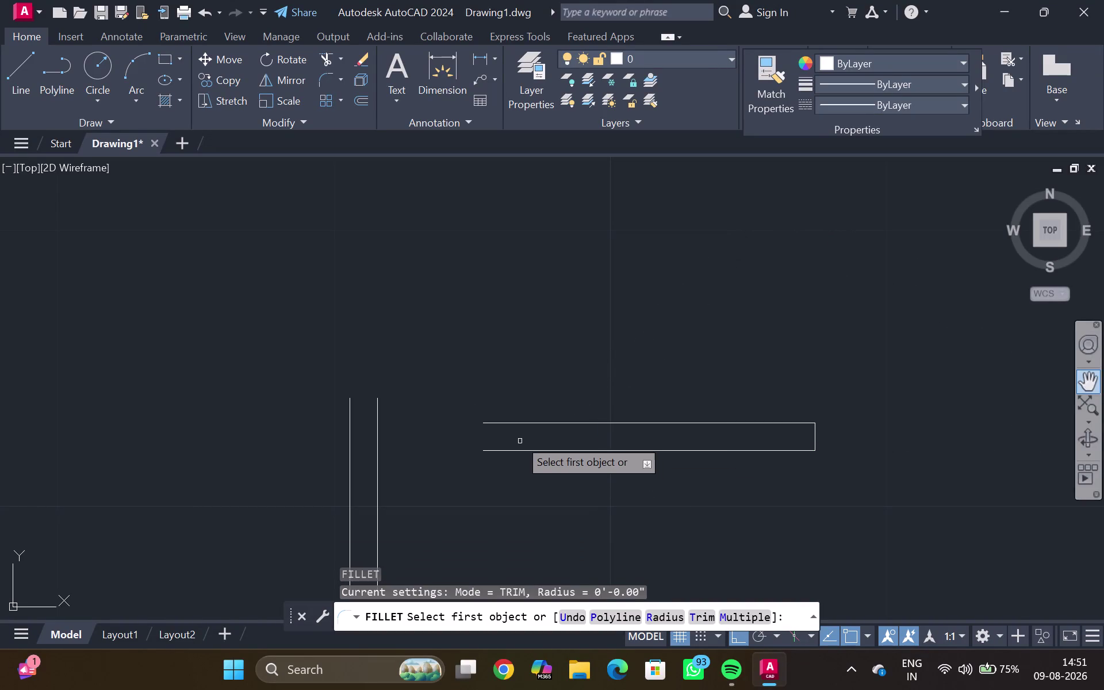
click(517, 425)
click(507, 453)
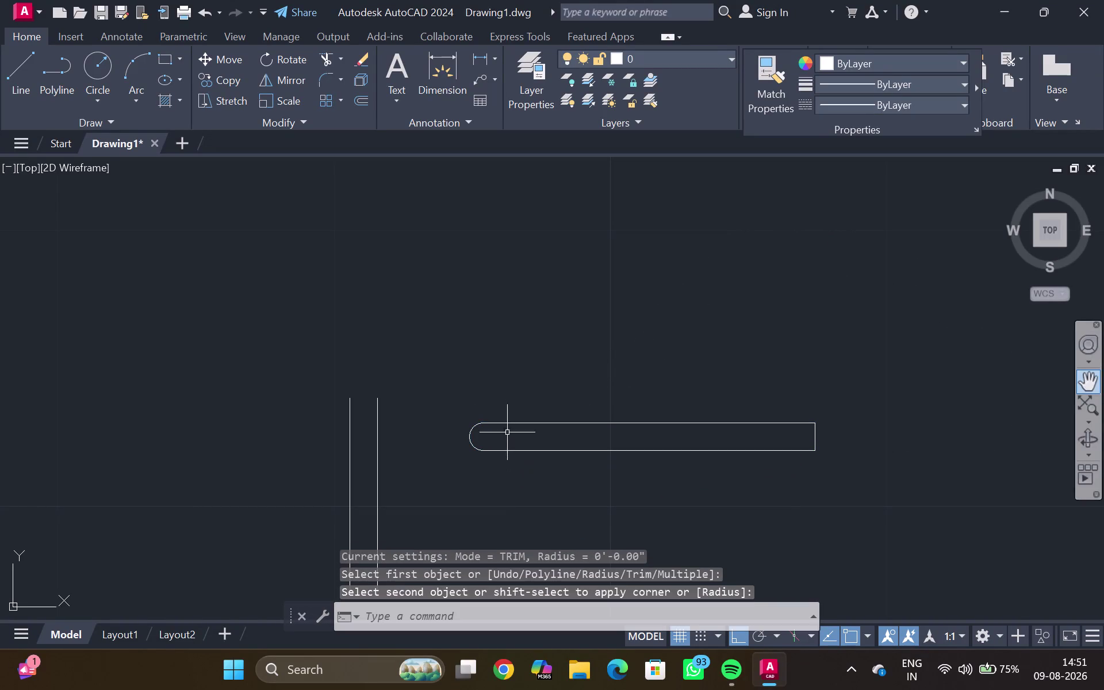
key(Escape)
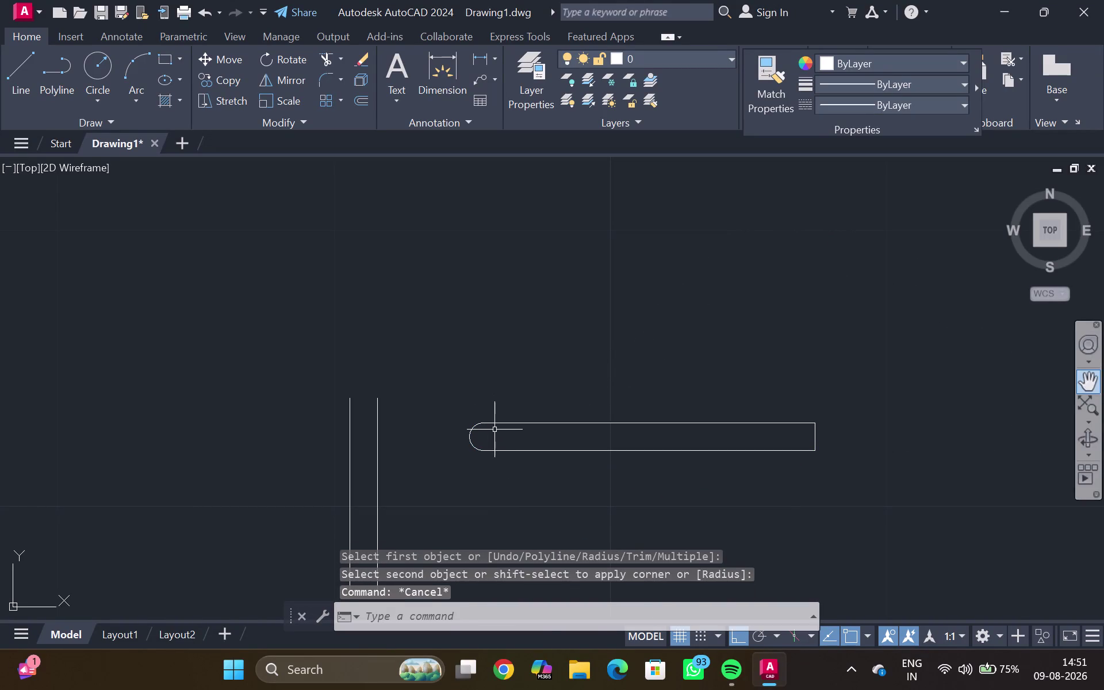
Lasso-select the tread's lines and arc and group them with G.
drag(493, 398, 450, 451)
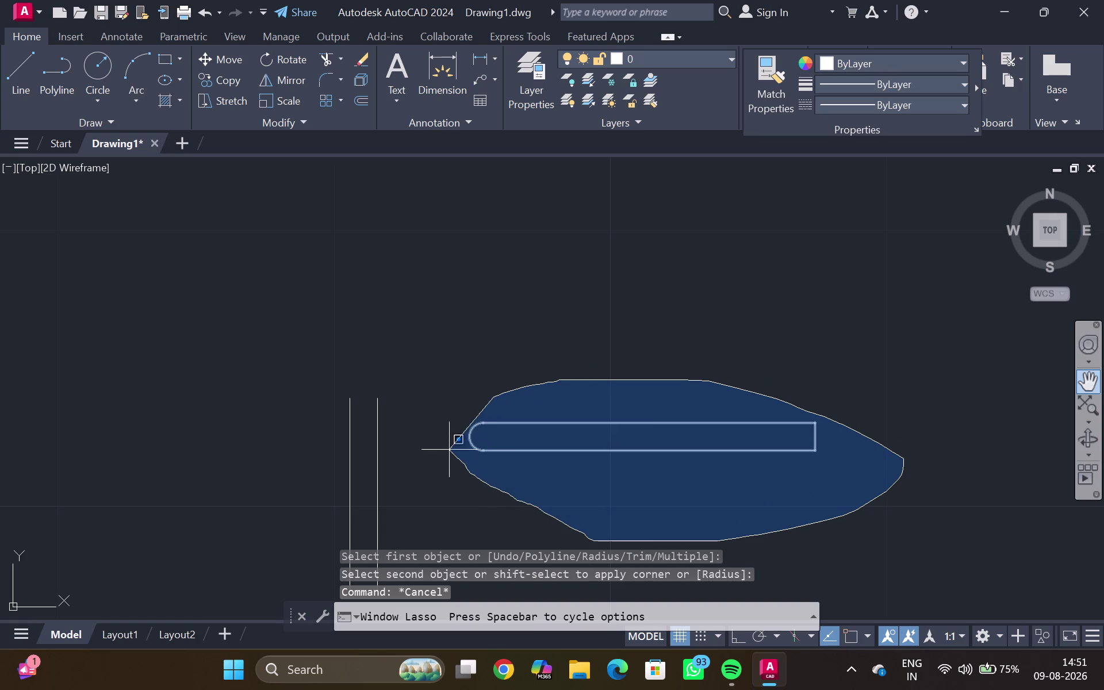
drag(450, 451, 445, 422)
key(g)
key(Return)
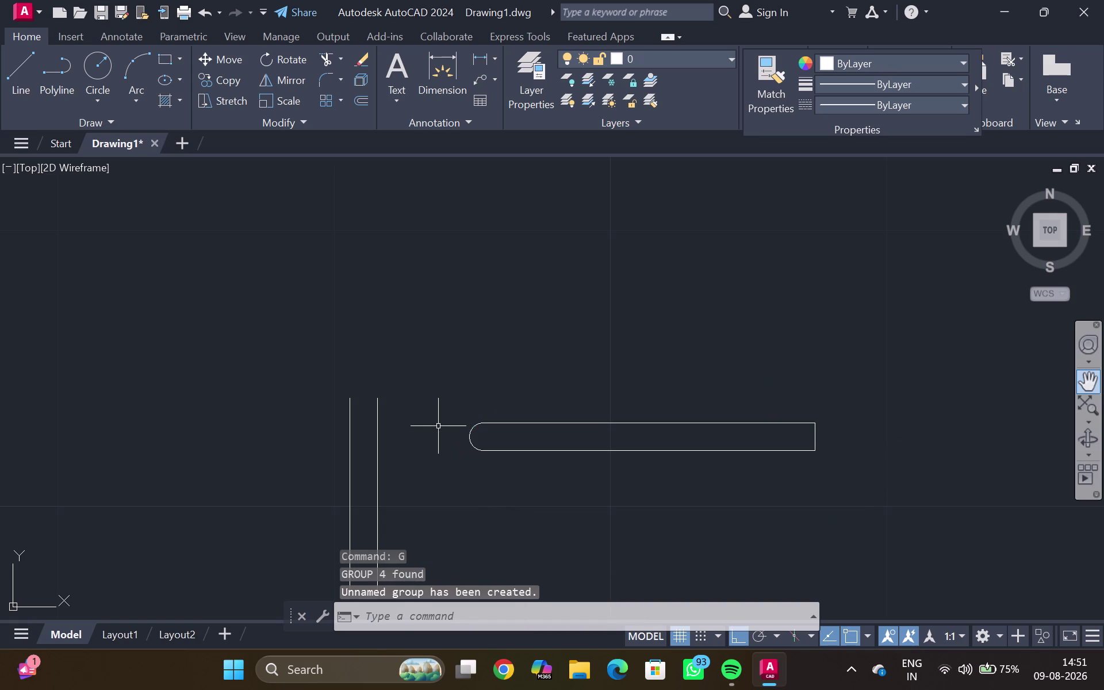
click(485, 454)
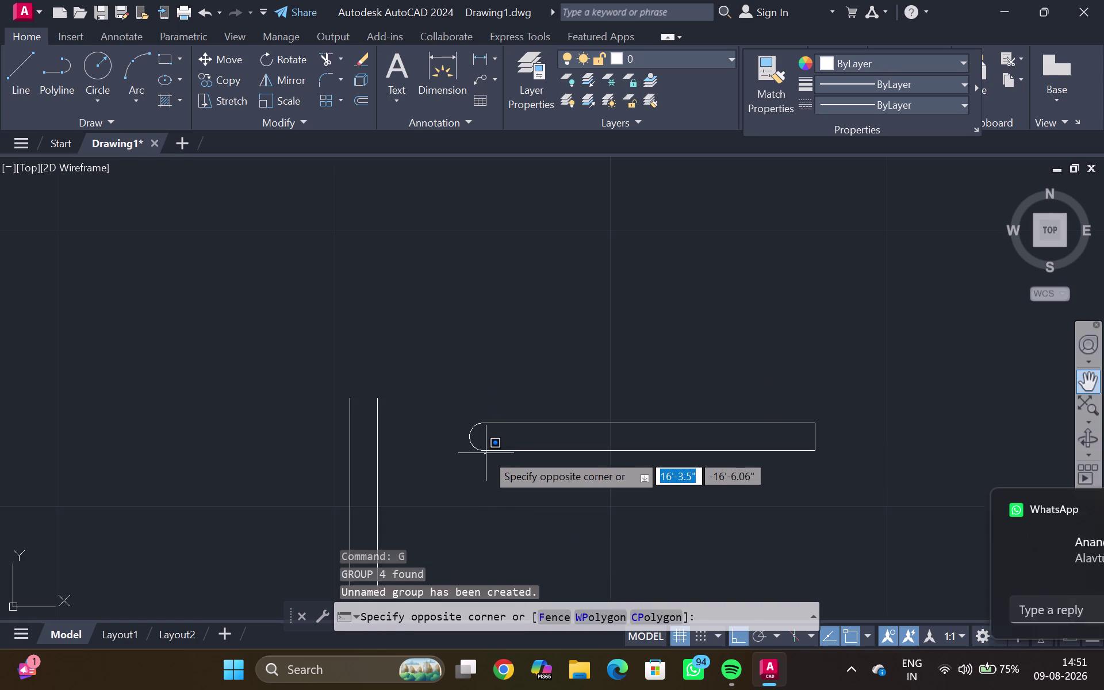
Select the grouped tread and start a move, then cancel the attempt.
click(486, 453)
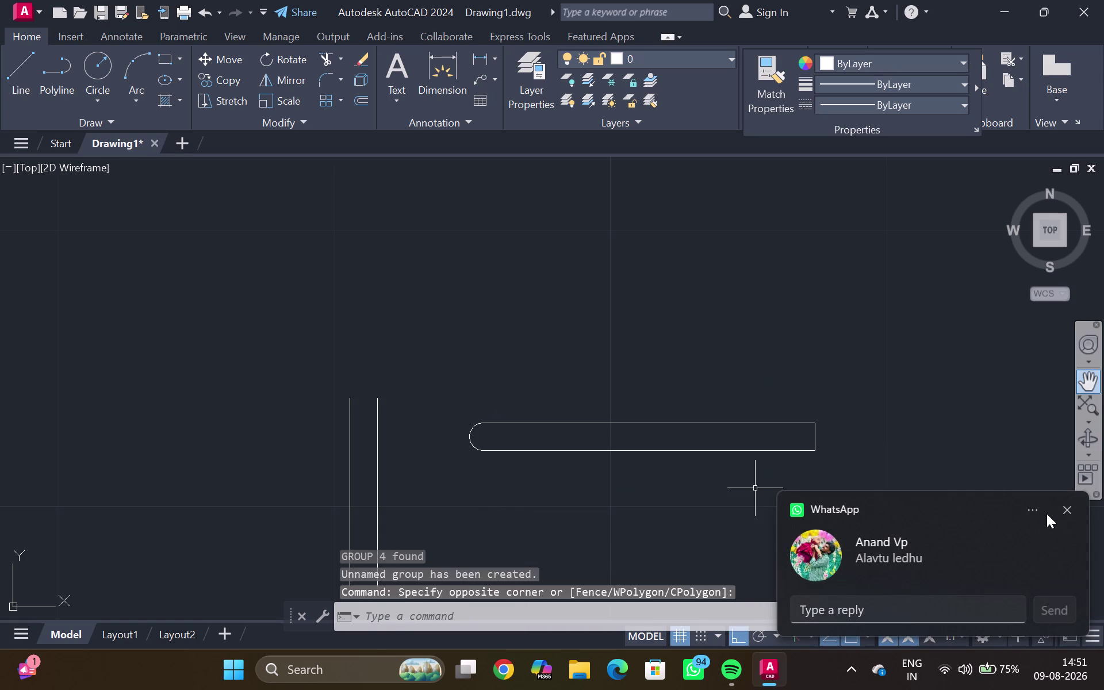
click(1064, 506)
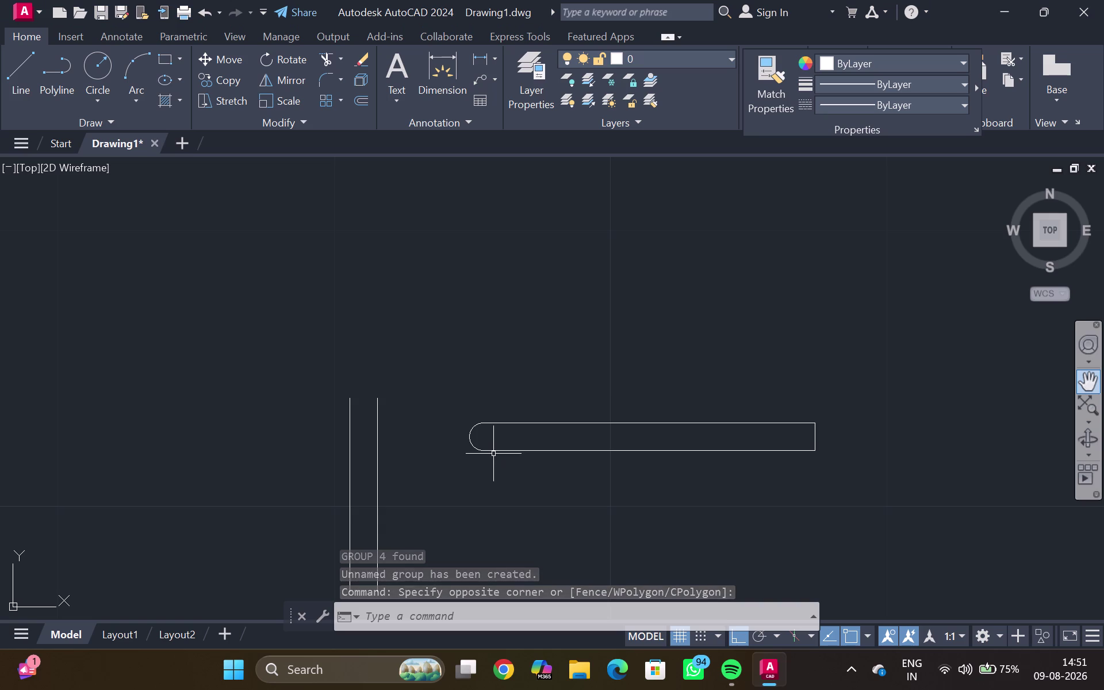
click(497, 450)
key(m)
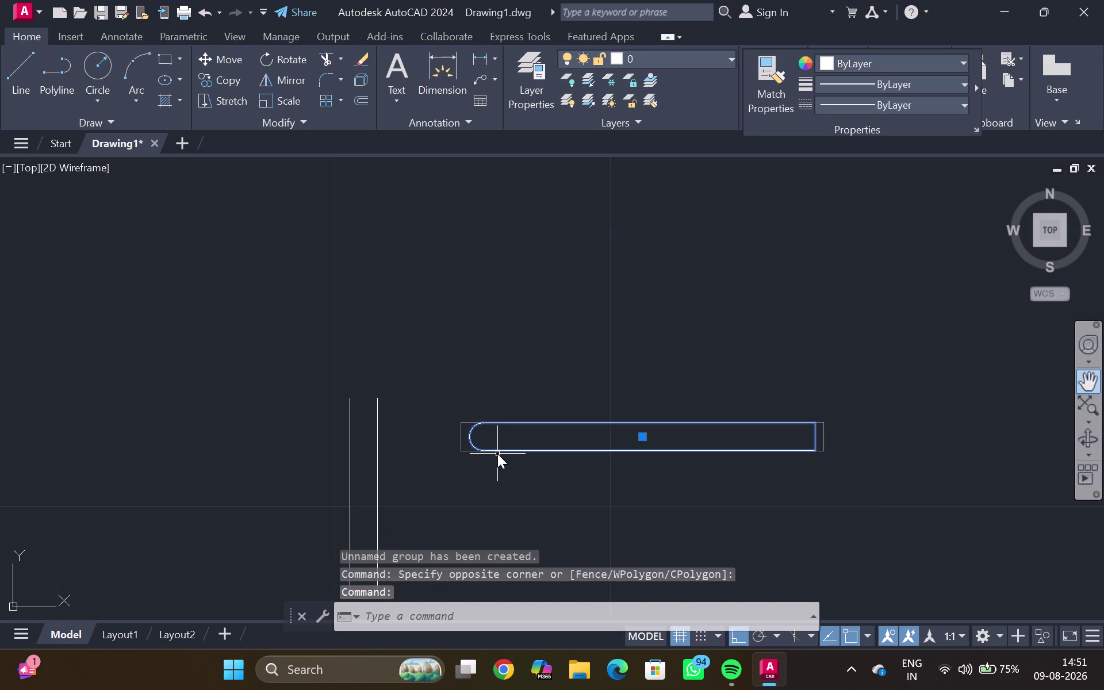
key(Return)
scroll(up, 3)
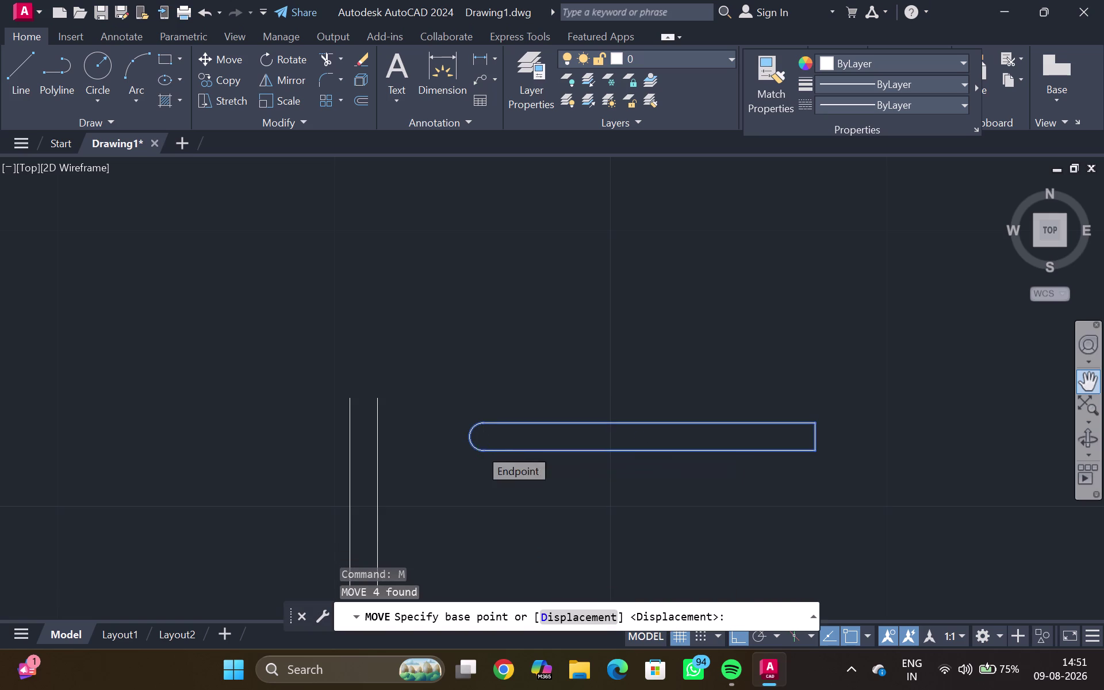
click(482, 450)
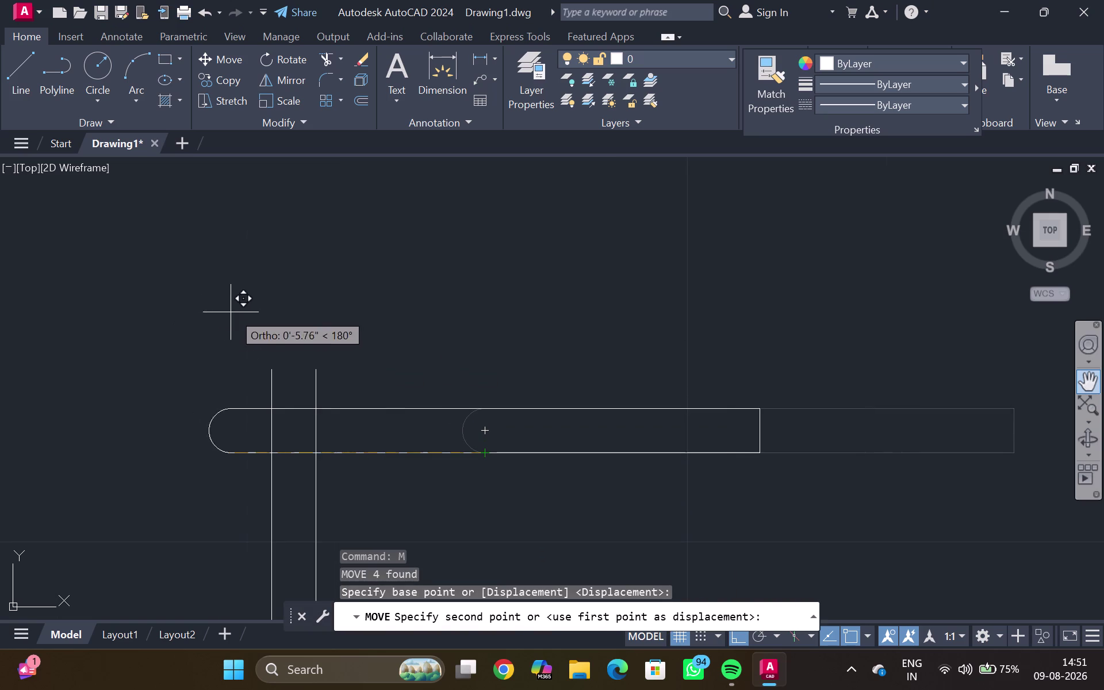
key(ctrl+F8)
key(ctrl+7)
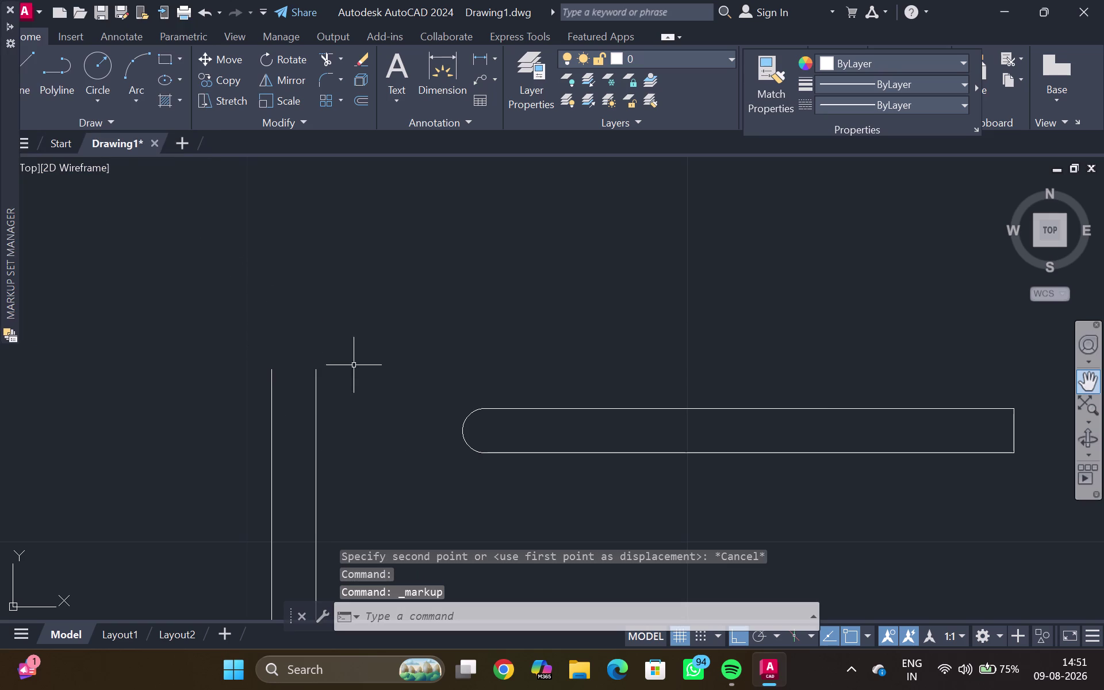
Move the tread from the nosing's lower endpoint onto the top of the left riser line.
click(576, 407)
key(m)
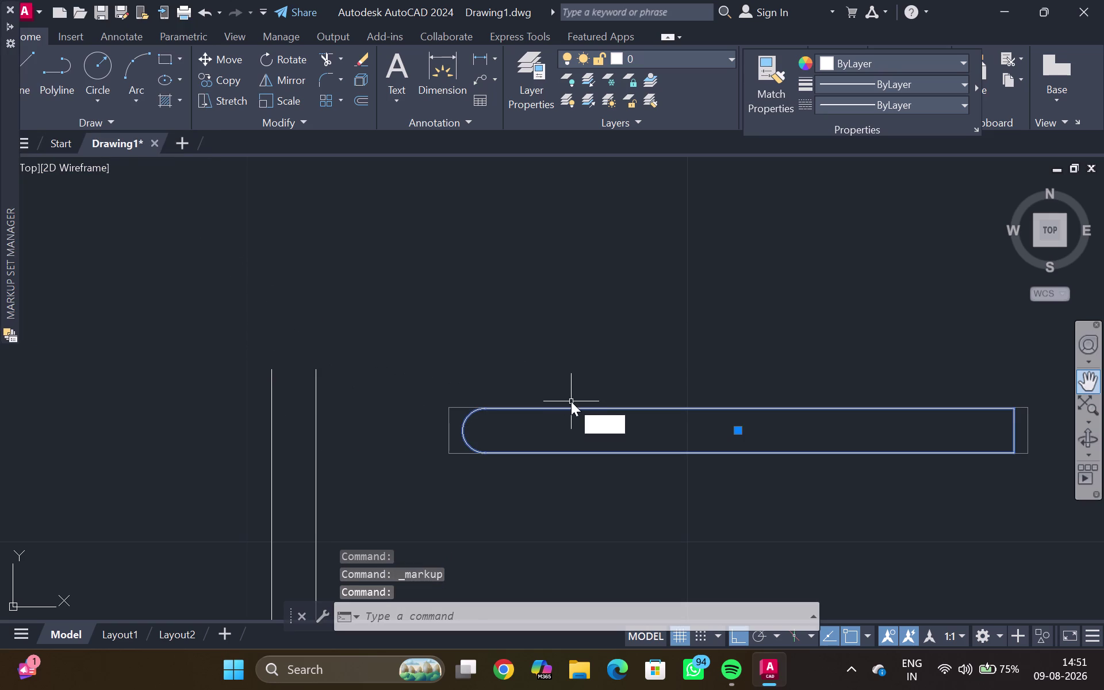
key(Return)
key(ctrl+F8)
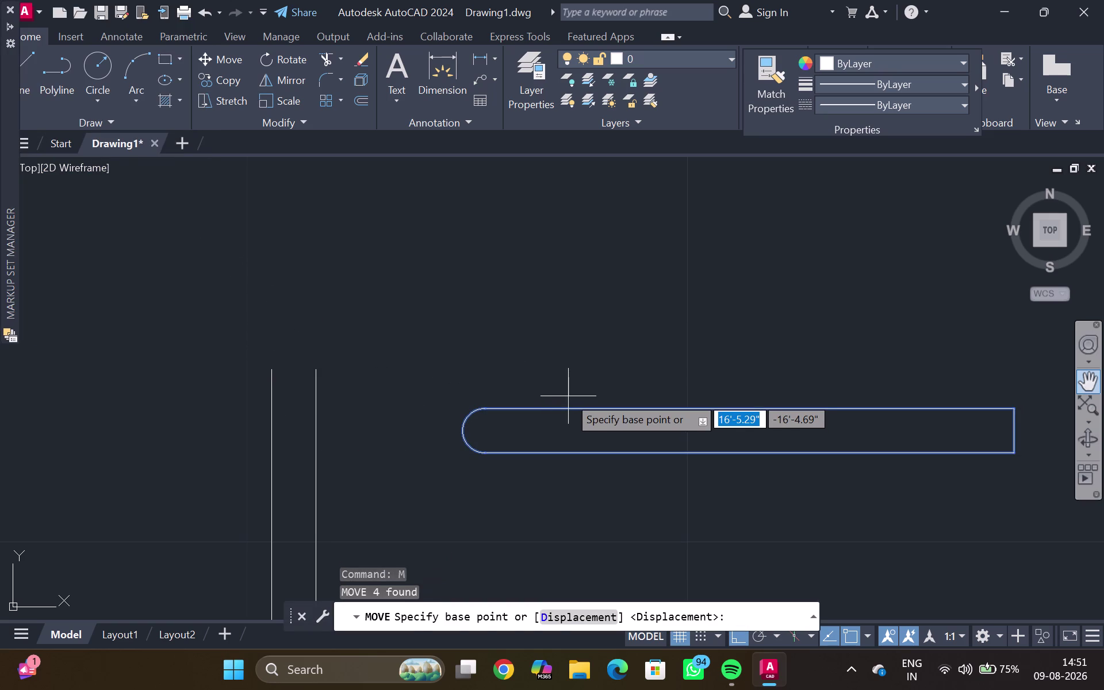
click(486, 454)
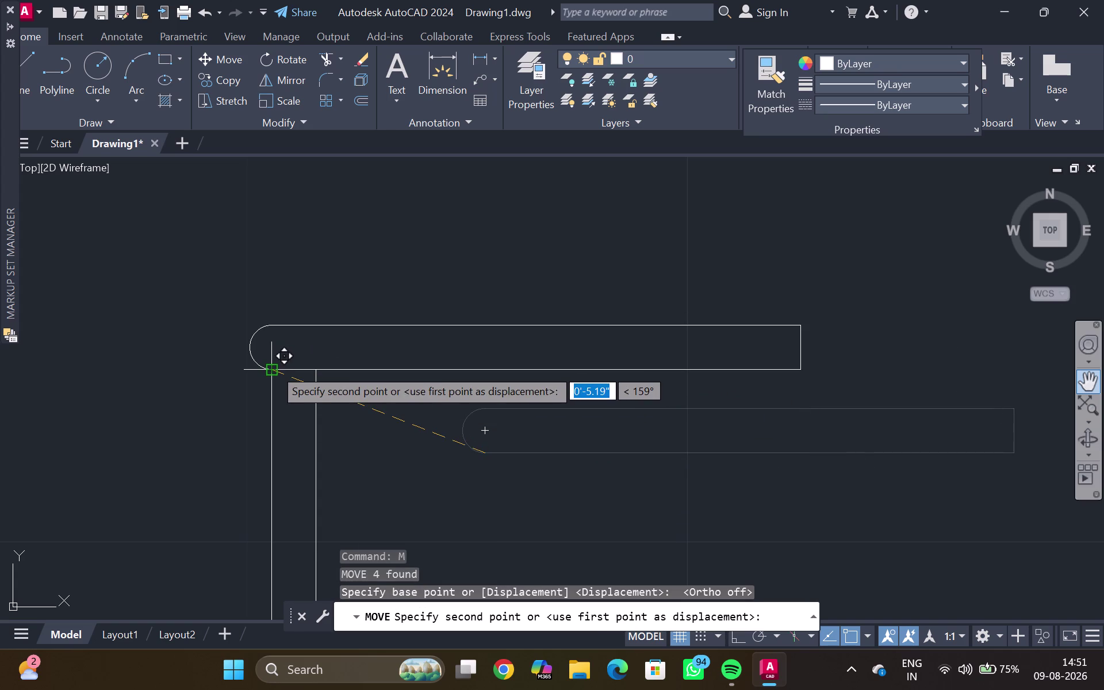
click(273, 368)
key(Escape)
scroll(down, 3)
middle_drag(406, 386, 428, 365)
key(l)
key(Return)
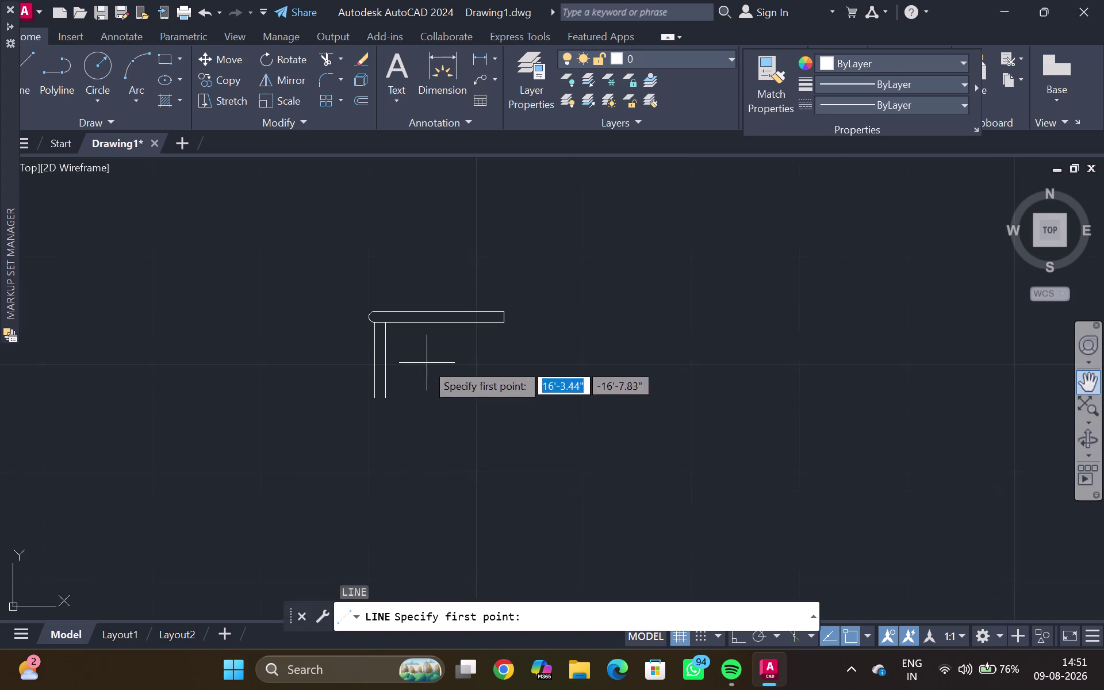
Start and abandon a sloped line and a DLI linear dimension on the riser.
scroll(up, 3)
click(352, 403)
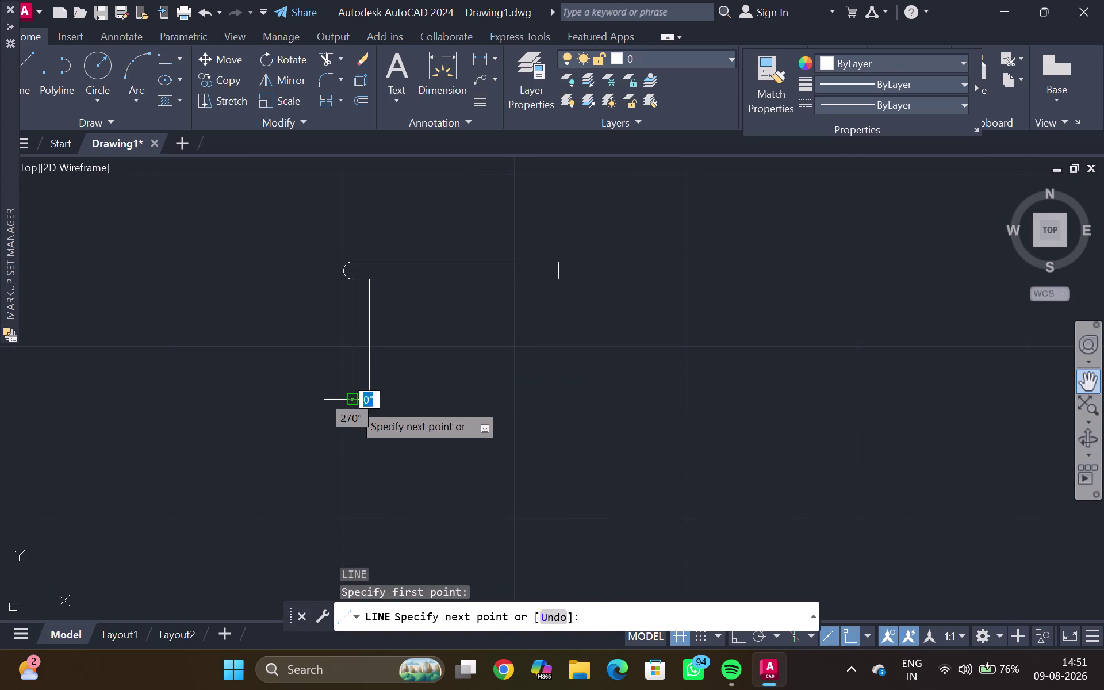
click(366, 402)
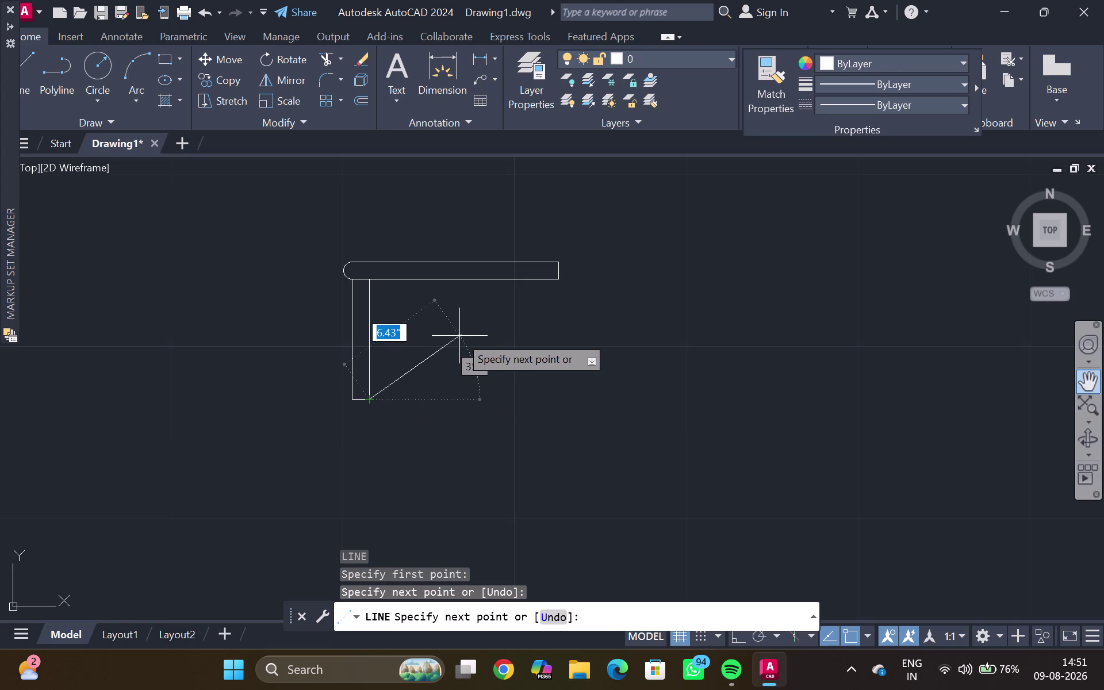
key(Escape)
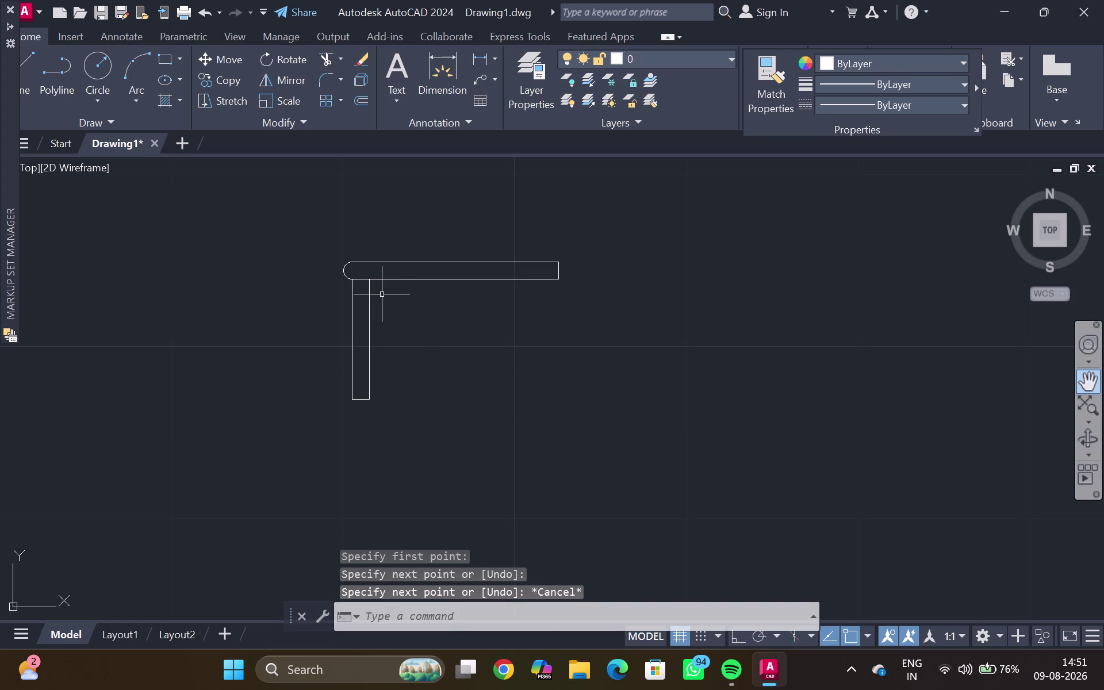
text(DLI)
key(Return)
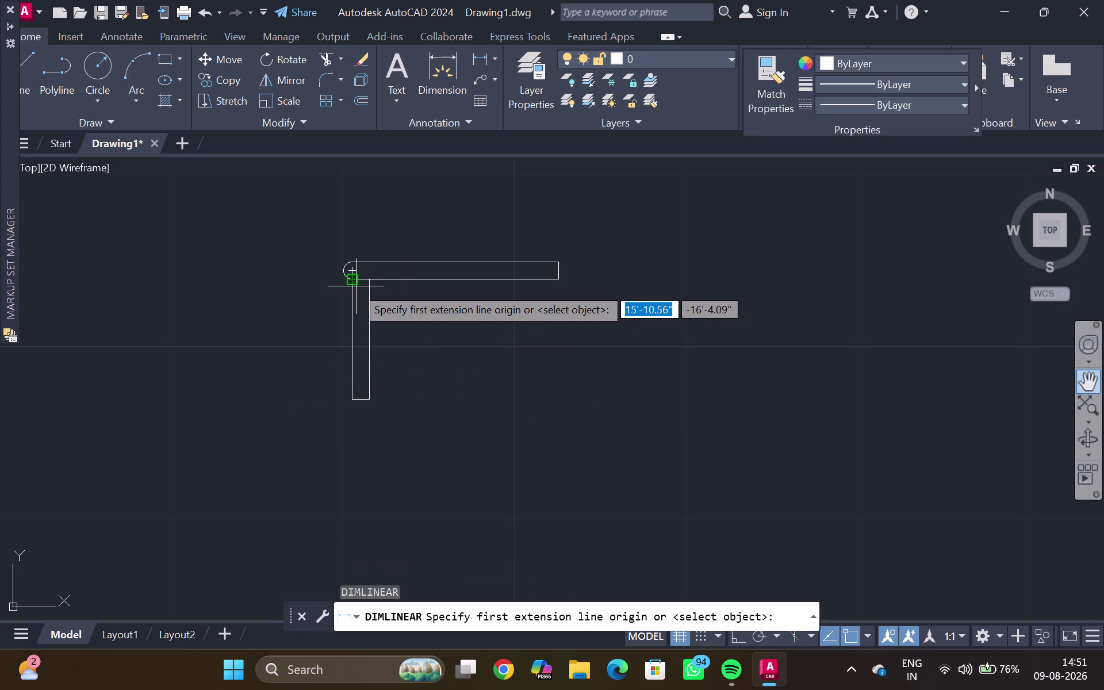
click(352, 258)
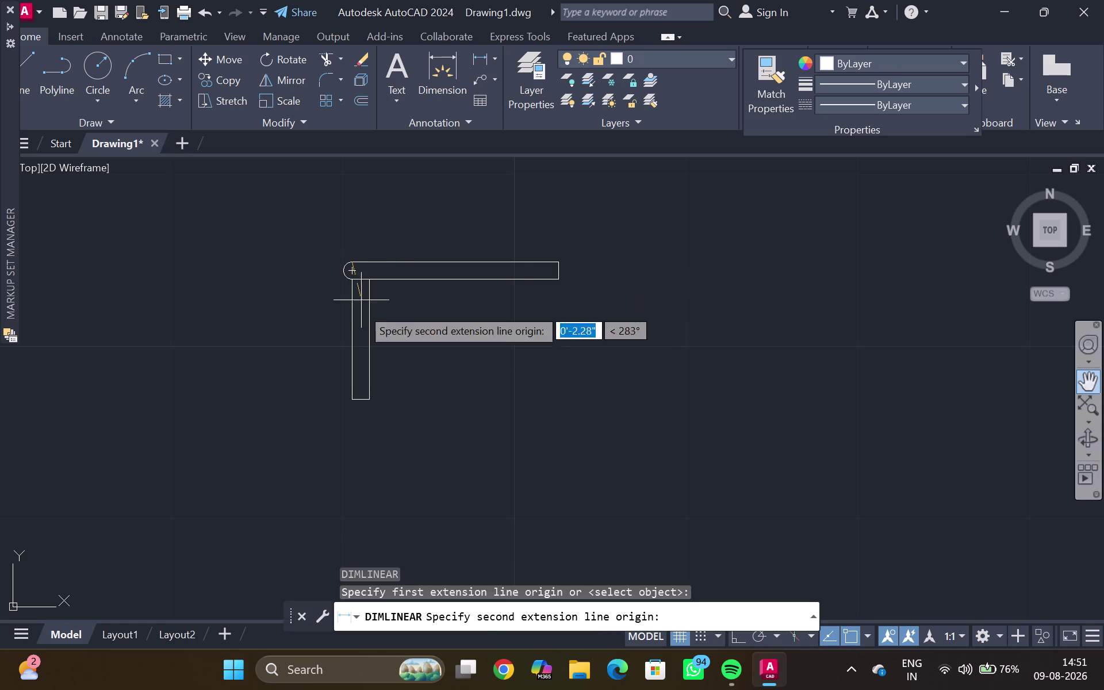
click(348, 400)
key(Escape)
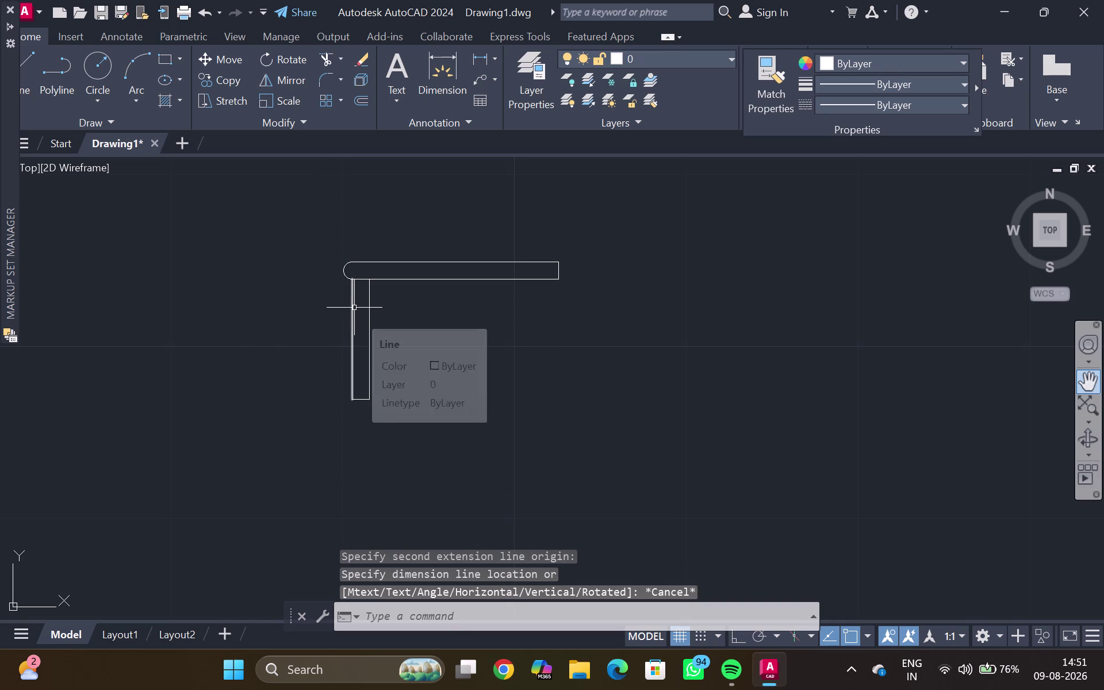
Select the tread and riser pieces and move them 1" straight down.
click(354, 302)
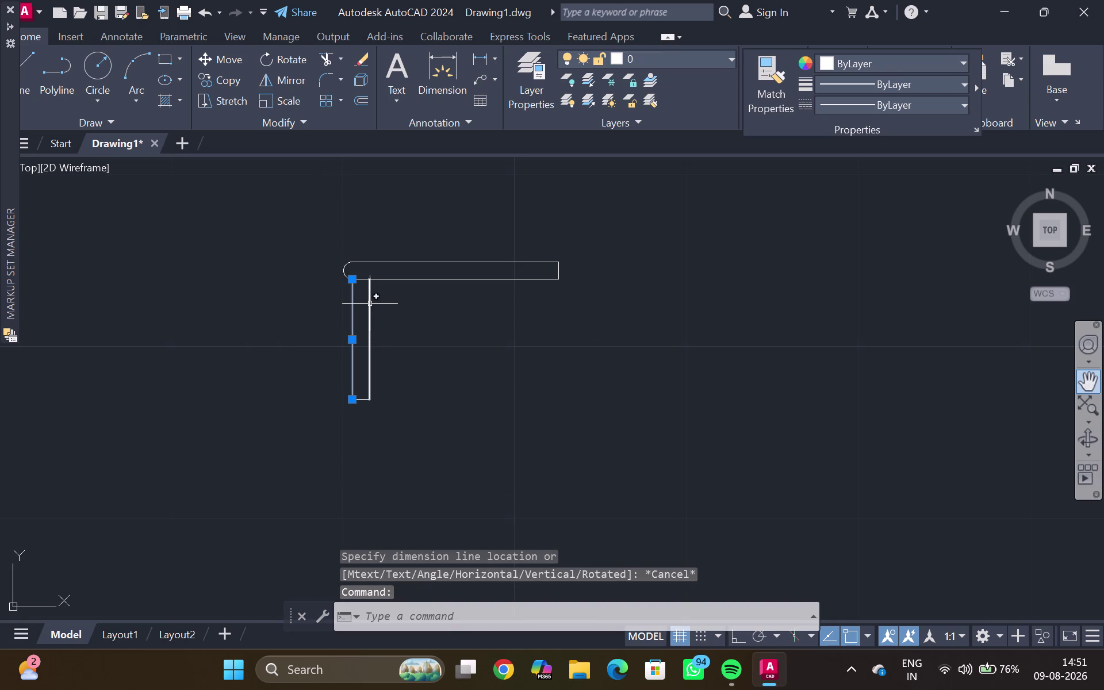
key(Escape)
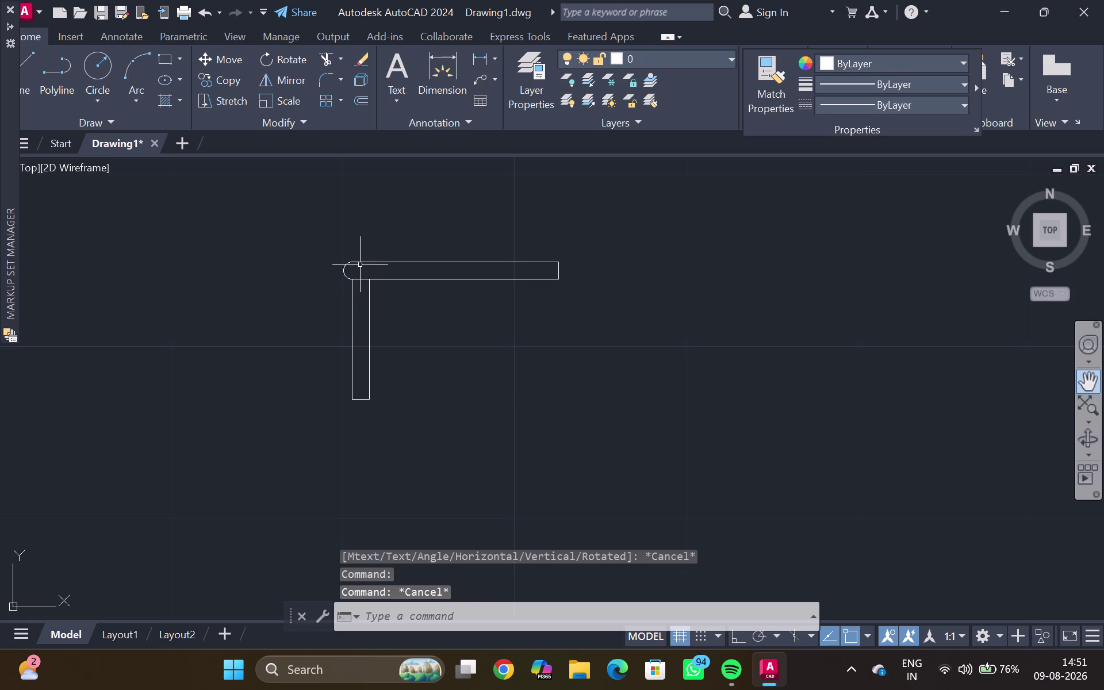
click(360, 265)
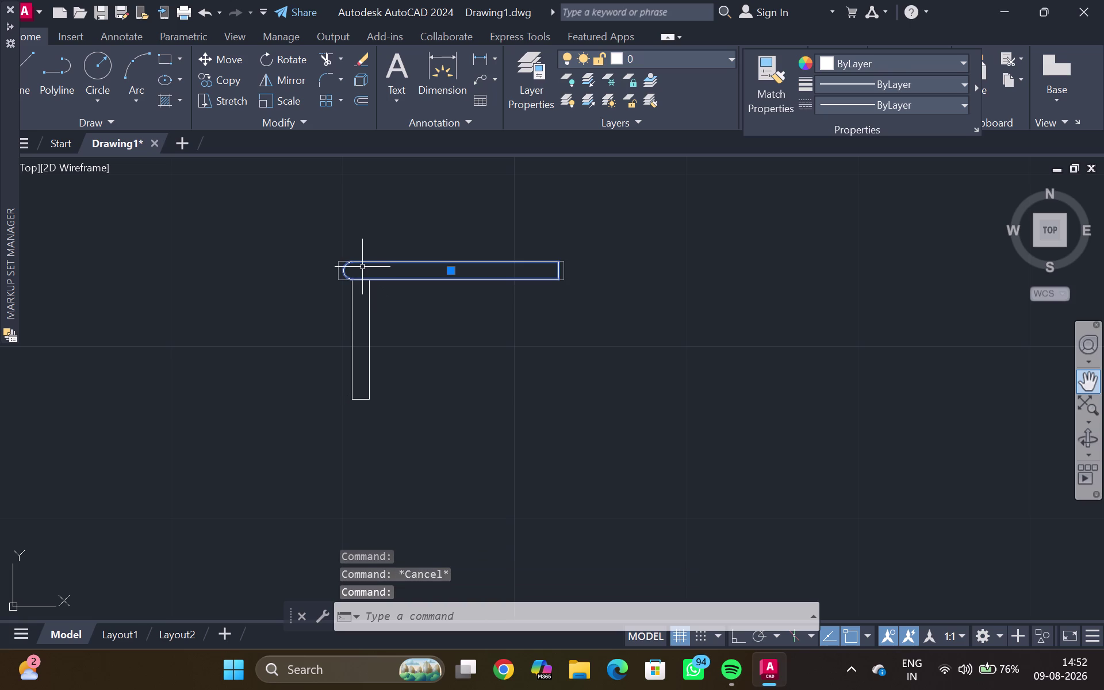
key(m)
key(Return)
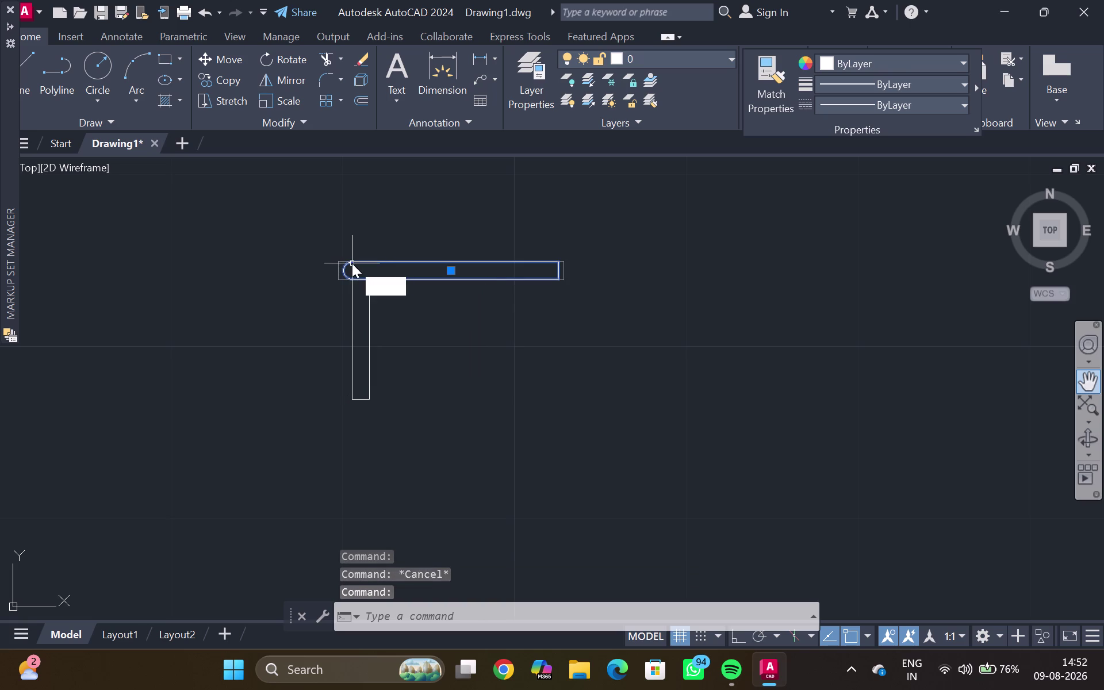
scroll(up, 3)
click(352, 262)
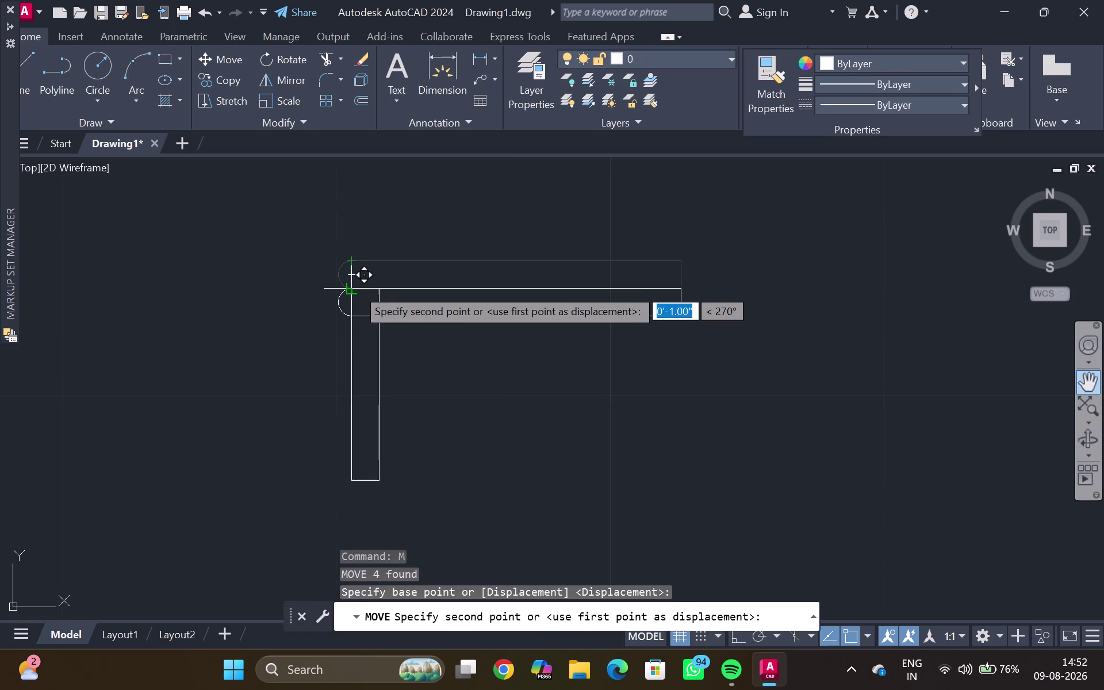
click(350, 291)
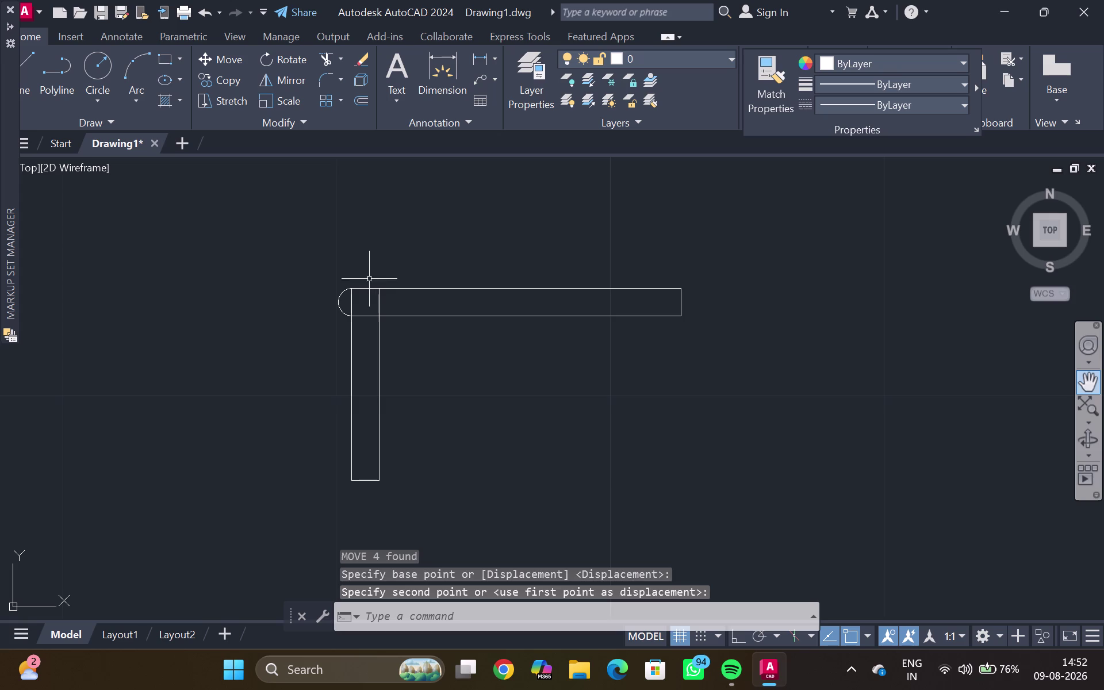
key(Escape)
text(TR)
key(Return)
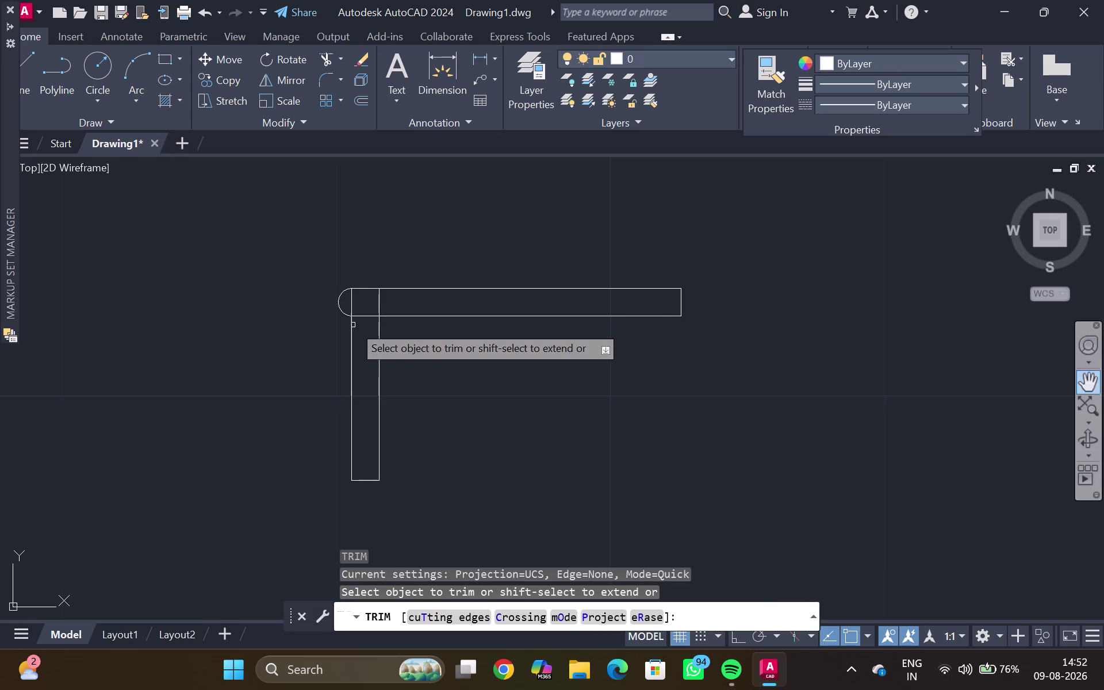
Fence-trim the riser segment lying inside the tread, then exit TRIM.
scroll(up, 3)
drag(350, 295, 355, 300)
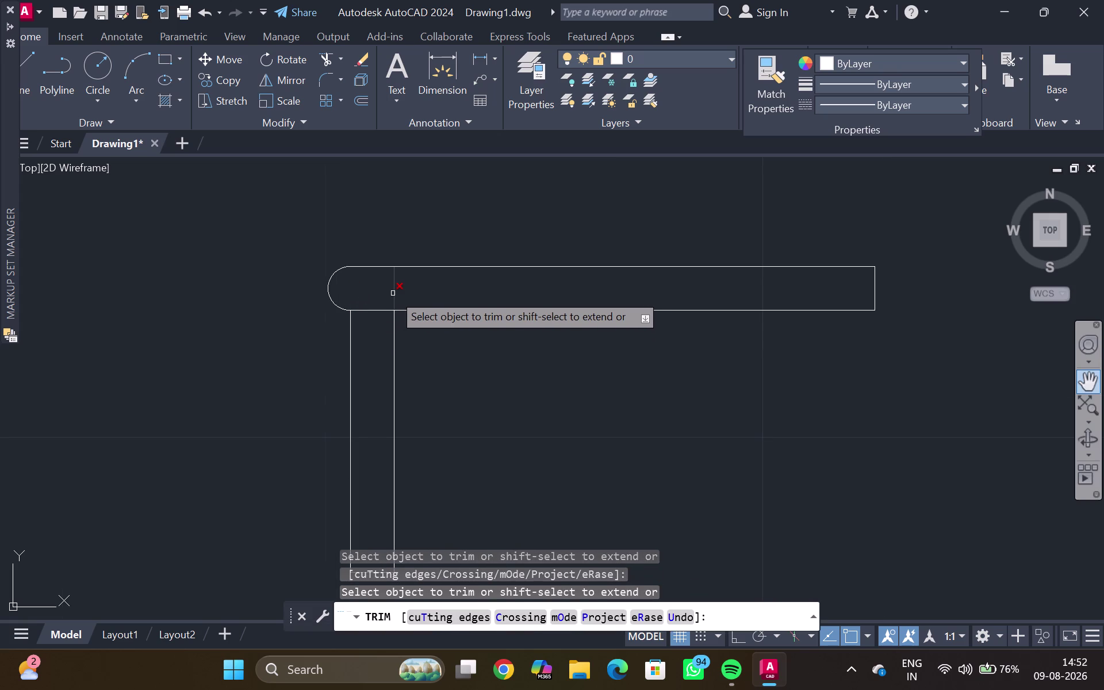
click(397, 295)
key(Escape)
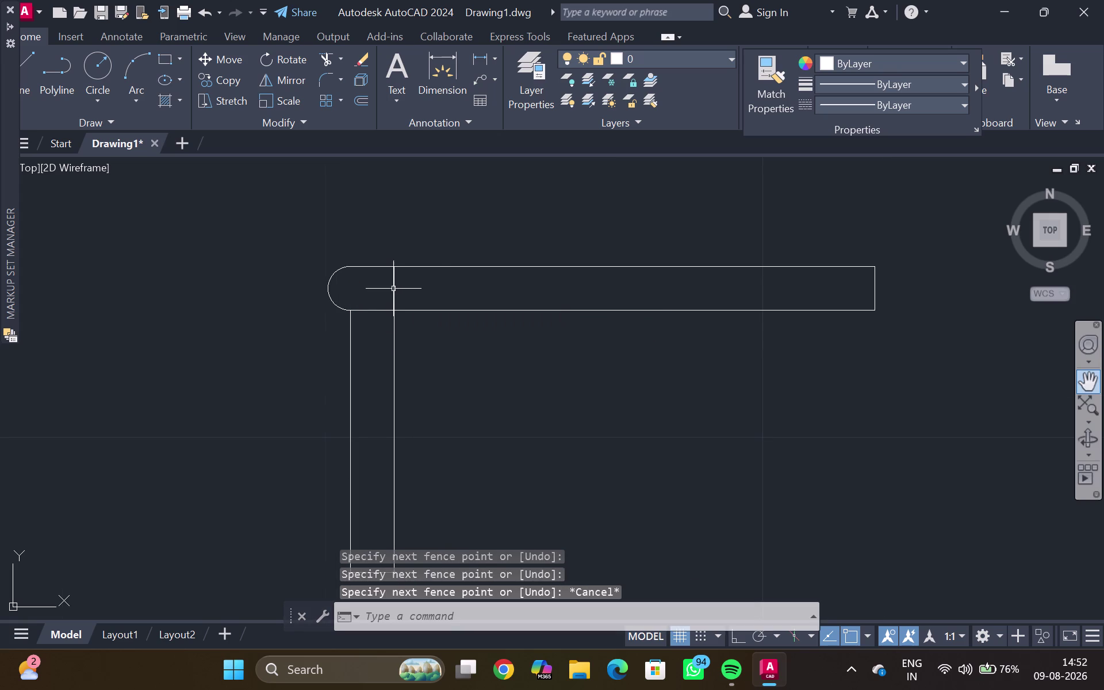
Dimension the riser from under the nosing to its bottom, then cancel.
text(DLI)
key(Return)
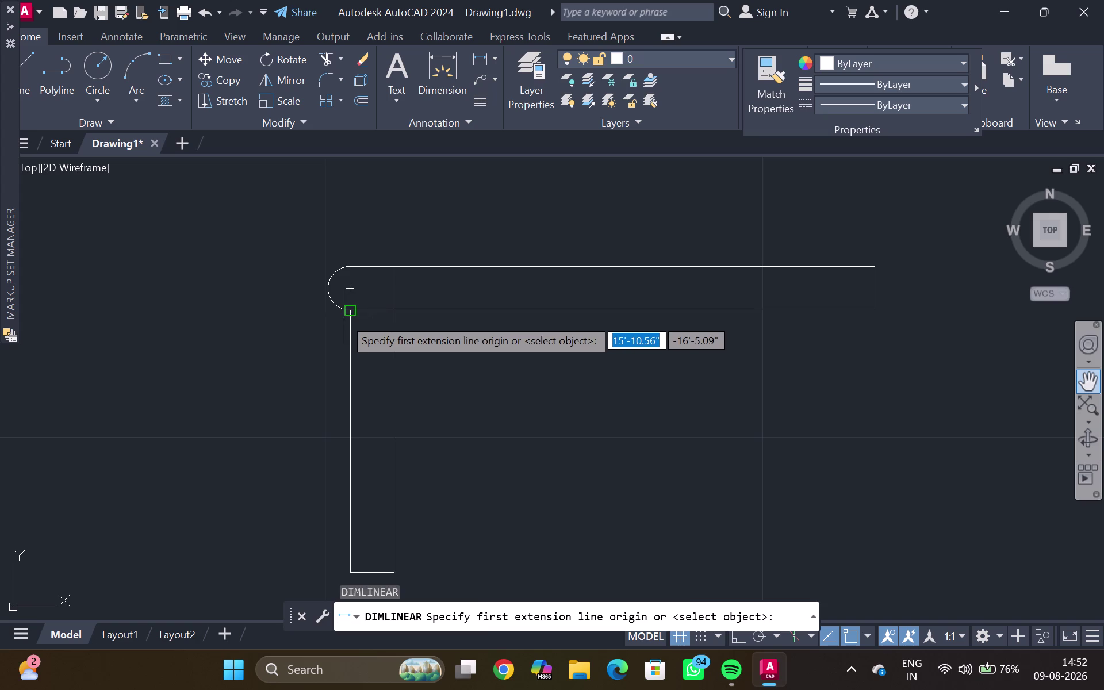
click(346, 314)
middle_drag(346, 569, 354, 522)
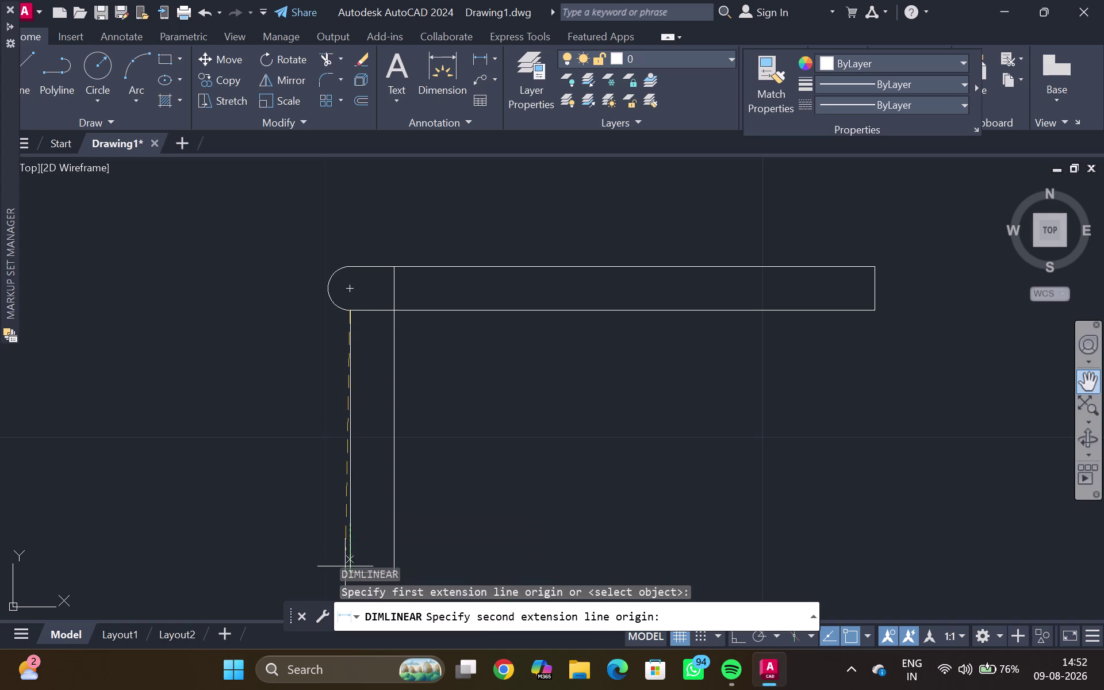
middle_drag(354, 522, 374, 435)
middle_drag(330, 304, 343, 253)
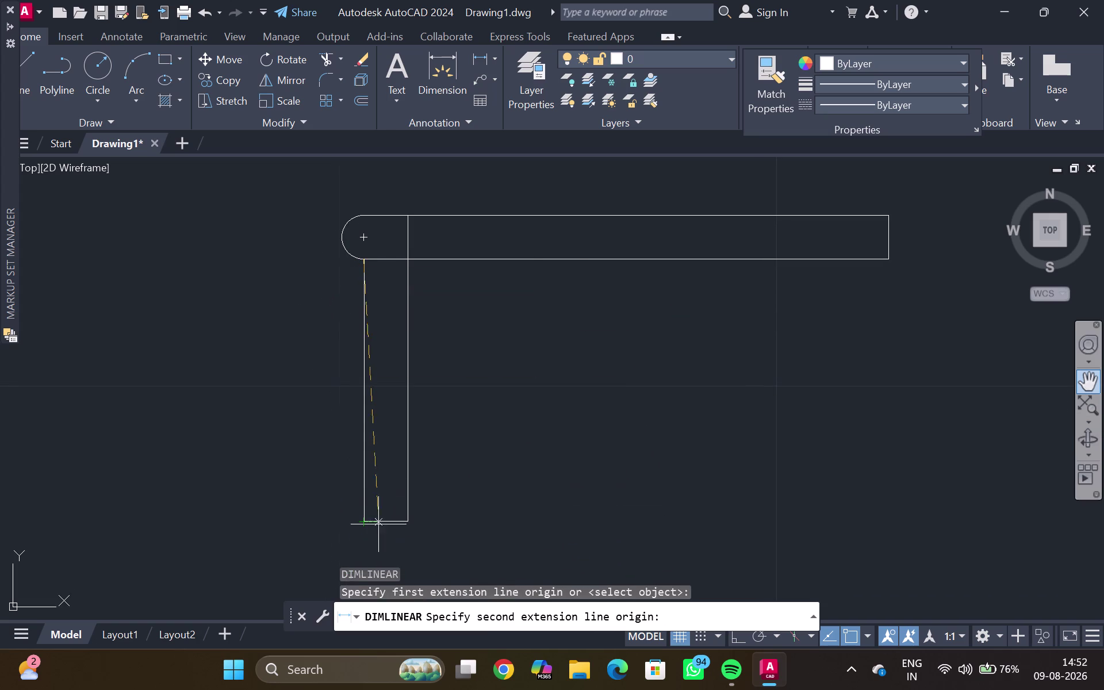
click(363, 520)
scroll(down, 3)
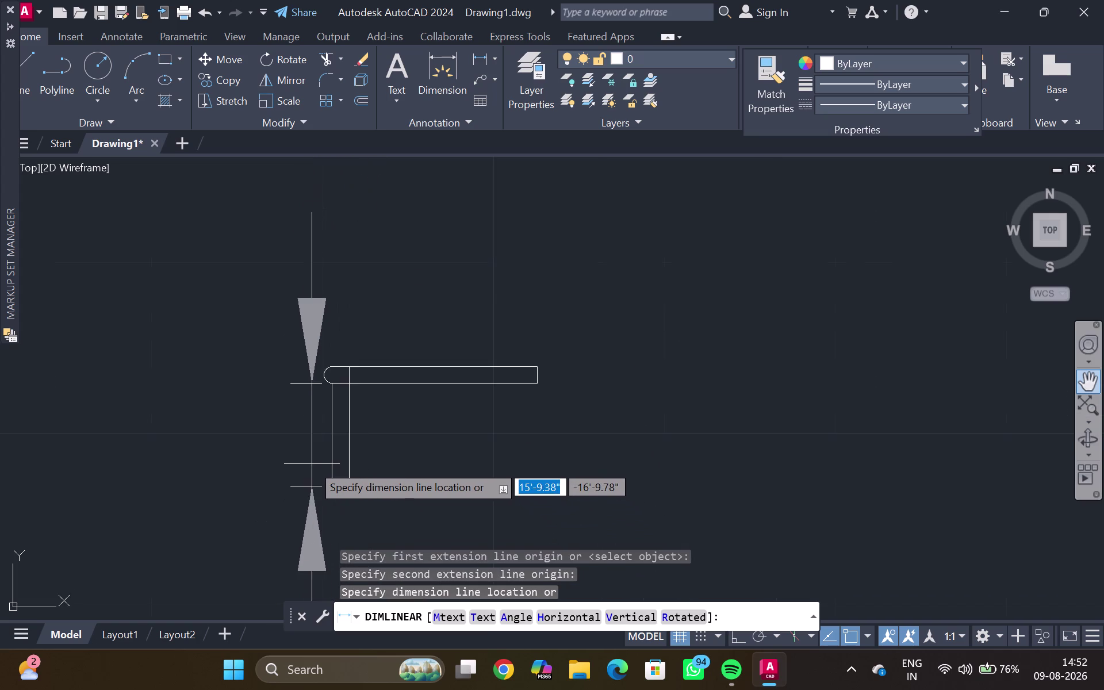
scroll(down, 3)
key(Escape)
Try dimensioning the riser height and 1' tread width, cancel each, then select the step.
scroll(up, 3)
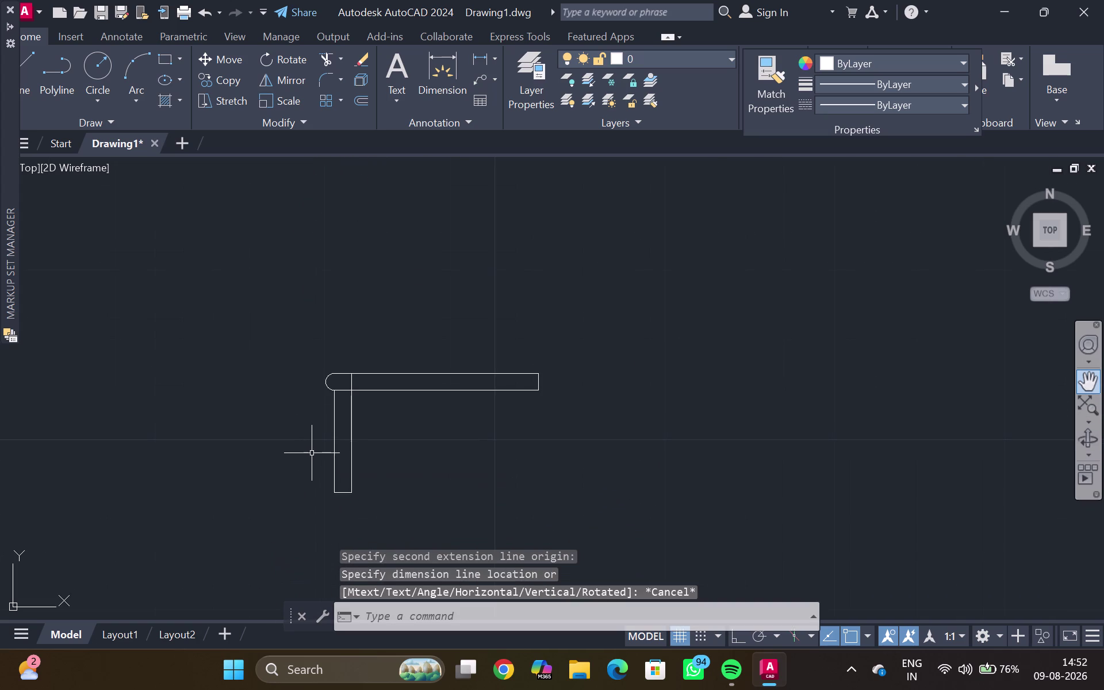
key(Return)
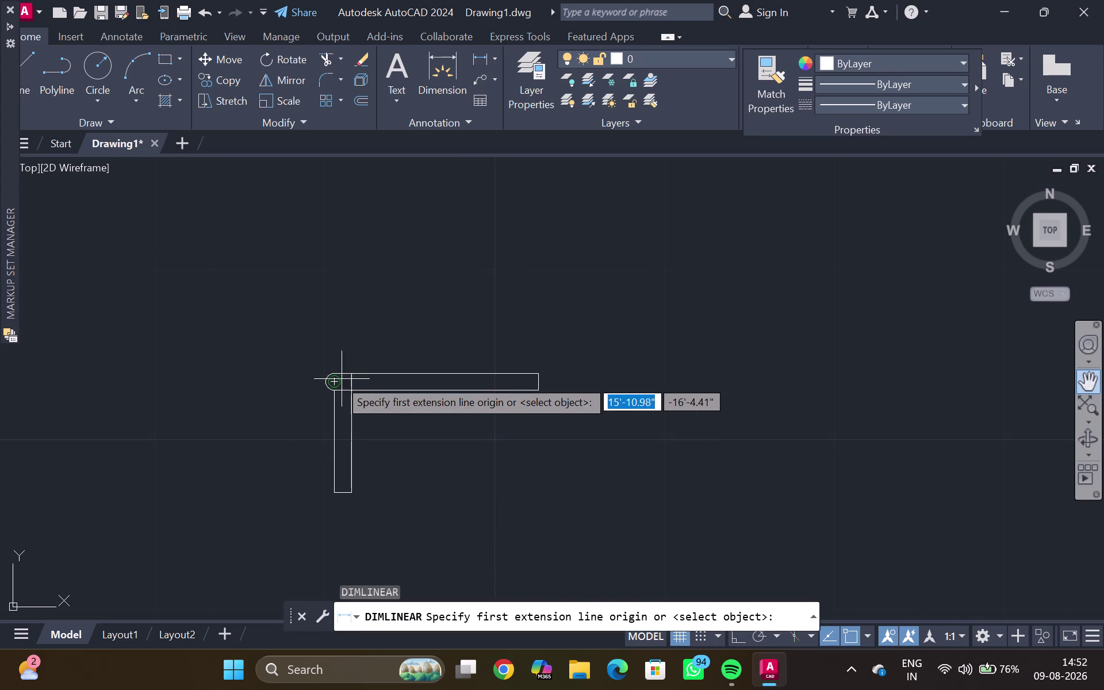
click(331, 371)
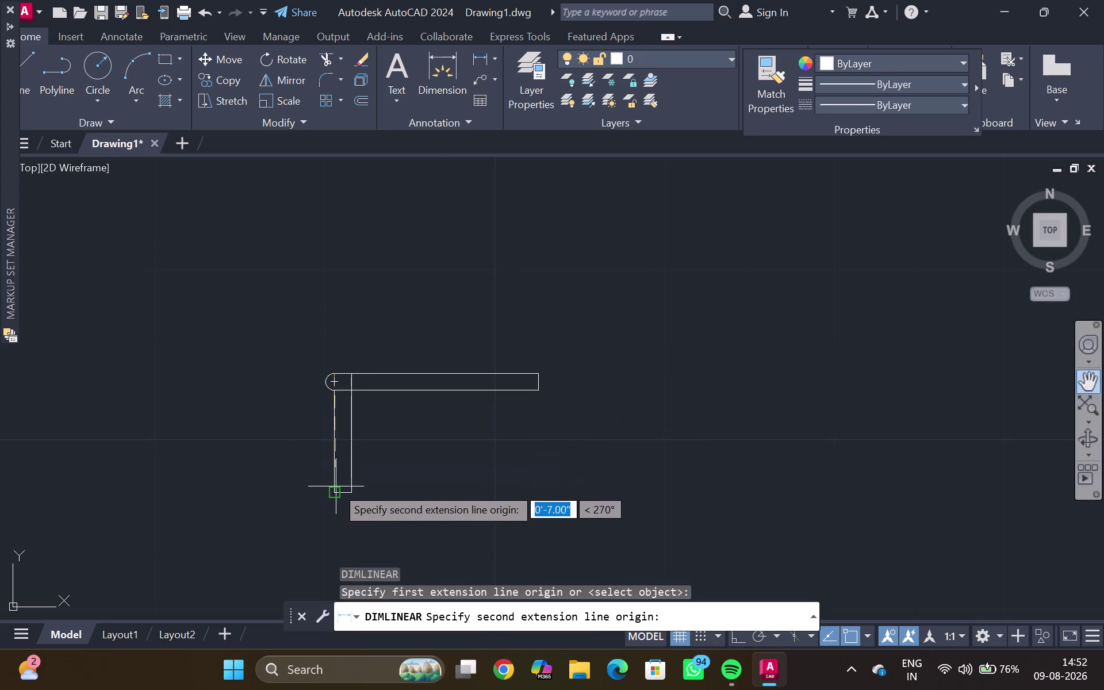
click(337, 488)
key(Escape)
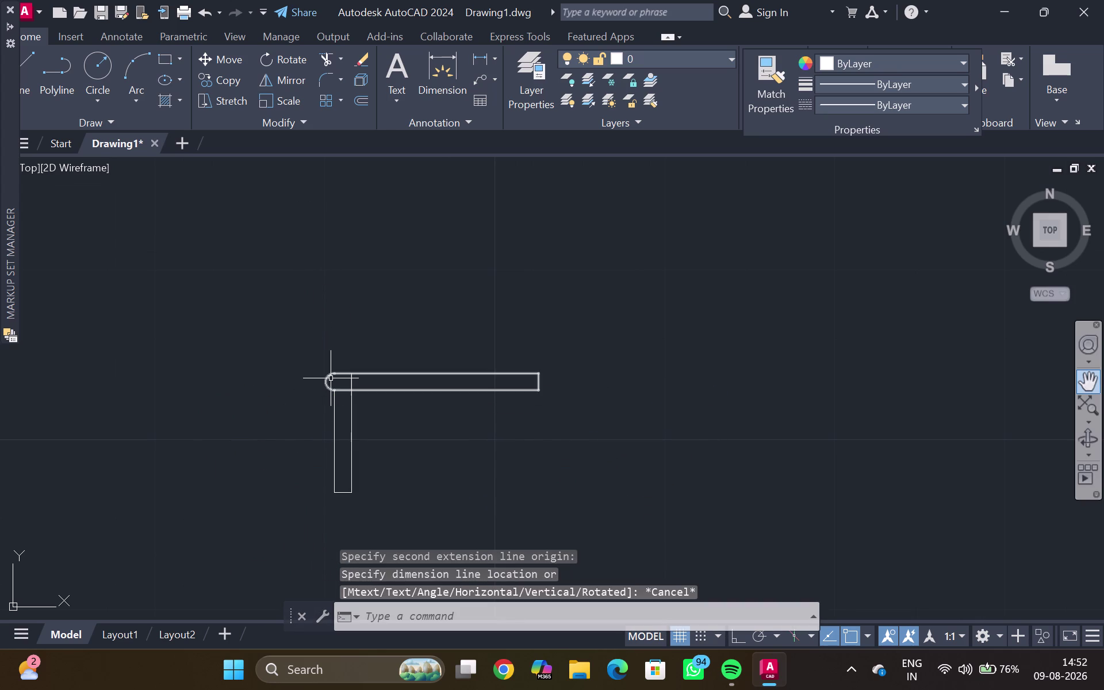
key(Return)
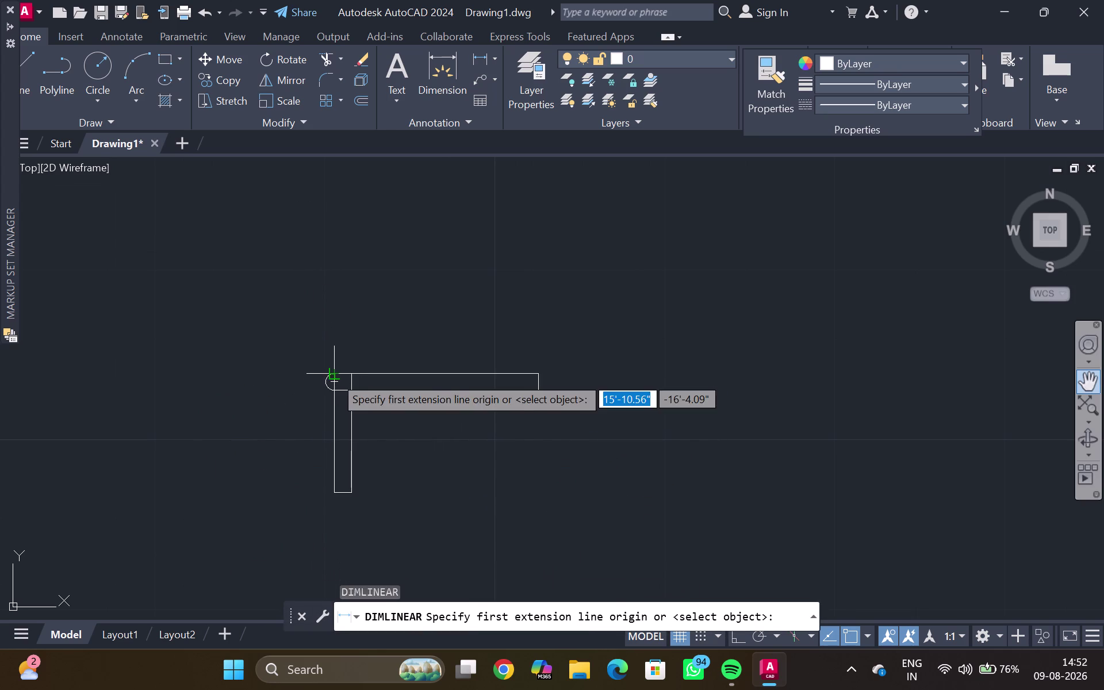
click(334, 376)
click(535, 372)
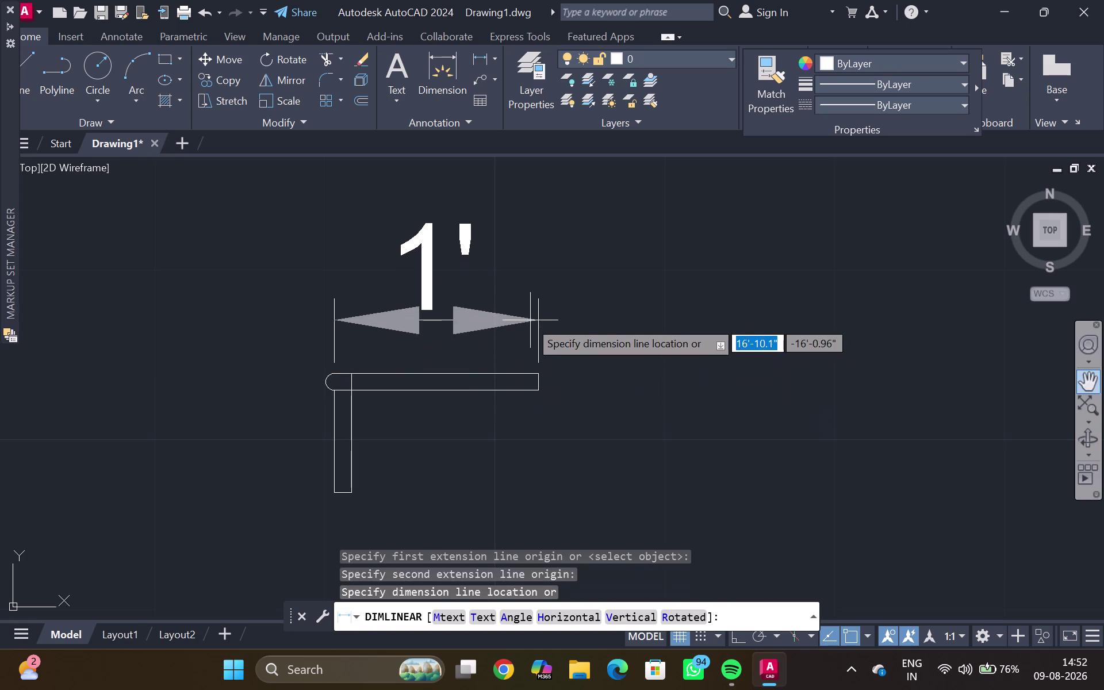
key(Escape)
scroll(down, 3)
drag(364, 333, 294, 375)
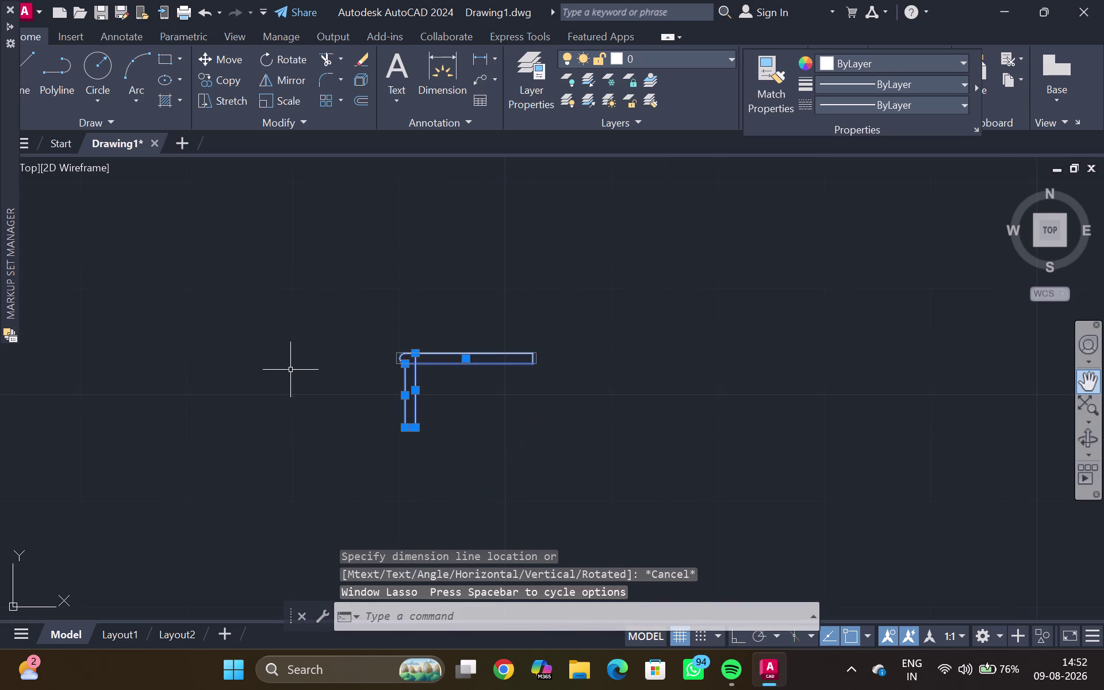
Group the tread and riser into one object and select the group.
key(g)
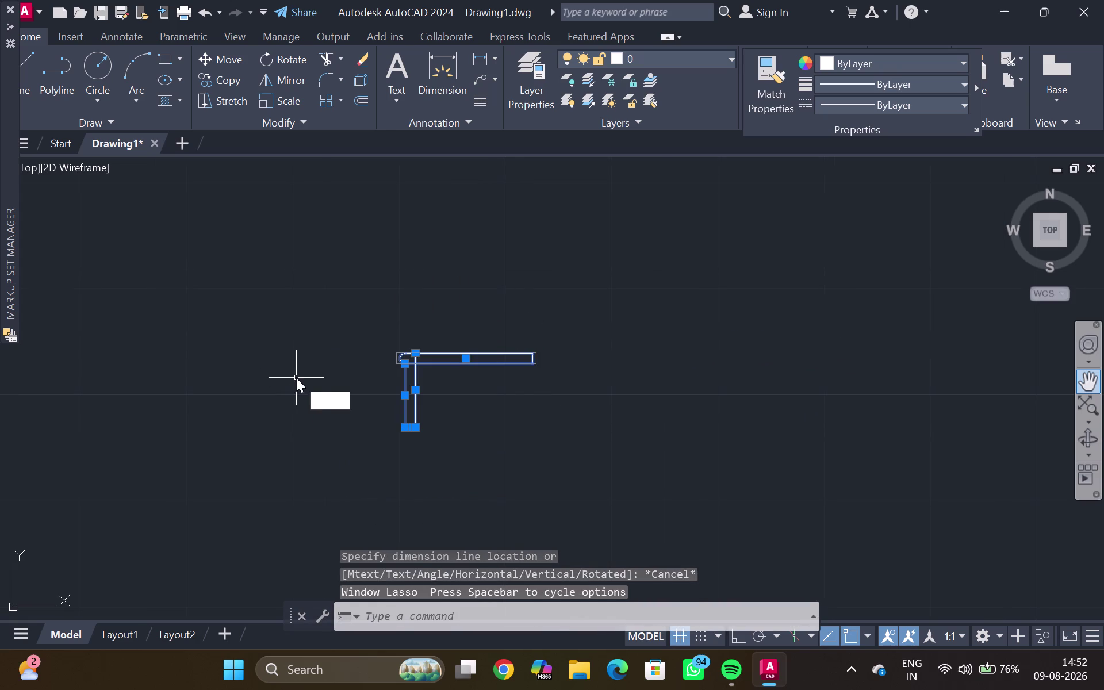
key(Return)
click(410, 355)
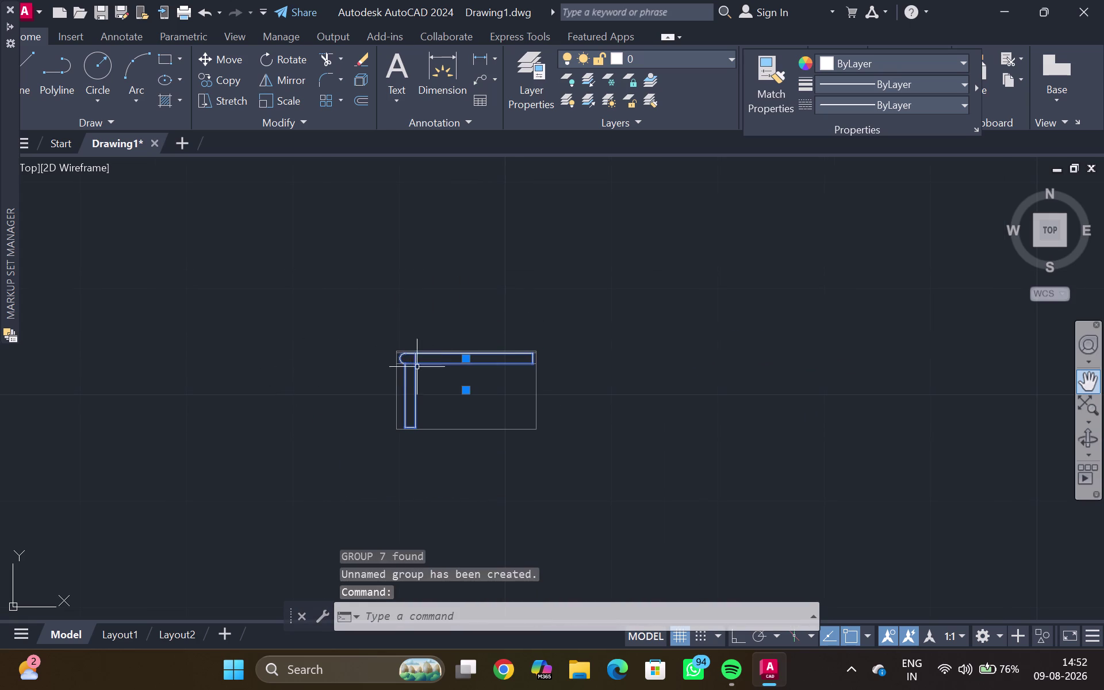
Start a multiple COPY of the step, with the base point at the riser's bottom.
text(CO)
key(Return)
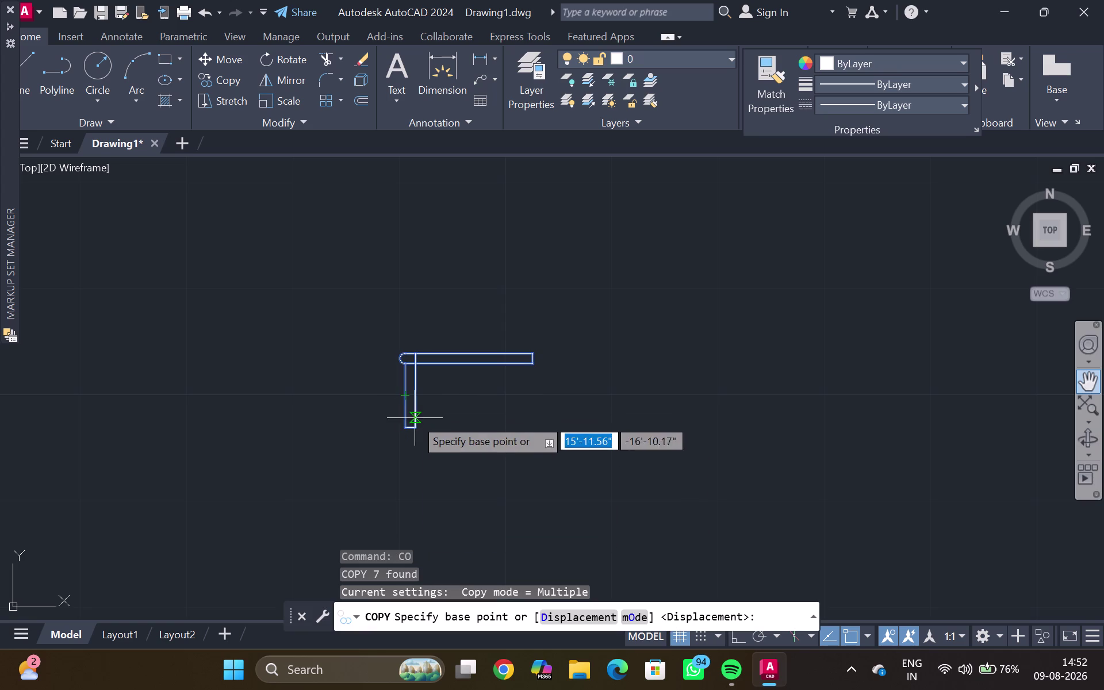
scroll(up, 3)
click(395, 434)
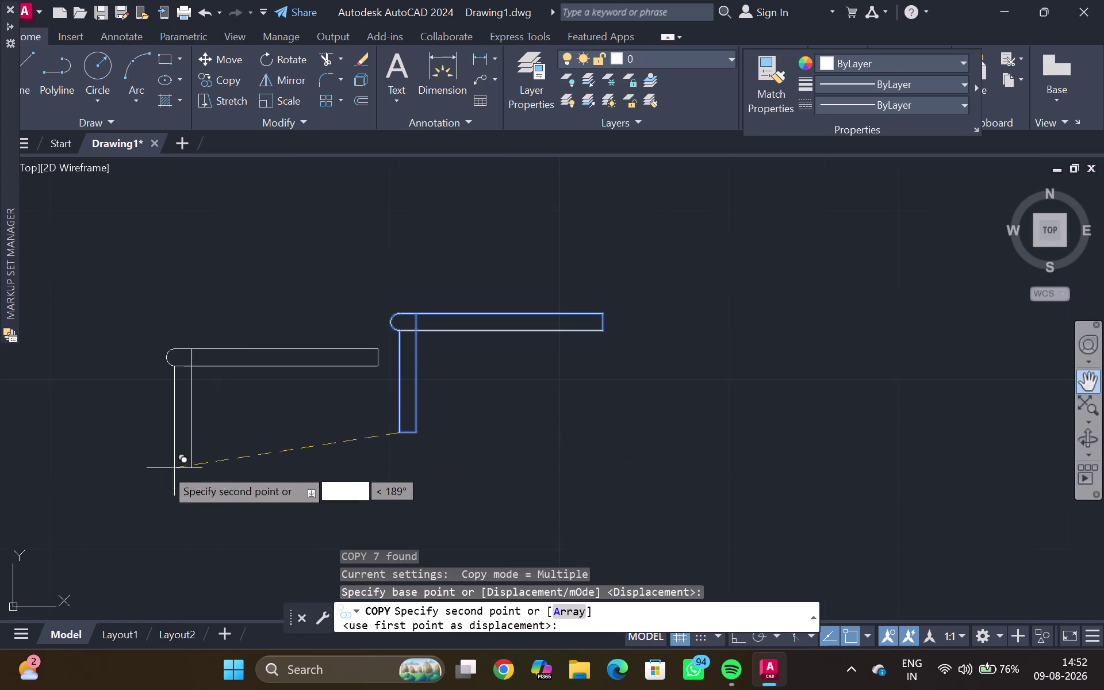
scroll(down, 3)
middle_drag(53, 519, 469, 333)
middle_drag(215, 498, 429, 286)
middle_drag(86, 520, 302, 398)
scroll(down, 3)
middle_click(185, 519)
middle_drag(203, 516, 282, 401)
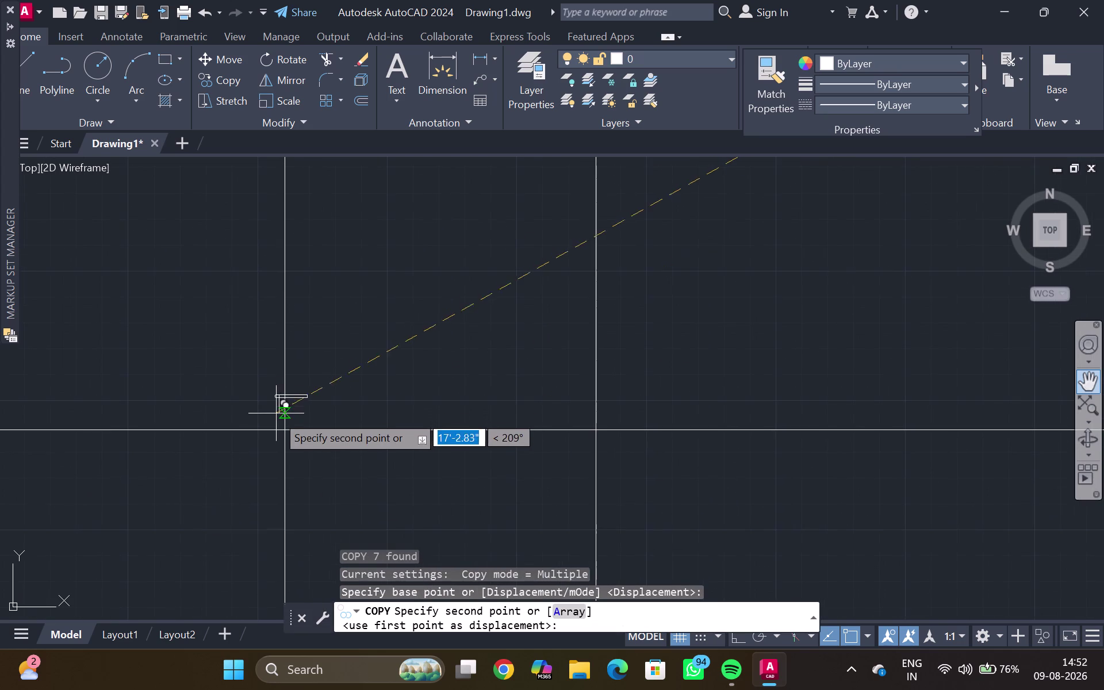
scroll(up, 3)
scroll(up, 3)
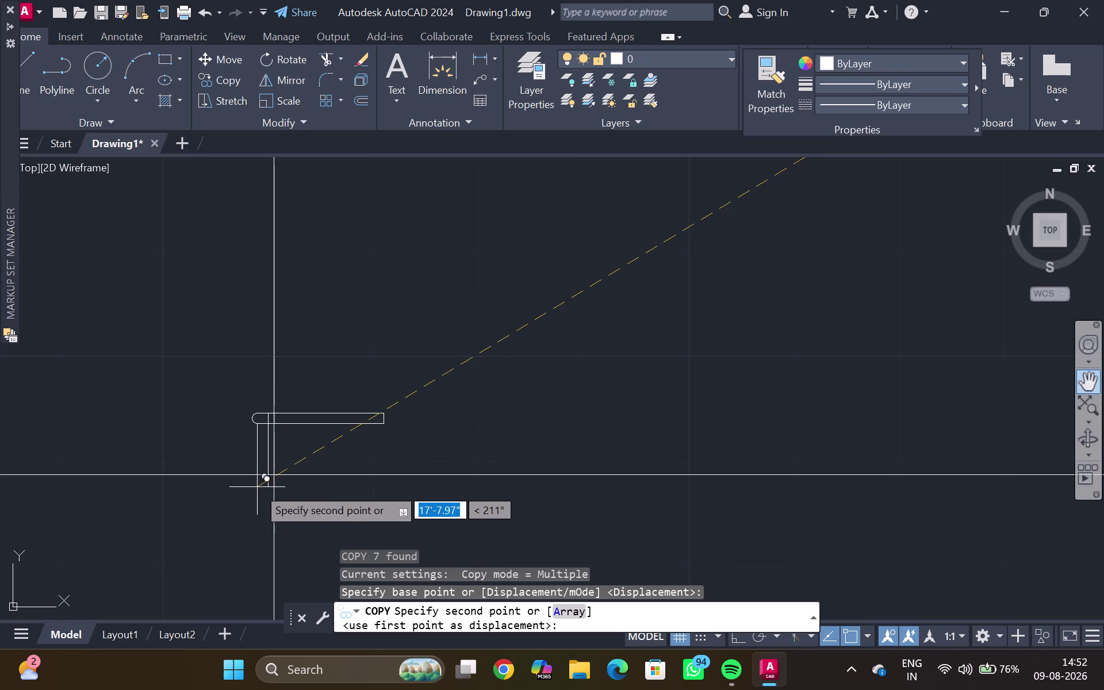
scroll(up, 3)
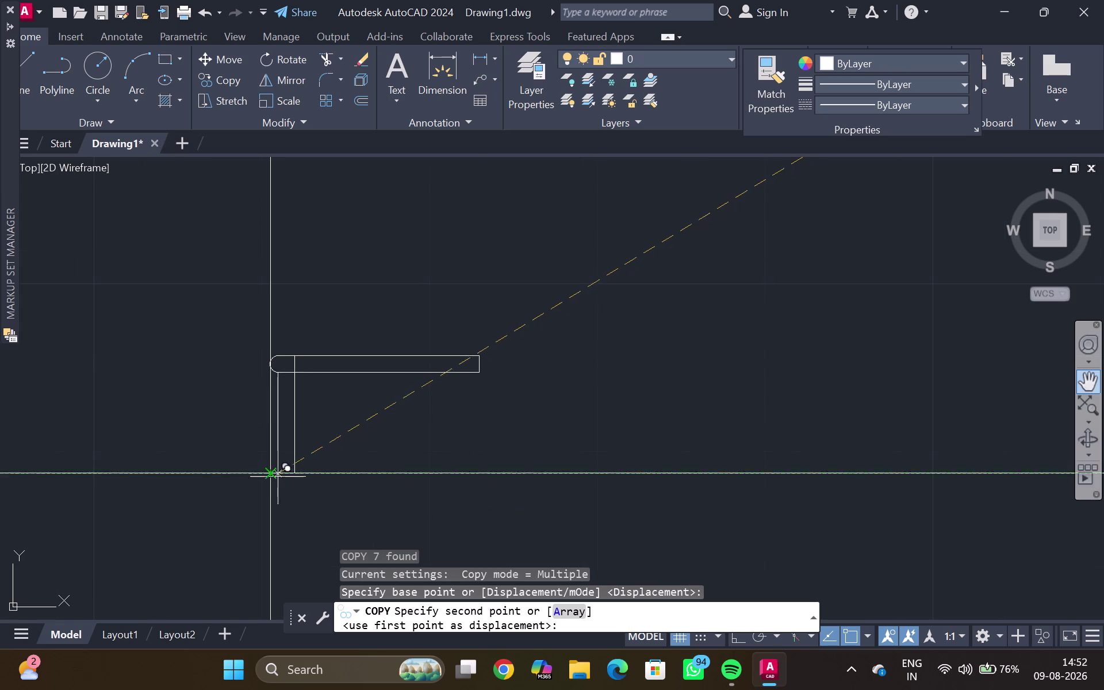
Place the first step copies up the sloped guide line, each on the previous riser's top.
click(276, 471)
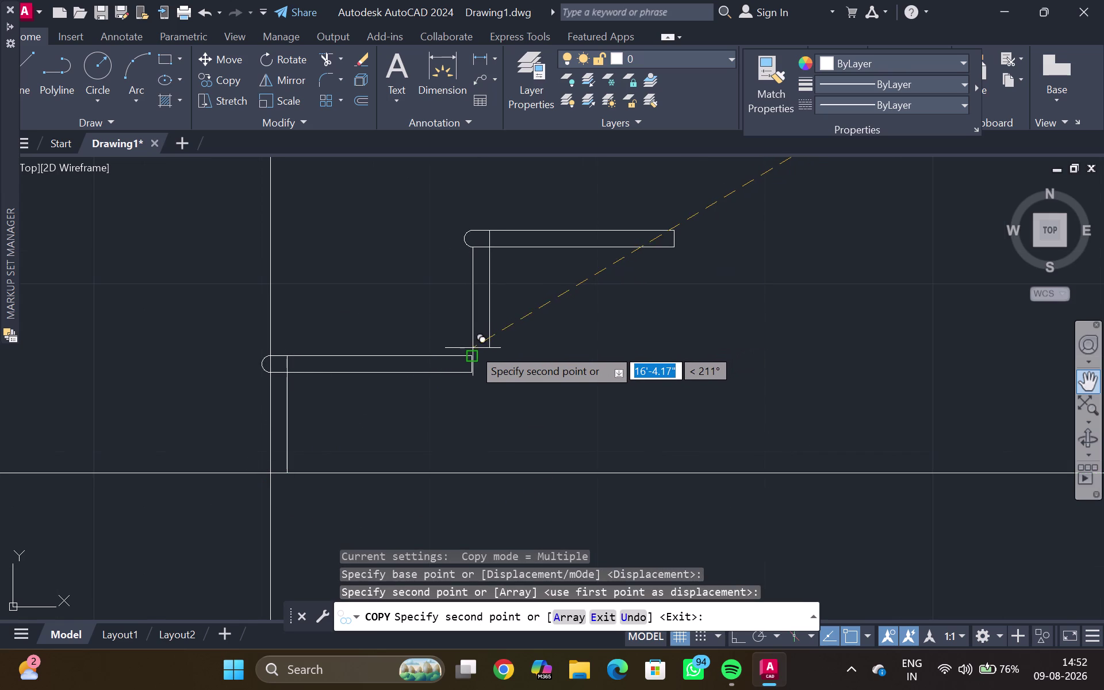
click(471, 352)
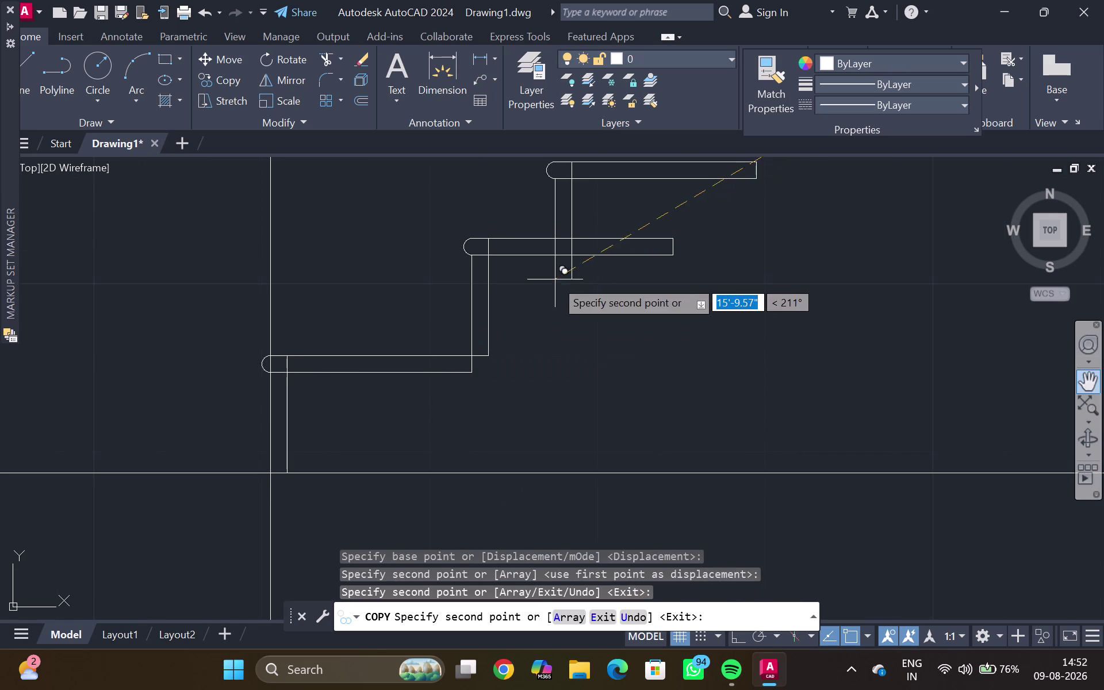
middle_drag(564, 291, 510, 380)
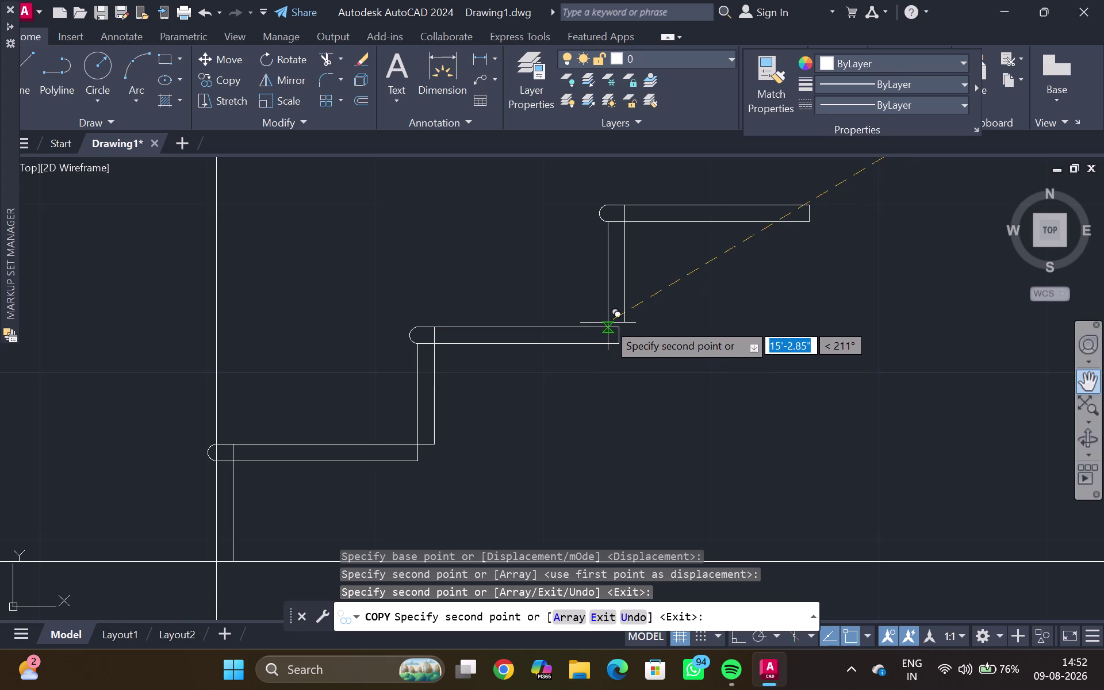
click(623, 329)
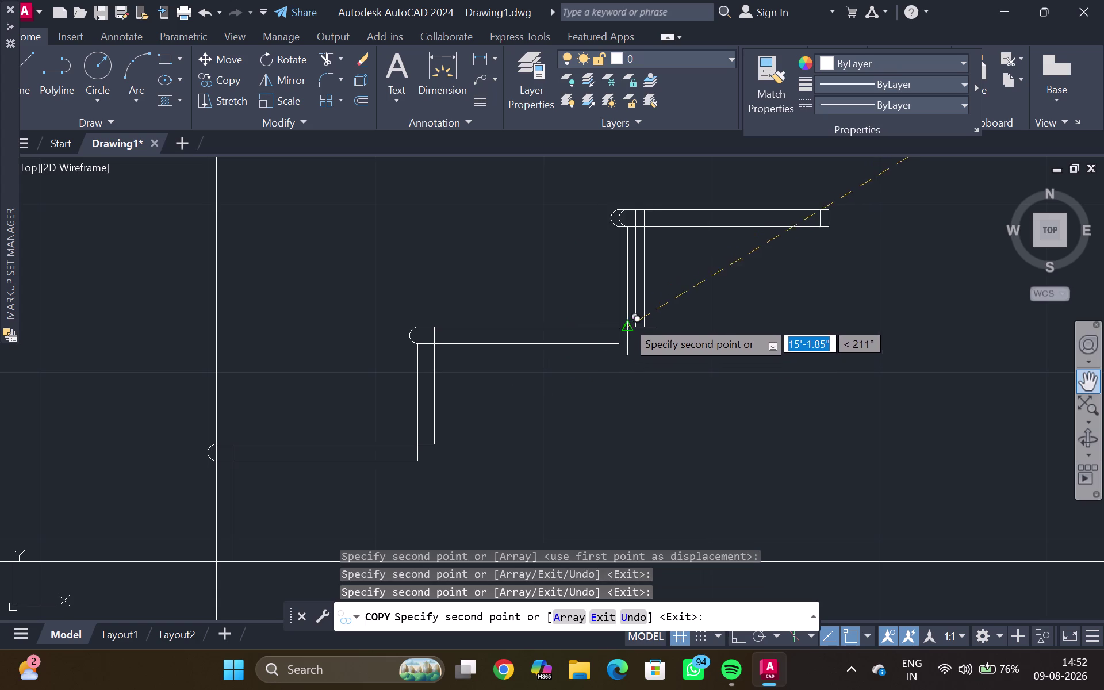
scroll(down, 3)
middle_drag(642, 324, 542, 396)
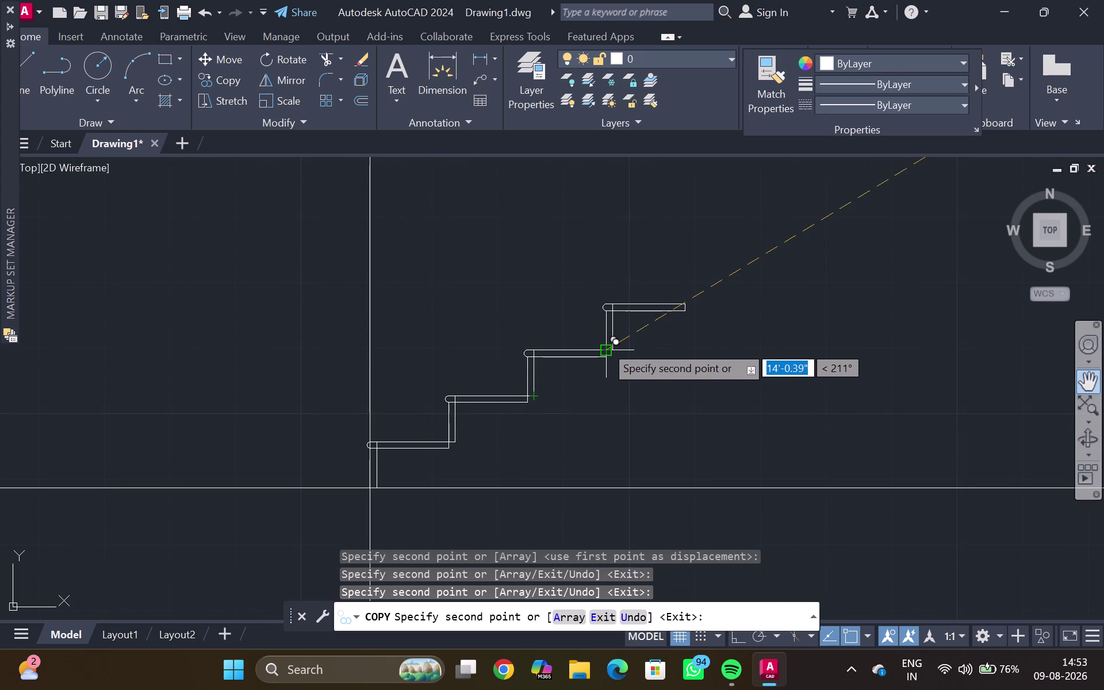
click(606, 345)
scroll(down, 3)
middle_drag(632, 322, 542, 401)
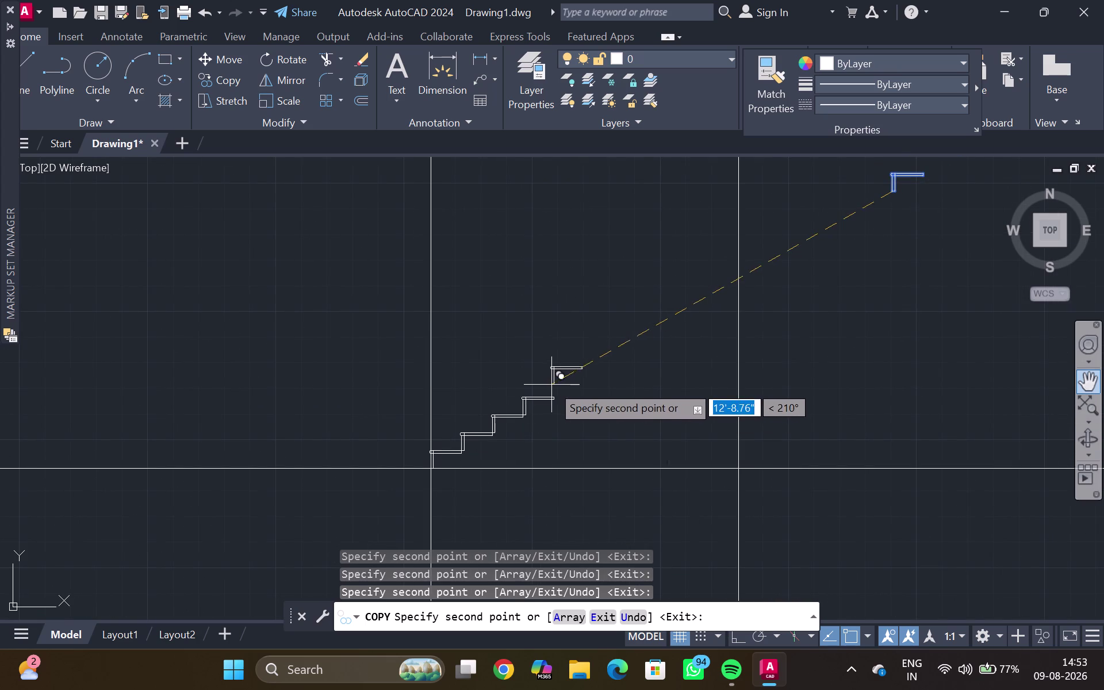
Place the remaining step copies up to the wall, then end the copy.
click(559, 397)
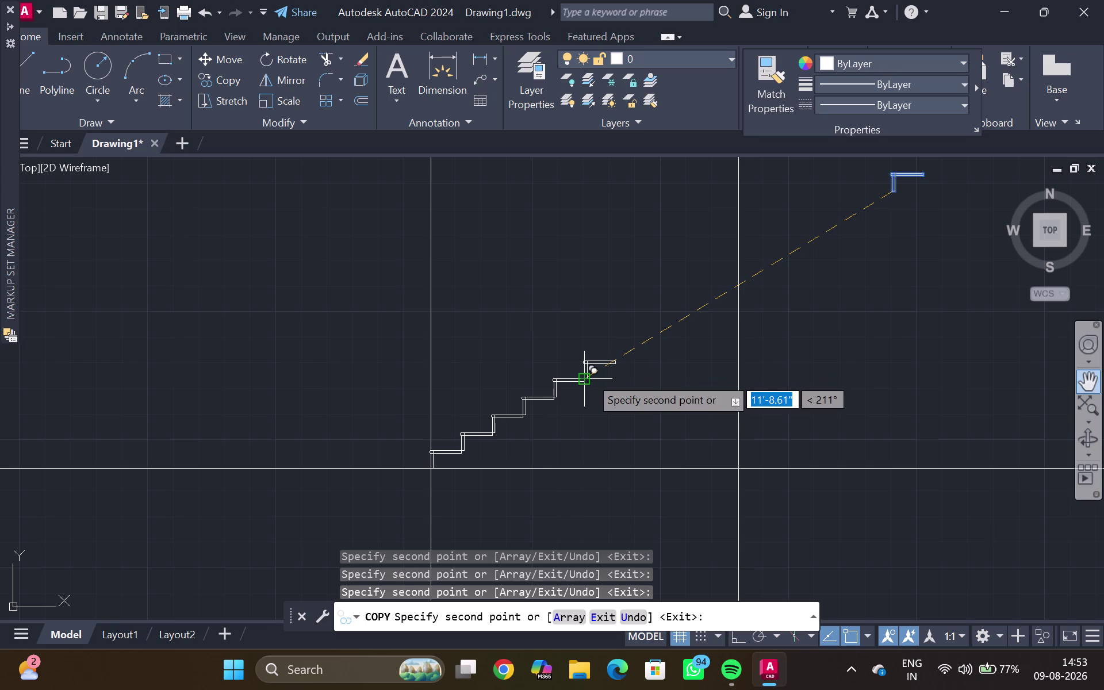
click(589, 377)
click(614, 357)
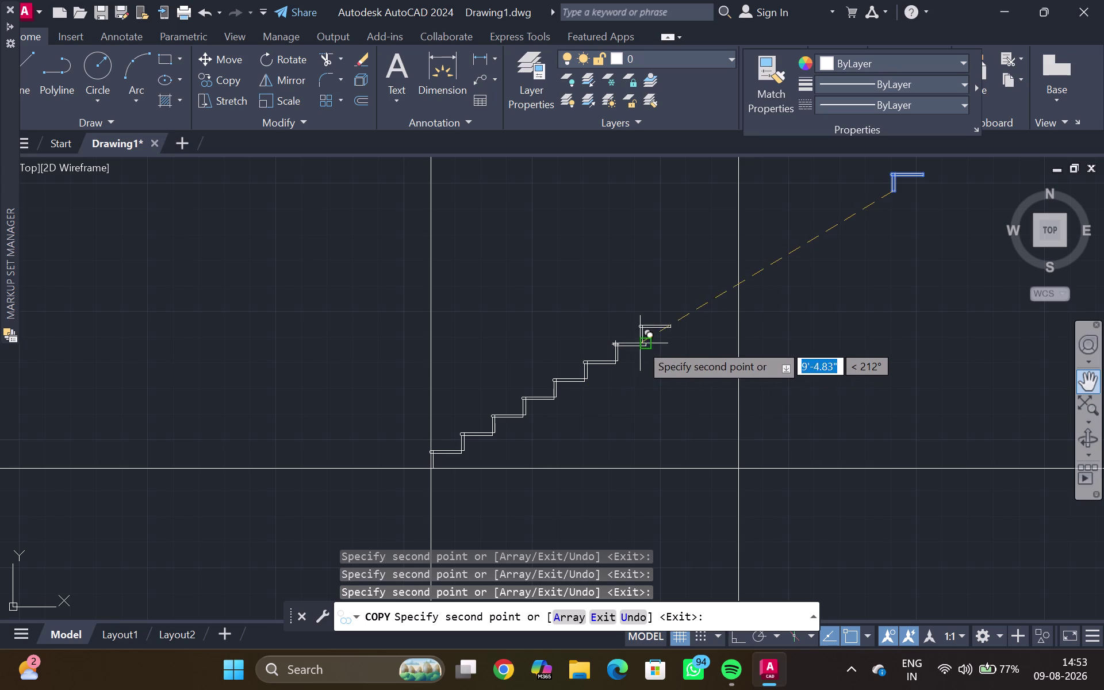
click(643, 340)
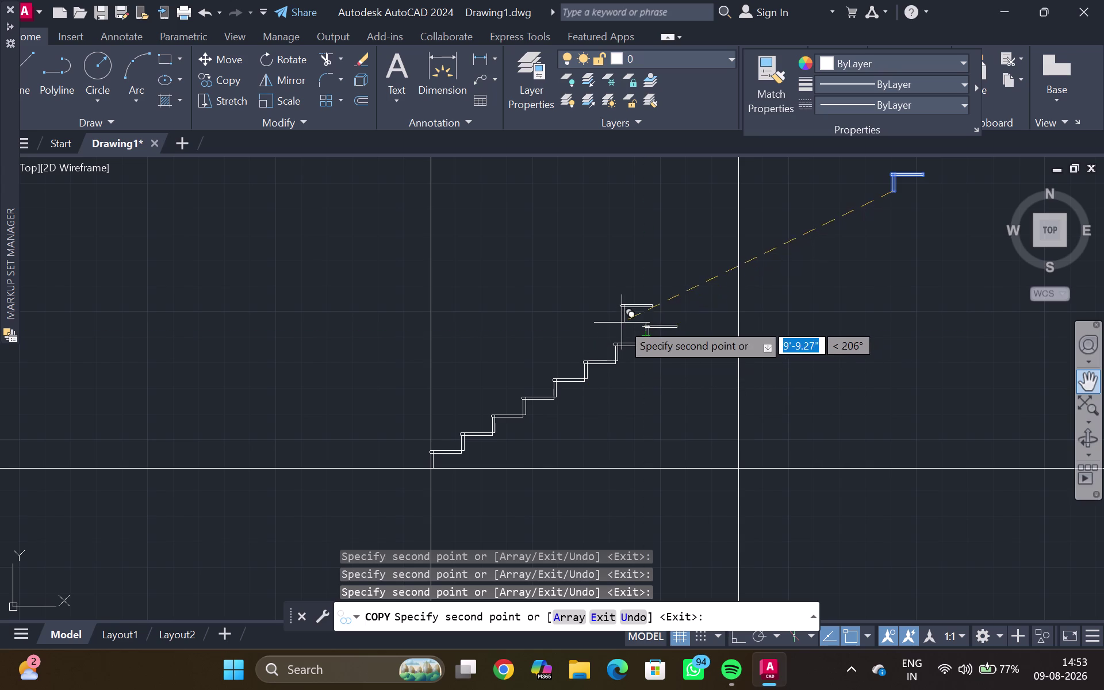
scroll(up, 3)
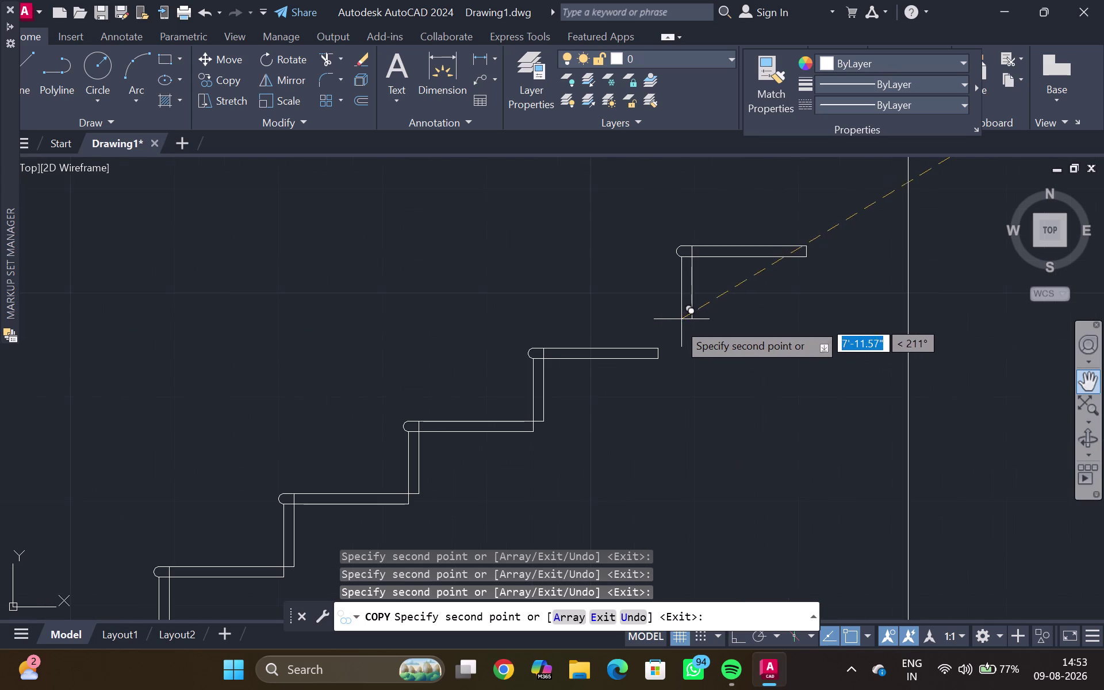
click(662, 342)
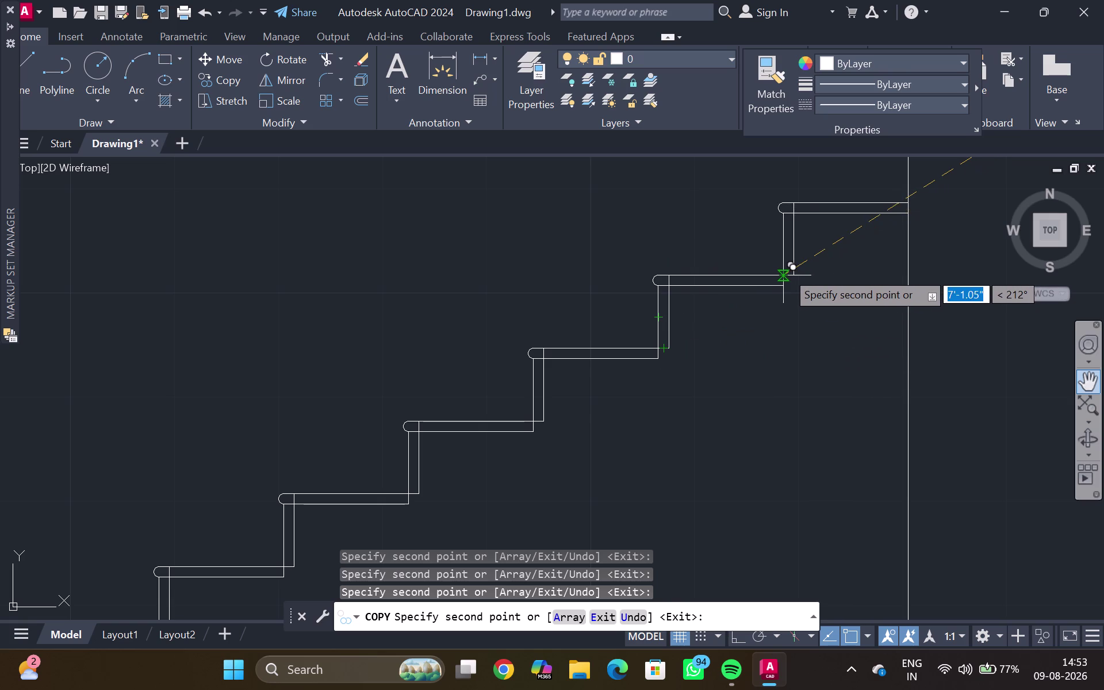
click(786, 270)
scroll(down, 3)
key(Escape)
scroll(down, 3)
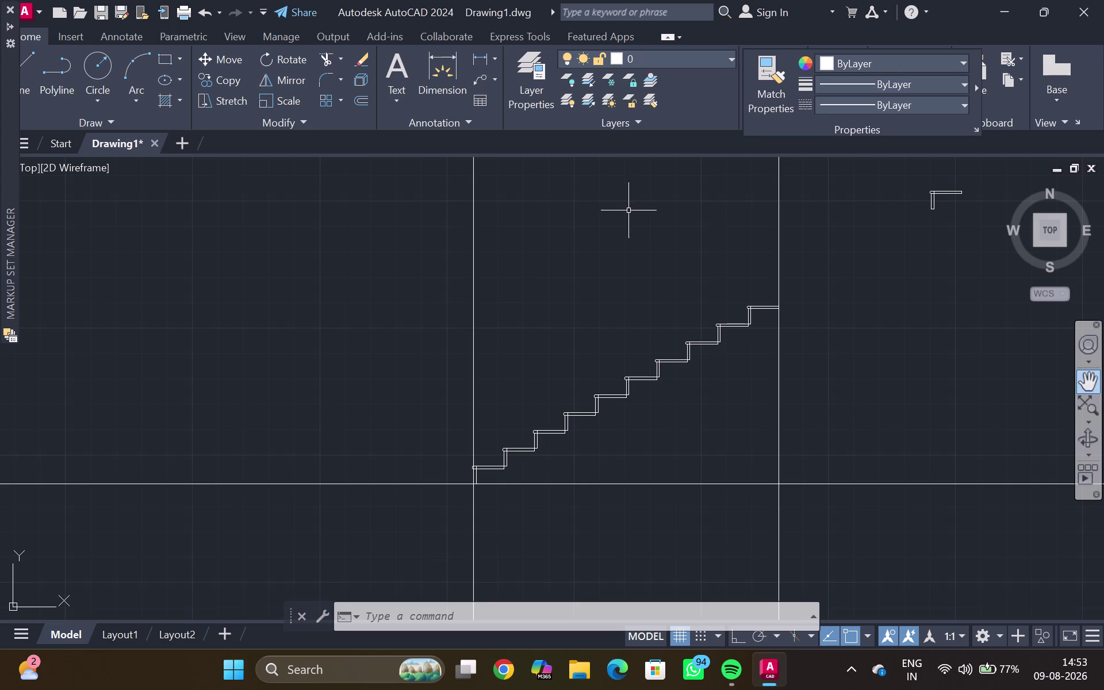
Trim the overlapping line at the top step's nosing.
middle_drag(926, 219, 858, 305)
scroll(up, 3)
scroll(up, 3)
middle_drag(863, 256, 865, 260)
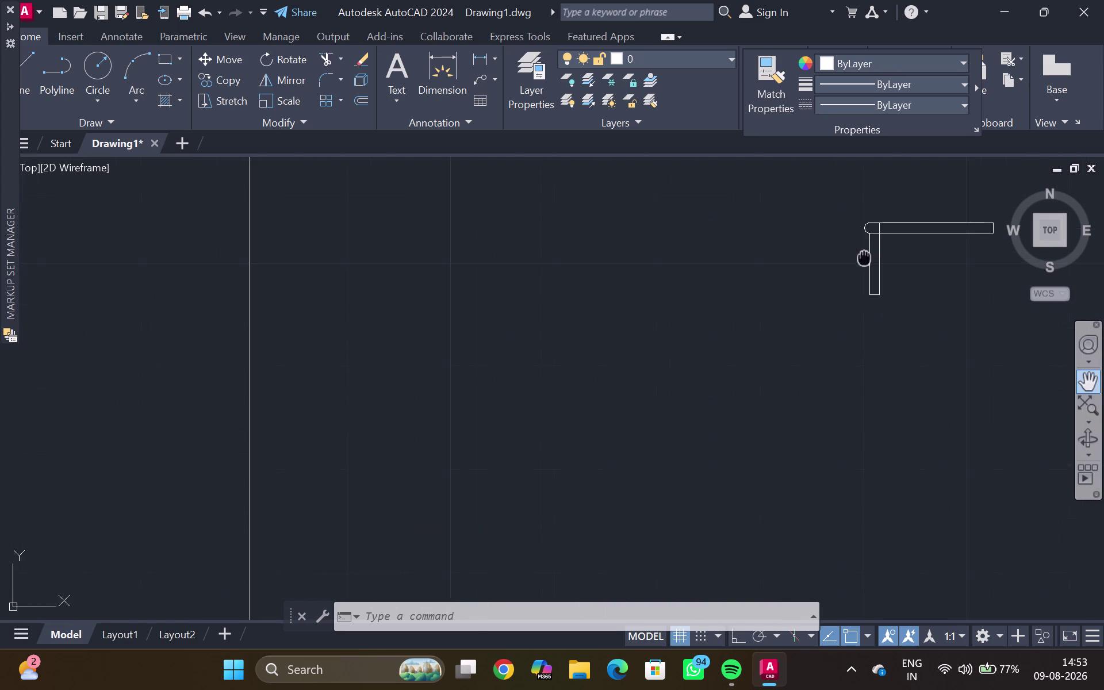
middle_drag(865, 260, 761, 404)
text(TR)
key(Return)
scroll(up, 3)
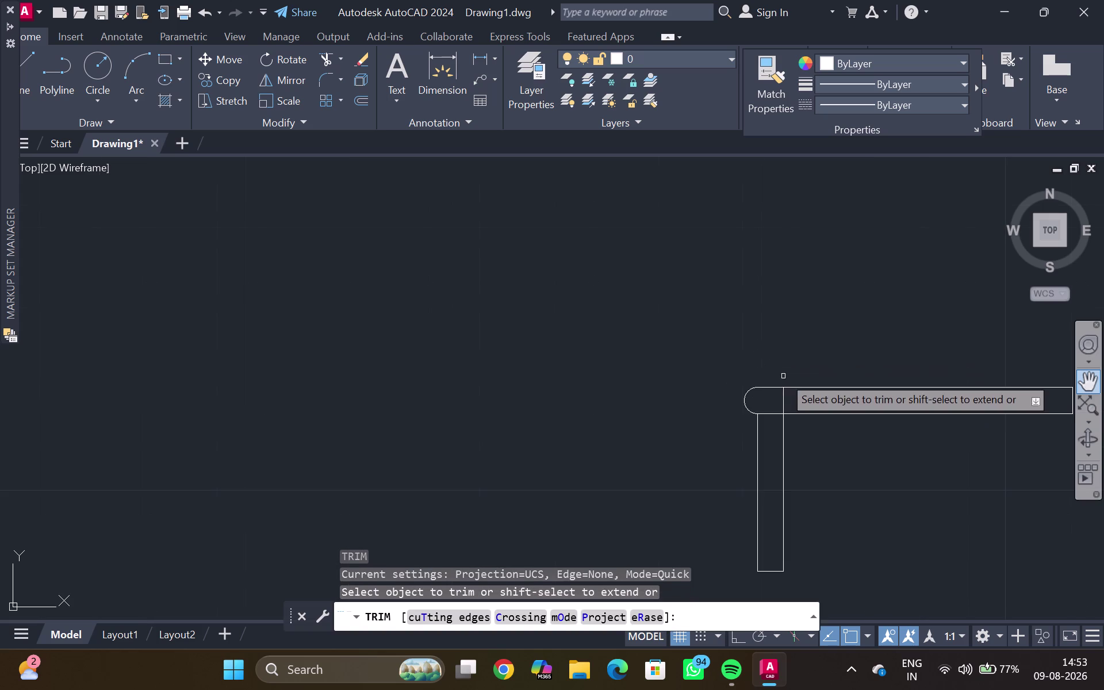
click(784, 397)
scroll(down, 3)
key(Escape)
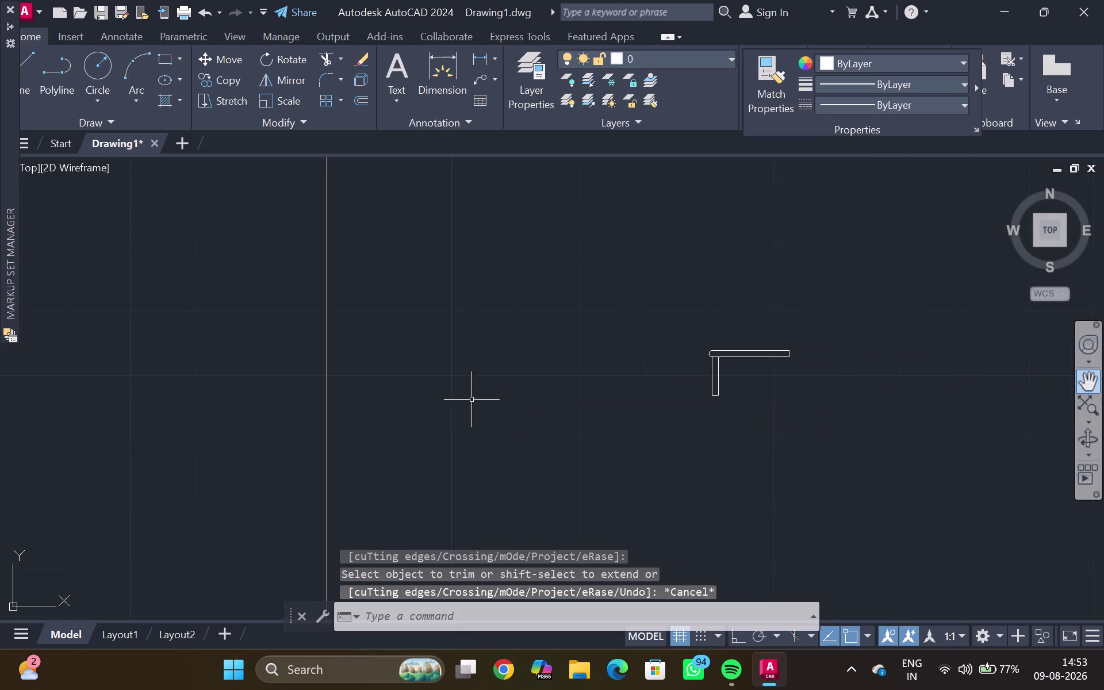
Trim the excess tread and riser lines at the upper and lower nosings.
middle_drag(536, 369, 1061, 213)
middle_drag(727, 429, 636, 275)
scroll(up, 3)
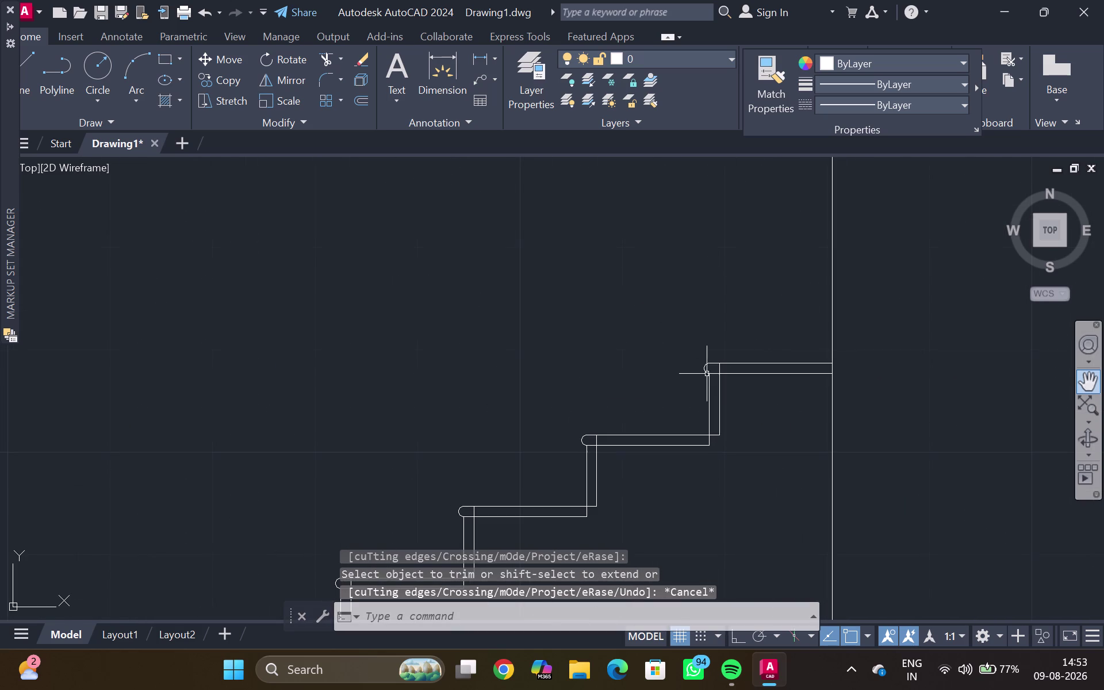
scroll(up, 3)
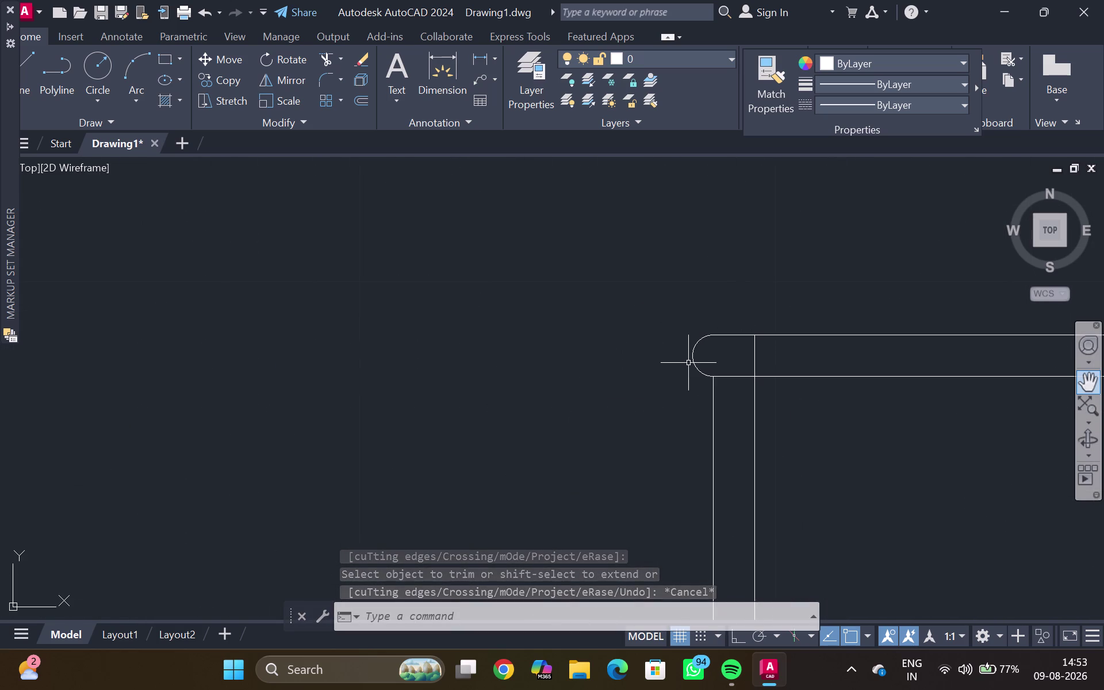
text(TR)
key(Return)
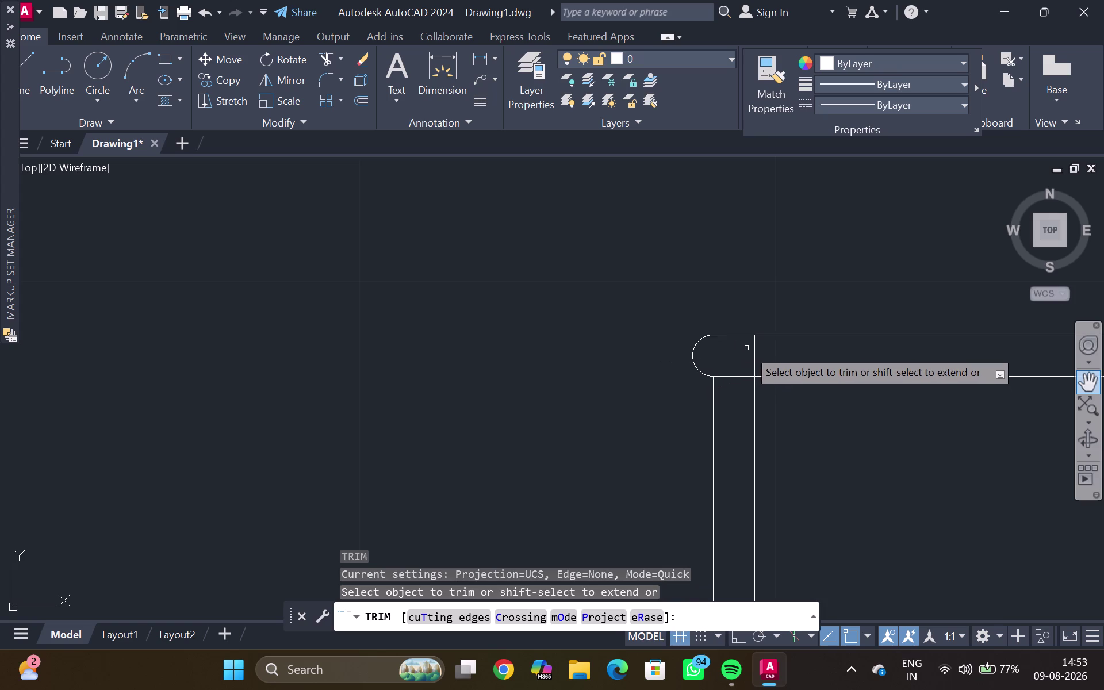
click(754, 356)
scroll(down, 3)
middle_drag(643, 411, 850, 154)
middle_click(851, 154)
scroll(up, 3)
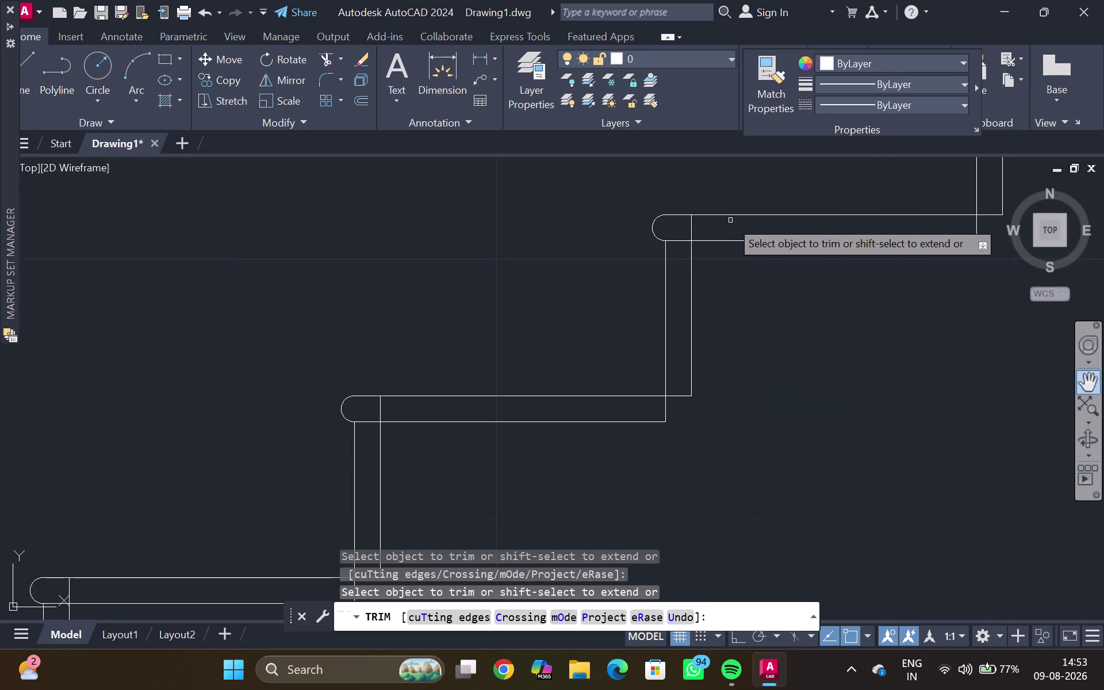
click(693, 228)
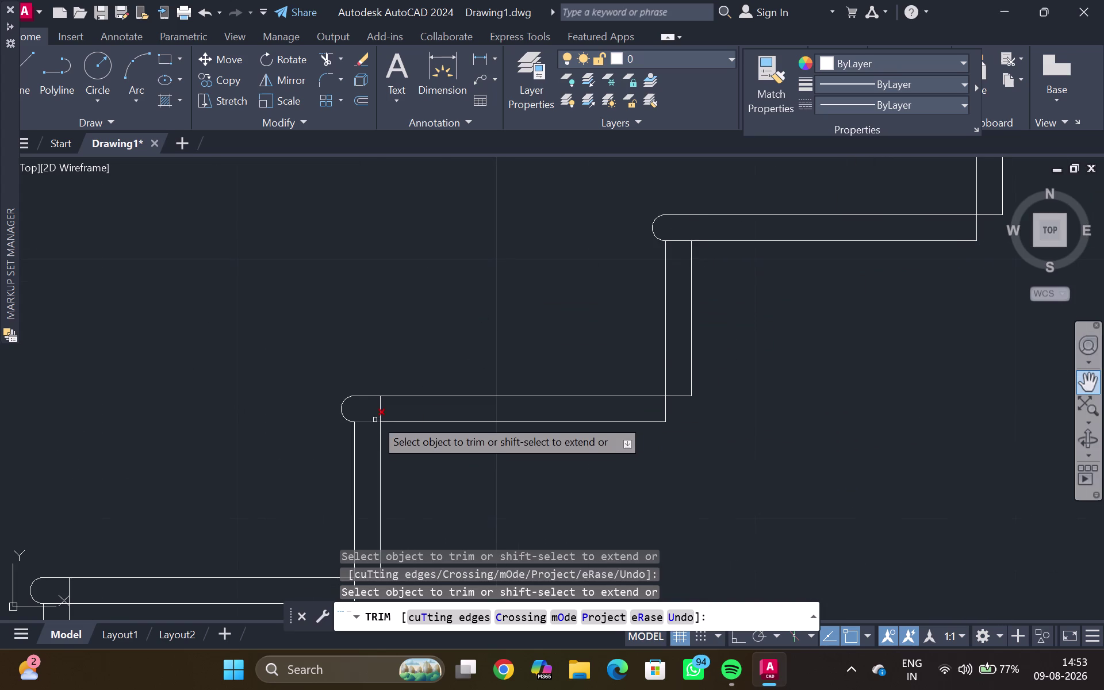
click(379, 406)
middle_drag(373, 385, 892, 95)
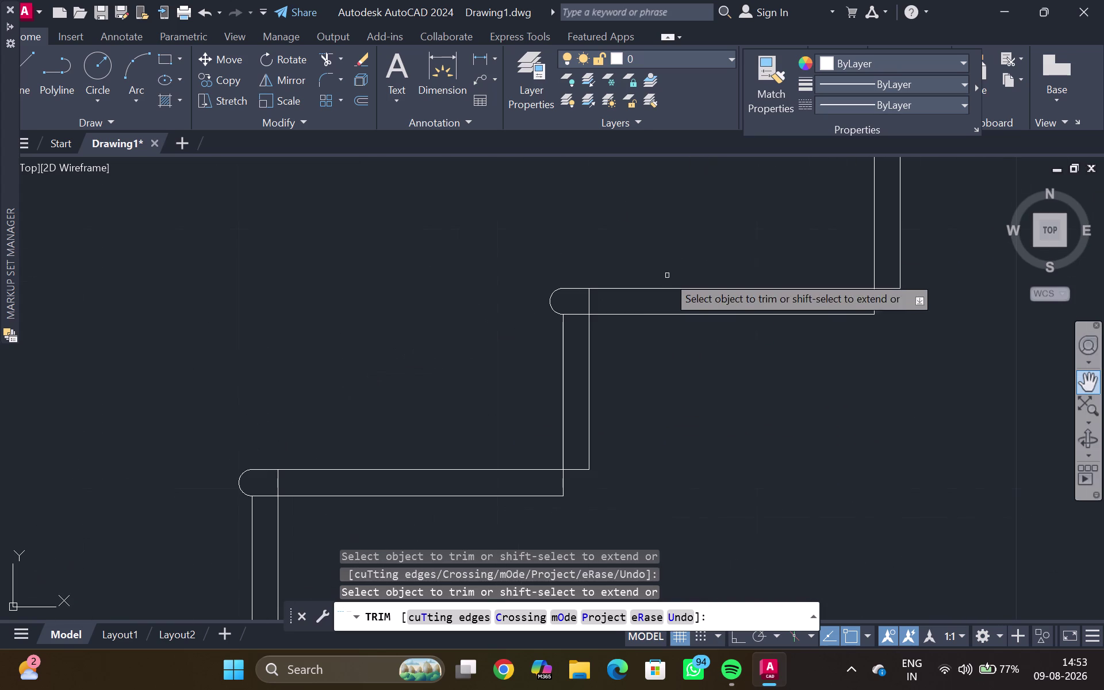
click(589, 303)
Trim the remaining overlaps at each step junction, using a fence where lines cross.
middle_drag(439, 354, 820, 238)
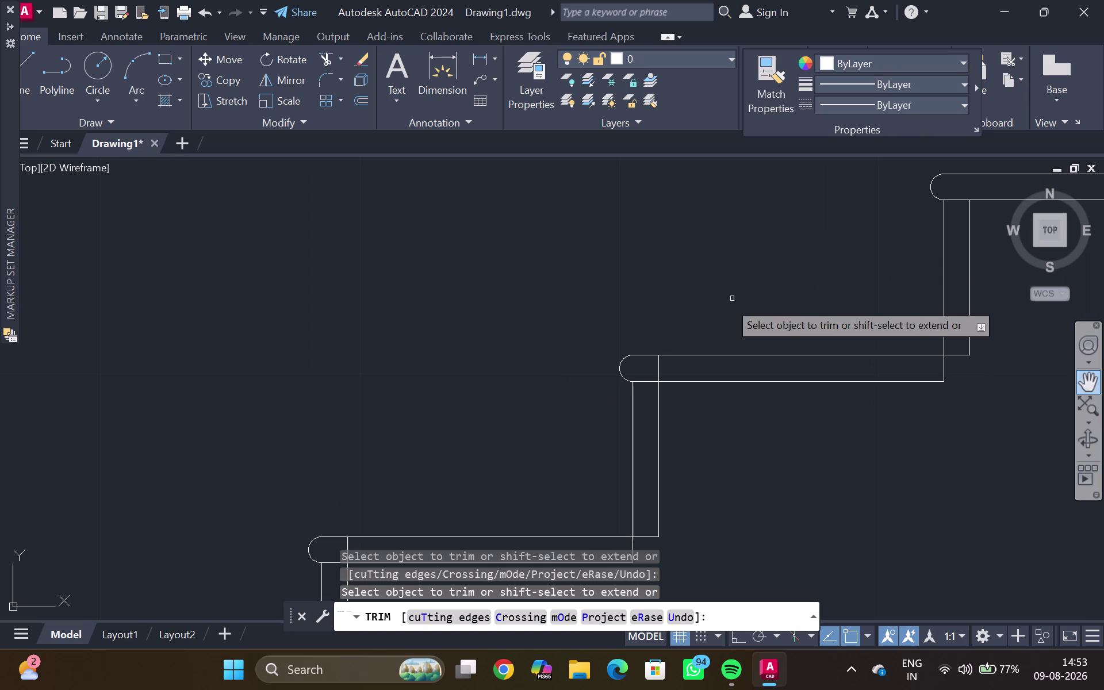
click(660, 369)
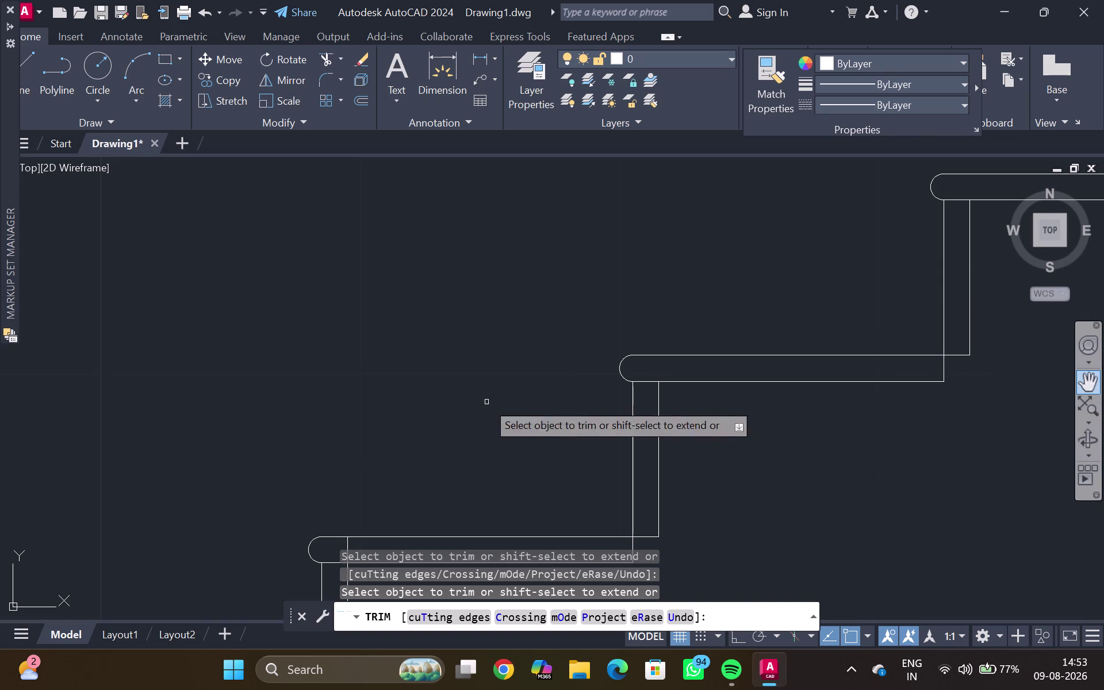
middle_drag(484, 403, 915, 247)
click(778, 398)
middle_drag(622, 354, 674, 314)
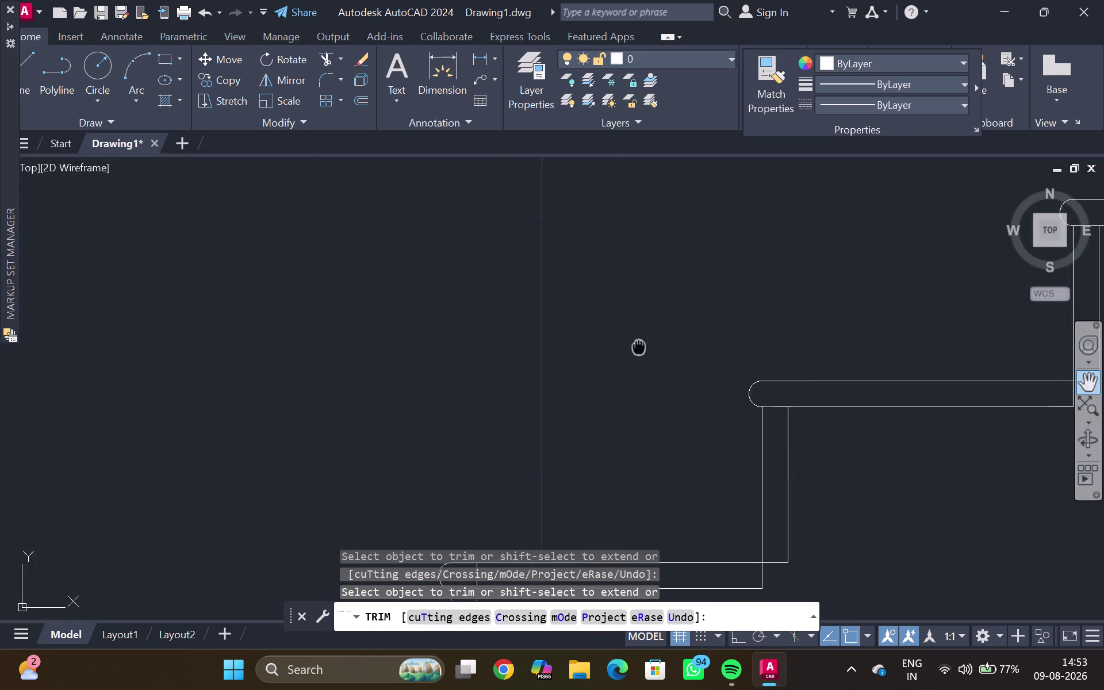
middle_drag(673, 314, 1078, 49)
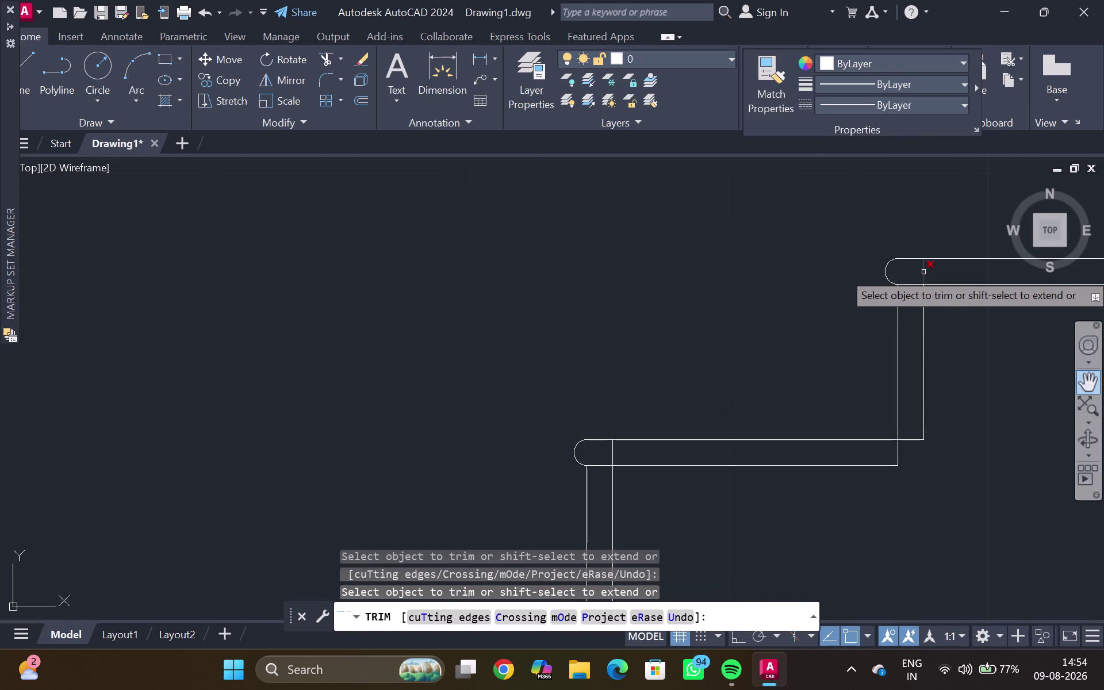
click(925, 273)
middle_drag(713, 309, 979, 127)
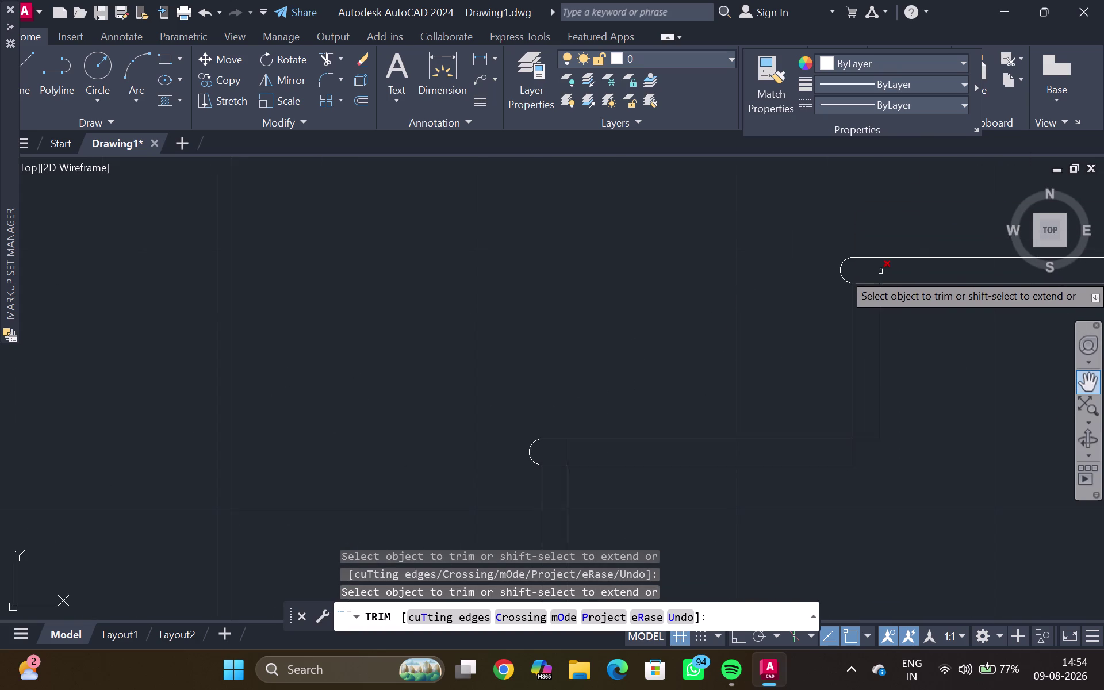
click(882, 274)
middle_drag(600, 335, 869, 184)
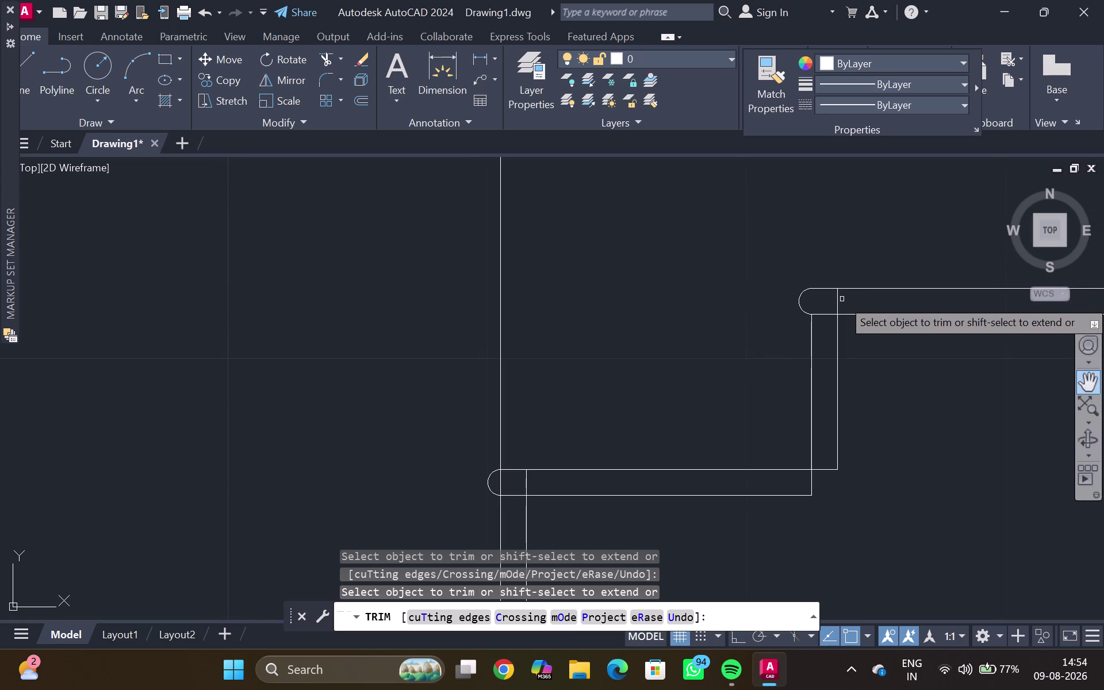
click(833, 300)
click(841, 297)
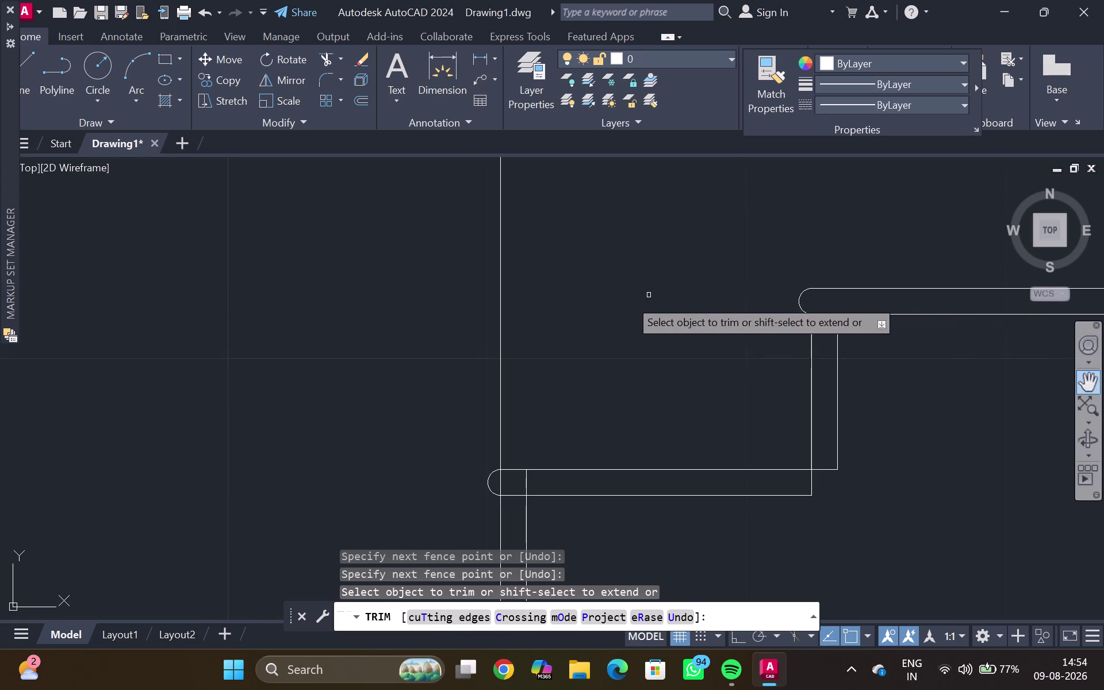
middle_drag(617, 304, 817, 190)
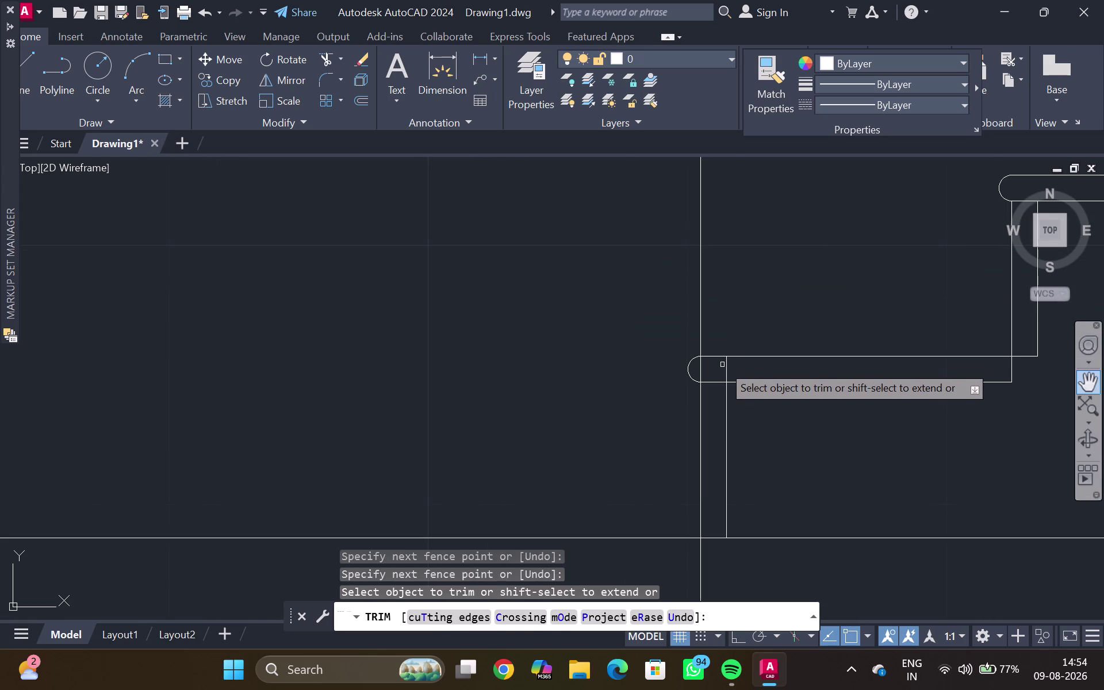
click(728, 370)
key(Escape)
Start a new line at the base of the stair flight.
scroll(down, 3)
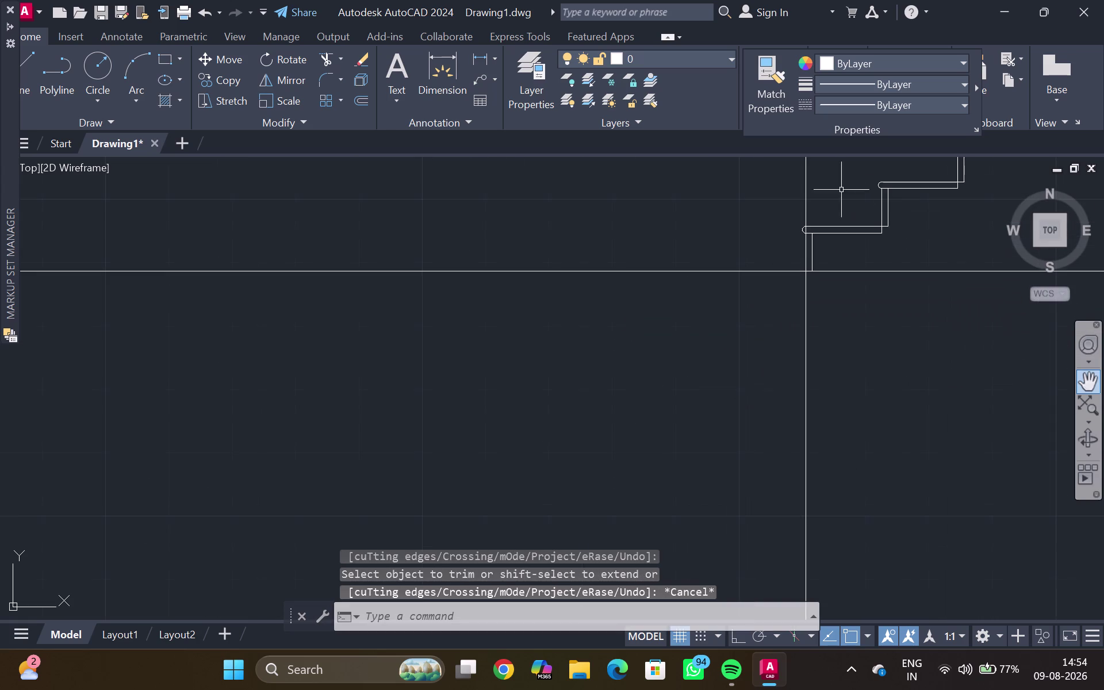
middle_drag(859, 242, 727, 322)
middle_drag(775, 297, 744, 303)
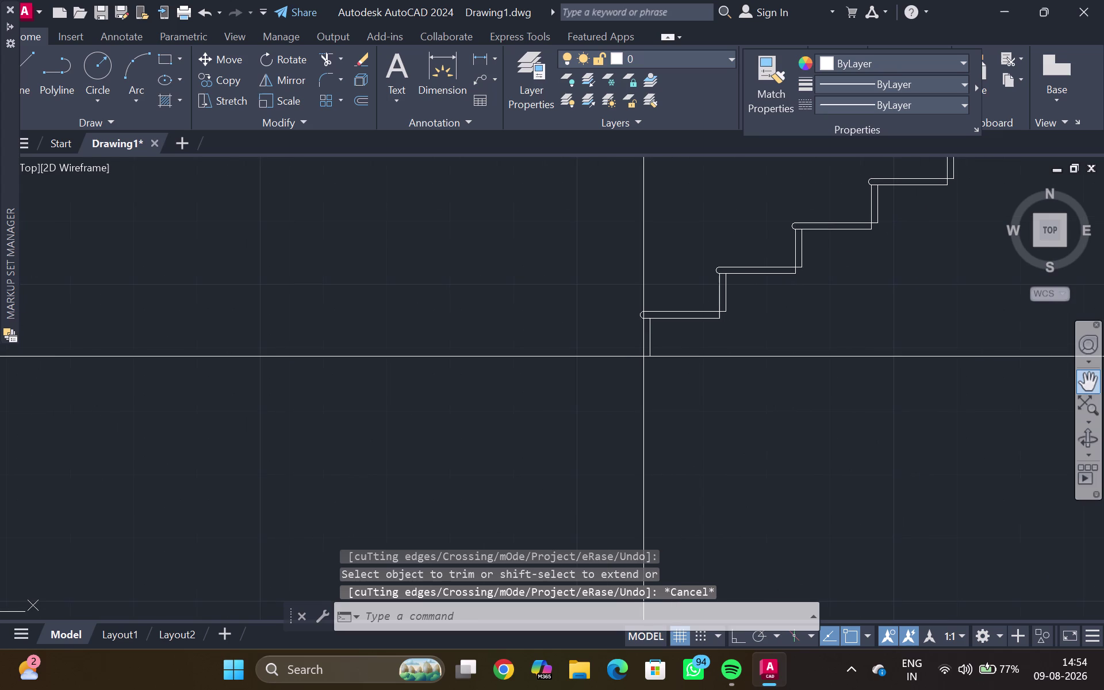
key(l)
key(Return)
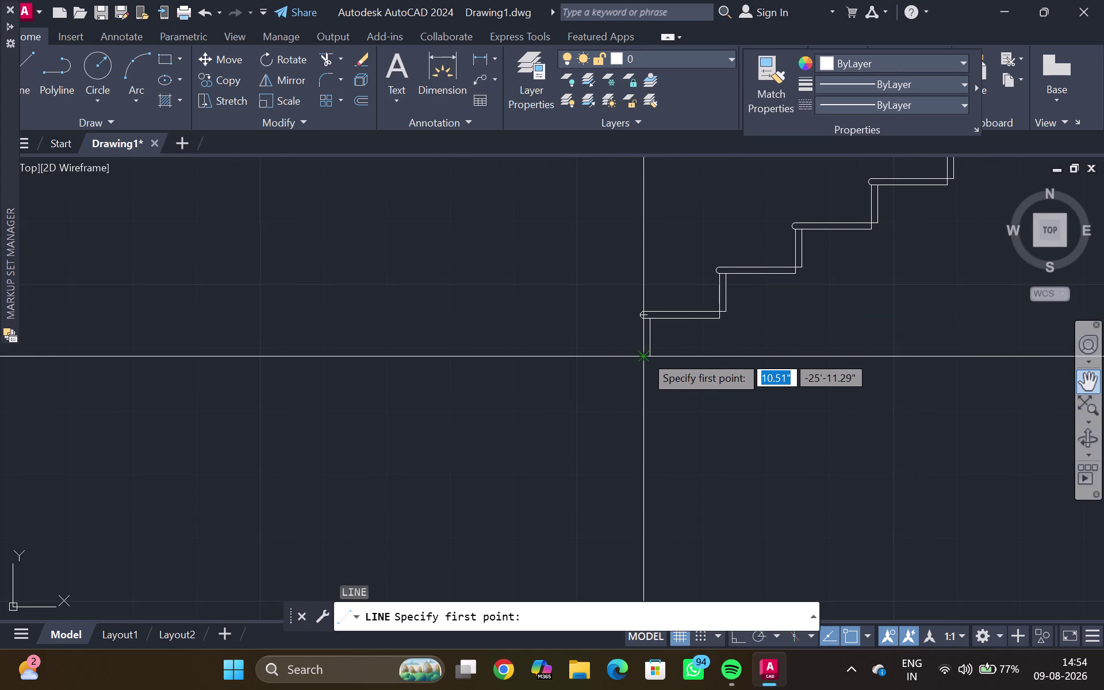
scroll(up, 3)
scroll(up, 3)
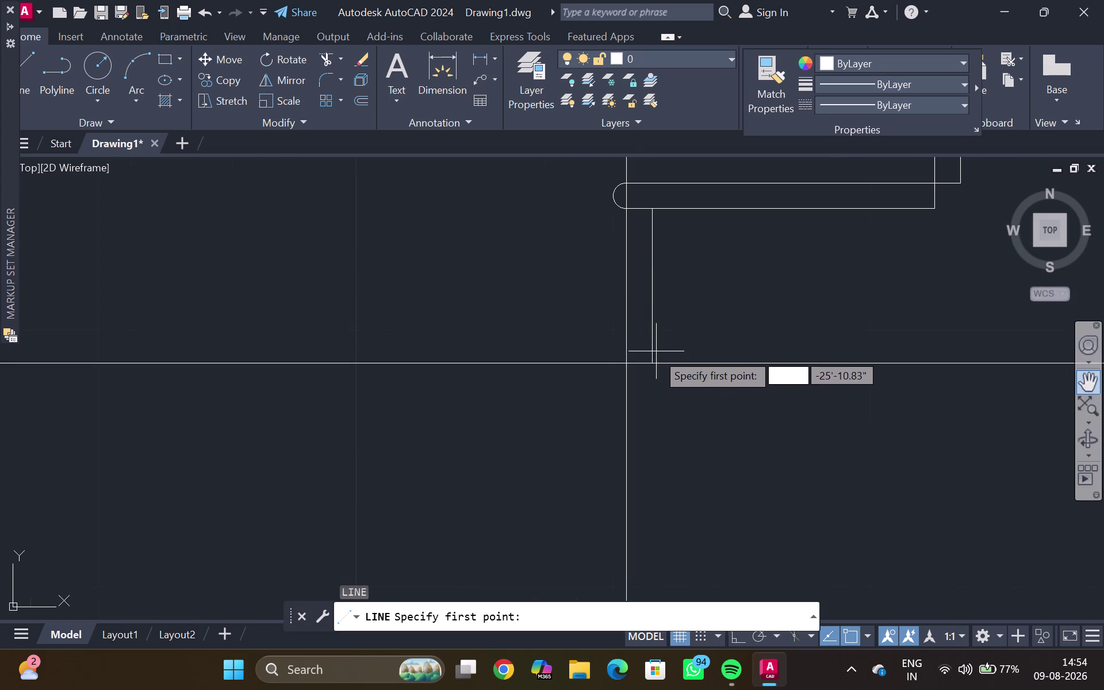
click(651, 362)
scroll(down, 3)
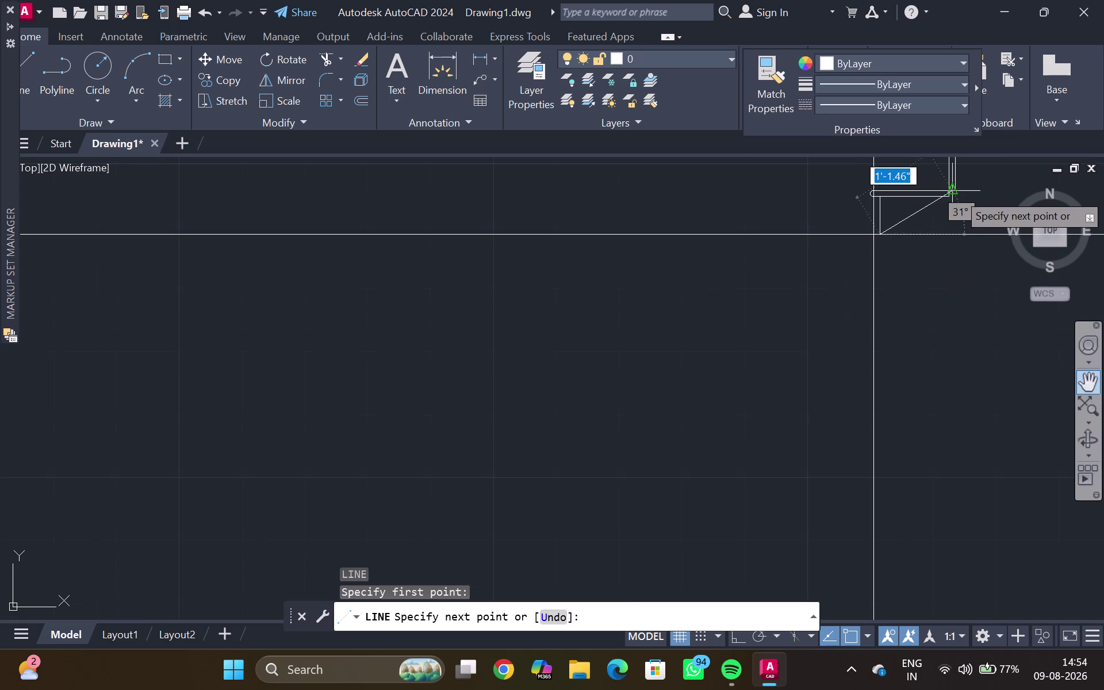
middle_drag(969, 203, 534, 448)
middle_drag(1103, 185, 508, 575)
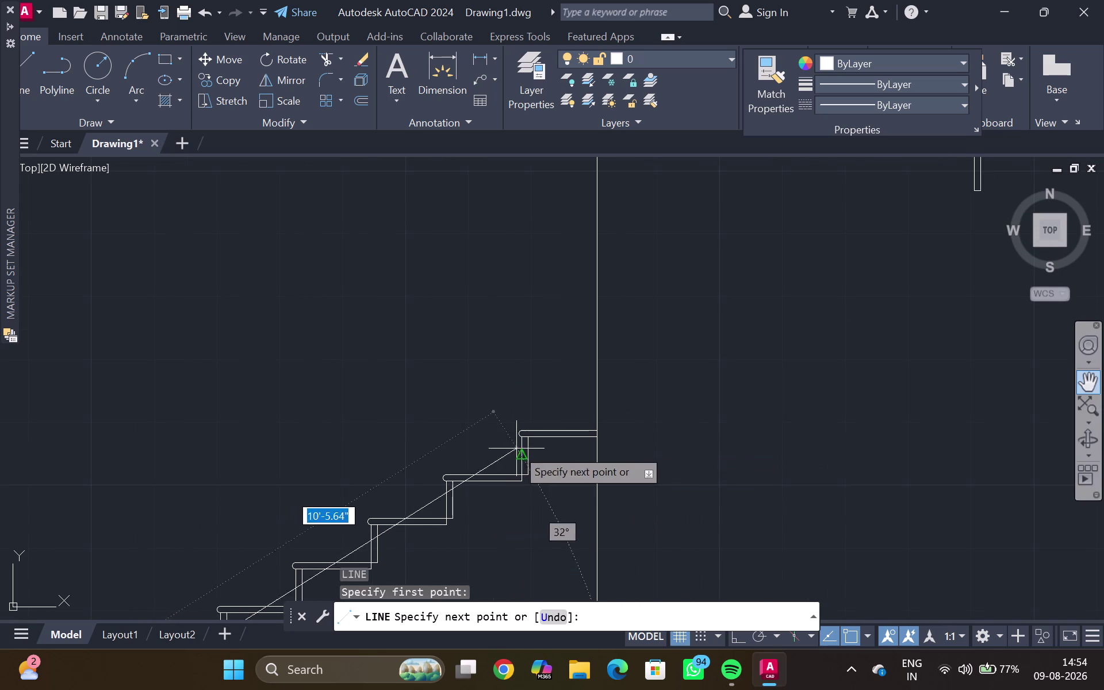
scroll(up, 3)
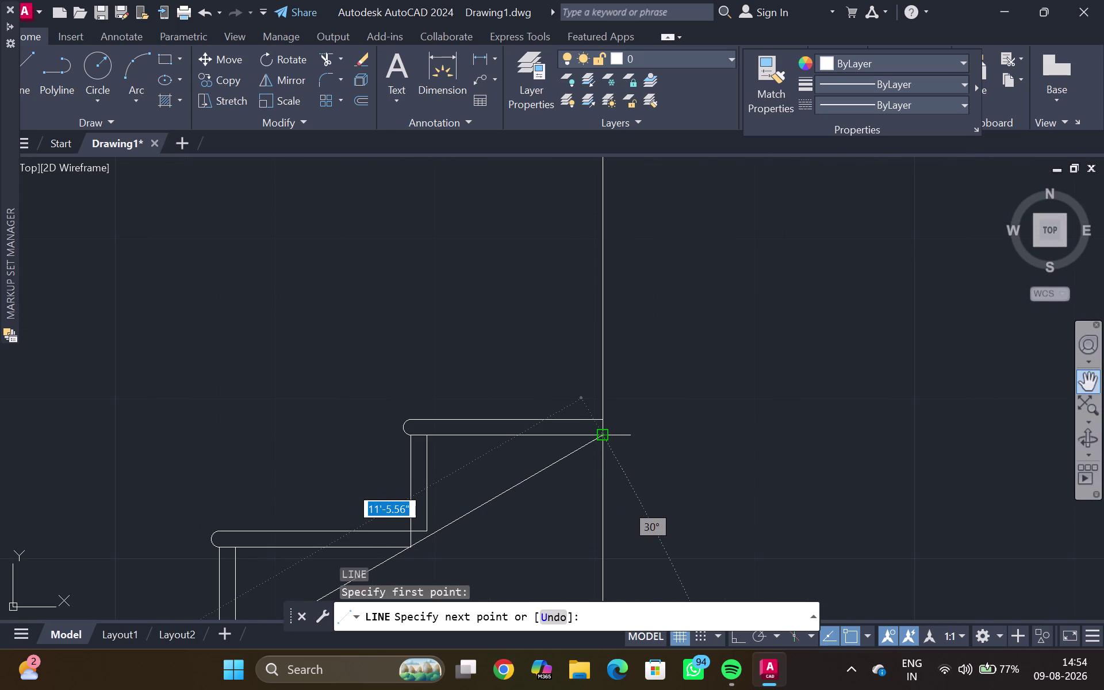
key(Escape)
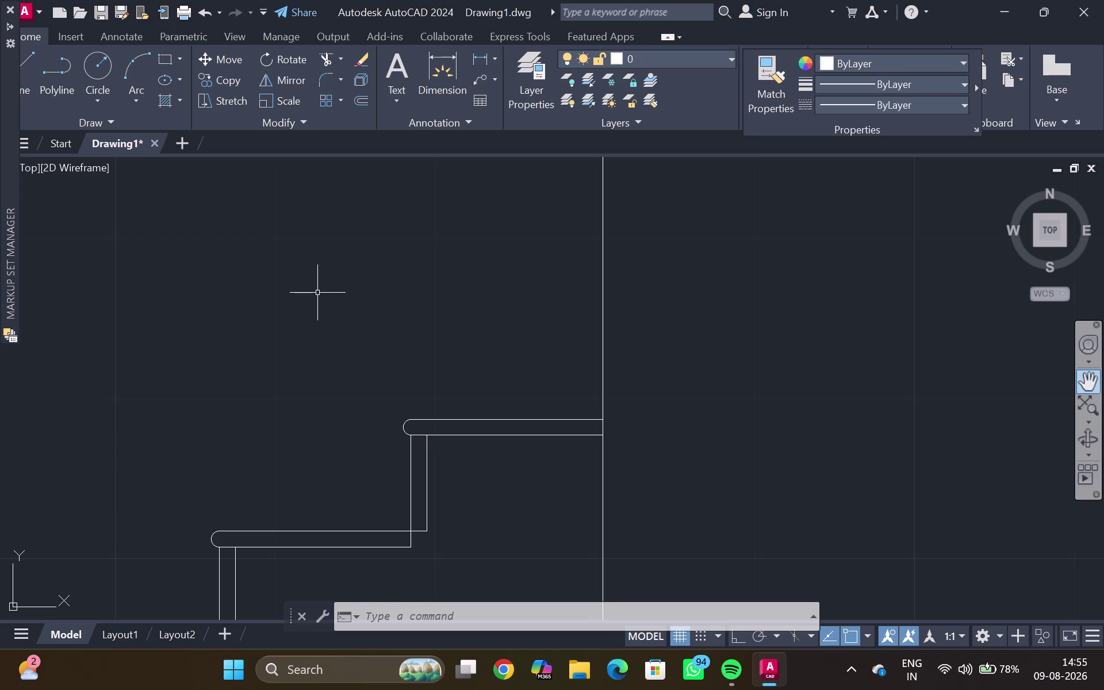
key(l)
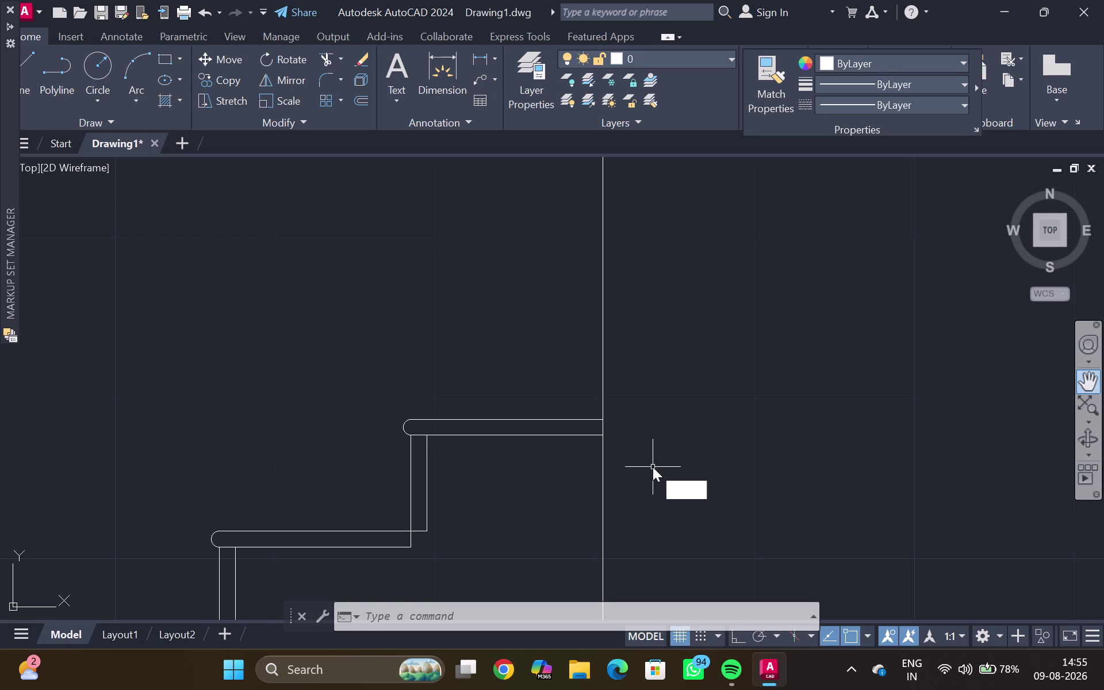
Draw the soffit line from the landing's wall corner down to the lower step corner.
key(Return)
click(601, 441)
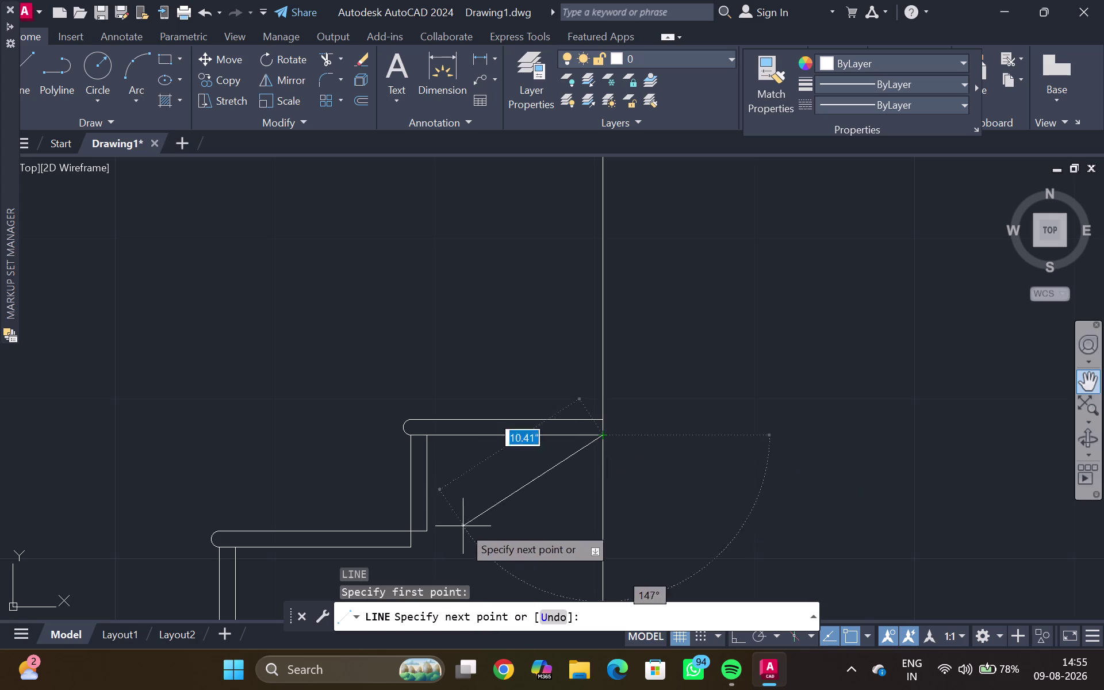
middle_drag(785, 372, 873, 354)
middle_click(896, 344)
middle_drag(493, 528, 827, 326)
scroll(down, 3)
middle_drag(549, 484, 900, 224)
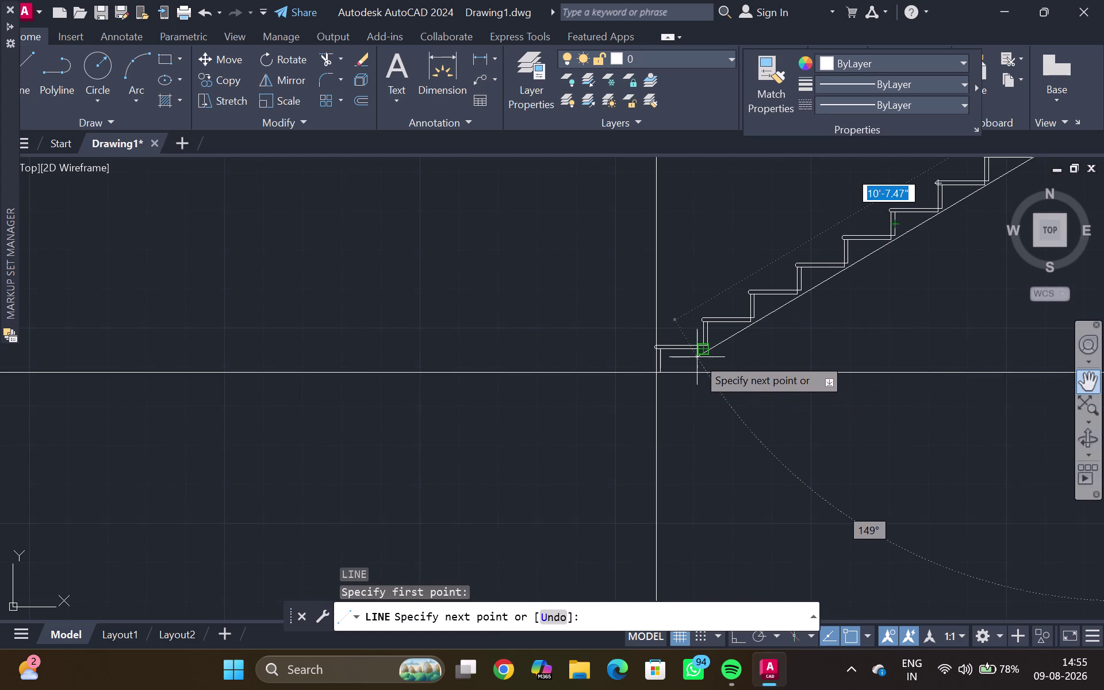
scroll(up, 3)
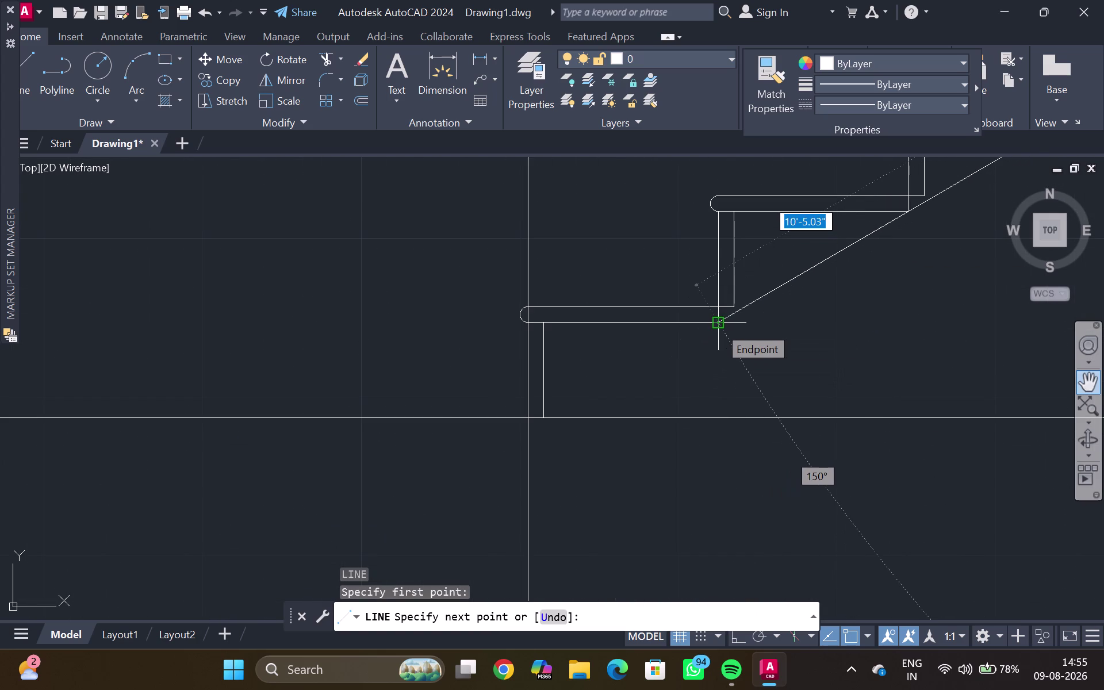
click(718, 326)
key(Escape)
Pan and zoom to bring the lowest treads at the bottom of the stair into view.
scroll(down, 3)
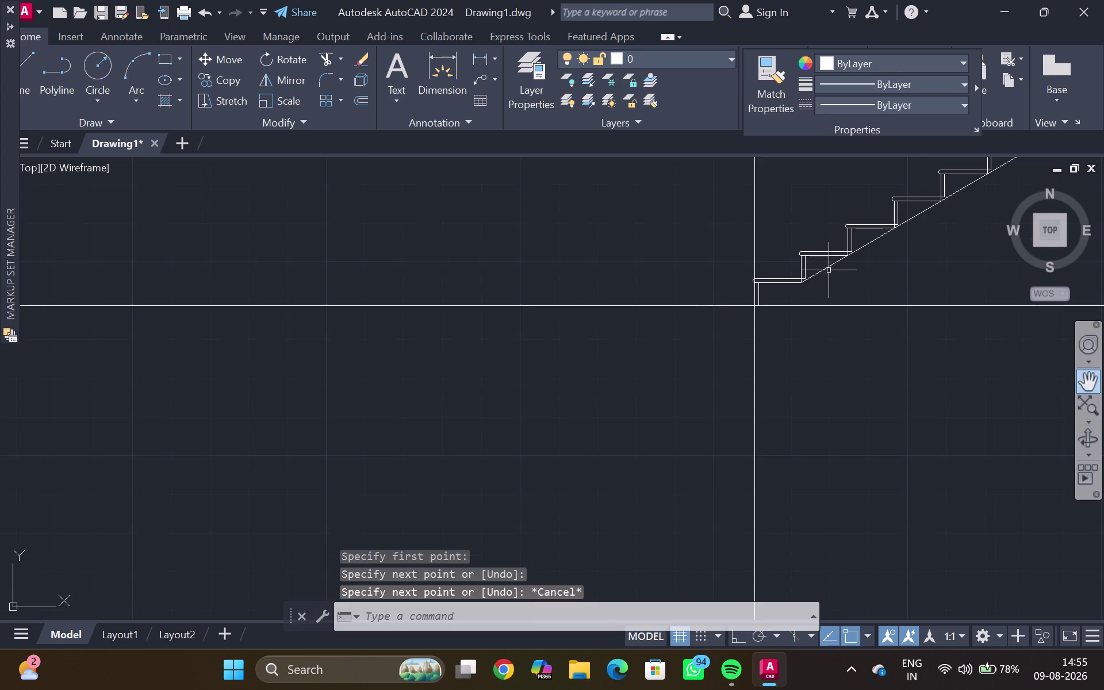
middle_drag(837, 273, 778, 341)
scroll(up, 3)
scroll(up, 3)
middle_drag(833, 294, 684, 593)
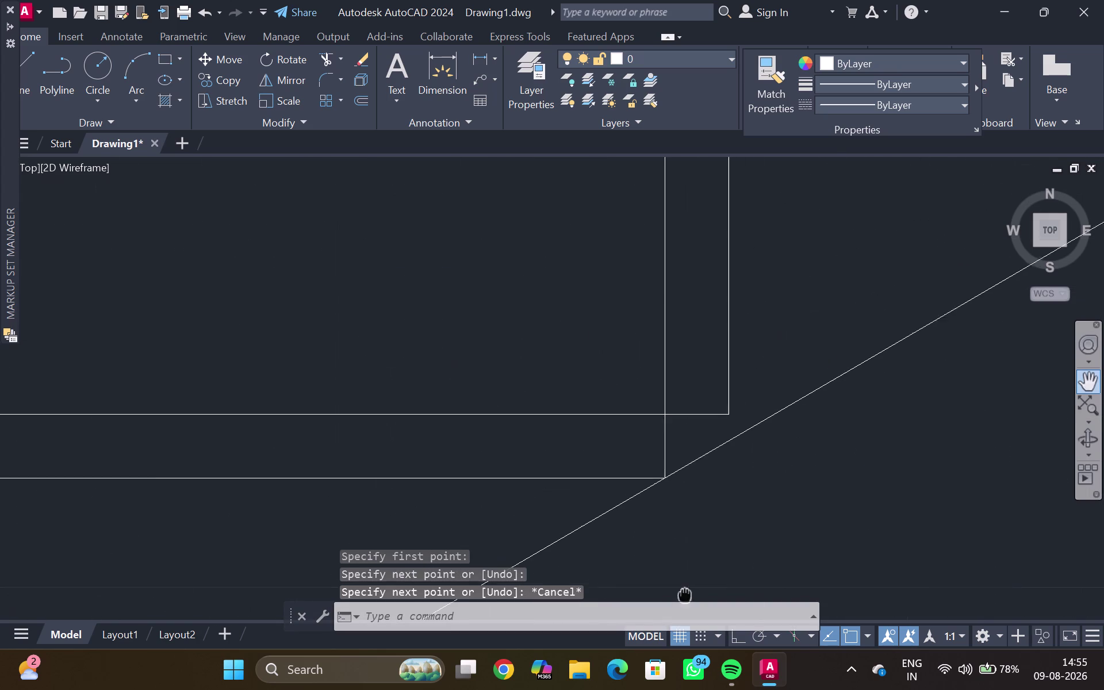
scroll(up, 3)
scroll(down, 3)
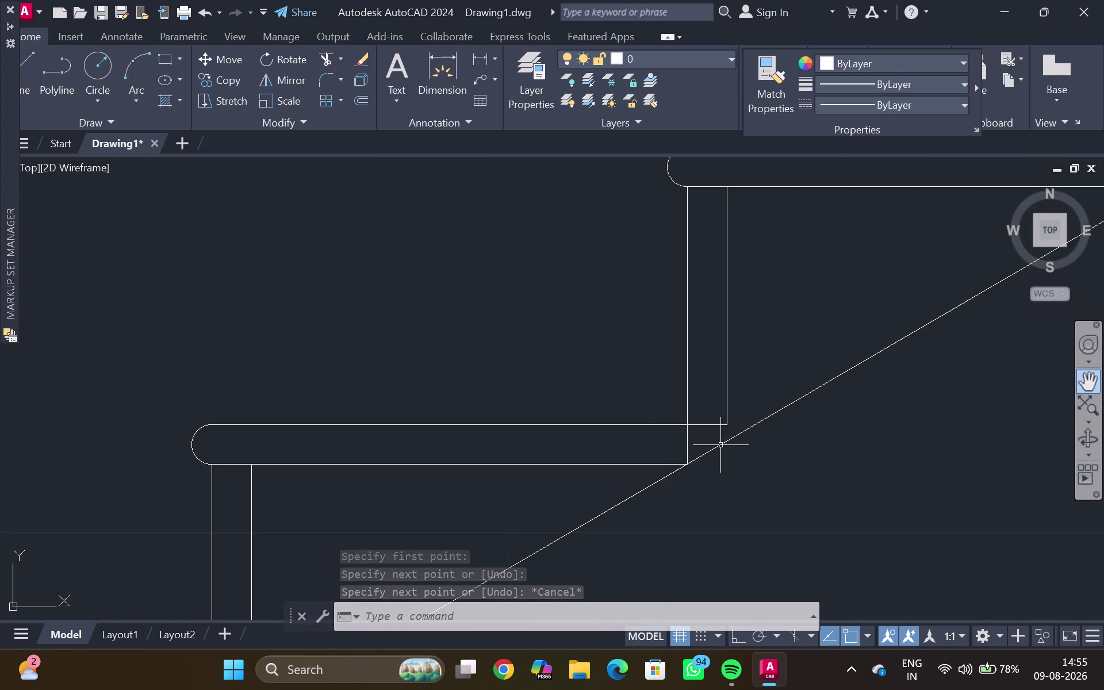
scroll(down, 3)
middle_drag(543, 501, 836, 335)
Extend the sloped soffit line down to the floor line.
text(EX)
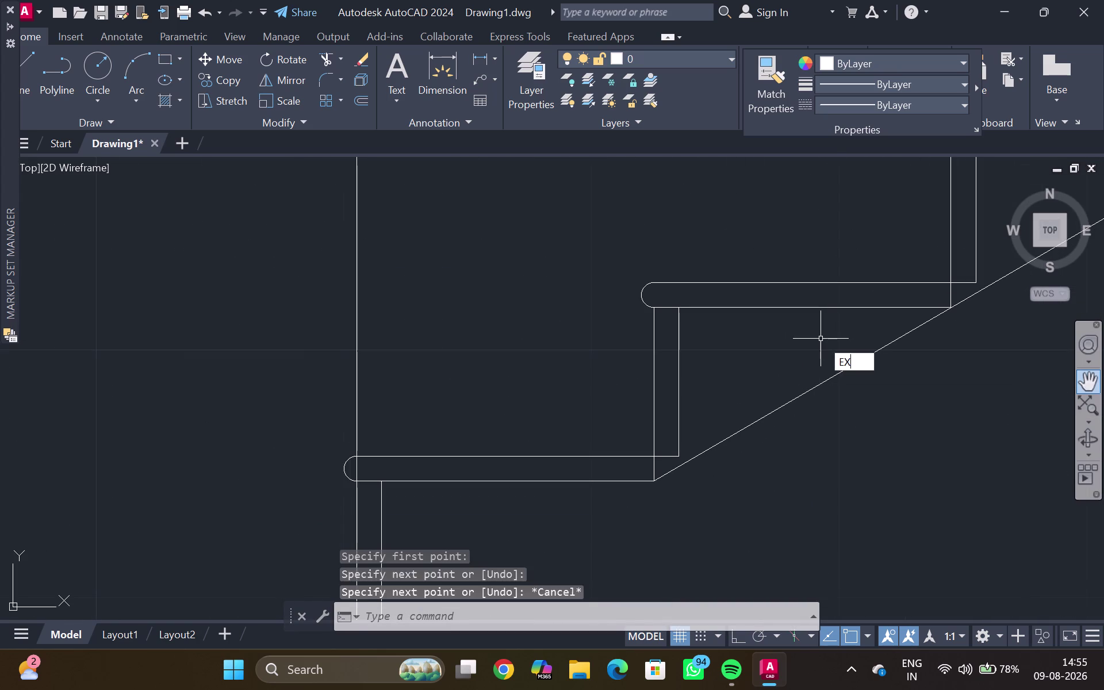
key(Return)
click(725, 441)
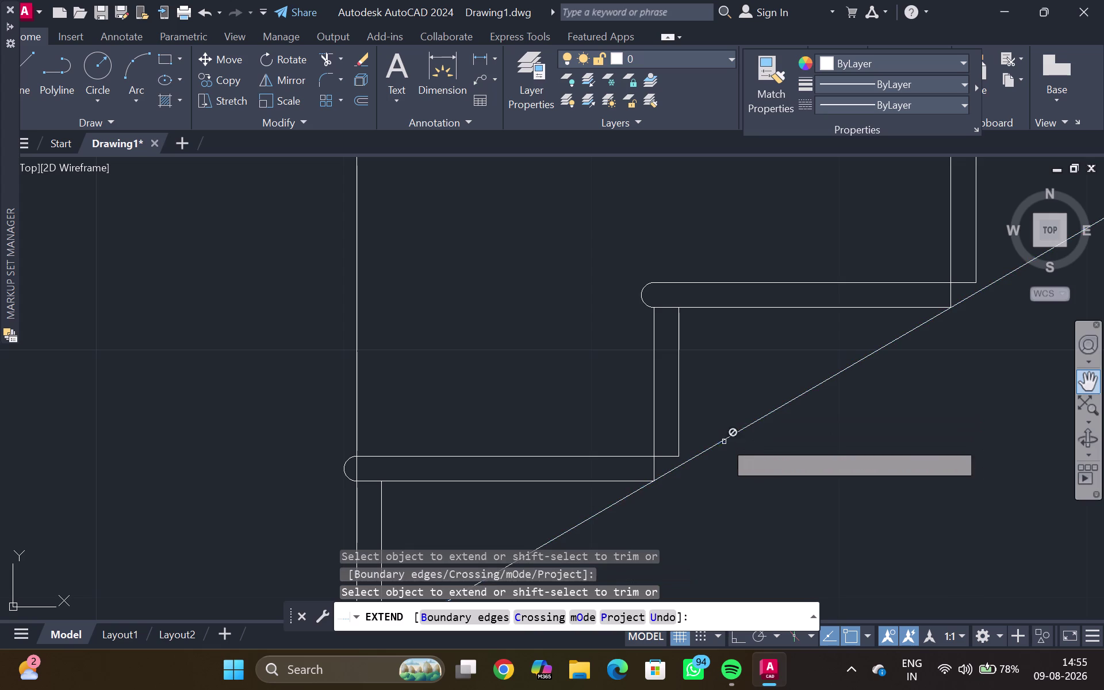
middle_drag(616, 520, 805, 379)
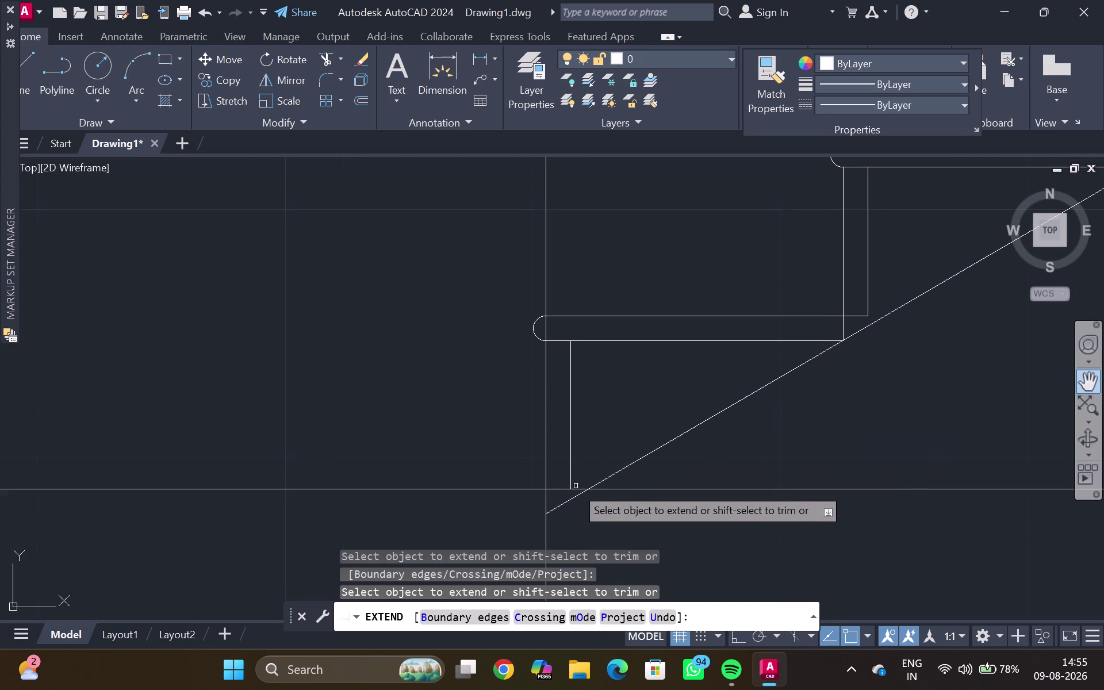
key(Escape)
Trim off the soffit line's overshoot below the floor.
text(TR)
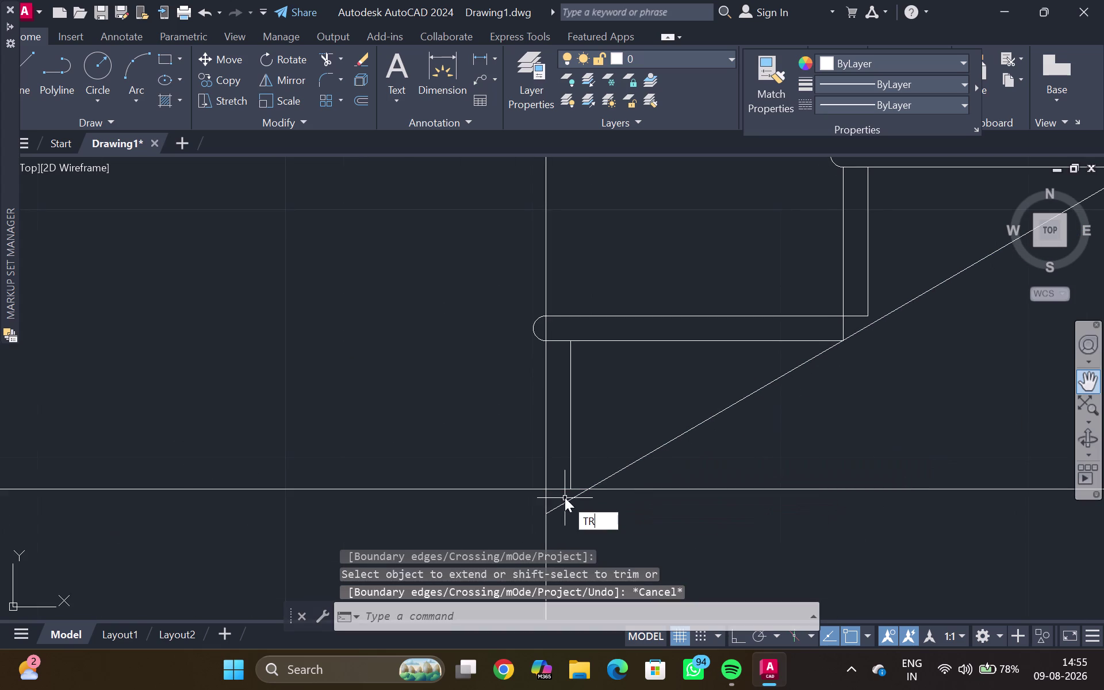
key(Return)
click(566, 505)
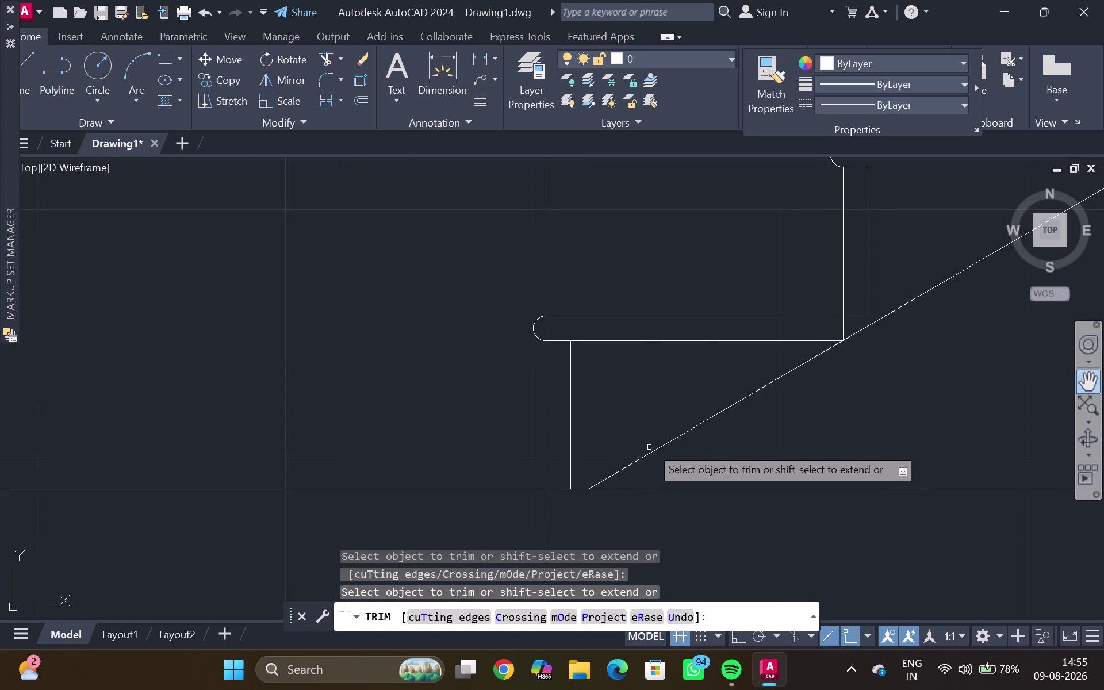
key(Escape)
scroll(down, 3)
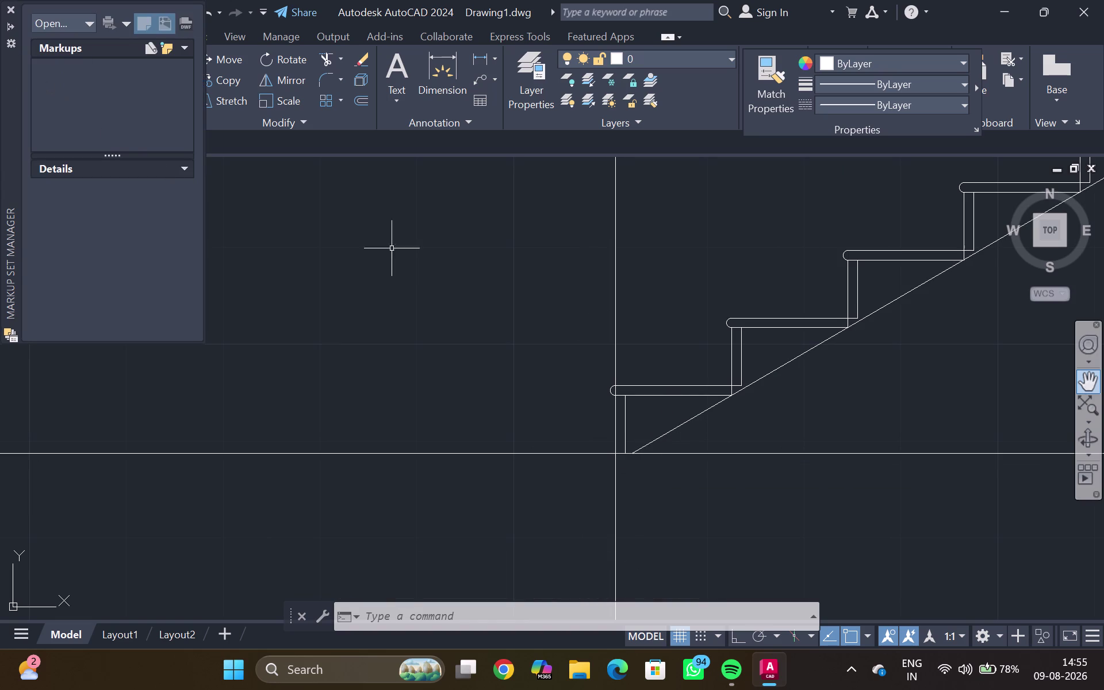
middle_drag(700, 242, 651, 288)
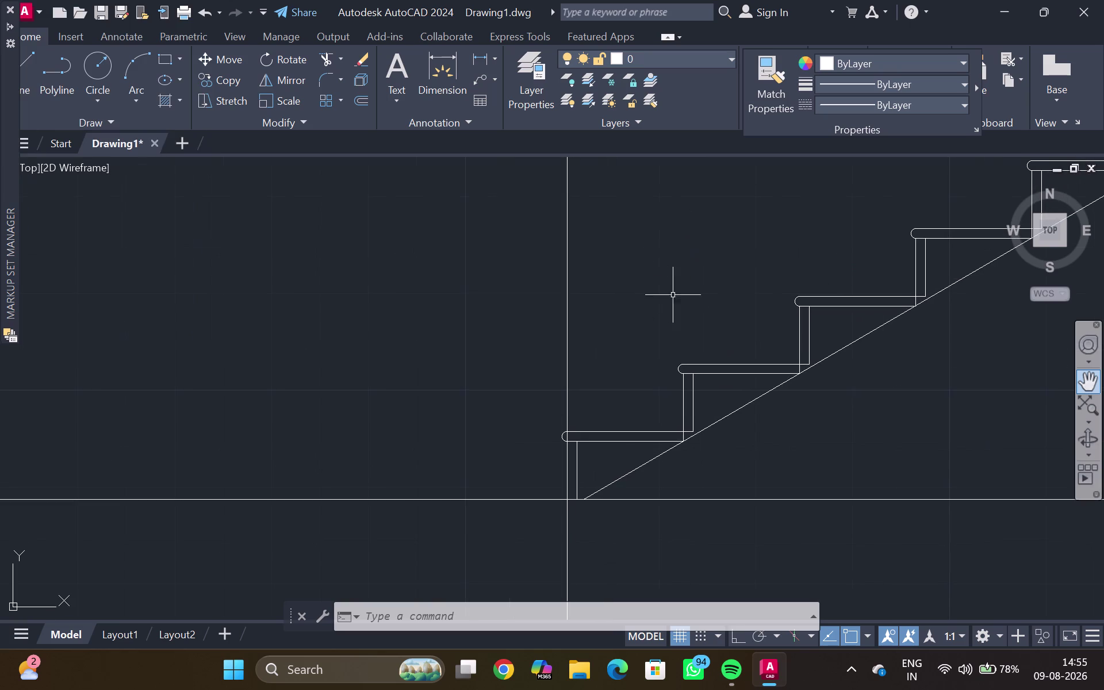
scroll(up, 3)
scroll(up, 3)
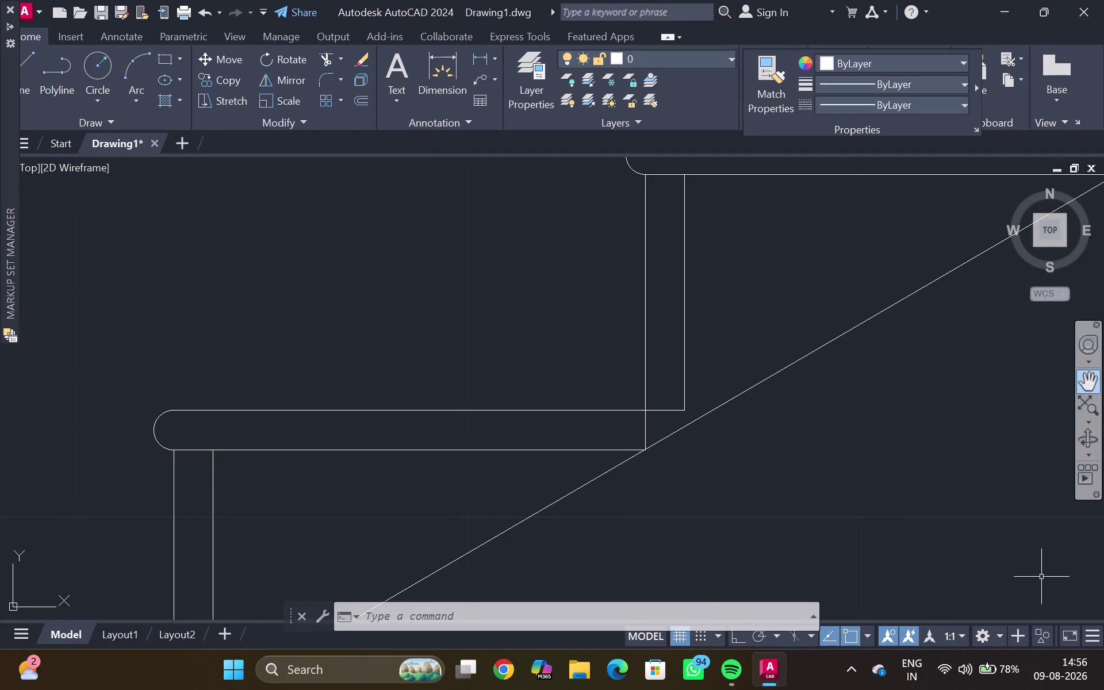
Undo the trims, soffit line and copied steps with twelve Ctrl+Z presses.
key(ctrl+z)
key(ctrl+z)
key(ctrl+z)
key(ctrl+z)
key(ctrl+z)
key(ctrl+z)
key(ctrl+z)
key(ctrl+z)
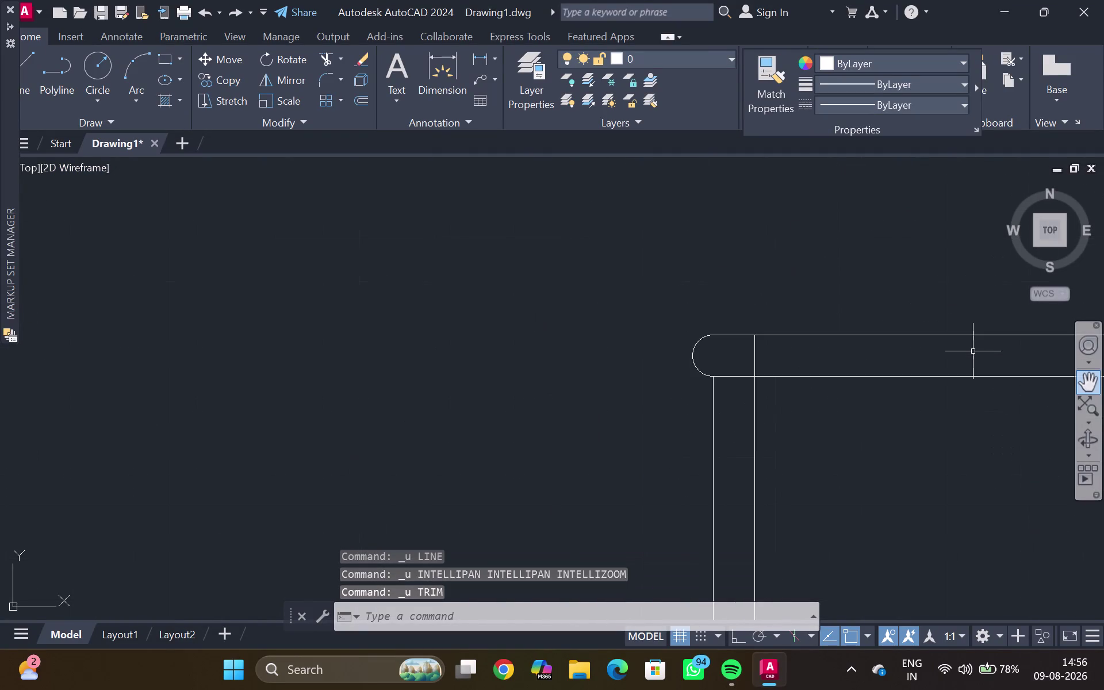
key(ctrl+z)
key(ctrl+z)
key(ctrl+z)
key(ctrl+z)
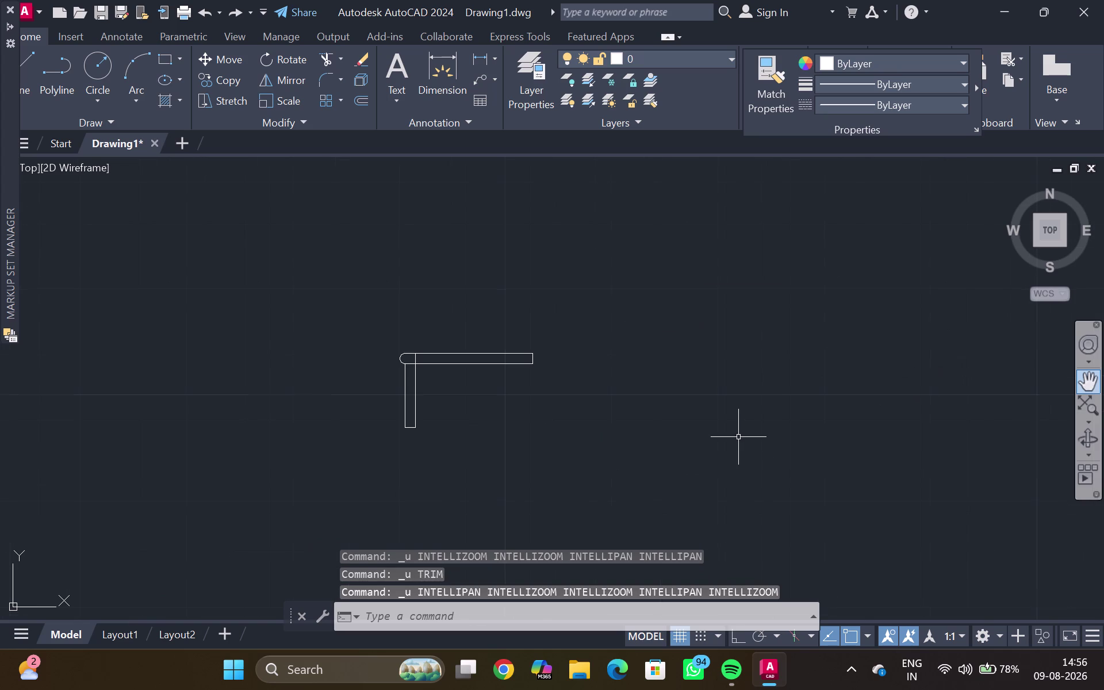
Zoom in and select the remaining single tread and riser shape.
scroll(down, 3)
scroll(down, 3)
scroll(up, 3)
scroll(up, 3)
scroll(up, 3)
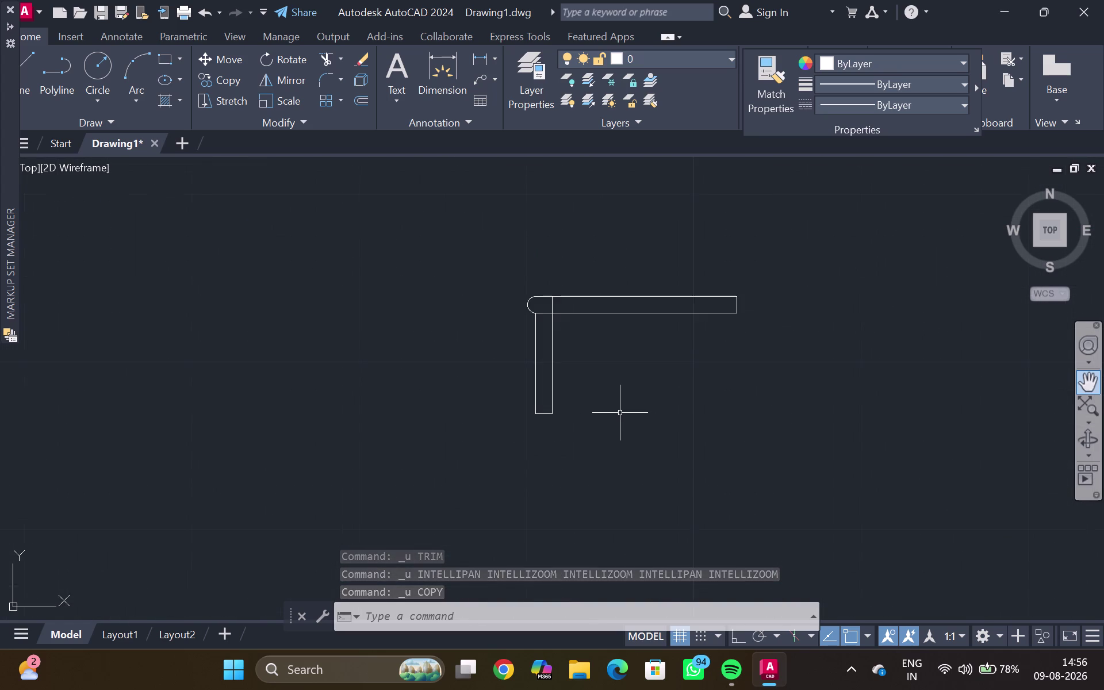
scroll(up, 3)
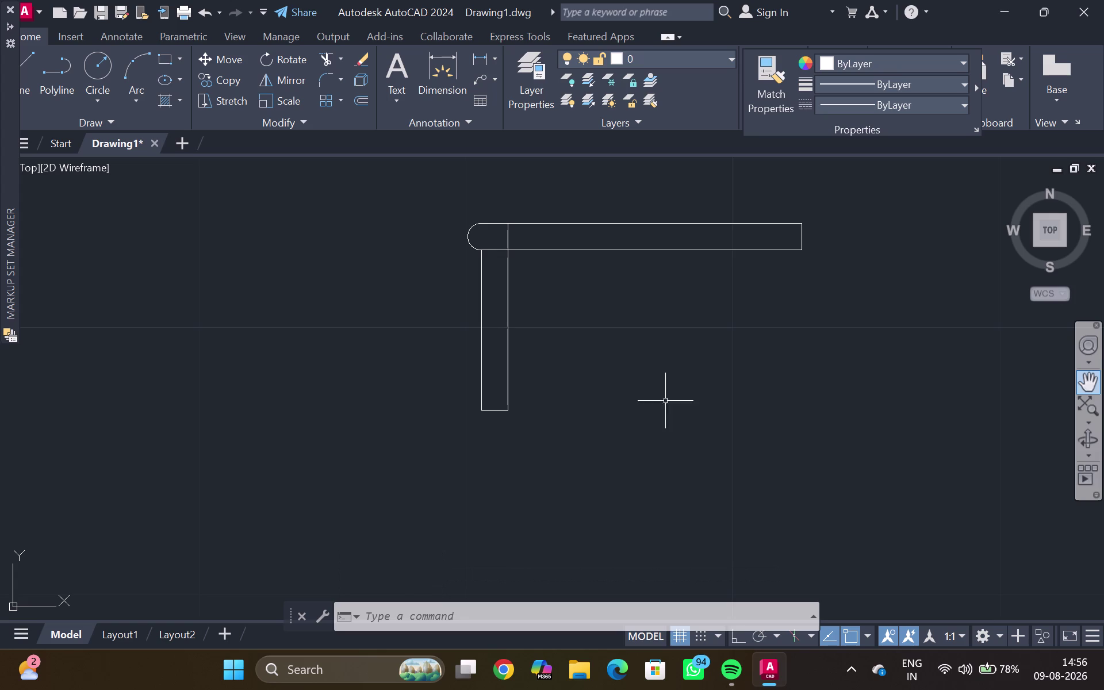
click(621, 225)
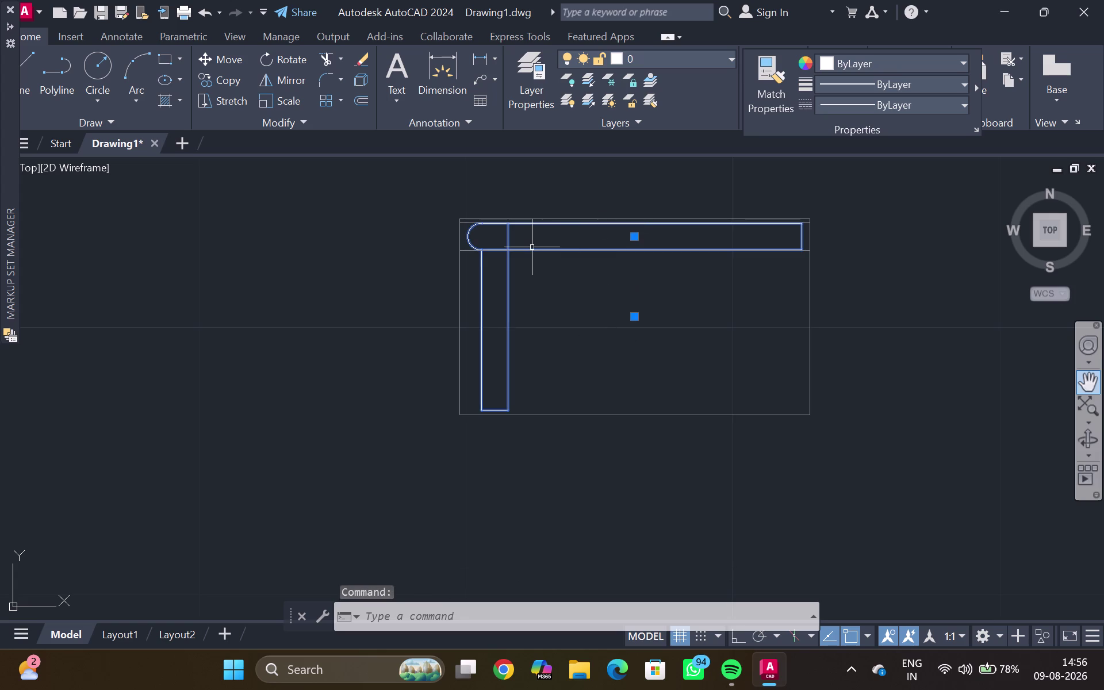
scroll(up, 3)
key(Escape)
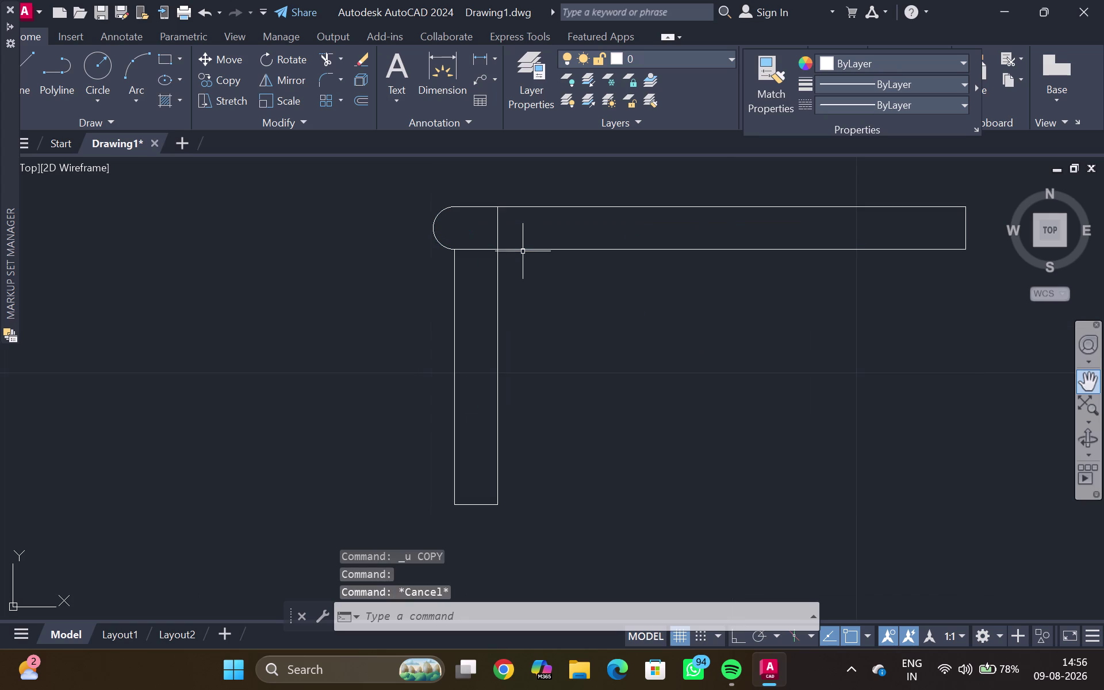
key(t)
key(r)
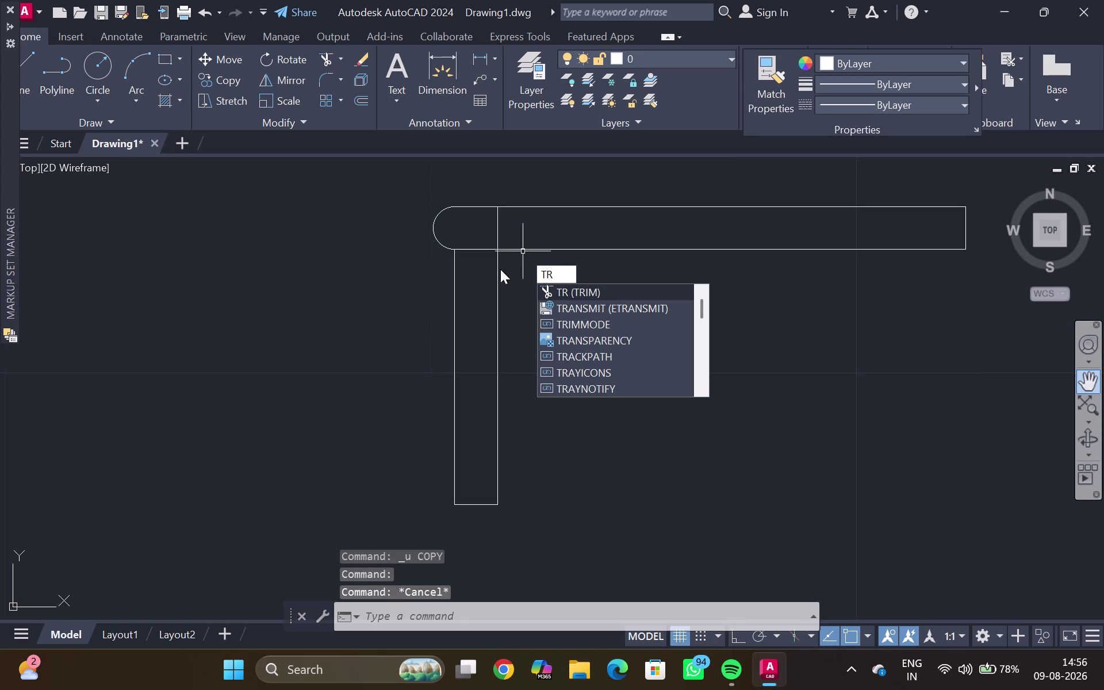
key(Return)
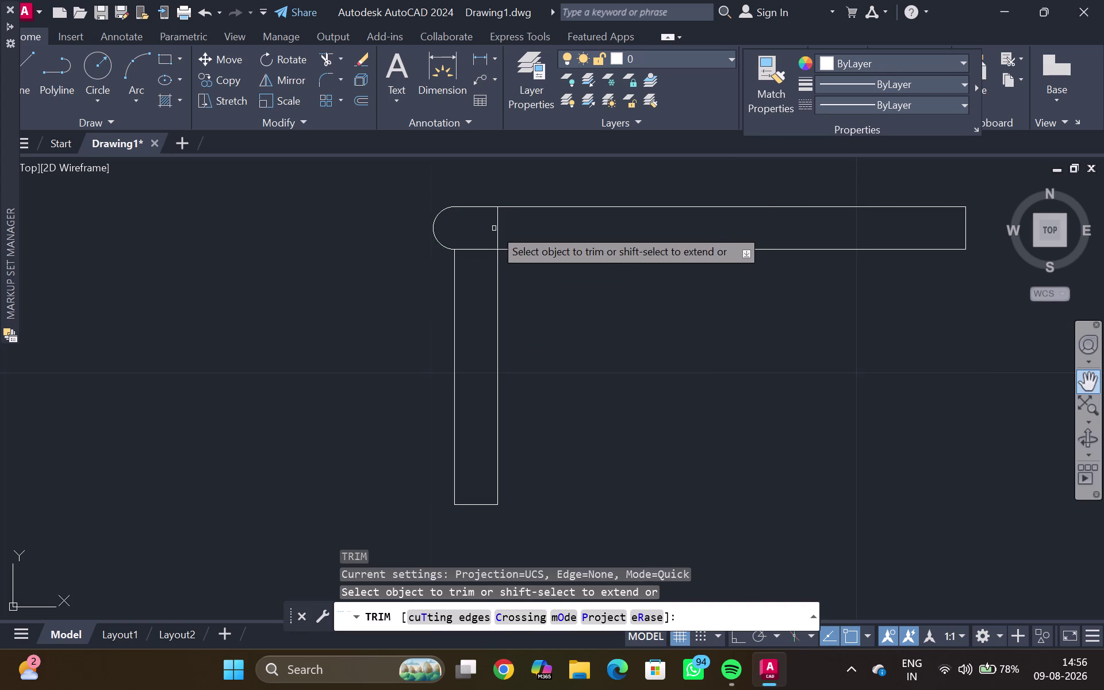
click(494, 229)
click(501, 235)
key(Escape)
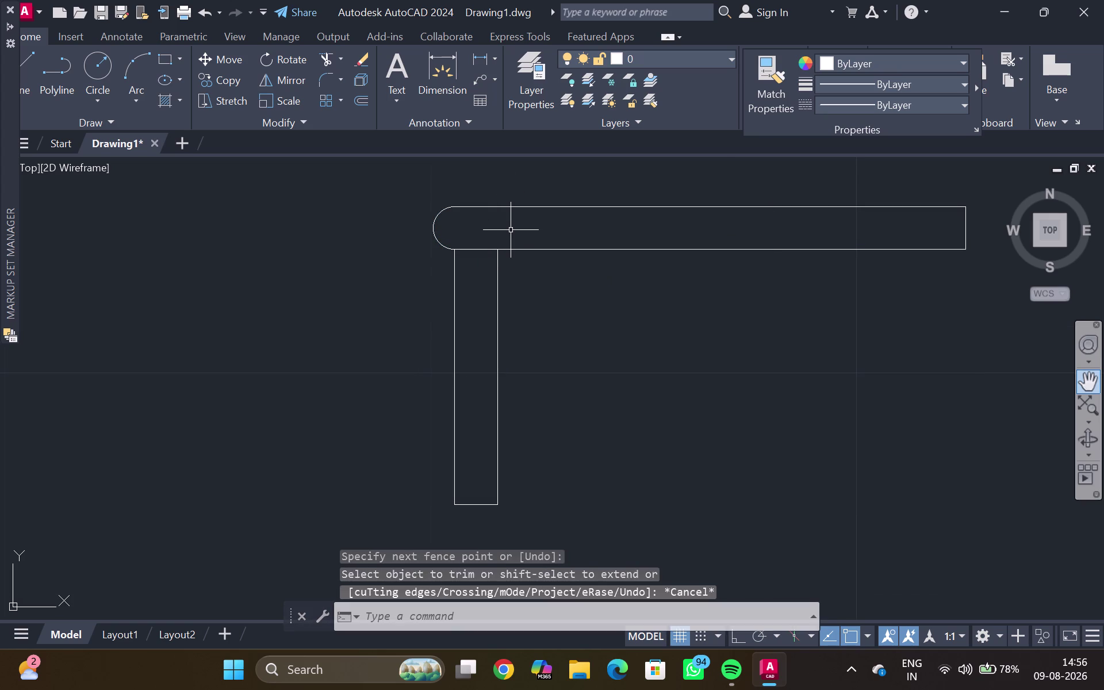
scroll(down, 3)
drag(485, 203, 283, 381)
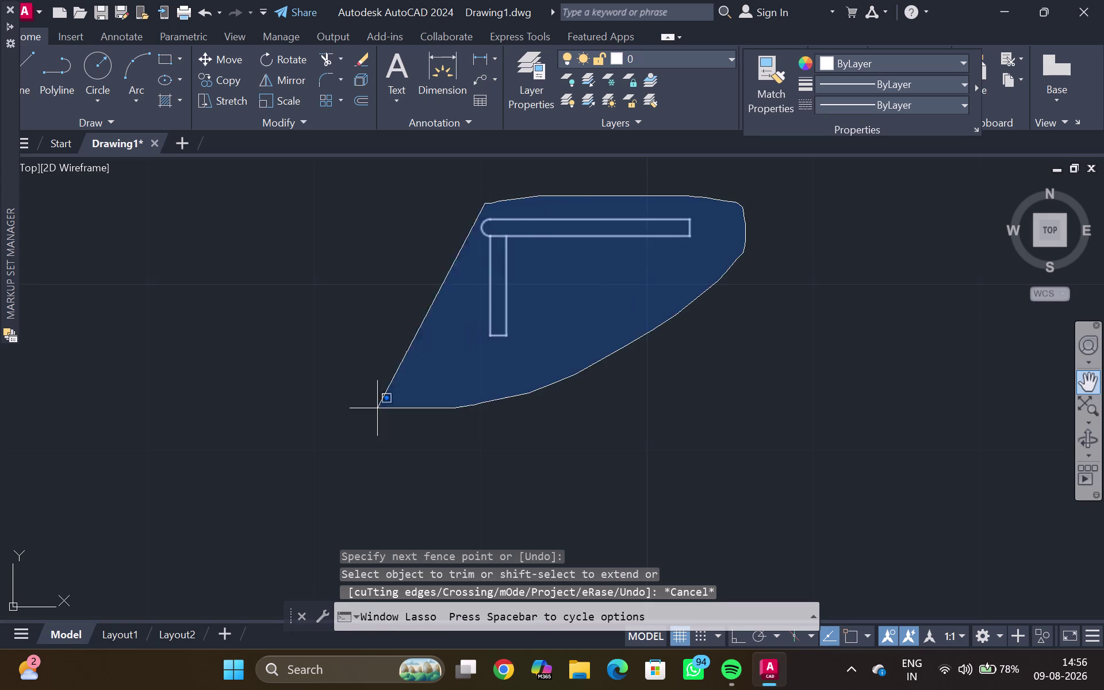
drag(283, 381, 284, 312)
key(g)
key(Return)
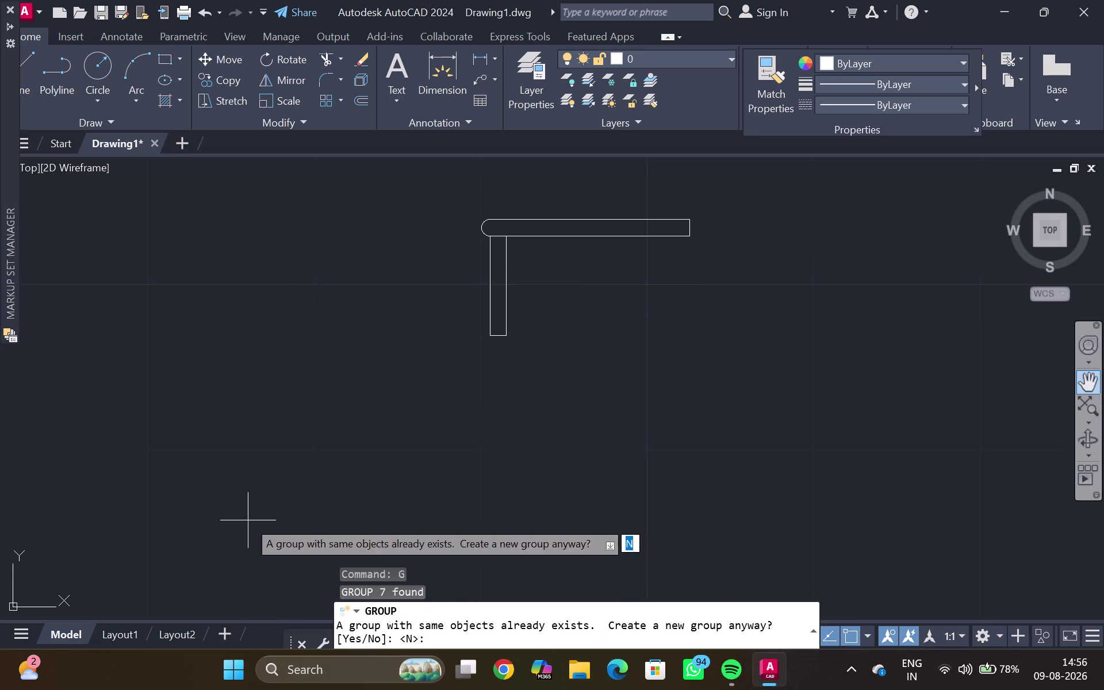
scroll(up, 3)
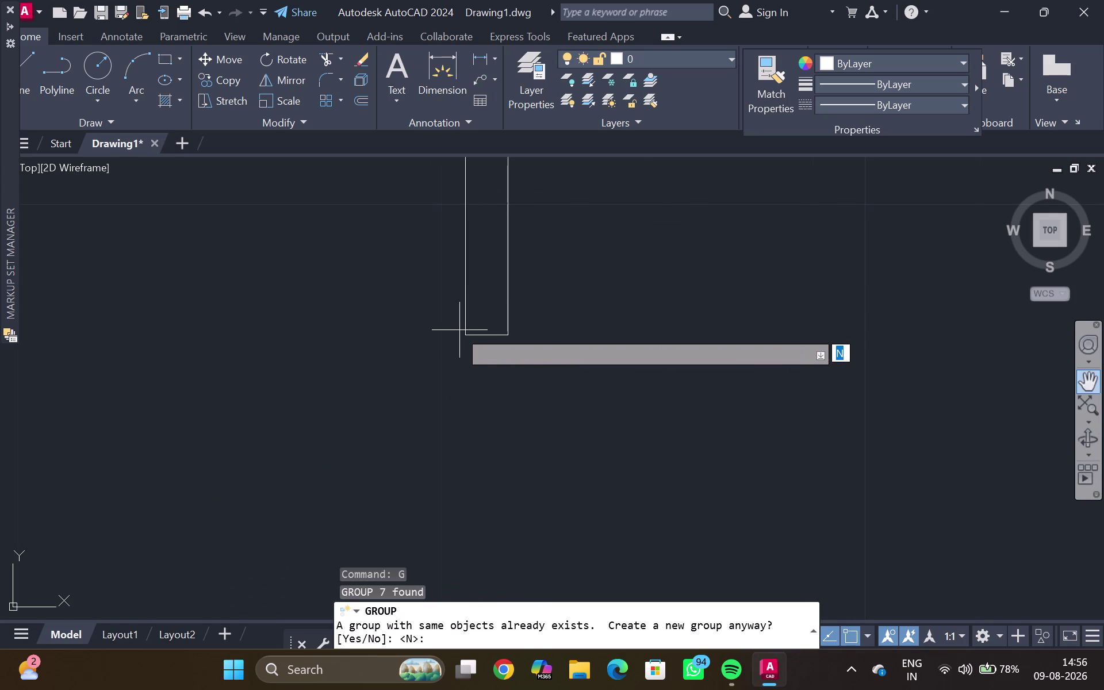
click(462, 332)
double_click(466, 322)
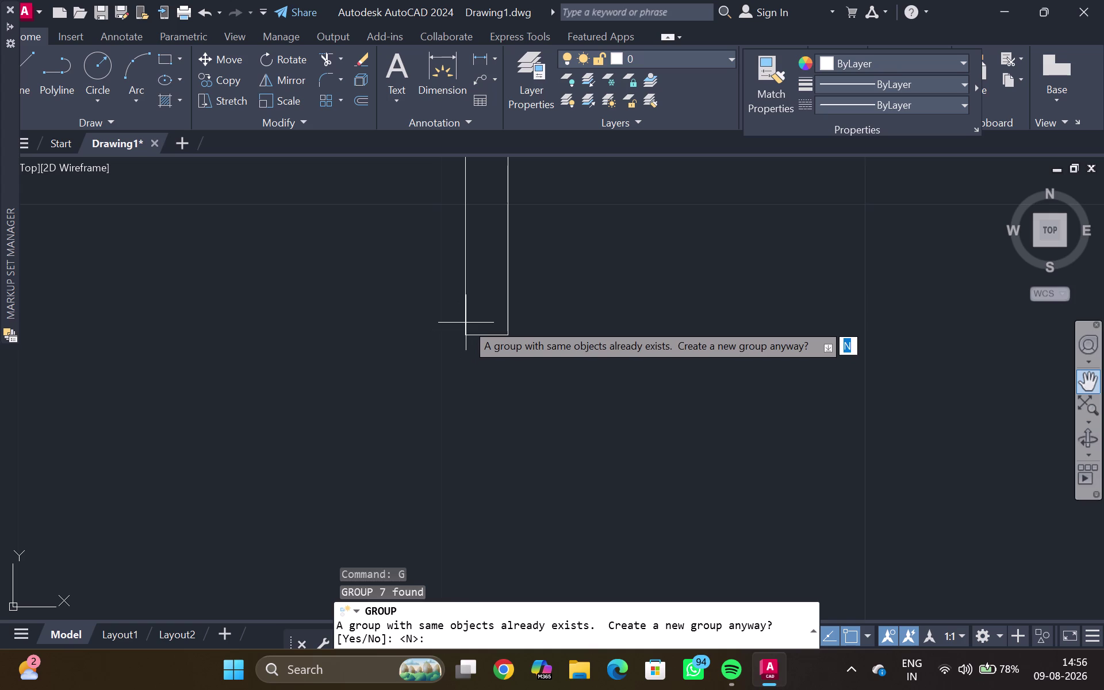
click(474, 338)
drag(476, 326, 478, 333)
click(478, 334)
click(479, 342)
scroll(down, 3)
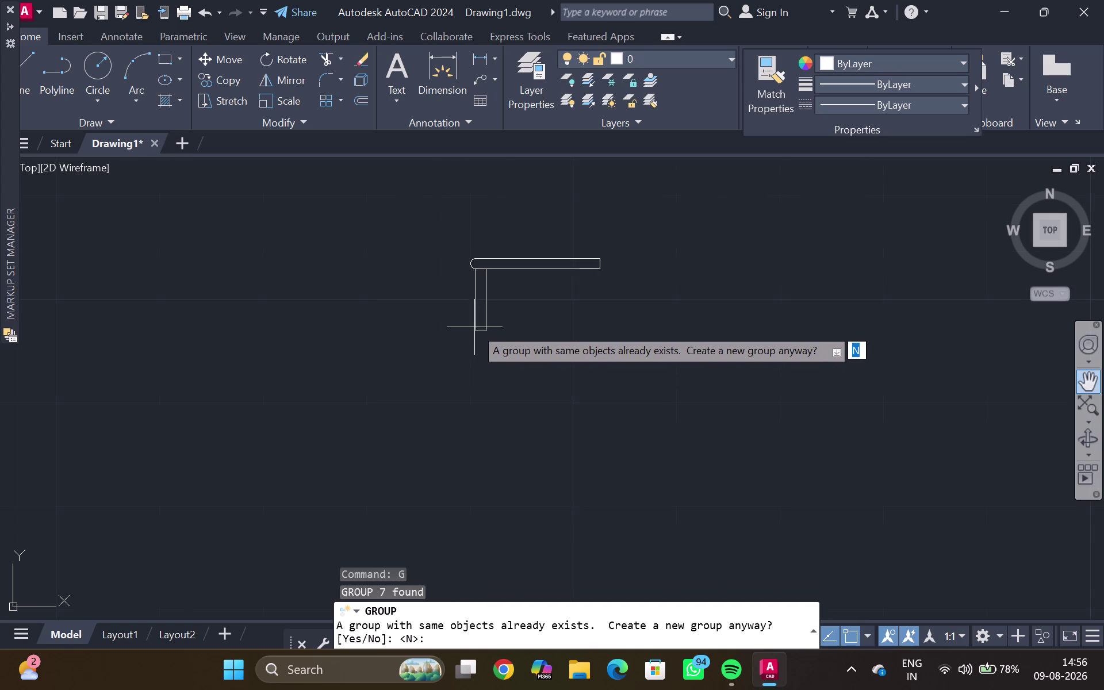
drag(420, 205, 467, 351)
double_click(471, 256)
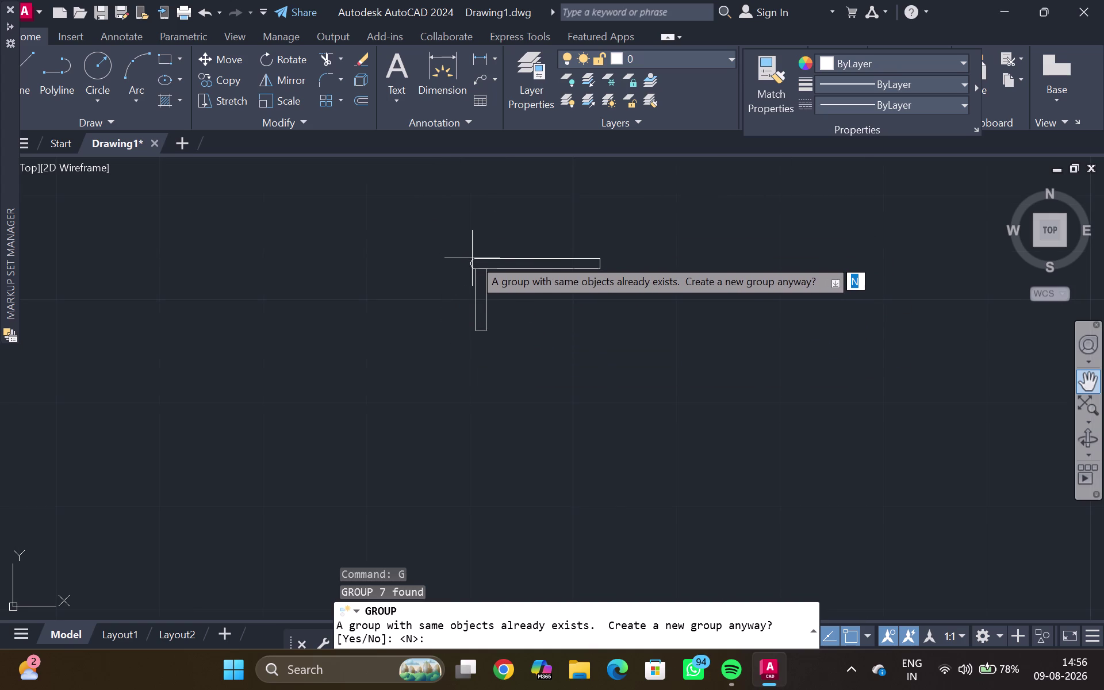
click(475, 262)
double_click(481, 269)
key(Escape)
double_click(470, 258)
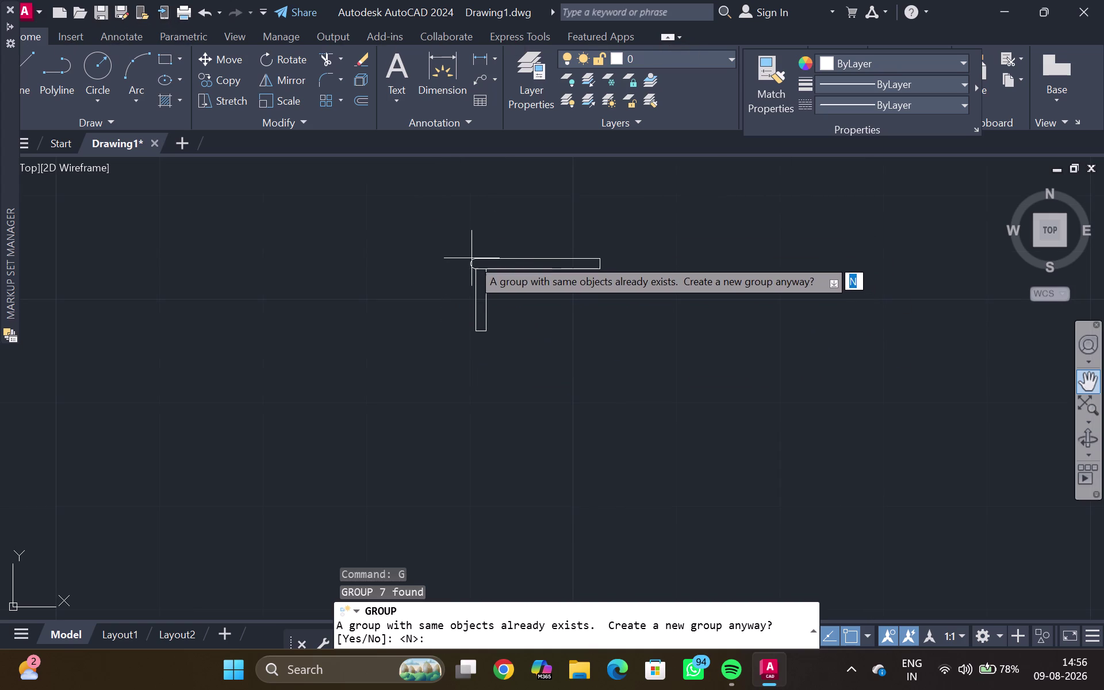
key(Escape)
key(Escape)
click(471, 260)
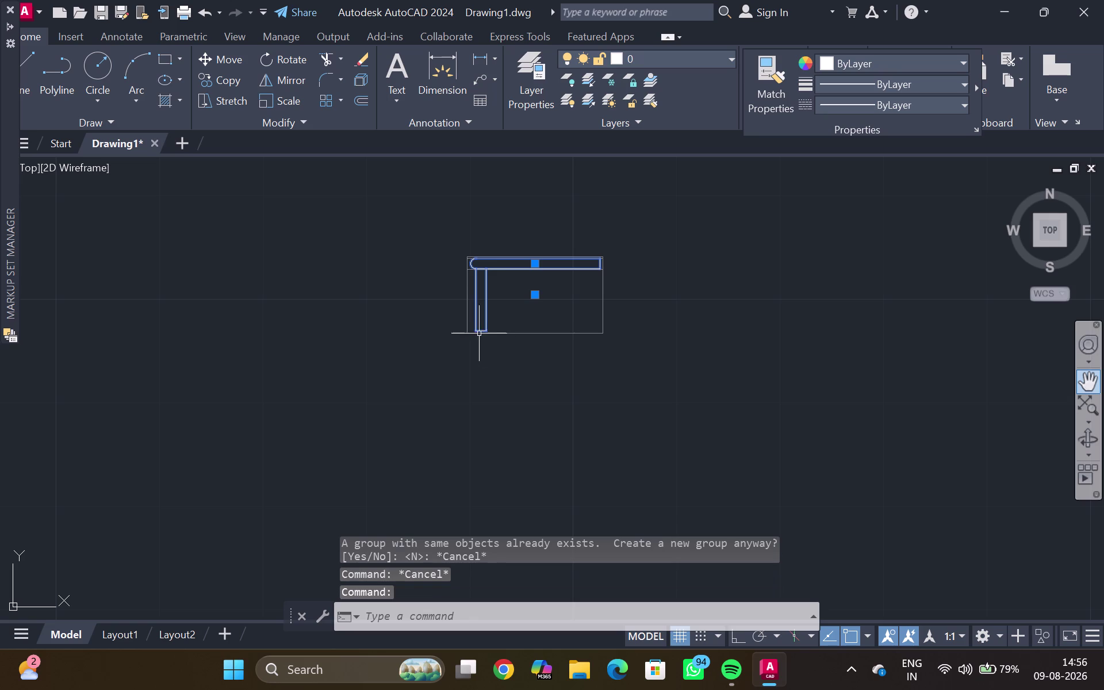
Start copying the step from the riser's bottom corner and place the first copy at the tread end.
key(c)
key(o)
key(Return)
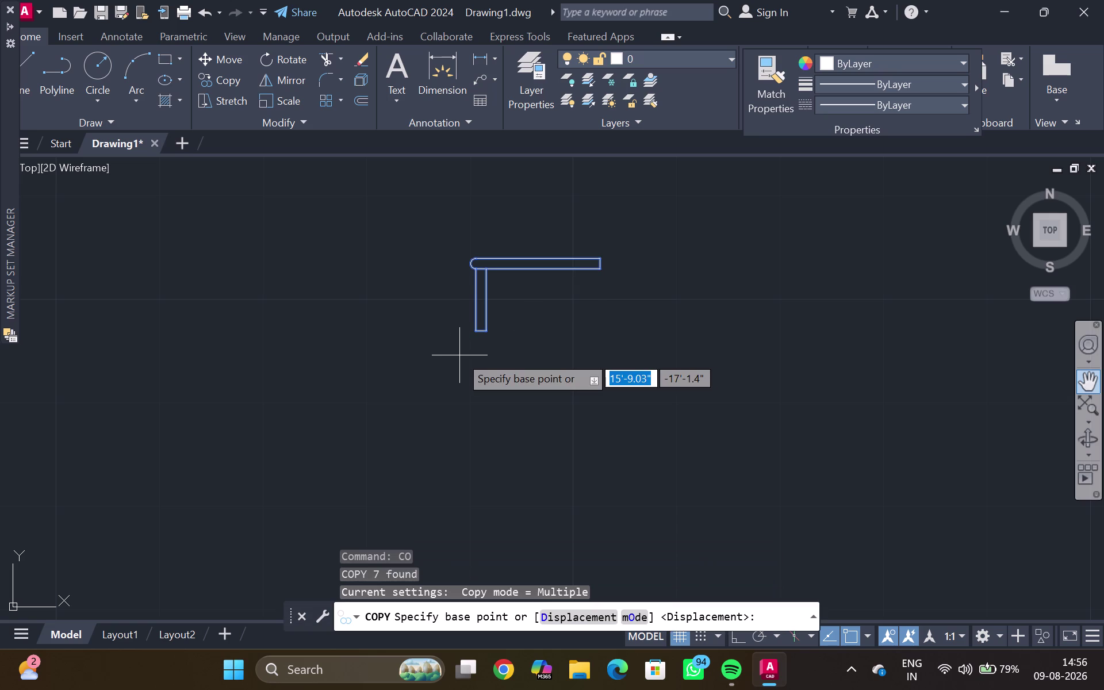
scroll(up, 3)
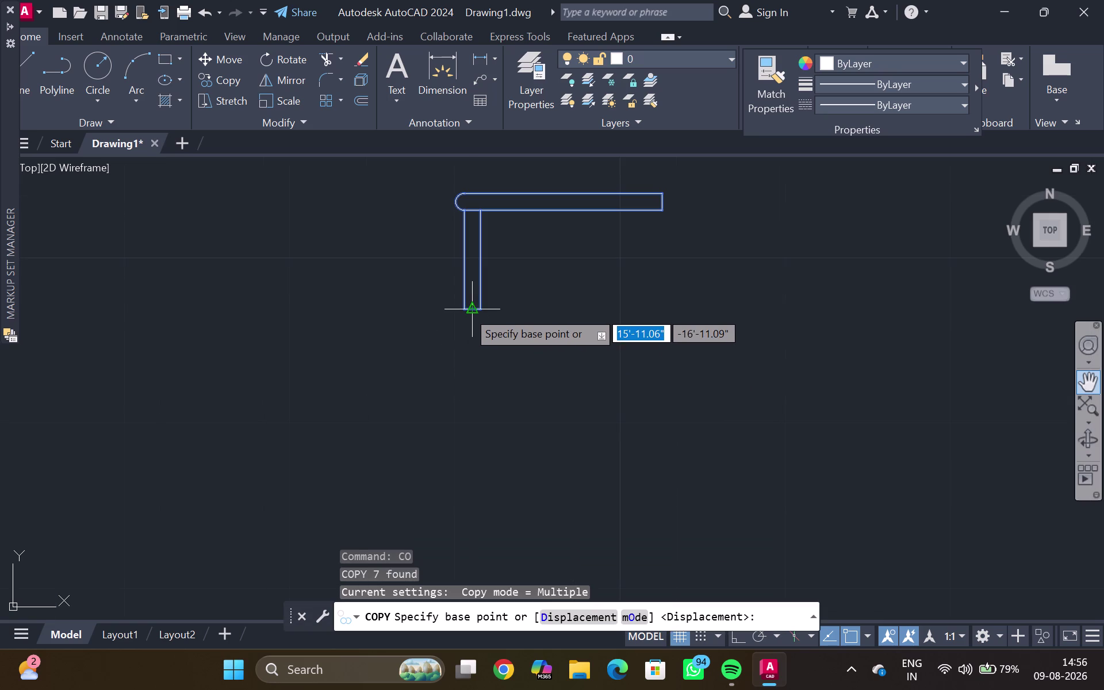
scroll(up, 3)
click(455, 307)
scroll(down, 3)
middle_drag(147, 511, 671, 351)
scroll(down, 3)
middle_drag(308, 496, 601, 217)
middle_drag(229, 462, 233, 464)
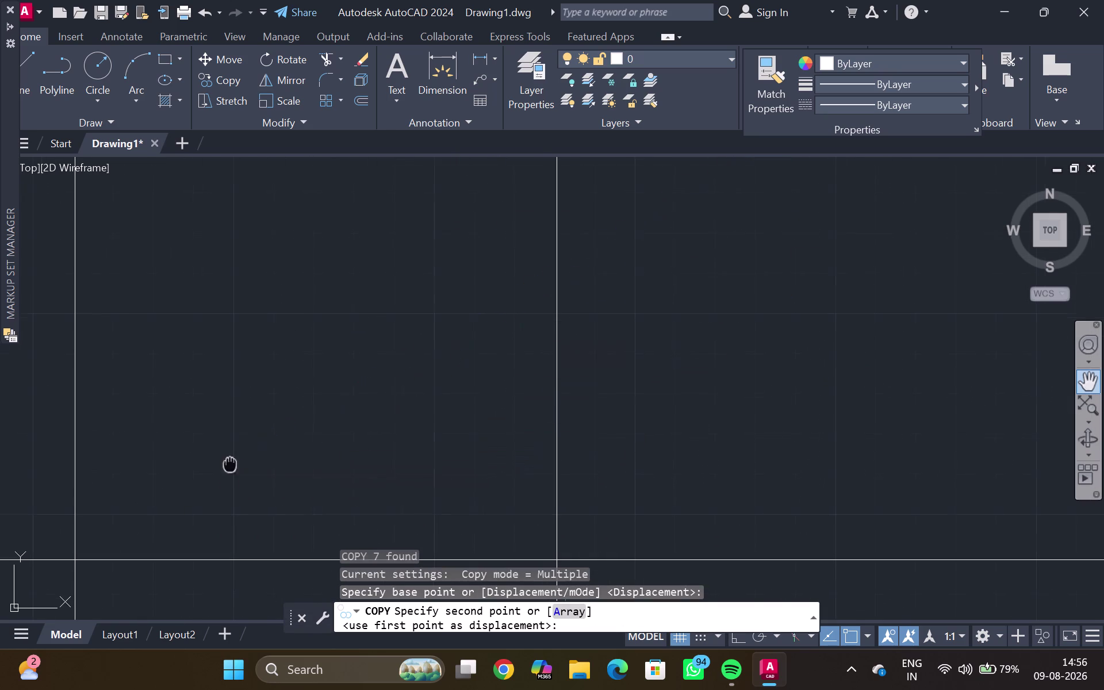
middle_drag(233, 464, 634, 203)
scroll(up, 3)
scroll(down, 3)
scroll(up, 3)
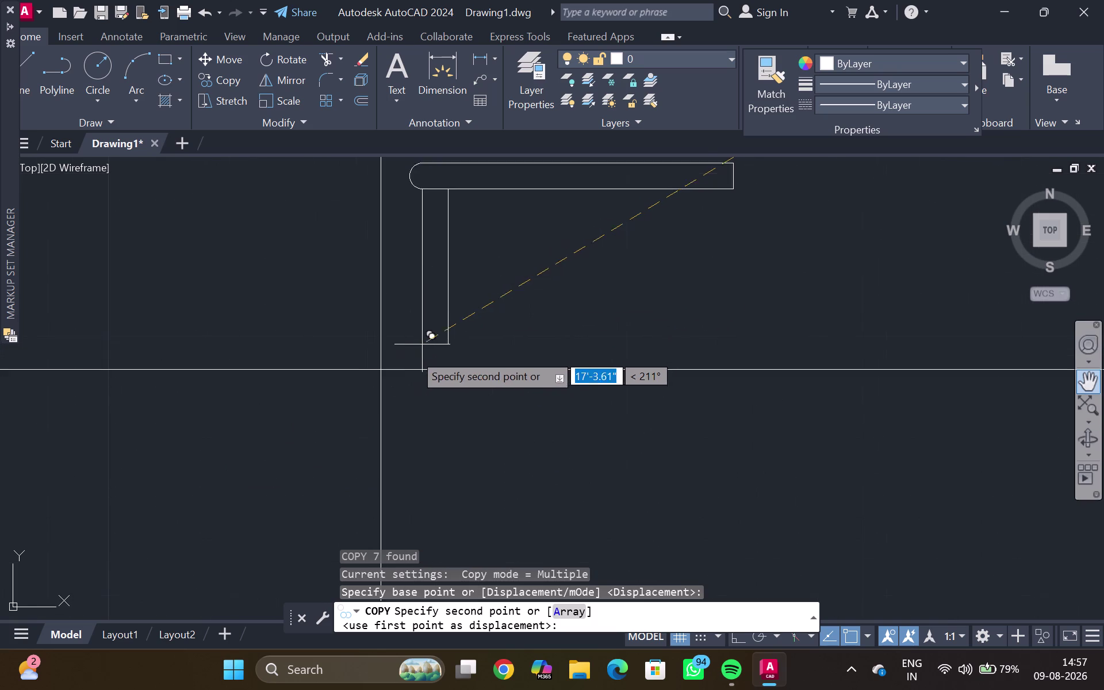
click(383, 365)
Place three more step copies at successive tread ends up the flight.
middle_drag(697, 137, 631, 288)
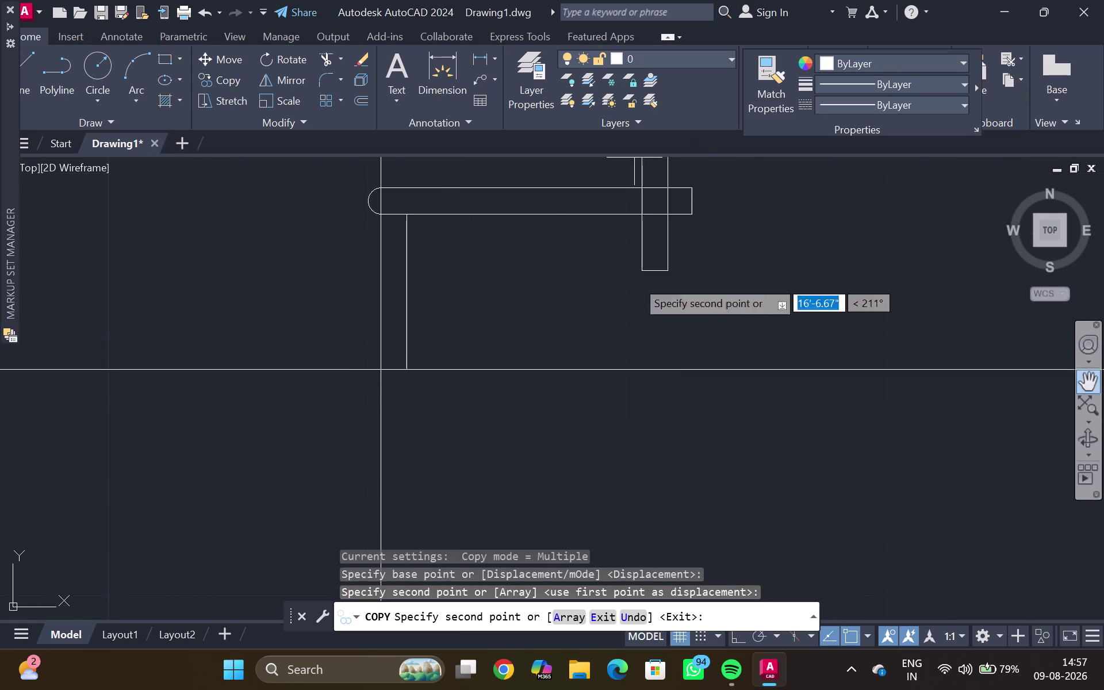
middle_drag(631, 288, 608, 310)
middle_drag(626, 243, 527, 366)
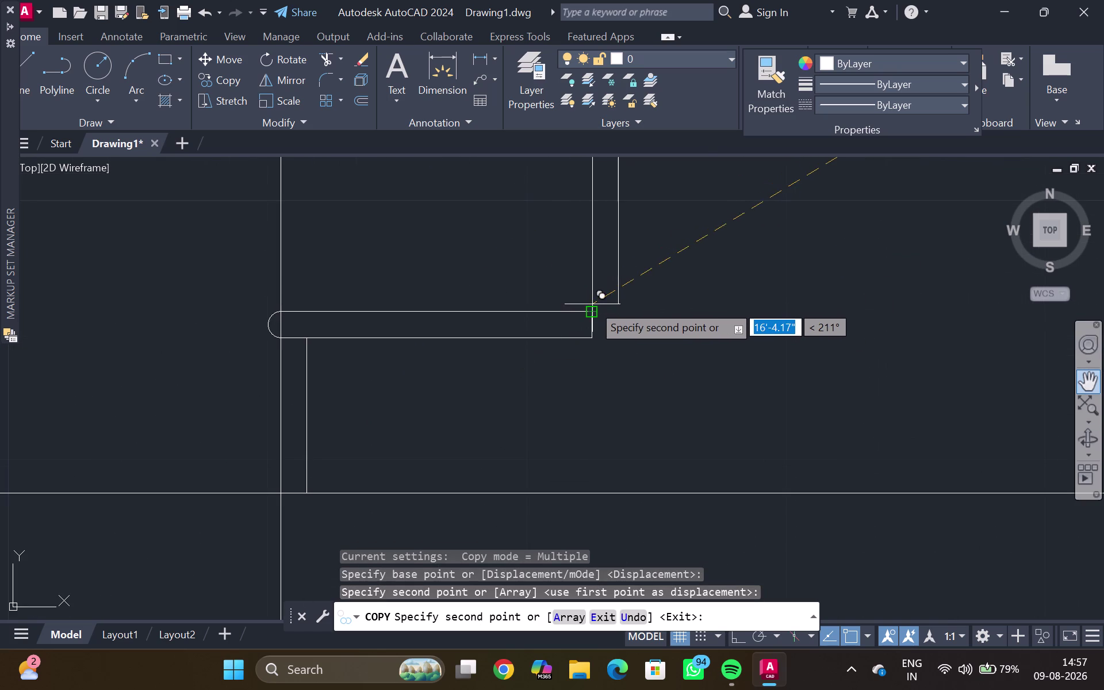
click(592, 308)
middle_drag(794, 234, 625, 392)
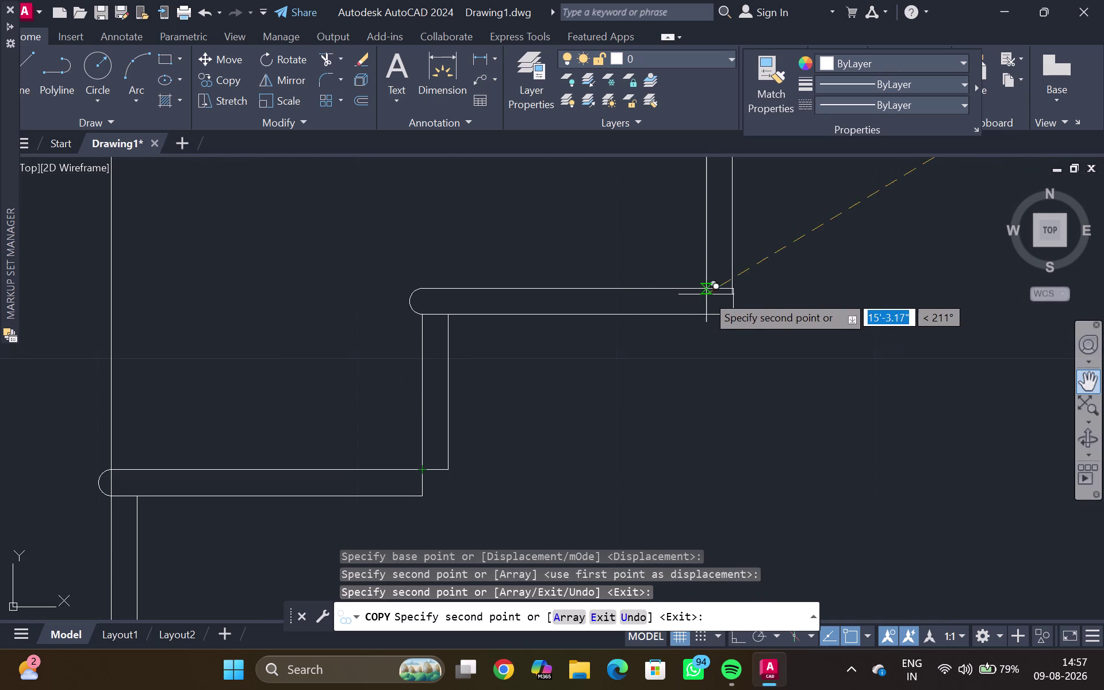
click(729, 289)
scroll(down, 3)
middle_drag(806, 261, 642, 438)
scroll(up, 3)
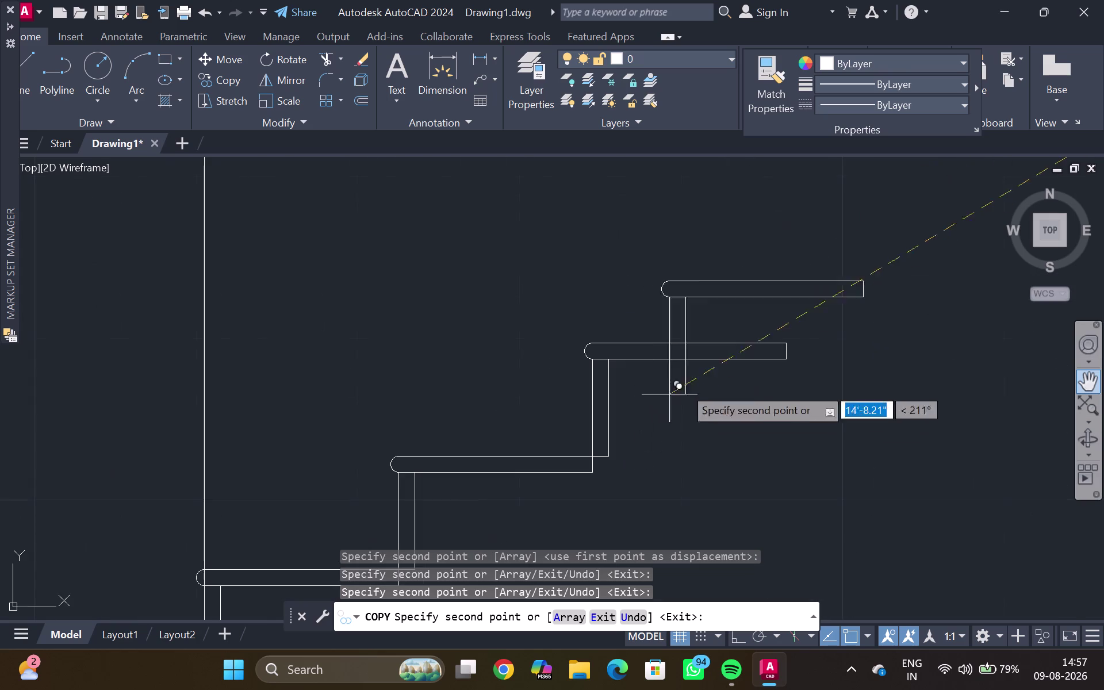
click(784, 342)
scroll(down, 3)
middle_drag(889, 315, 619, 536)
scroll(up, 3)
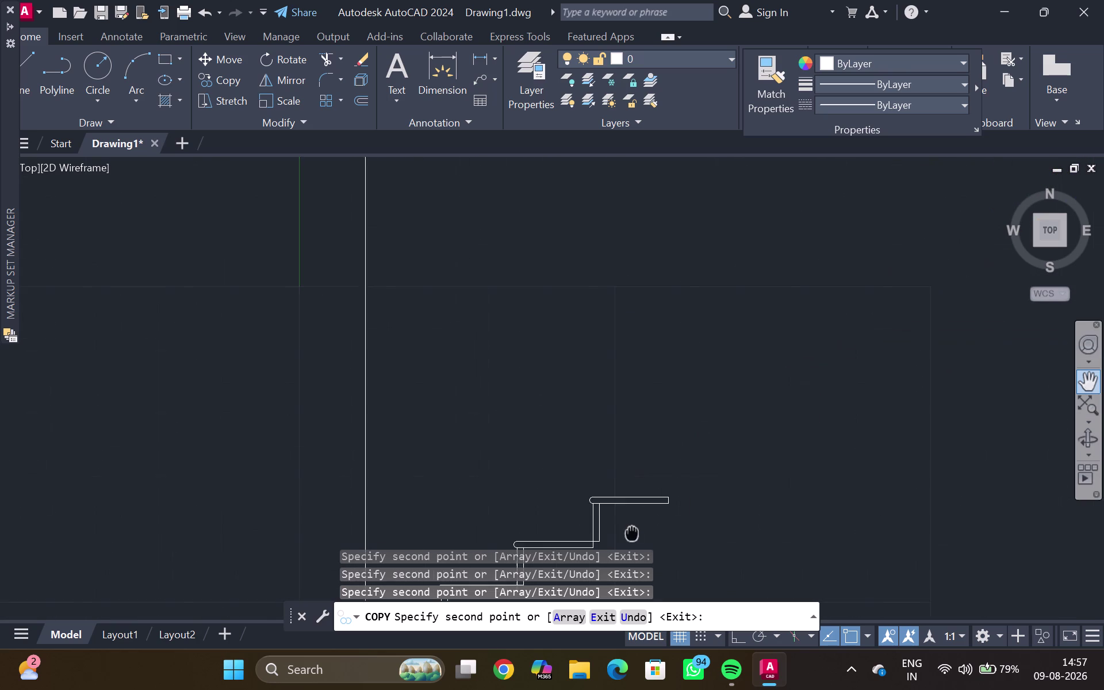
middle_drag(619, 536, 617, 530)
Add the remaining step copies up to the top, then end the copy command.
click(678, 472)
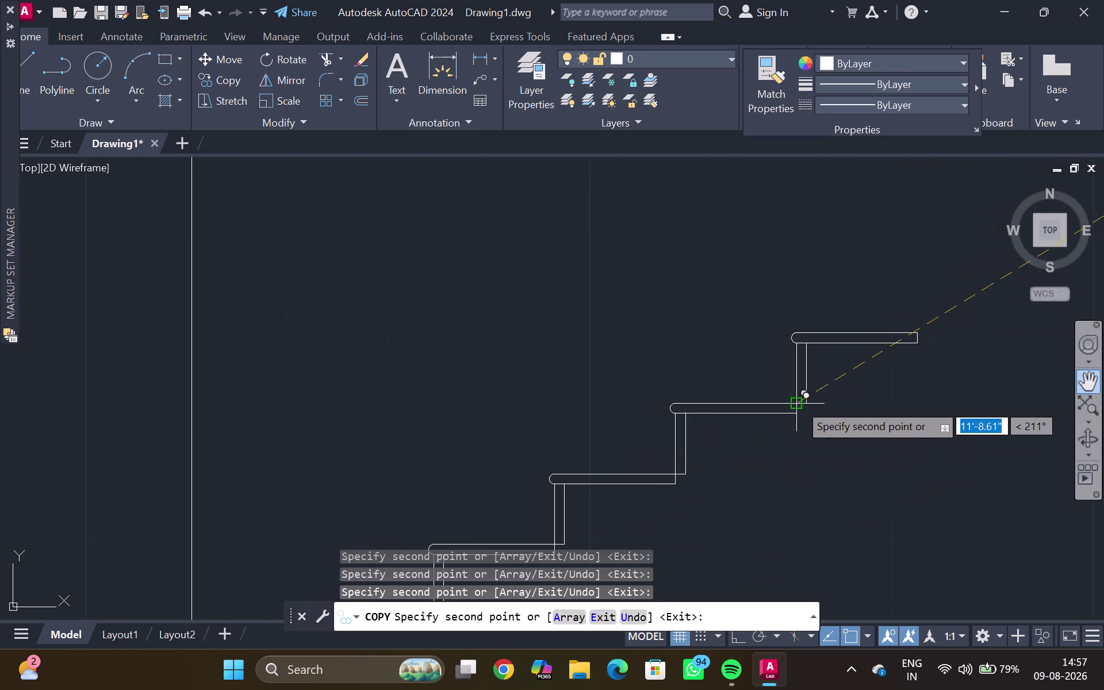
click(799, 403)
click(919, 330)
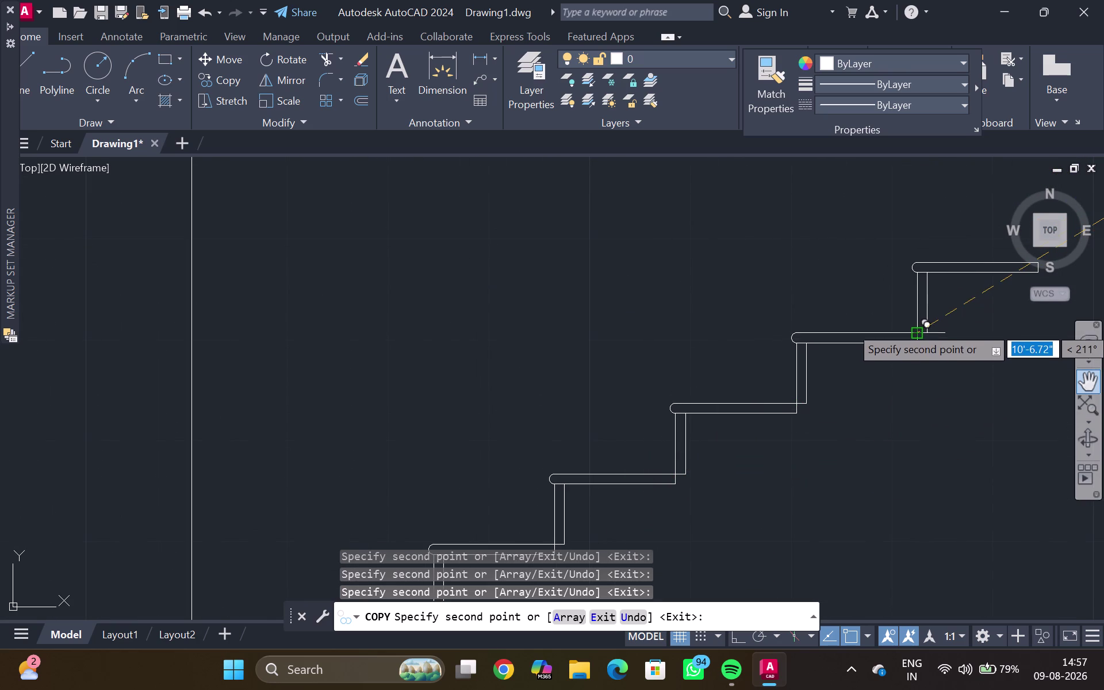
middle_drag(954, 319, 669, 533)
click(749, 472)
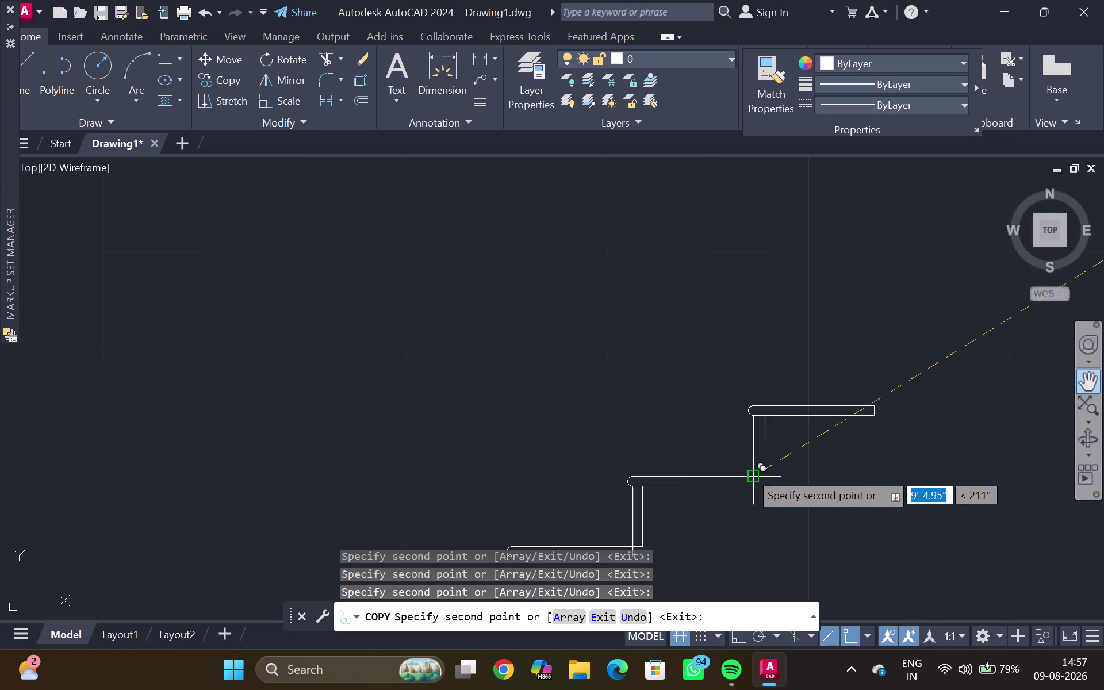
click(881, 399)
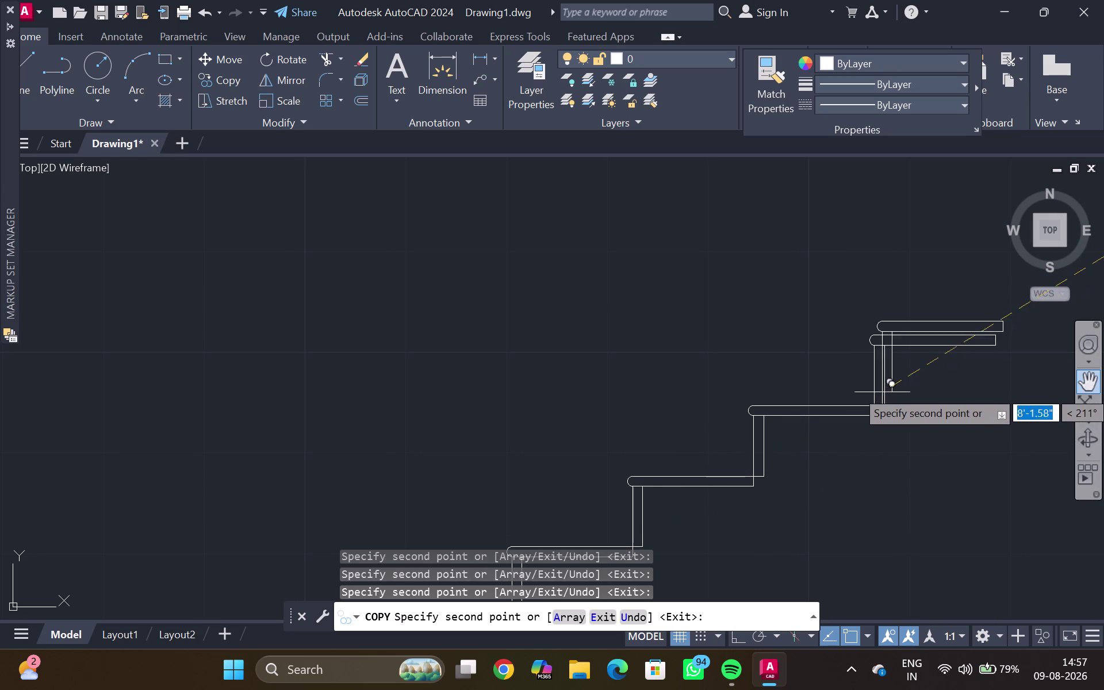
scroll(down, 3)
middle_drag(898, 398, 625, 558)
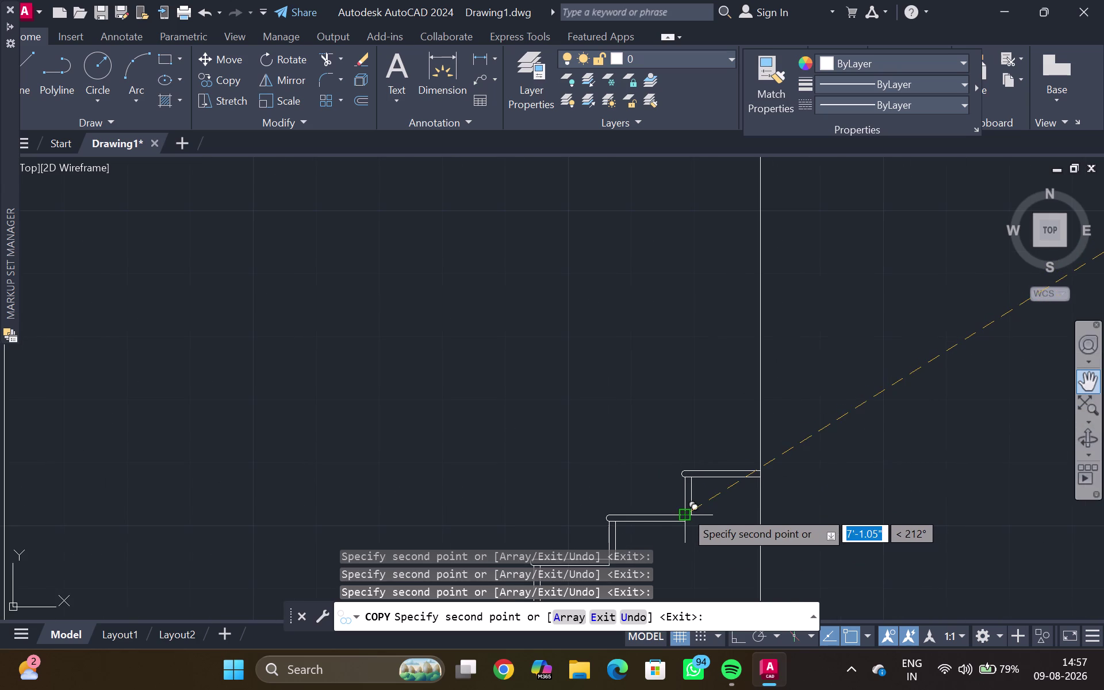
click(685, 511)
key(Escape)
scroll(down, 3)
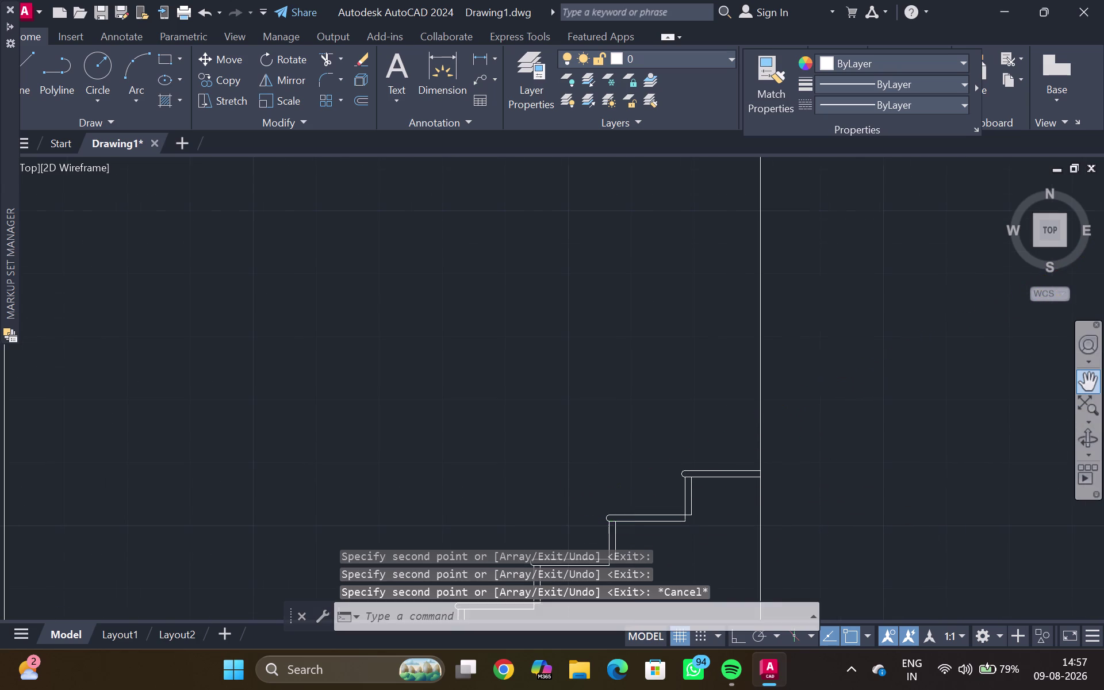
scroll(down, 3)
middle_drag(520, 526, 730, 307)
Draw short closing lines from the lowest riser's bottom across the lower tread.
scroll(up, 3)
scroll(up, 3)
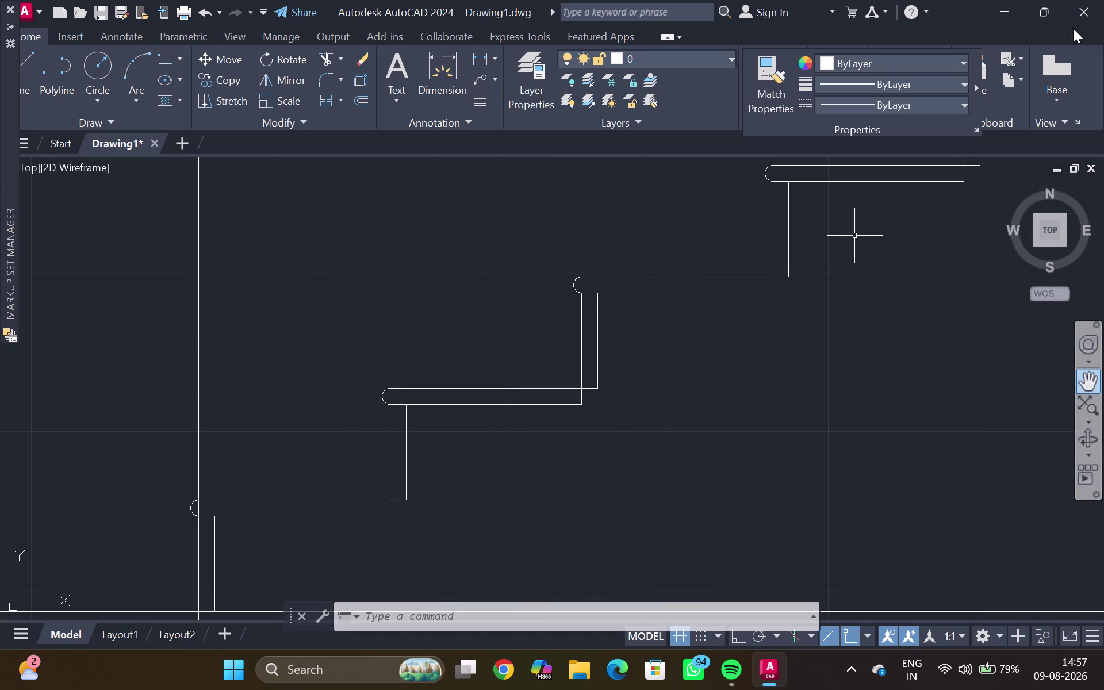
key(l)
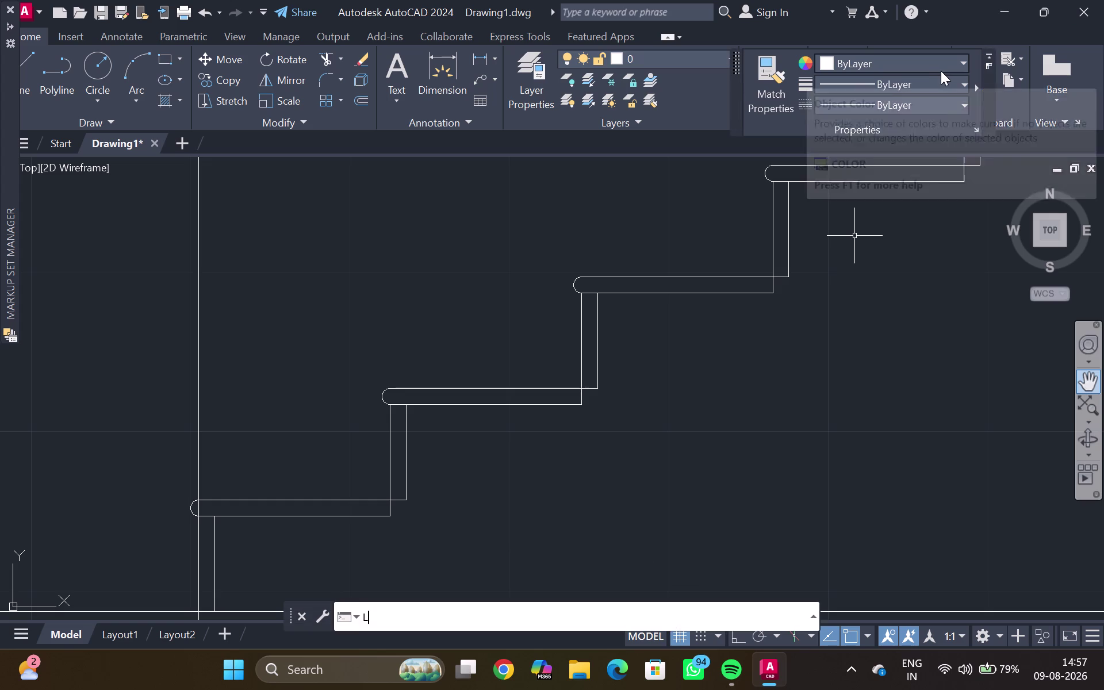
key(Return)
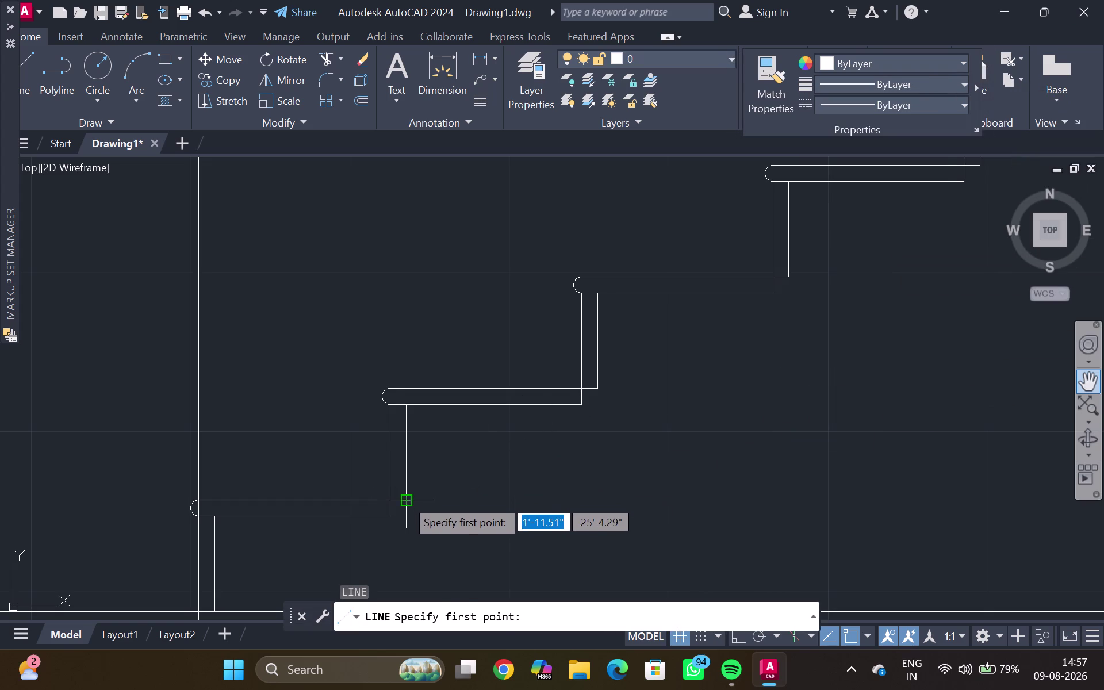
drag(406, 499, 405, 515)
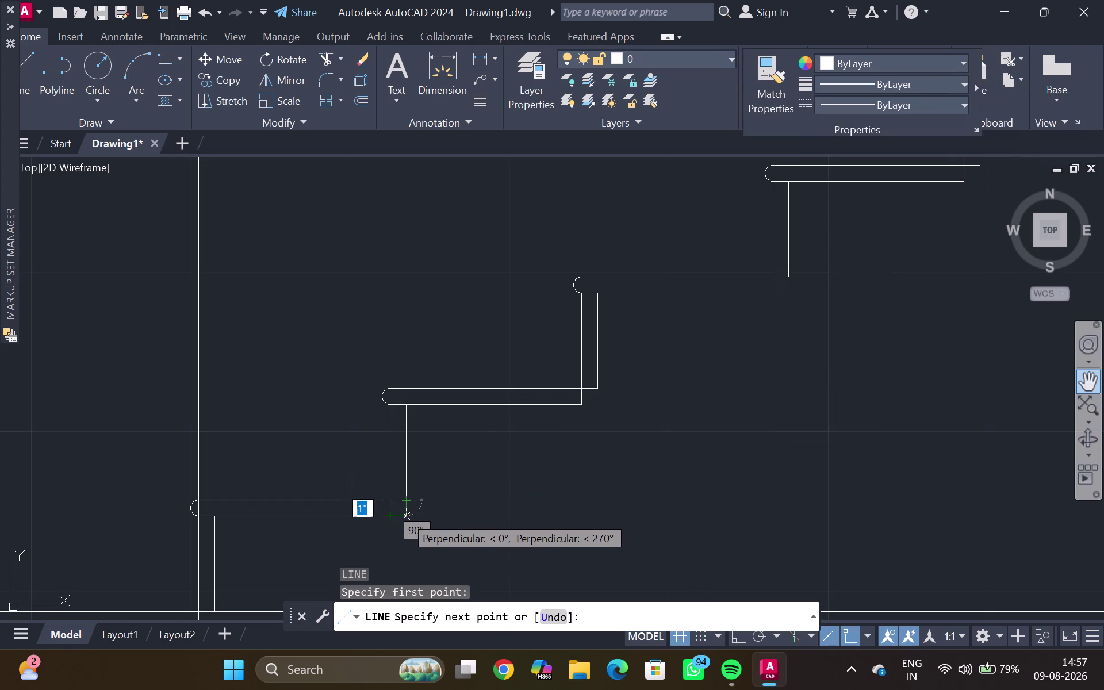
drag(405, 515, 407, 515)
drag(407, 515, 383, 518)
drag(382, 518, 533, 471)
key(Escape)
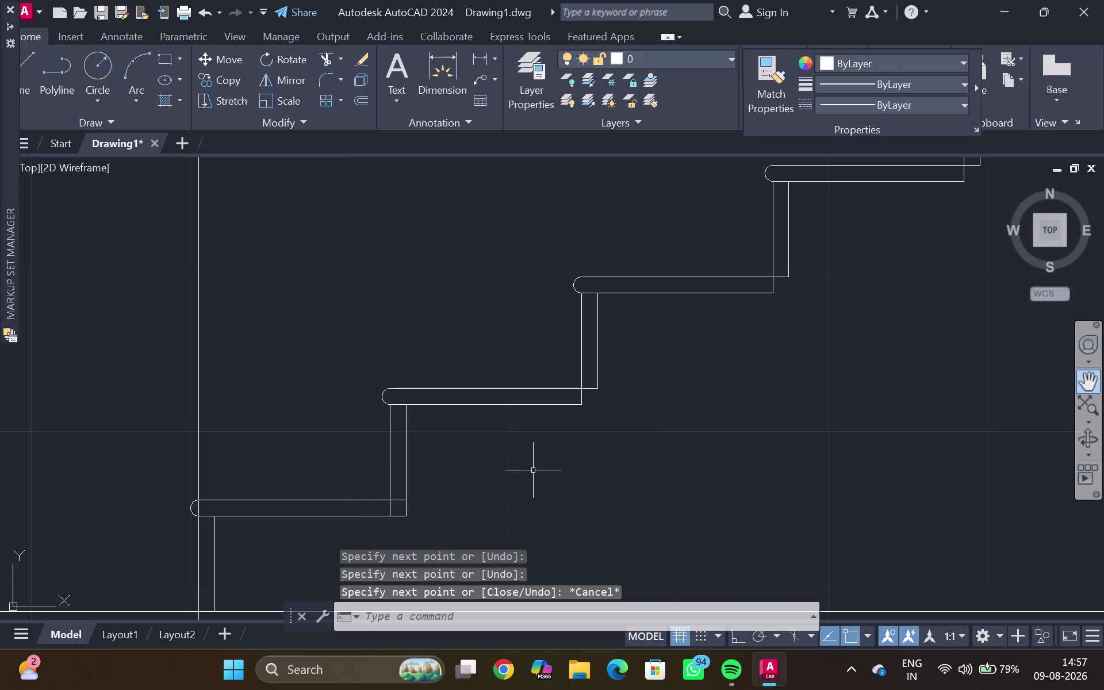
Select the two short closing lines.
drag(534, 471, 538, 429)
scroll(up, 3)
click(408, 506)
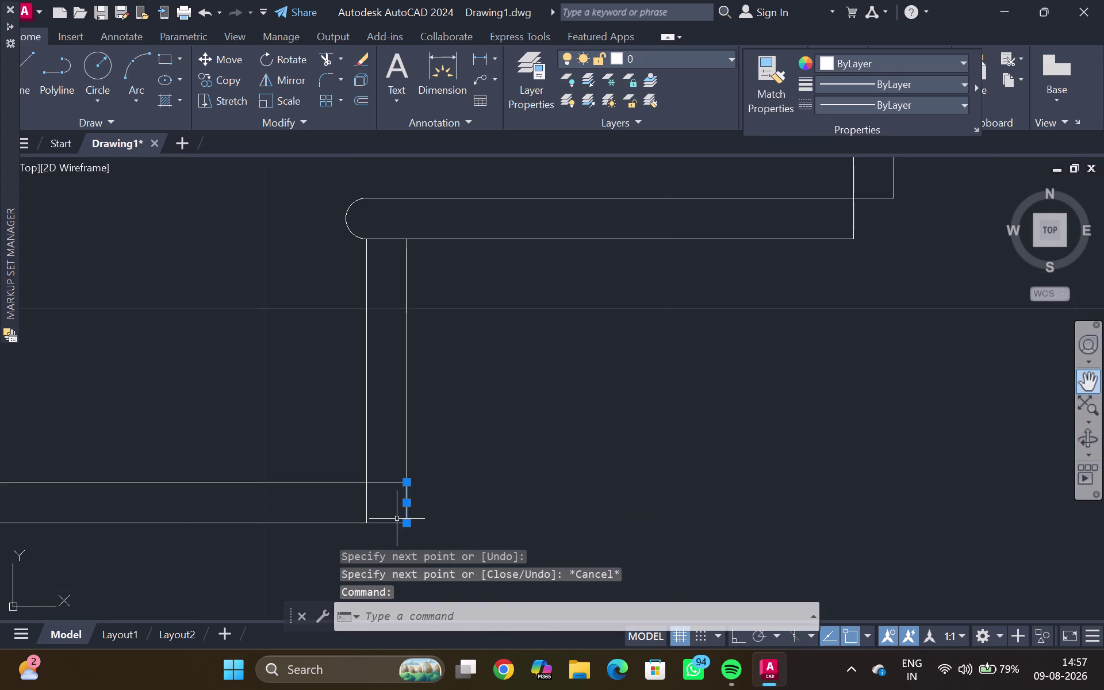
click(388, 522)
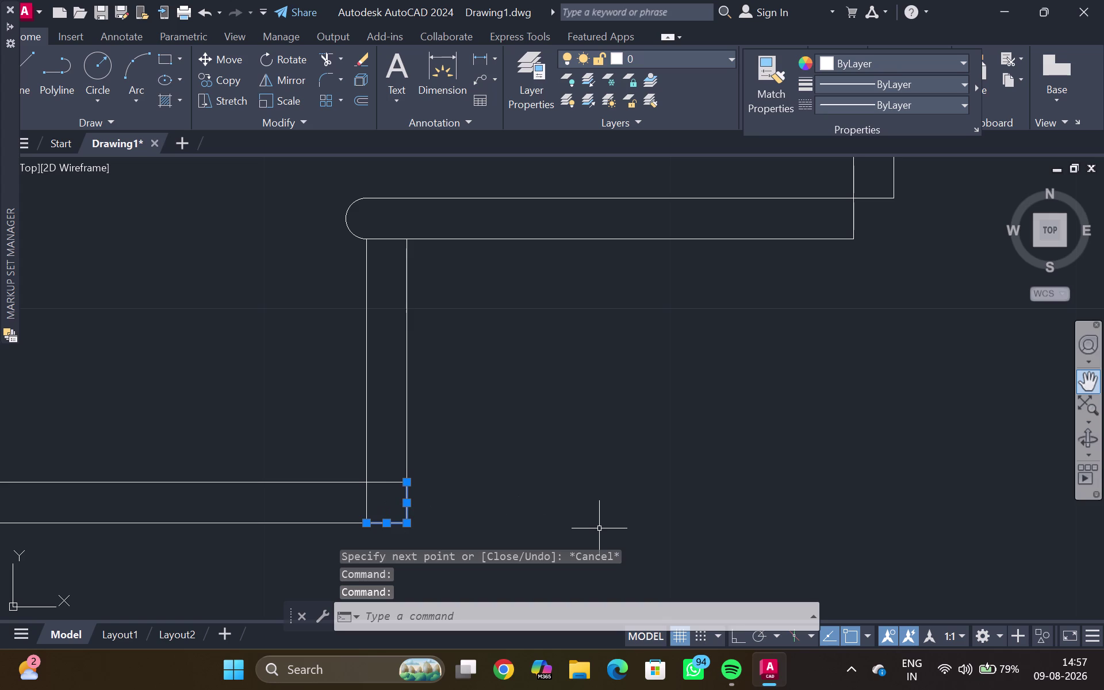
Start copying the two short lines from their corner, then cancel the copy.
text(CO)
key(Return)
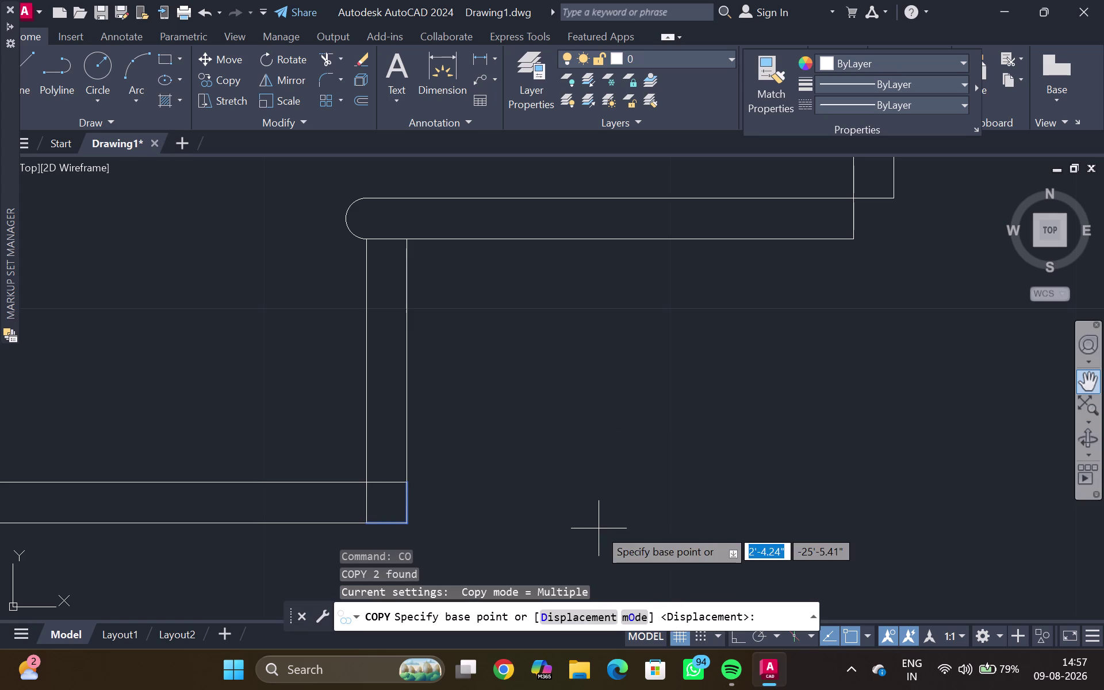
click(407, 486)
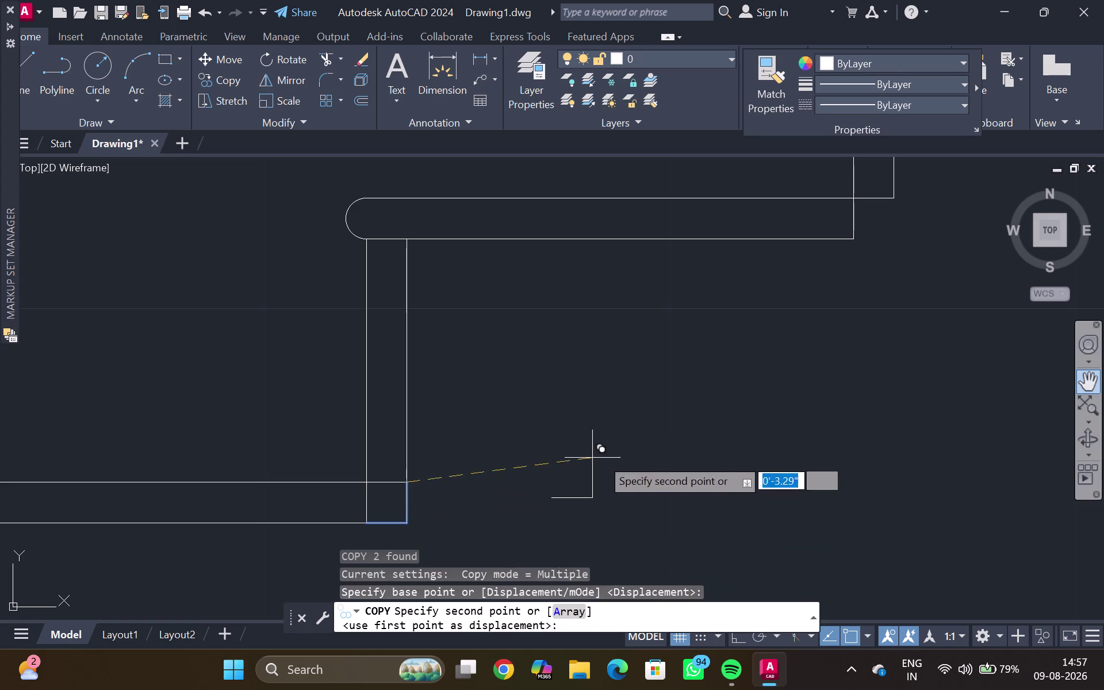
scroll(down, 3)
middle_drag(682, 397, 599, 517)
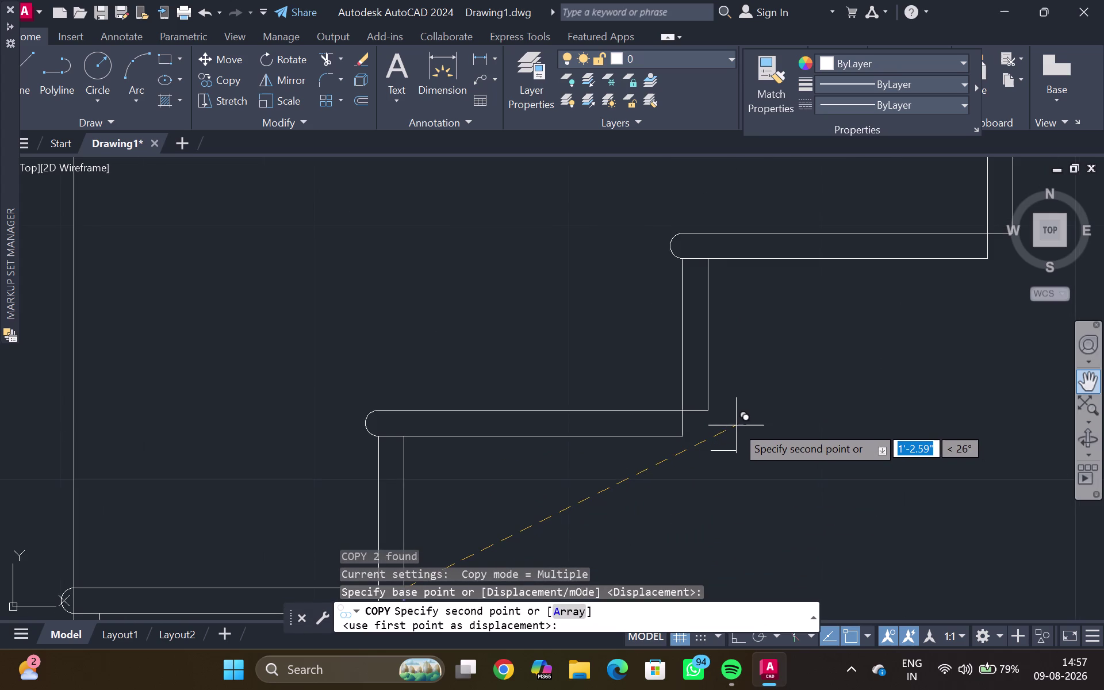
key(Escape)
Select the stray vertical line at the step's right end and the other unwanted line.
middle_drag(536, 505, 756, 319)
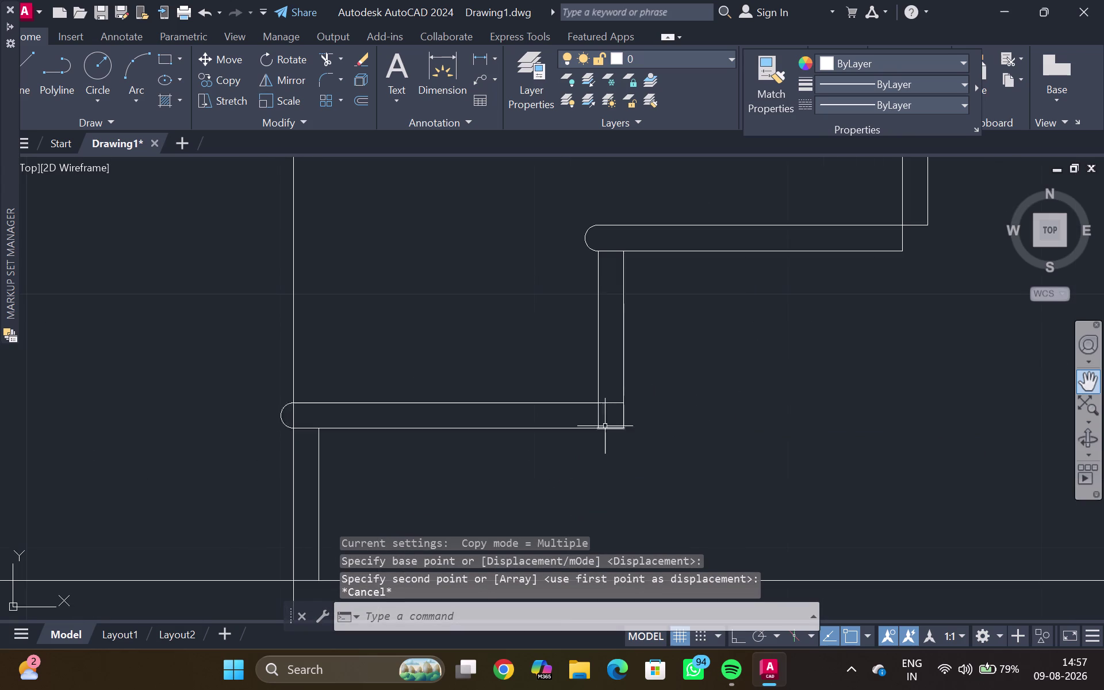
scroll(up, 3)
scroll(up, 3)
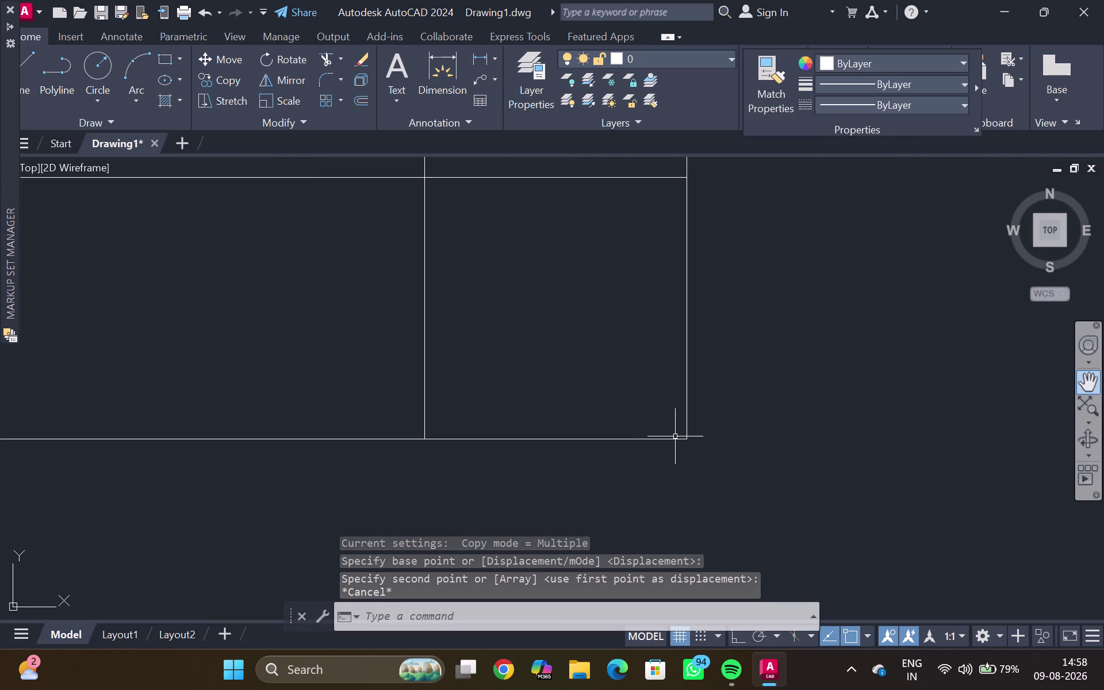
scroll(up, 3)
click(702, 399)
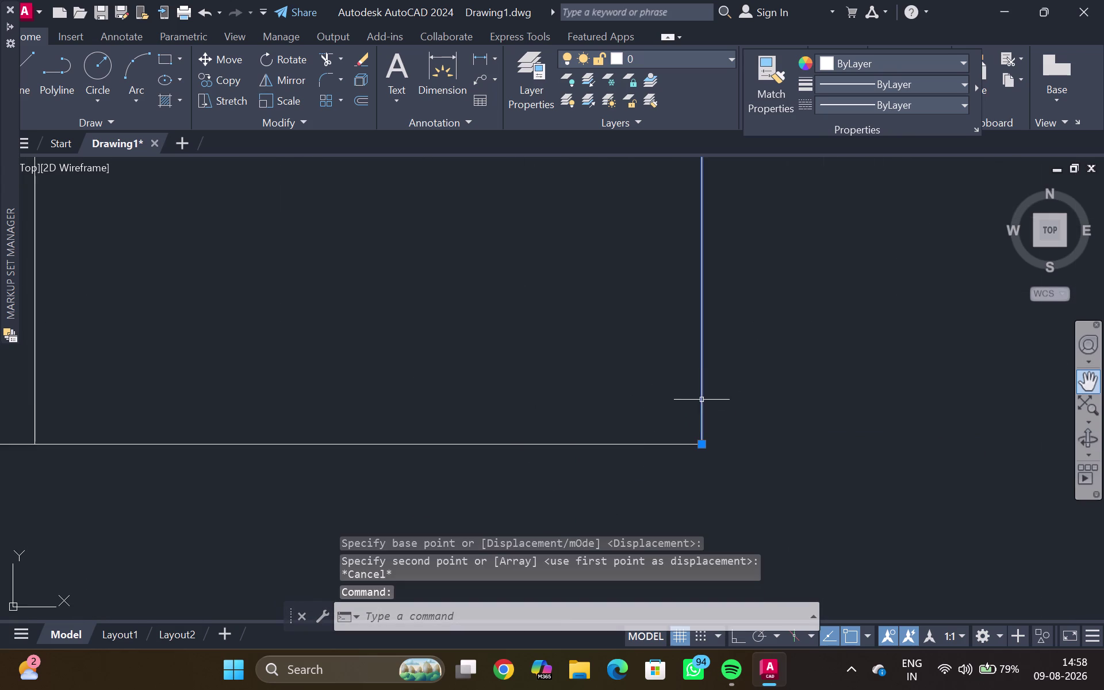
click(652, 446)
Erase the two stray lines, then draw and undo an unwanted sloped line.
key(Delete)
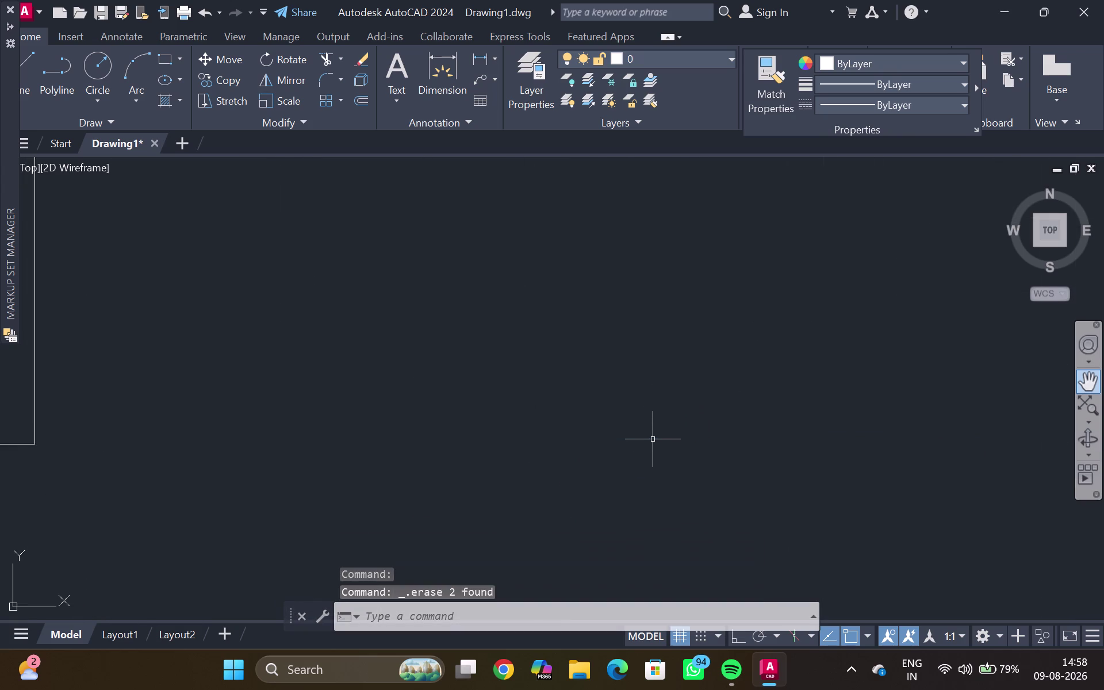
scroll(down, 3)
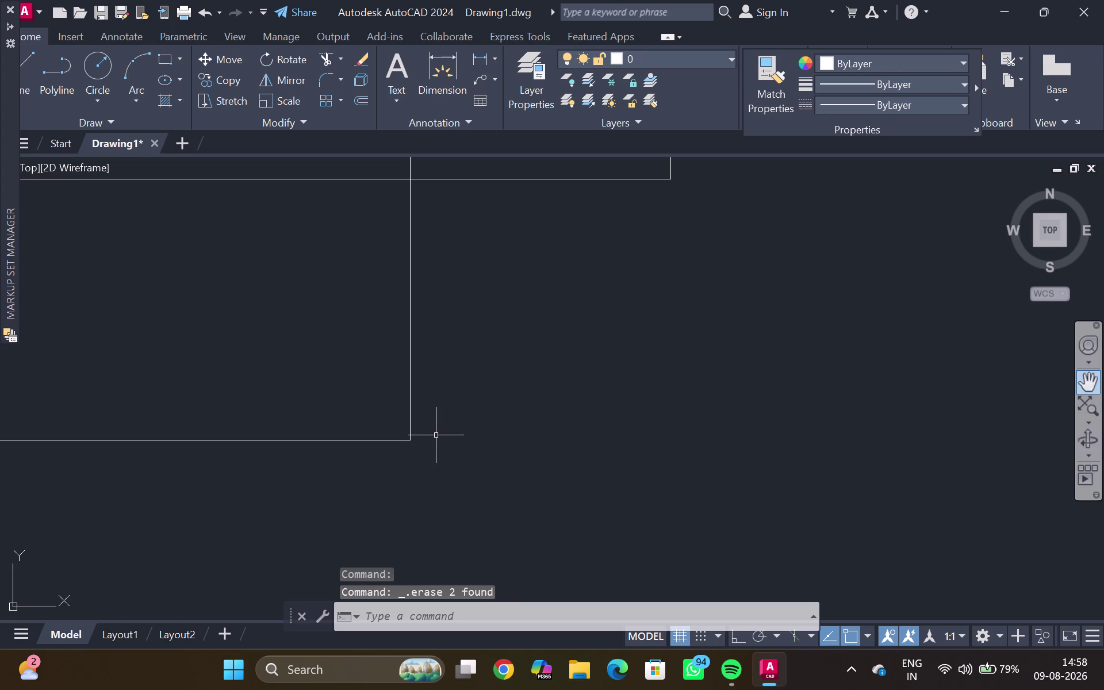
key(l)
key(Return)
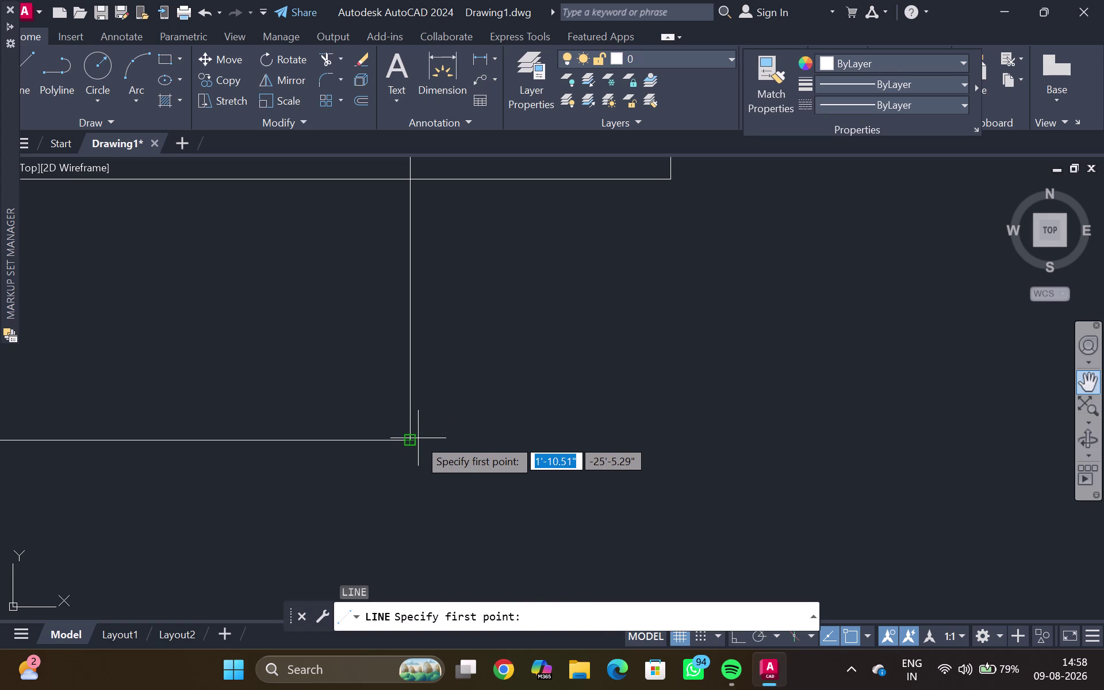
click(418, 438)
click(789, 423)
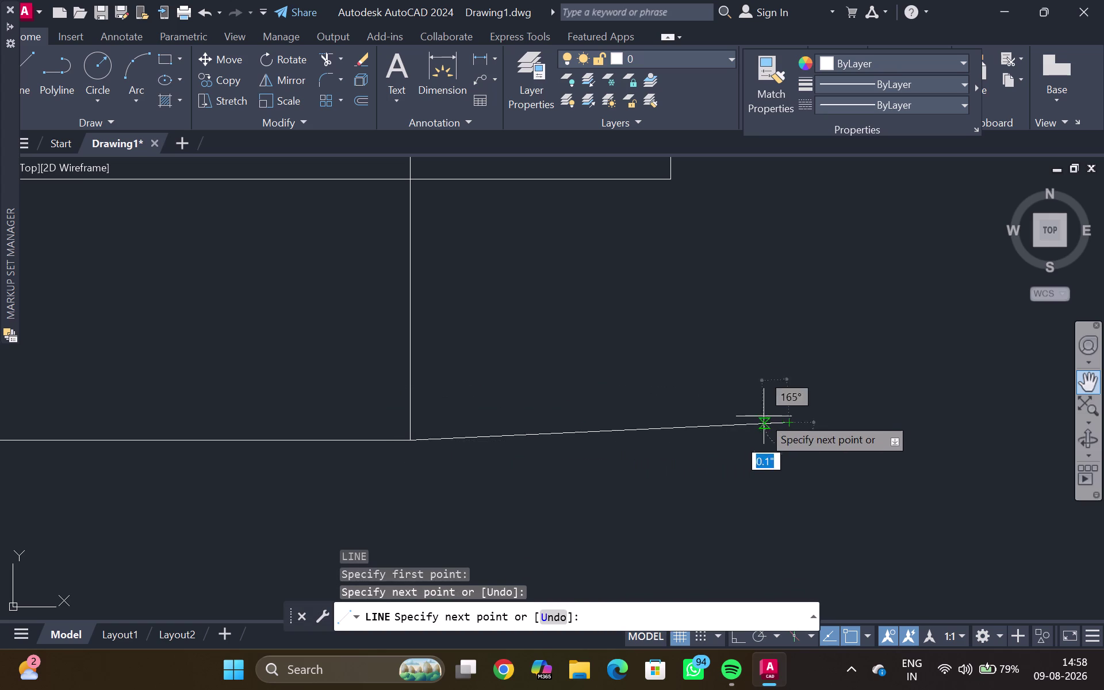
key(Escape)
key(ctrl+z)
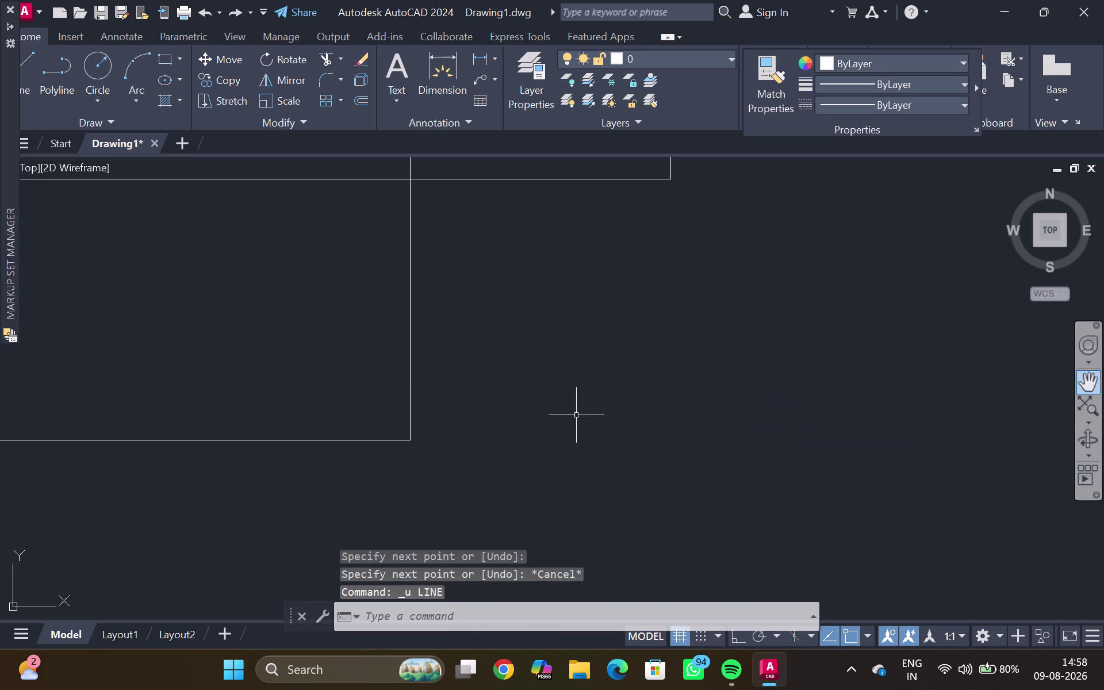
With Ortho on, draw a horizontal line and a vertical riser up to the top line.
key(l)
key(Return)
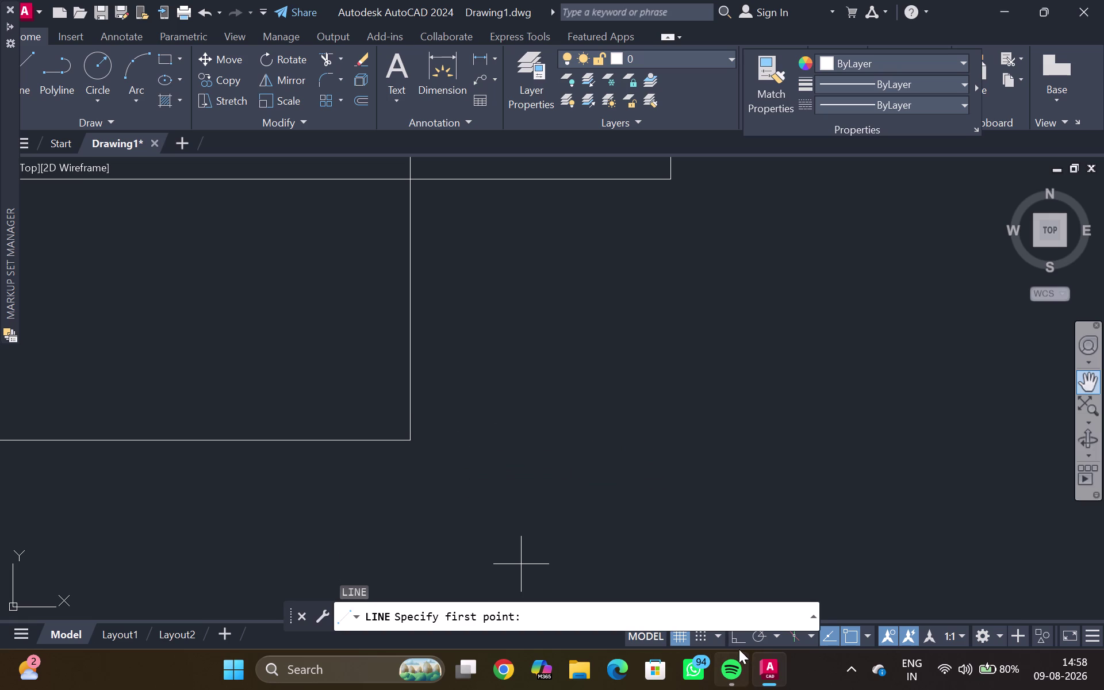
click(739, 643)
click(806, 497)
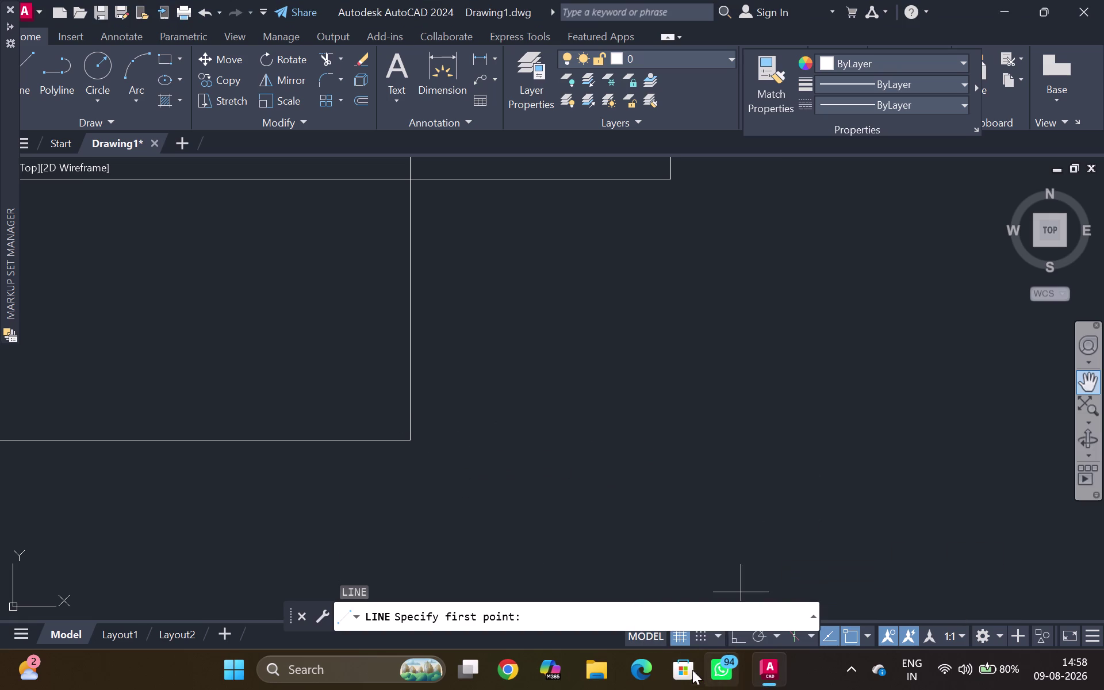
click(734, 637)
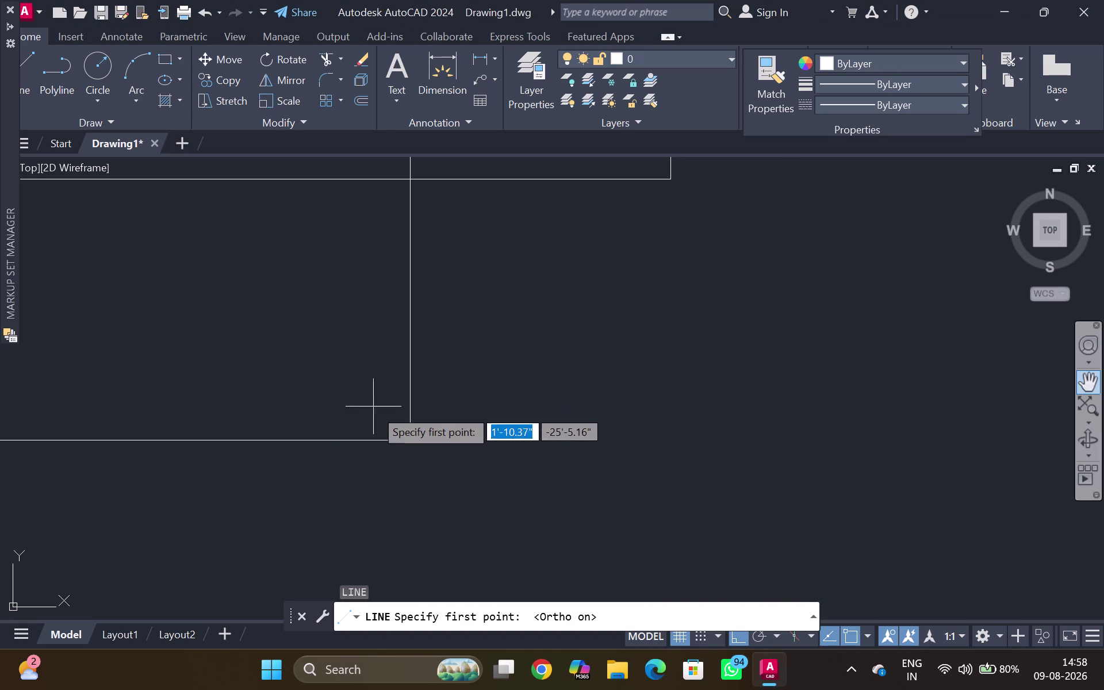
click(405, 438)
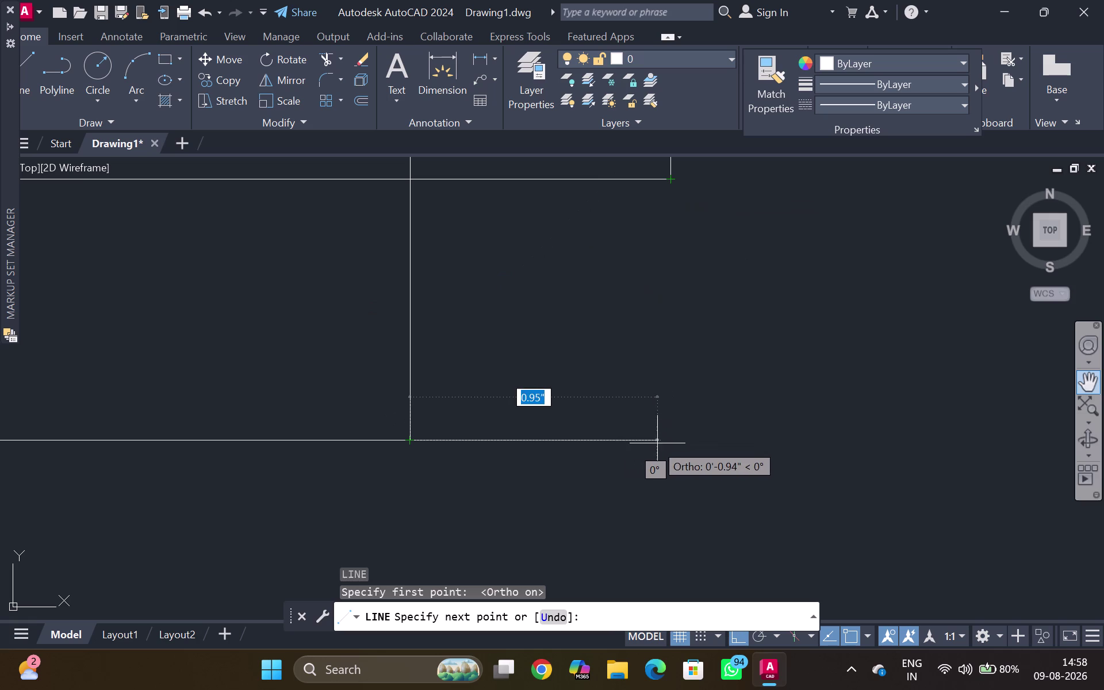
click(671, 439)
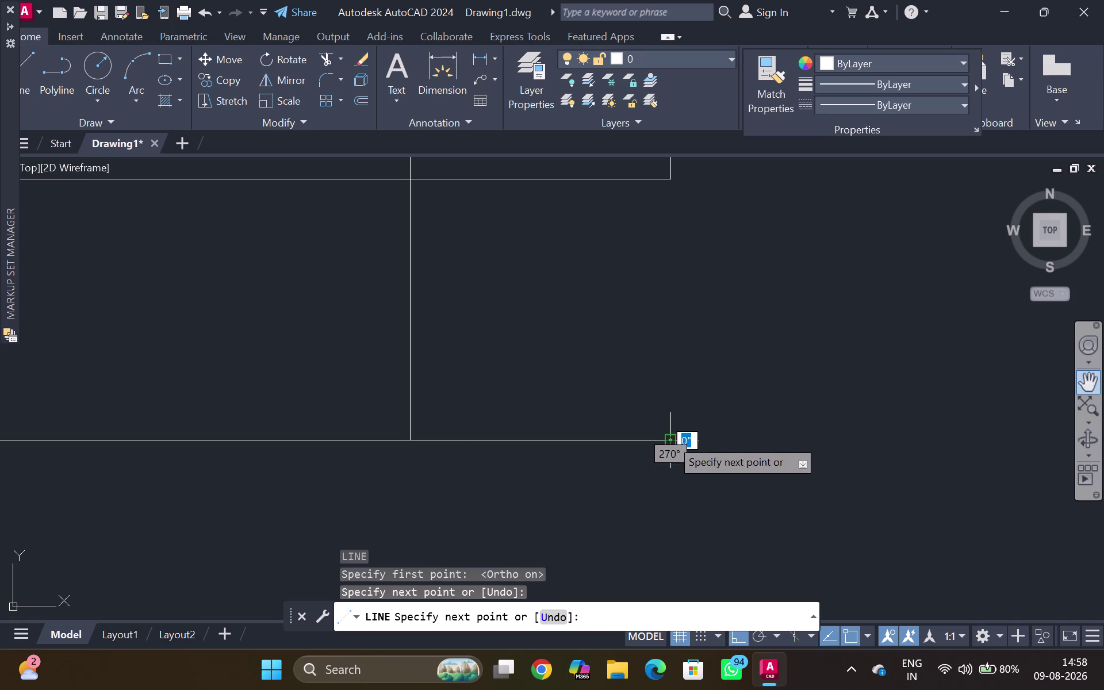
click(669, 186)
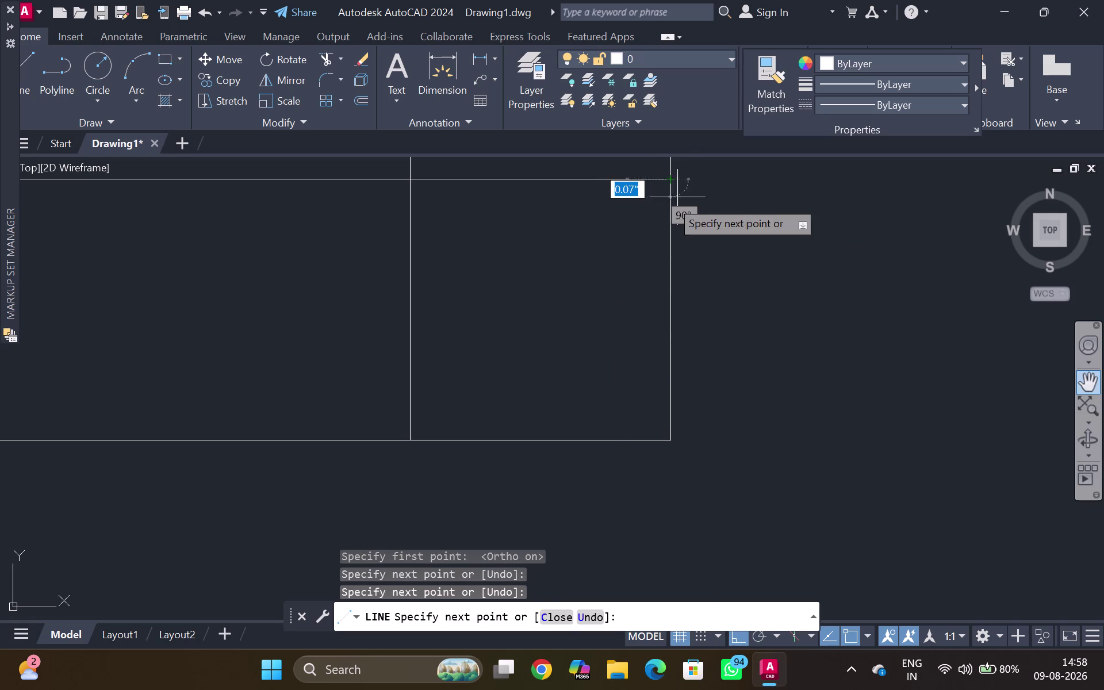
key(Escape)
Join the new horizontal and riser lines into a single polyline.
click(669, 280)
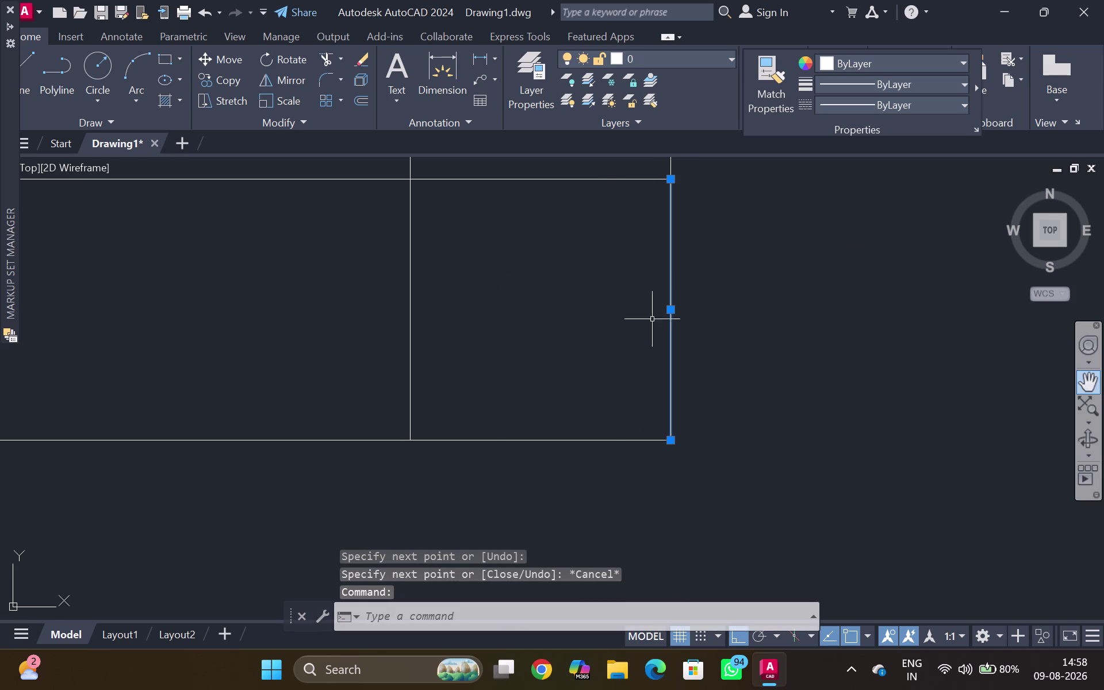
click(563, 442)
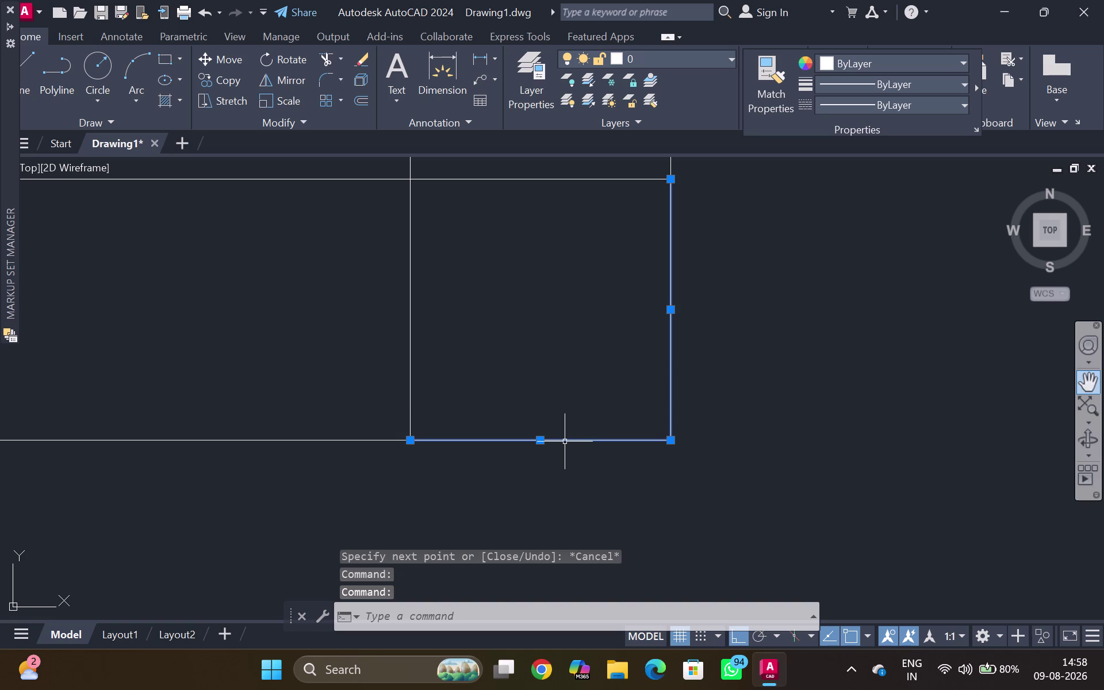
key(j)
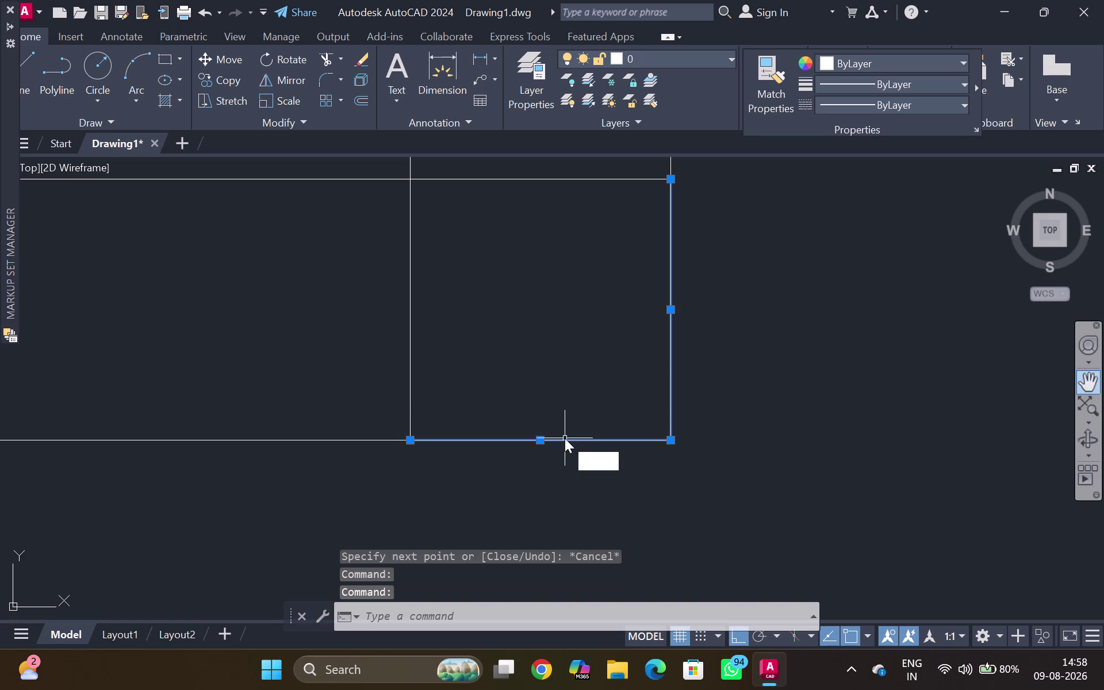
key(Return)
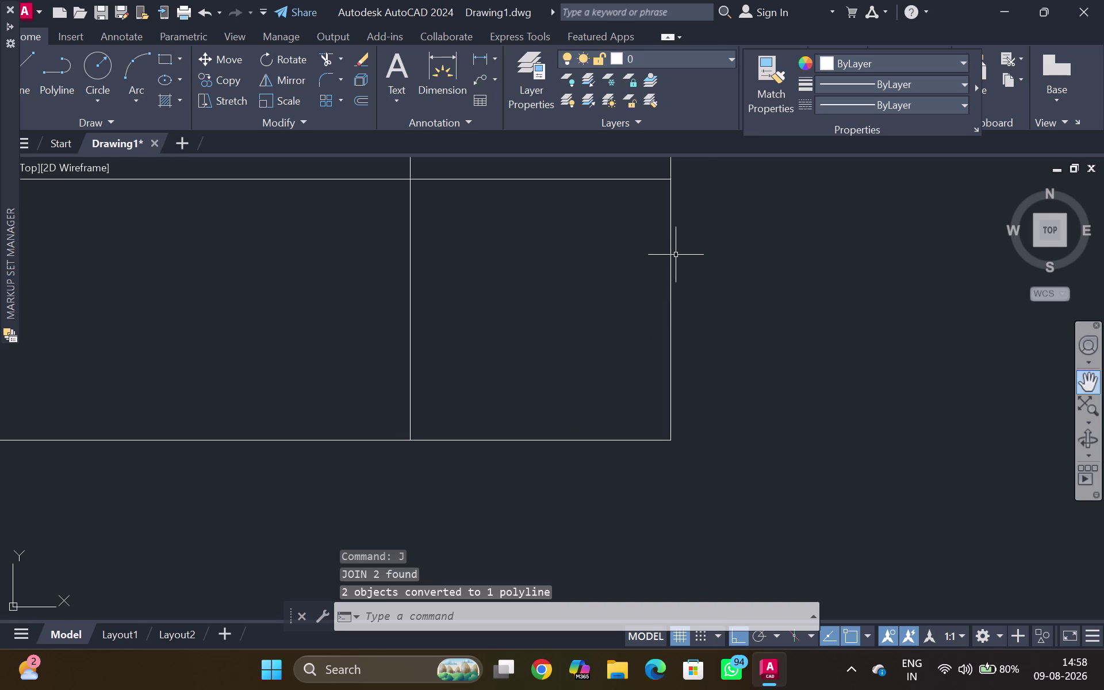
click(673, 253)
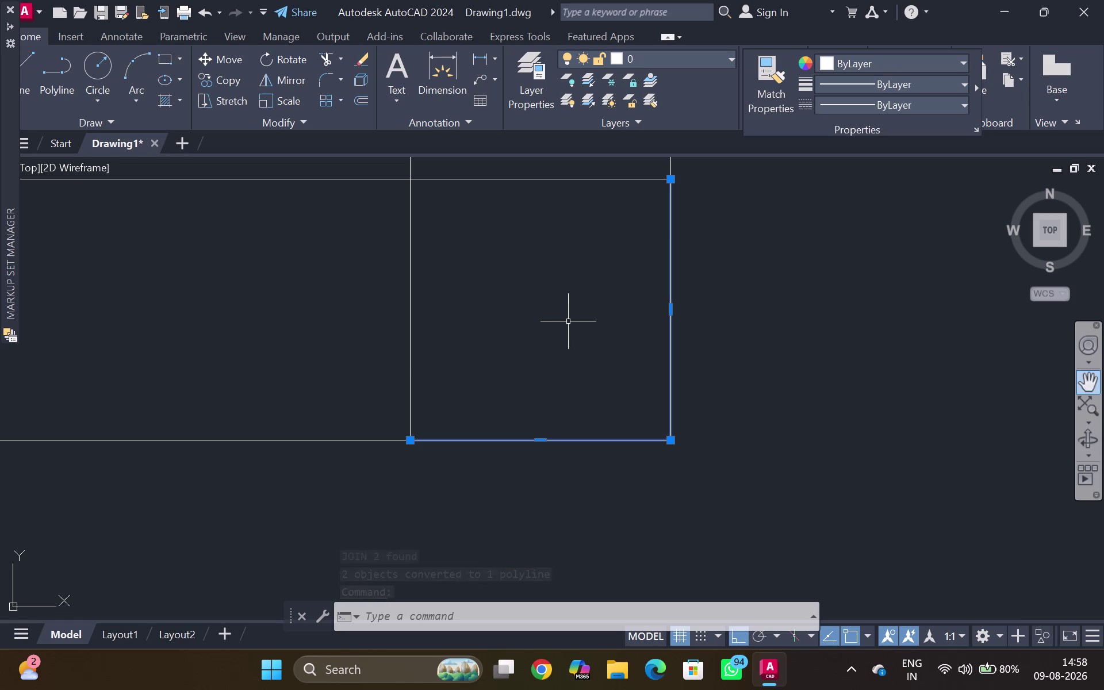
Start copying the step outline from its corner, with Ortho off for angled placement.
text(CO)
key(Return)
middle_drag(630, 255, 572, 403)
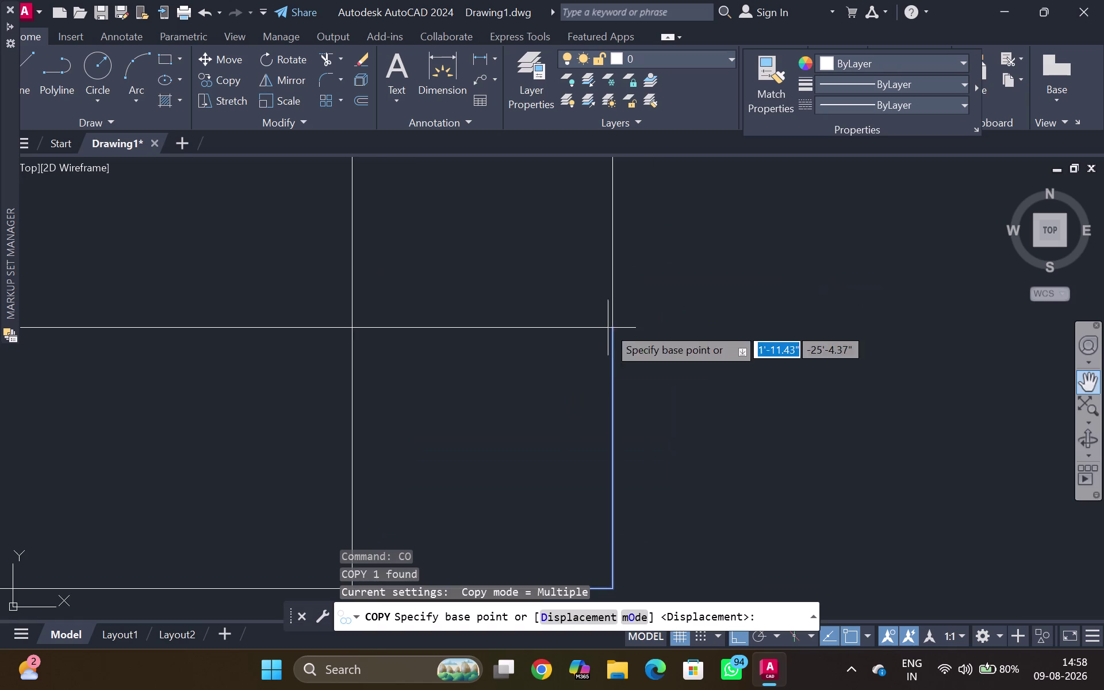
click(612, 328)
scroll(down, 3)
middle_drag(730, 291, 835, 270)
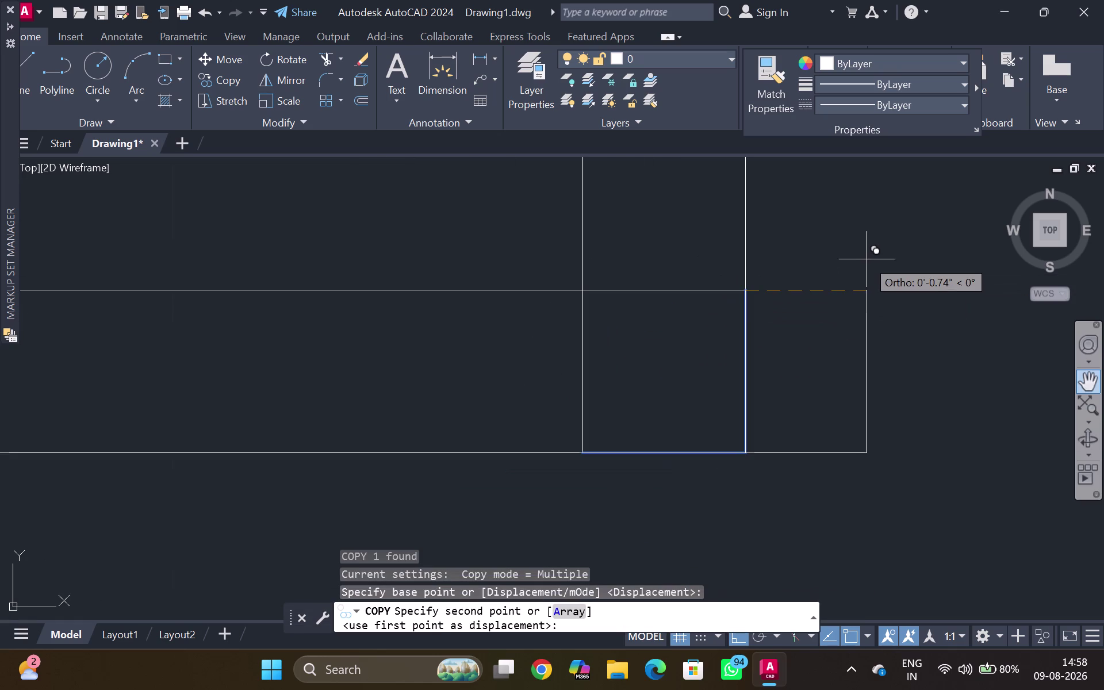
key(ctrl+F8)
scroll(down, 3)
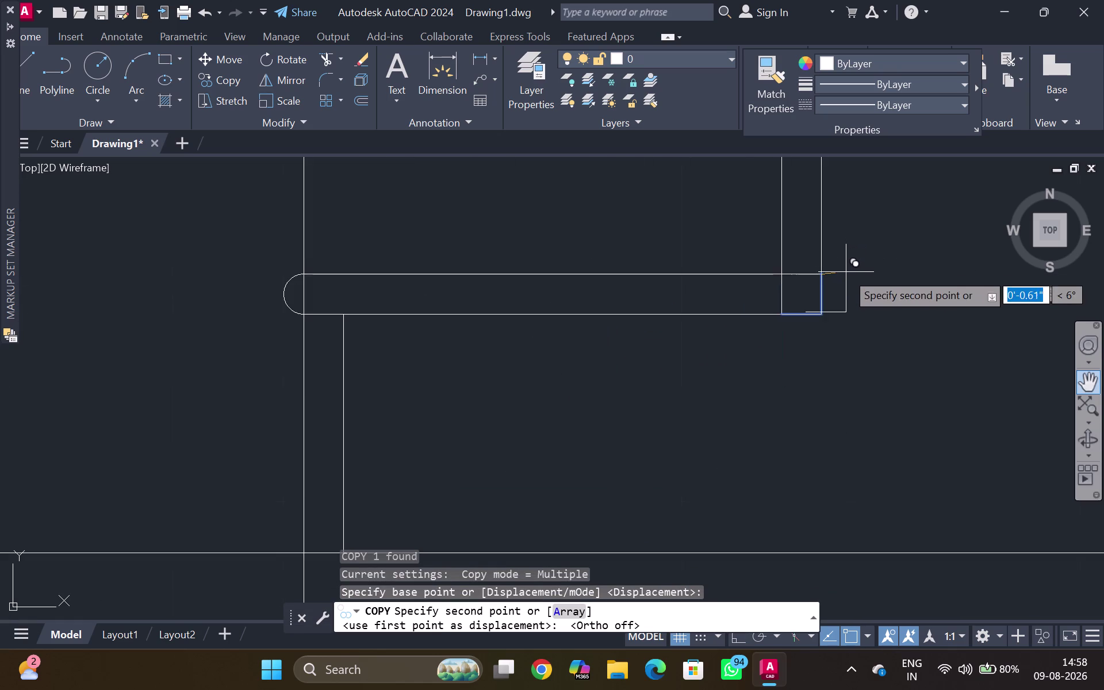
middle_drag(854, 274, 620, 495)
scroll(up, 3)
middle_drag(866, 361, 260, 646)
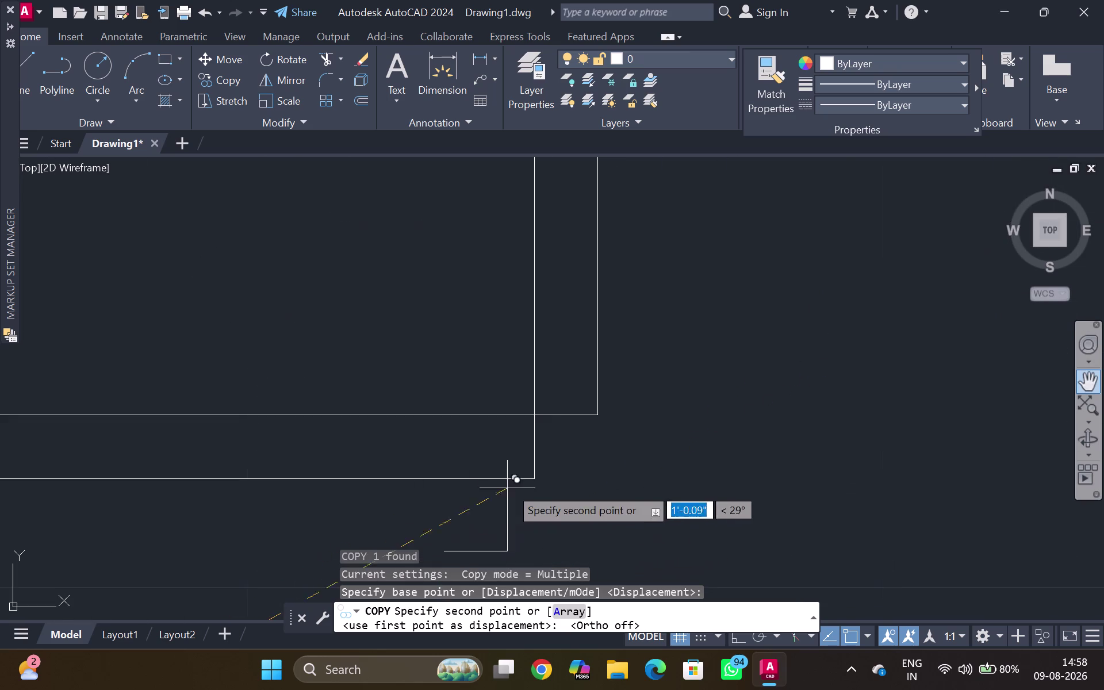
Place five step copies at successive corners up the slope.
click(599, 420)
middle_drag(757, 308, 558, 593)
scroll(down, 3)
middle_drag(950, 342, 586, 426)
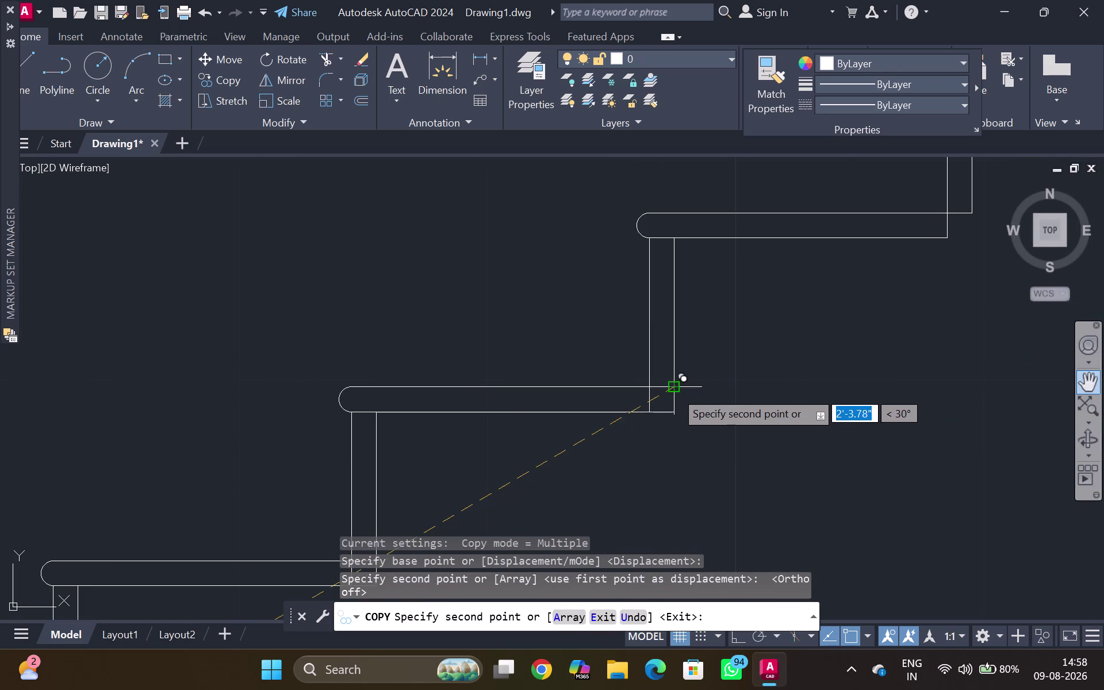
click(675, 391)
middle_drag(966, 301, 554, 556)
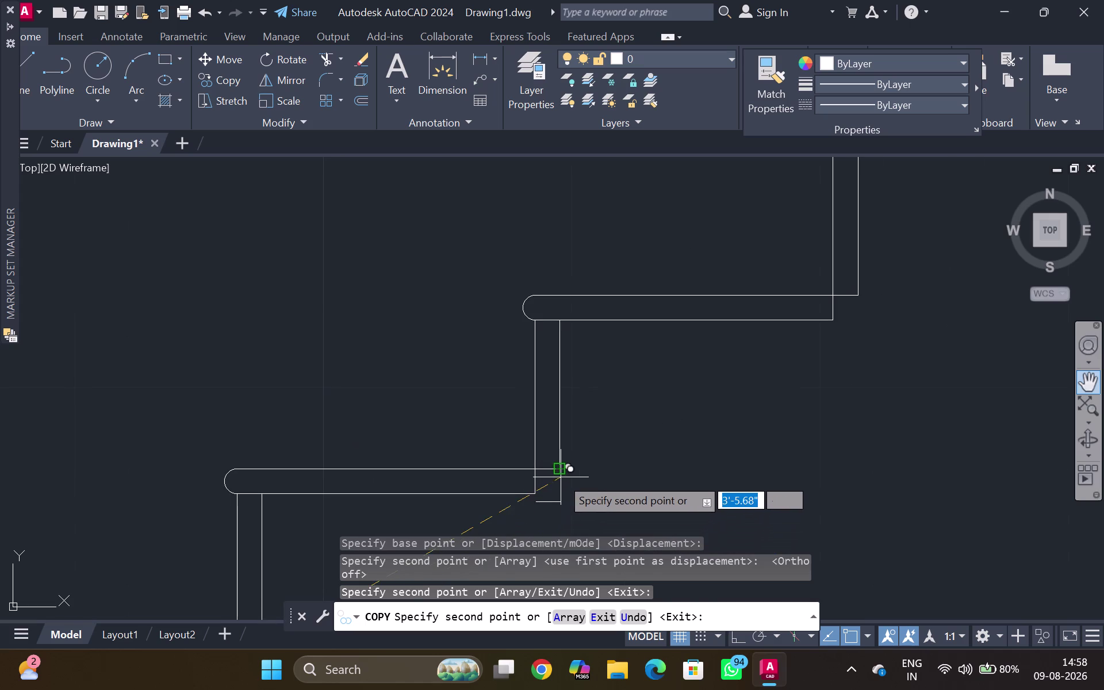
click(561, 477)
middle_drag(822, 366, 550, 588)
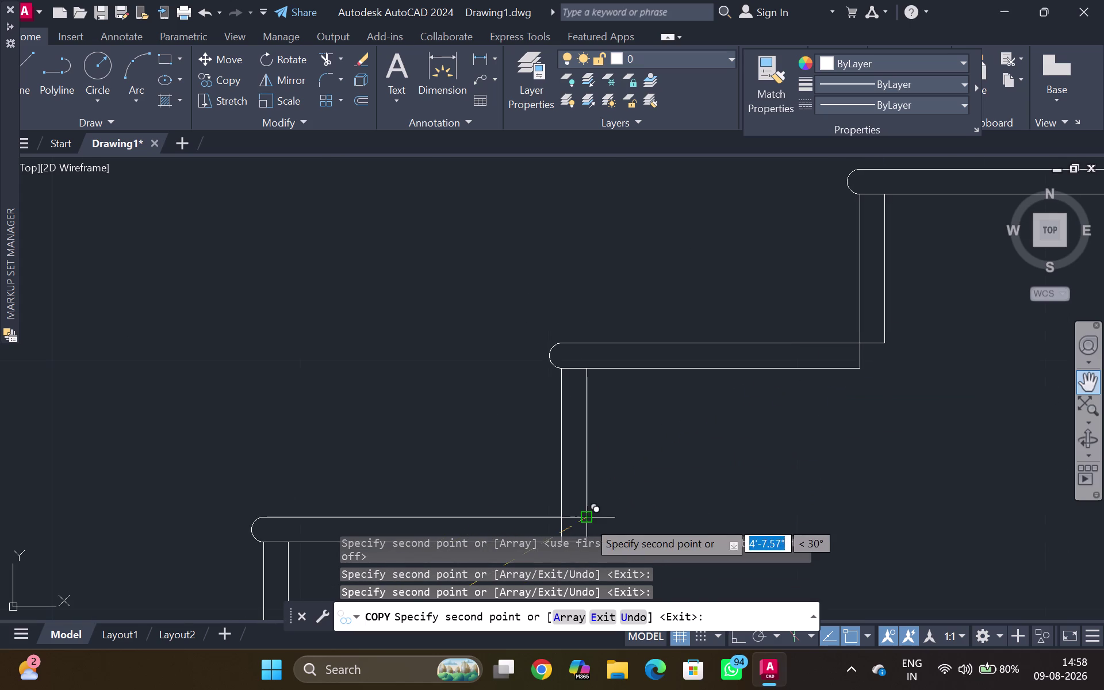
click(588, 520)
middle_drag(748, 454, 512, 592)
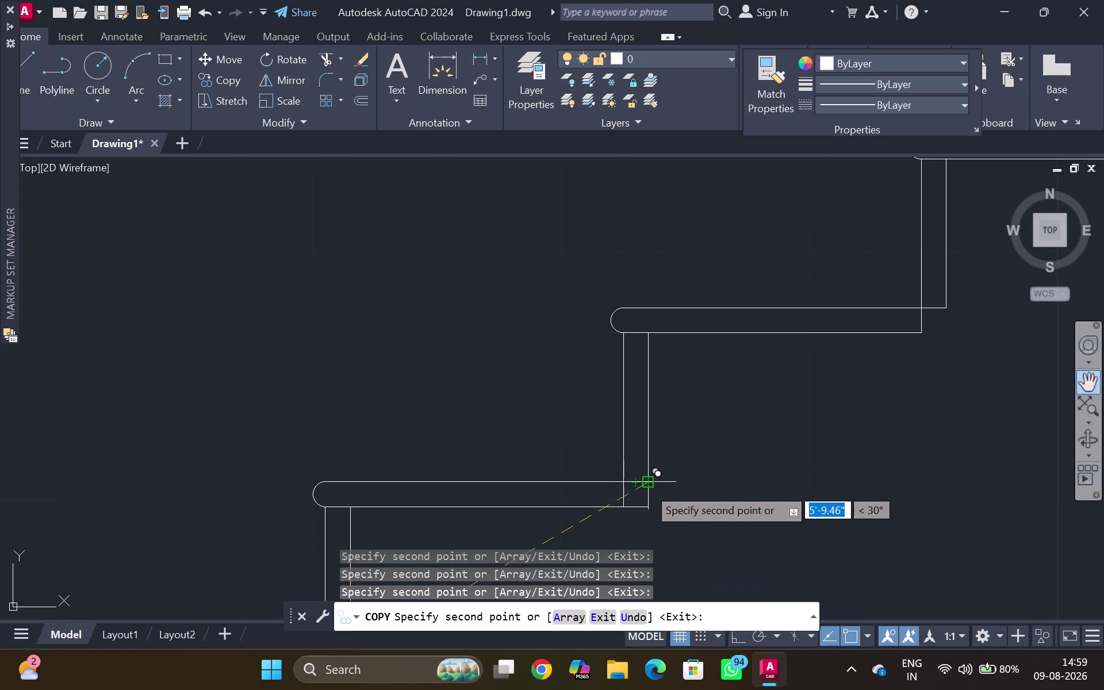
click(648, 487)
Add the remaining step copies up to the one nearest the wall.
middle_drag(782, 454, 331, 689)
scroll(down, 3)
middle_drag(674, 526, 681, 514)
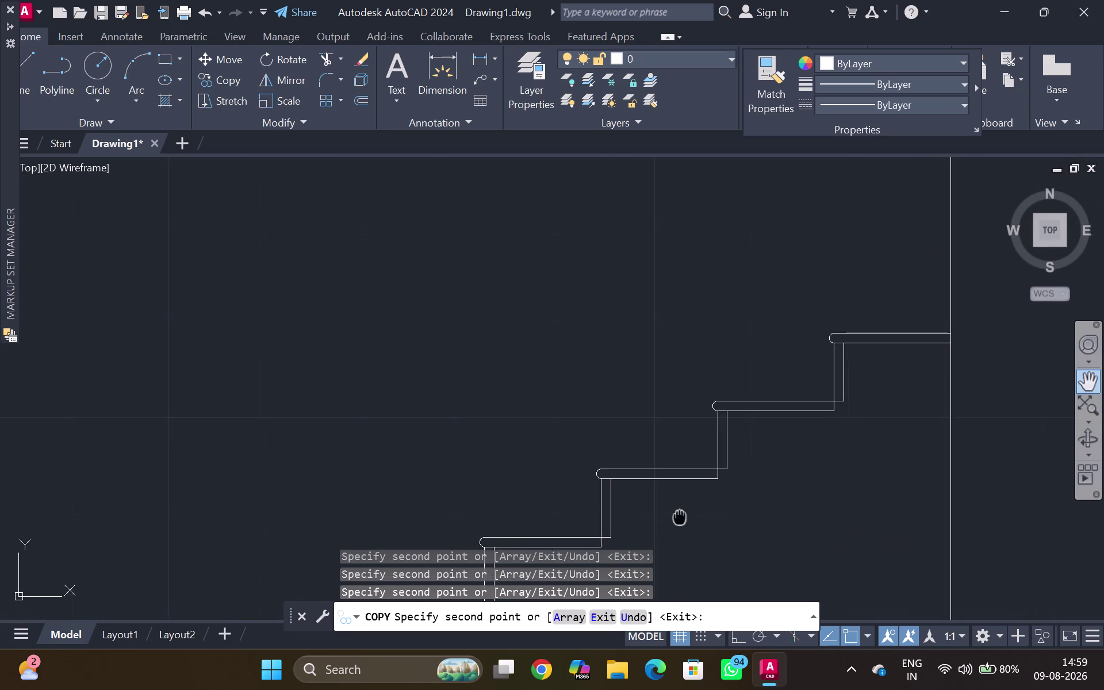
middle_drag(681, 514, 702, 516)
scroll(up, 3)
middle_drag(628, 521, 805, 393)
middle_drag(823, 379, 829, 374)
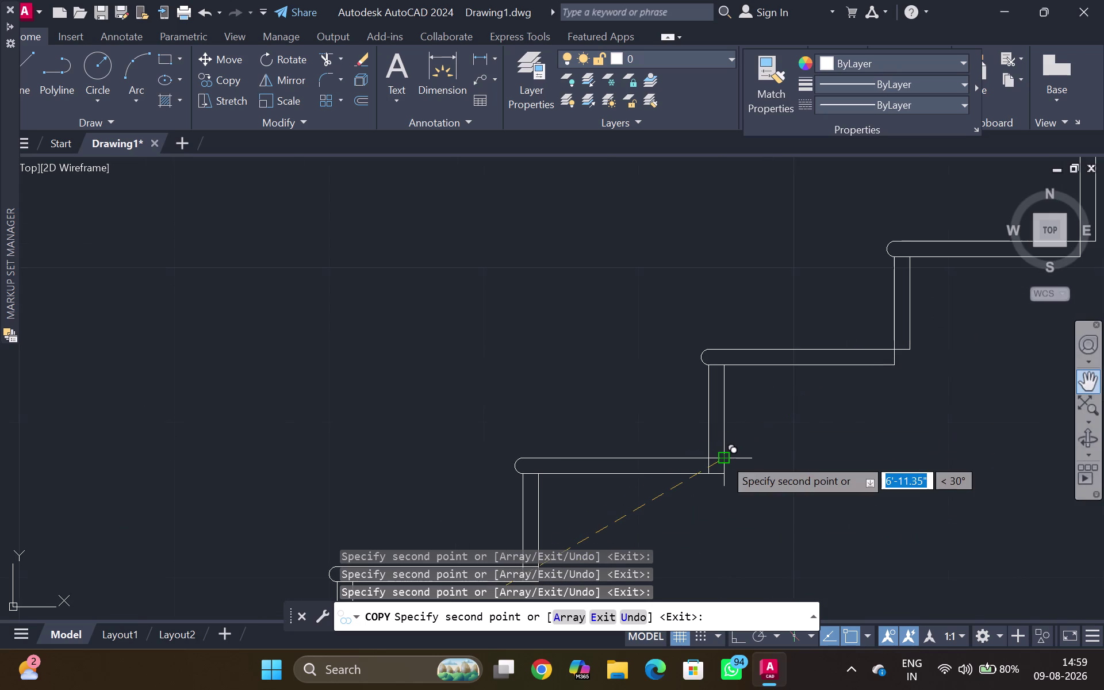
click(724, 458)
middle_drag(883, 382, 794, 491)
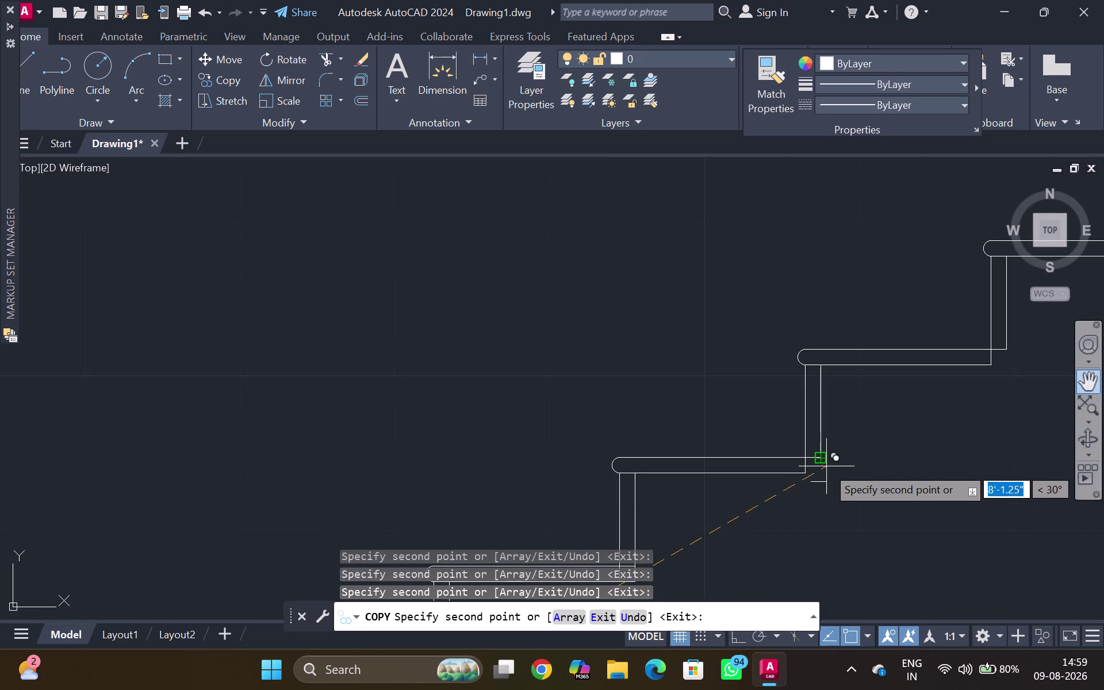
click(827, 466)
middle_drag(959, 416, 783, 561)
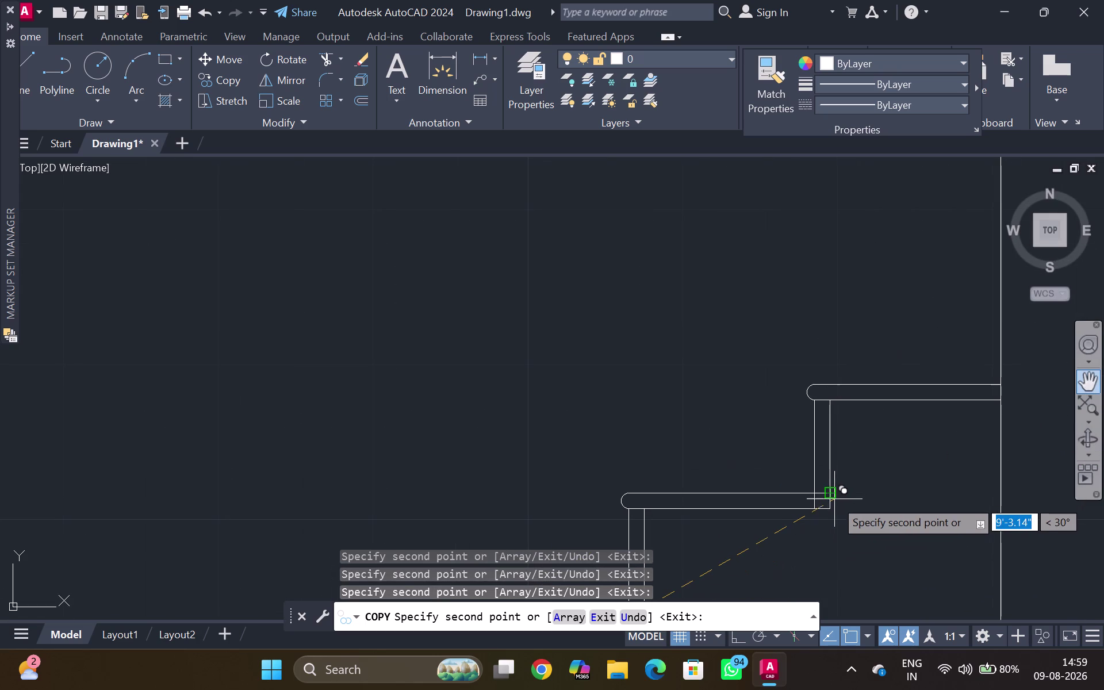
click(834, 499)
scroll(down, 3)
middle_drag(819, 579, 866, 502)
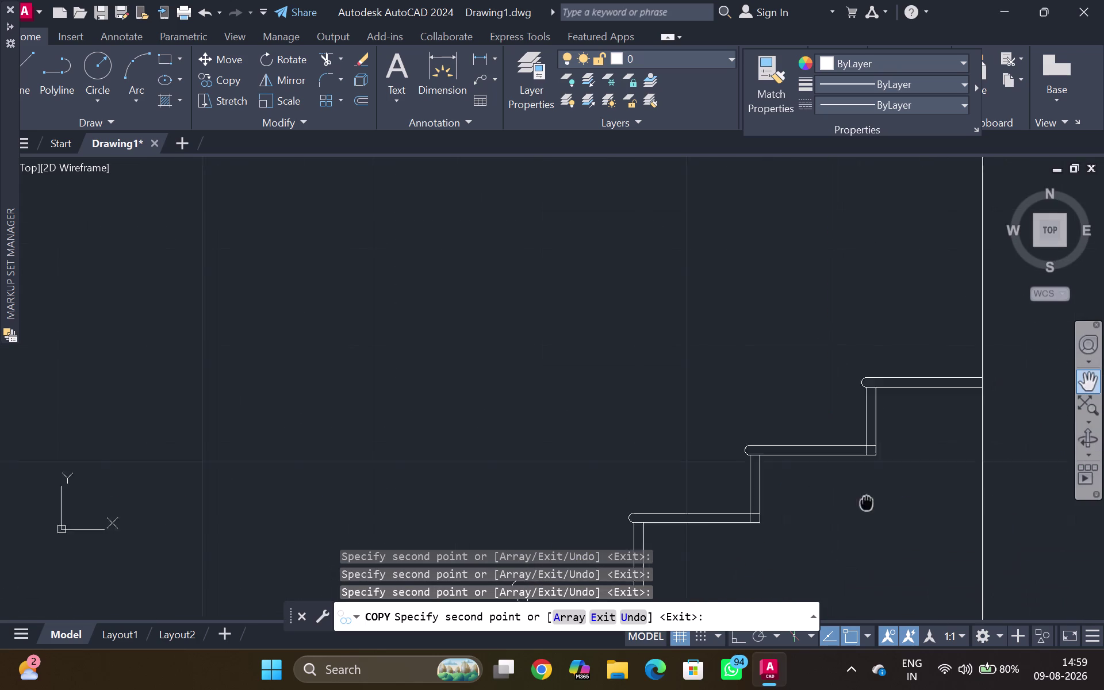
middle_drag(867, 502, 888, 464)
middle_drag(757, 570, 883, 461)
scroll(down, 3)
middle_drag(675, 556, 904, 369)
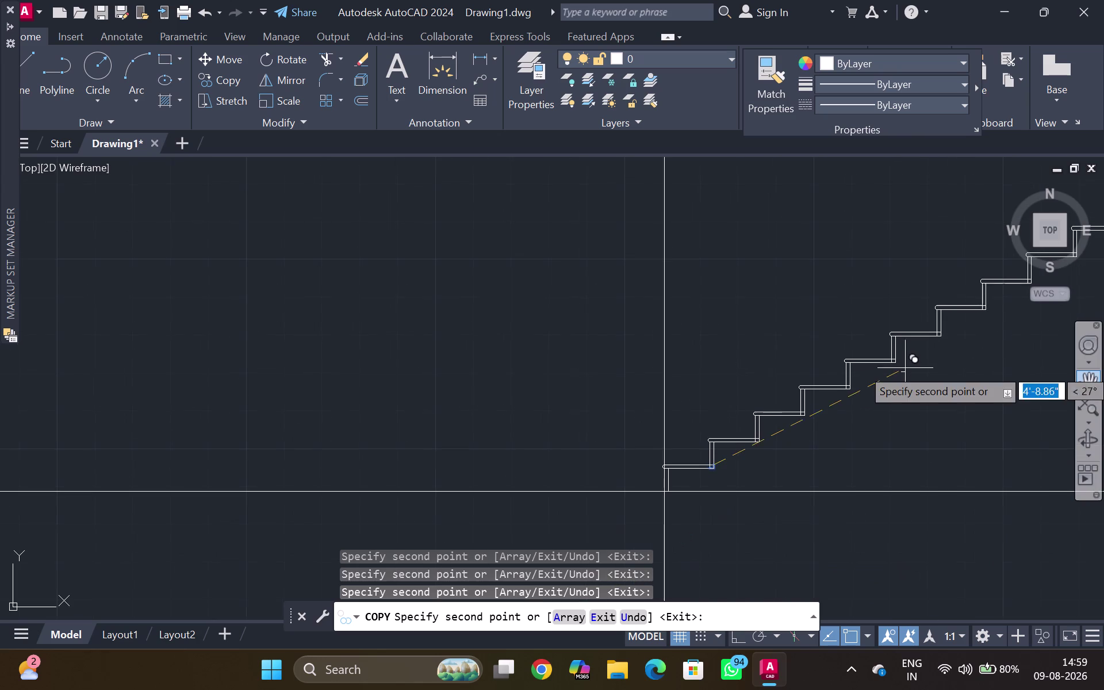
End the copy command and return the view to the lower steps.
key(Escape)
scroll(up, 3)
scroll(up, 3)
middle_drag(707, 479, 695, 514)
text(TR)
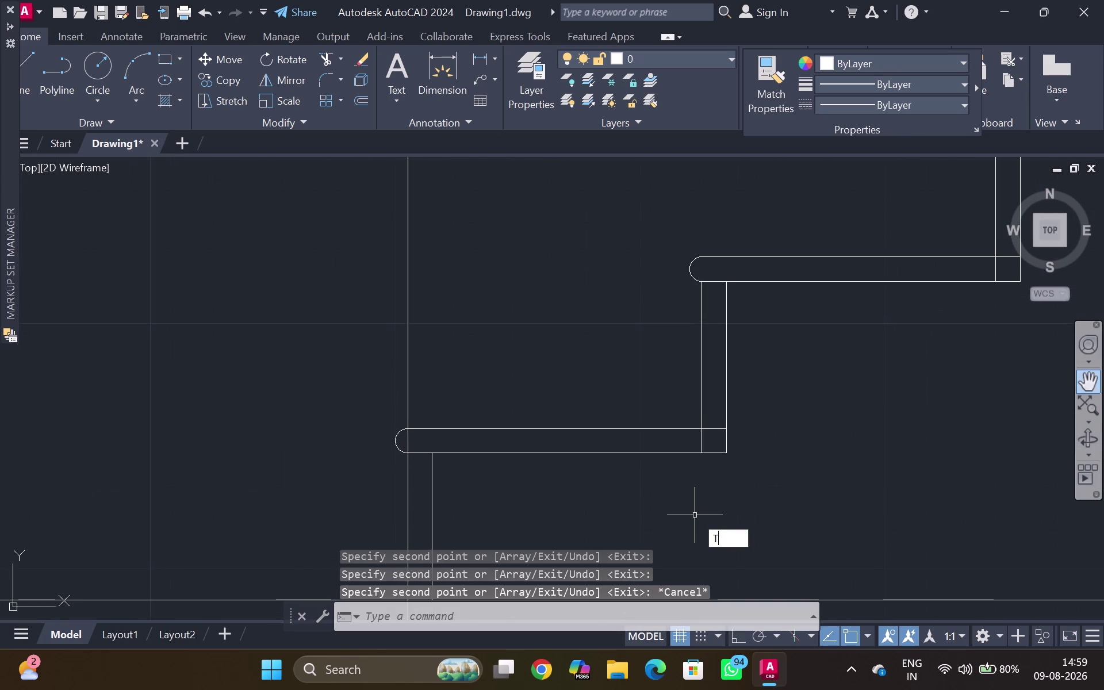
Undo the last trim, then trim overshooting line ends at the lower step junctions.
key(Return)
scroll(up, 3)
drag(721, 368, 702, 410)
scroll(down, 3)
middle_drag(847, 301, 687, 405)
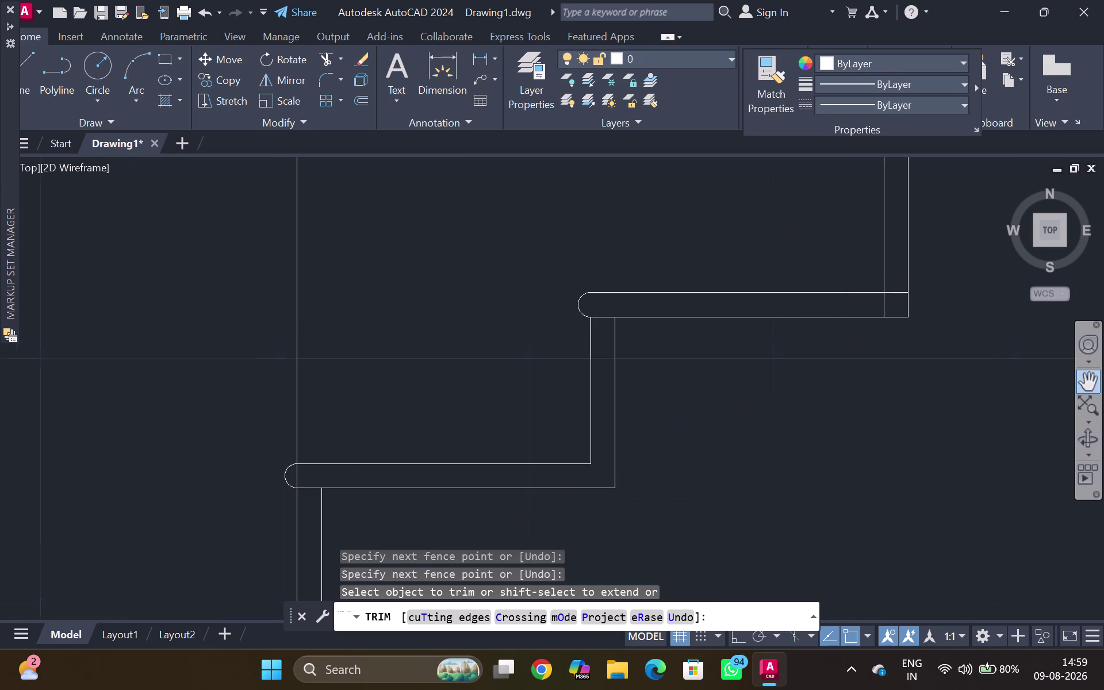
key(ctrl+z)
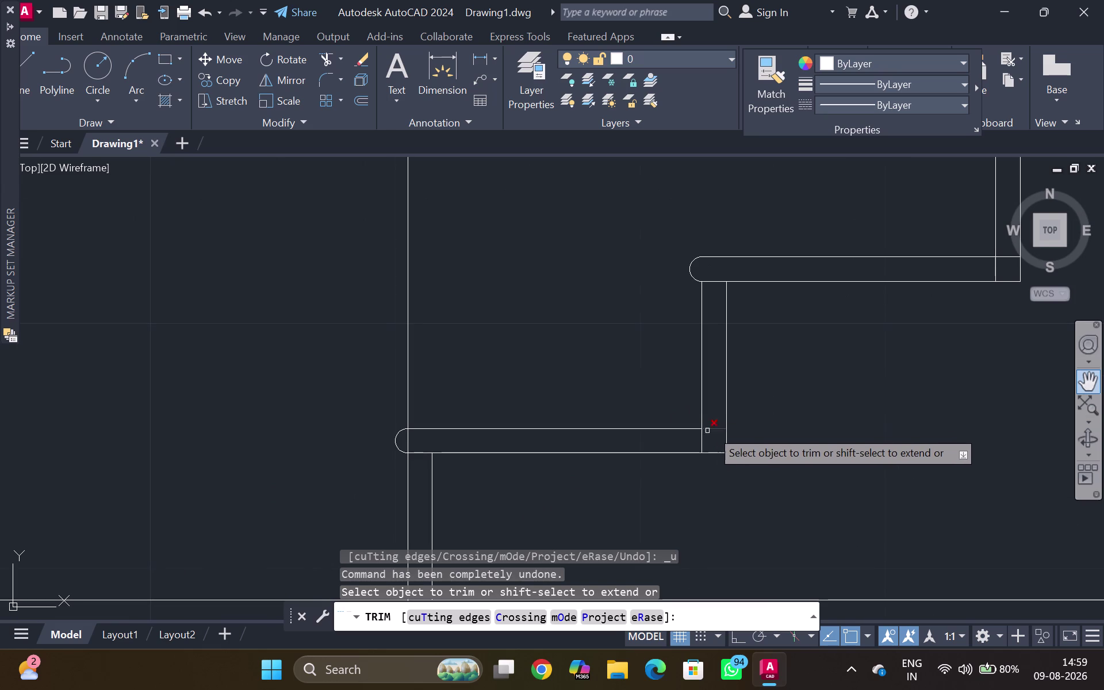
click(703, 447)
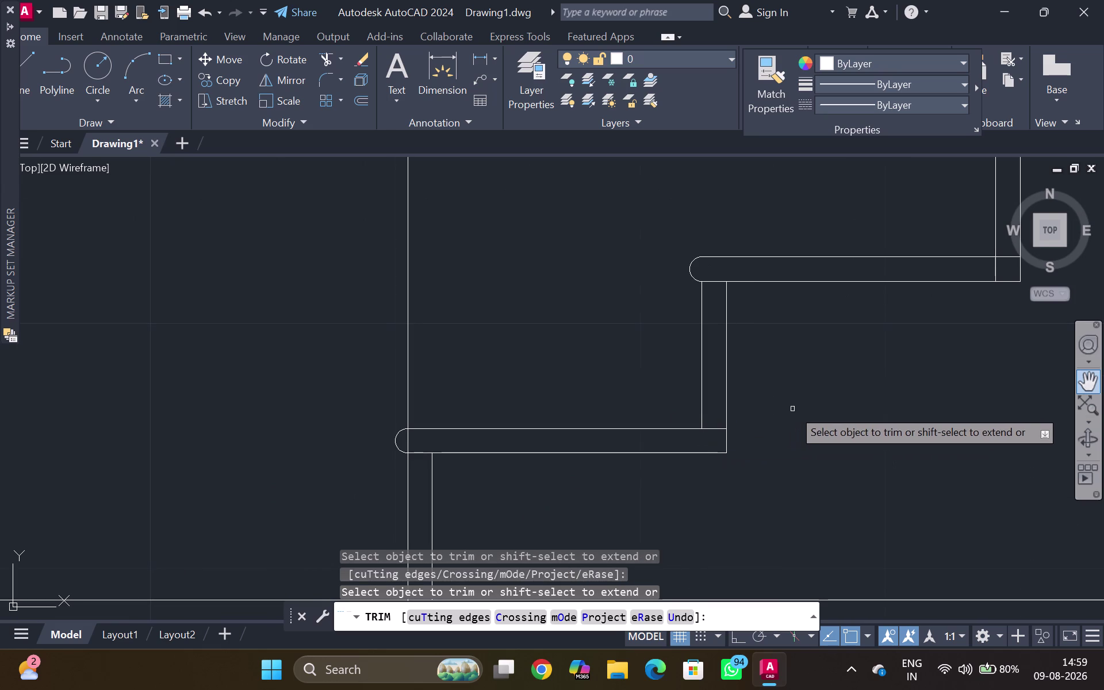
middle_drag(887, 370, 722, 502)
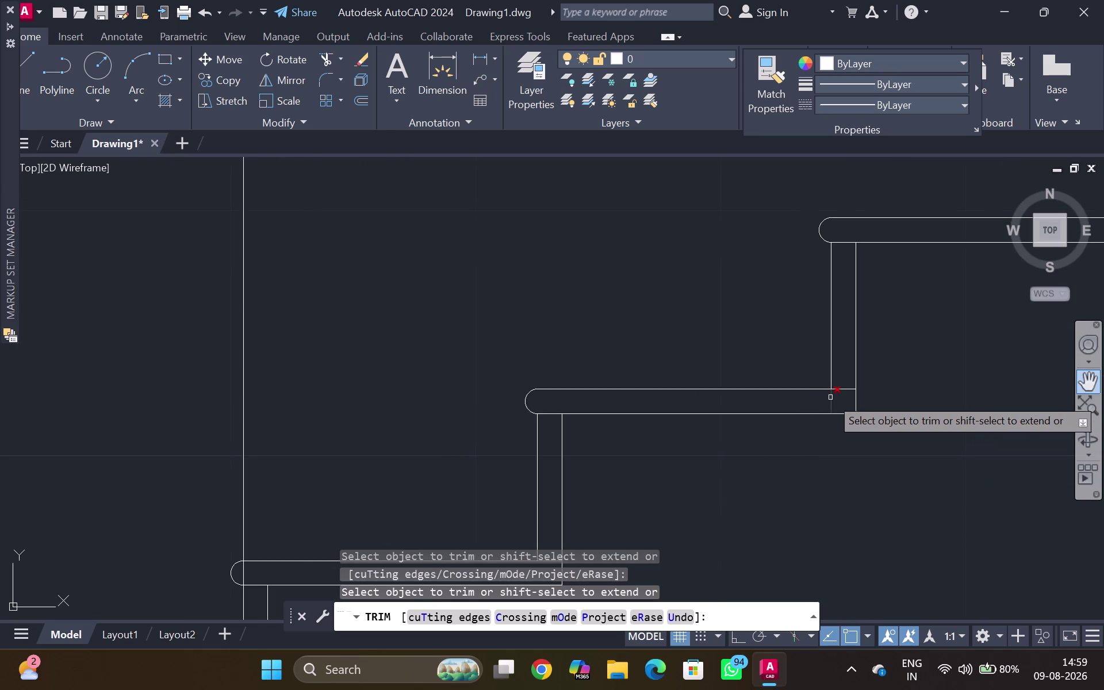
click(831, 398)
middle_drag(900, 371, 419, 644)
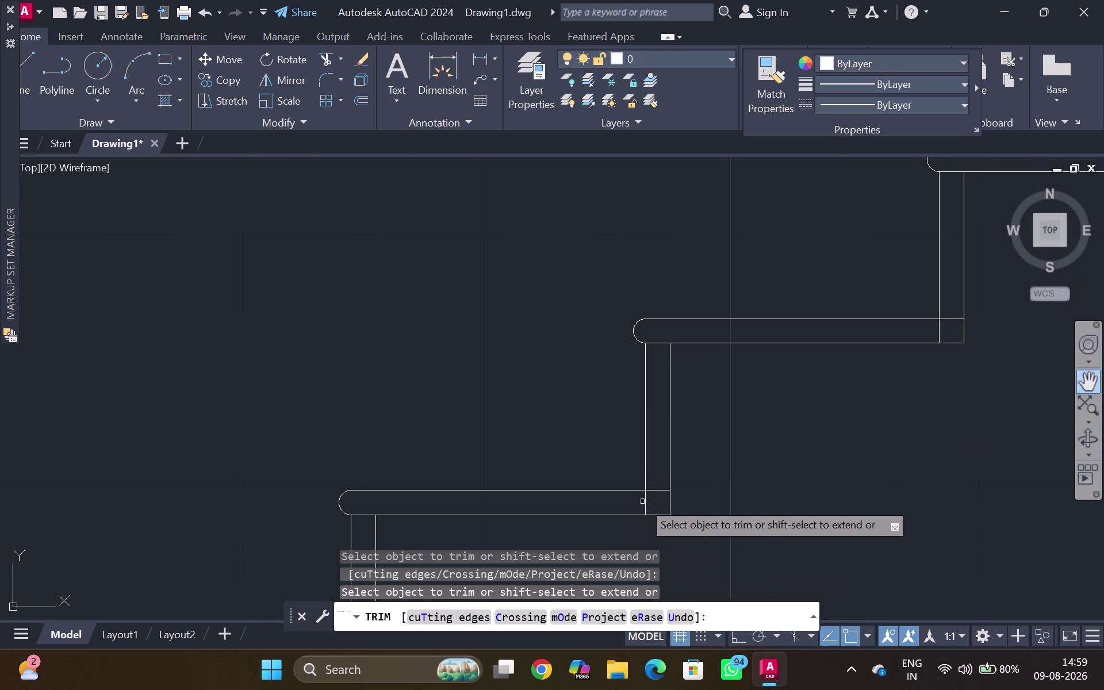
click(646, 503)
middle_drag(818, 455, 549, 631)
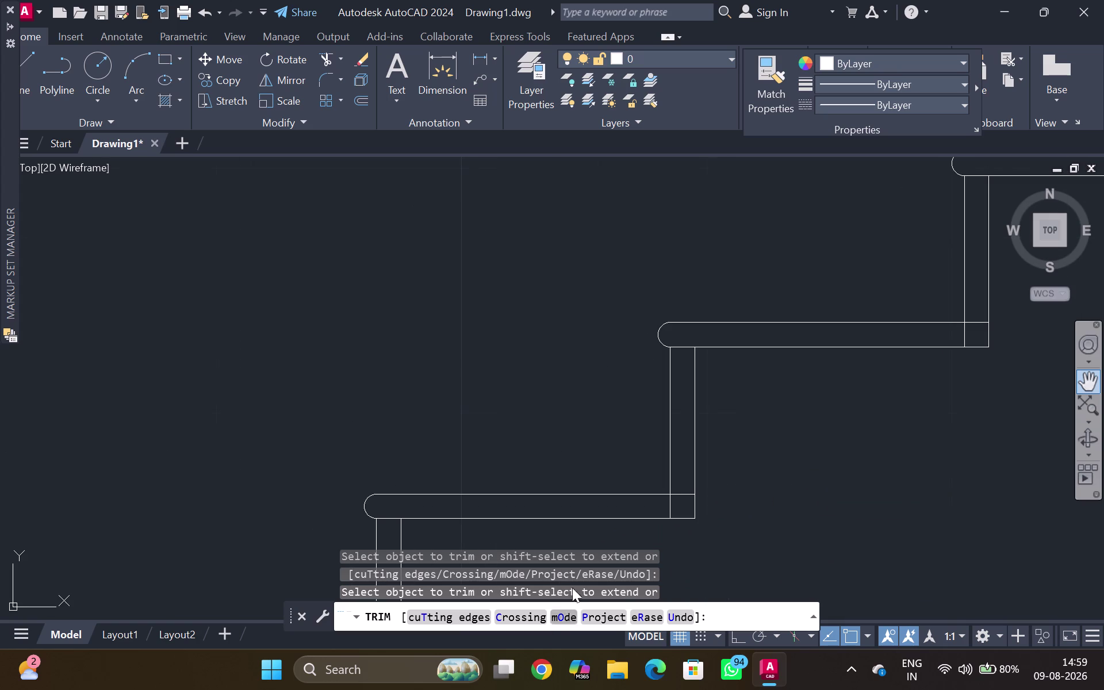
click(668, 508)
middle_drag(845, 433, 536, 623)
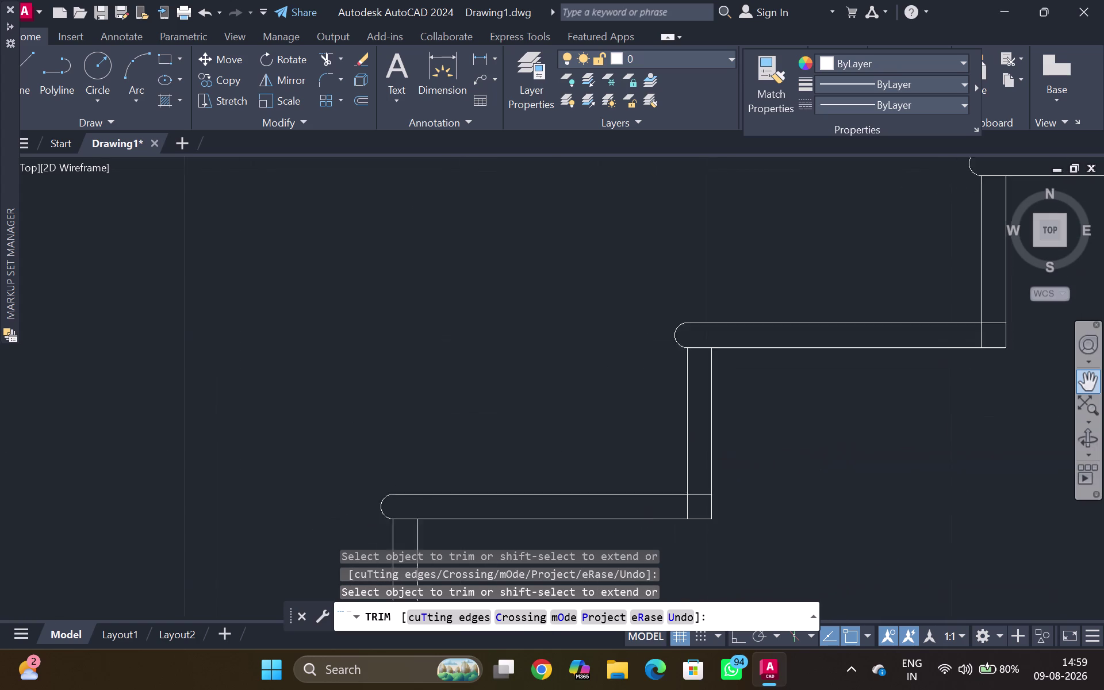
middle_drag(537, 623, 533, 626)
click(652, 533)
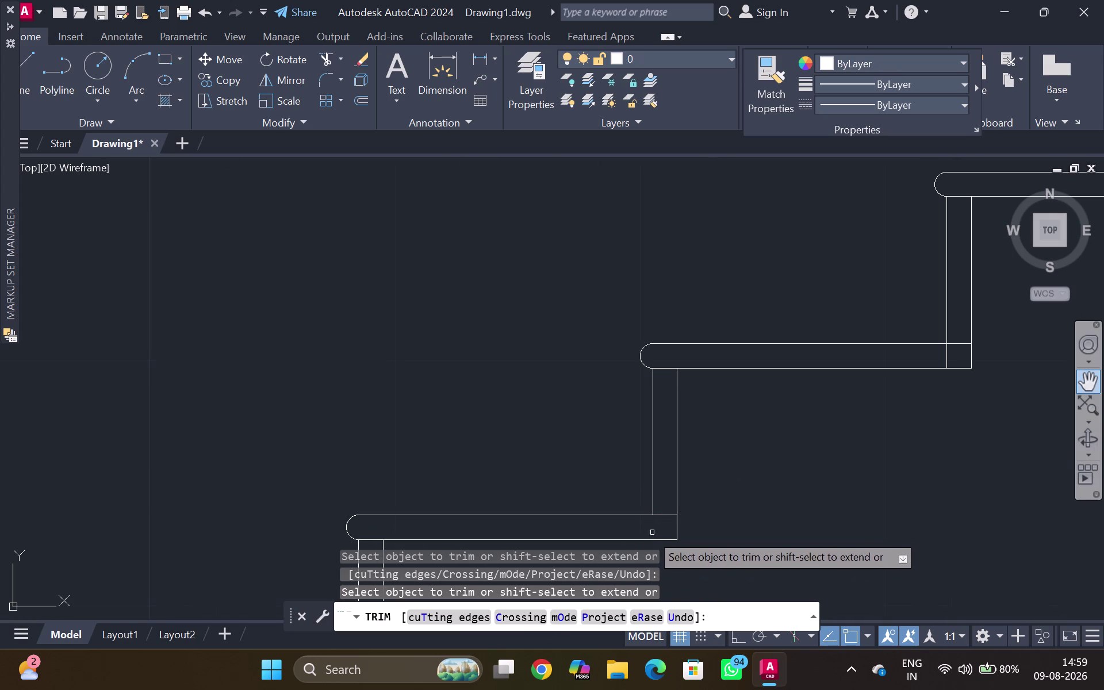
Trim the remaining riser/tread overlaps up to the top of the stairs and end TRIM.
scroll(down, 3)
middle_drag(707, 511, 429, 687)
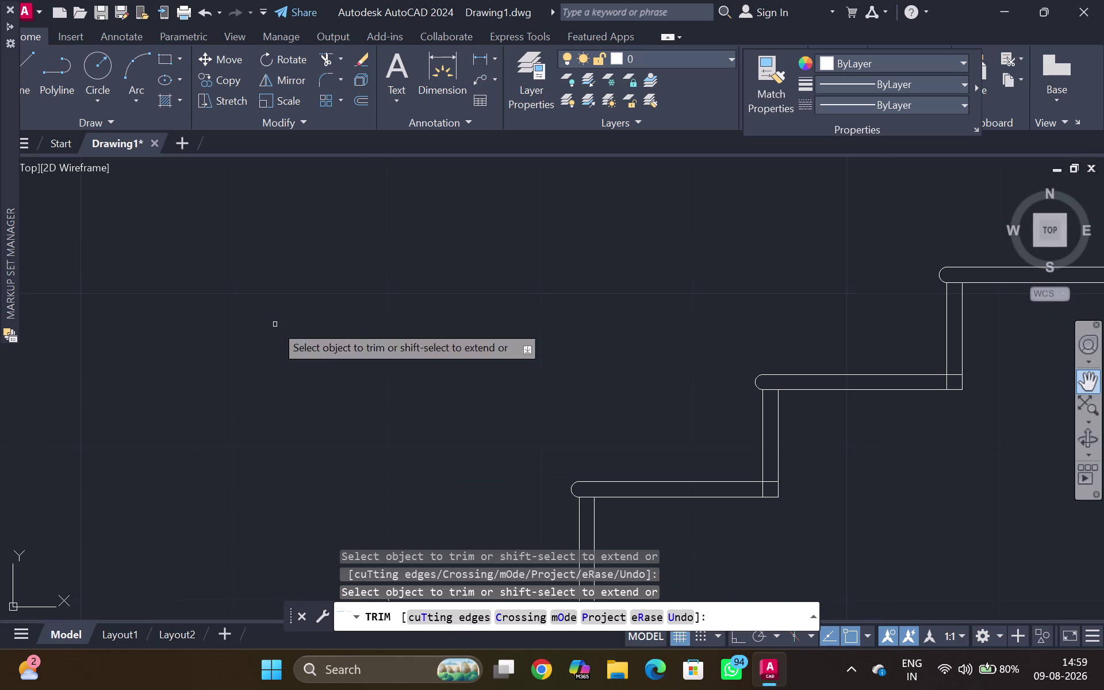
scroll(down, 3)
middle_drag(520, 409, 796, 178)
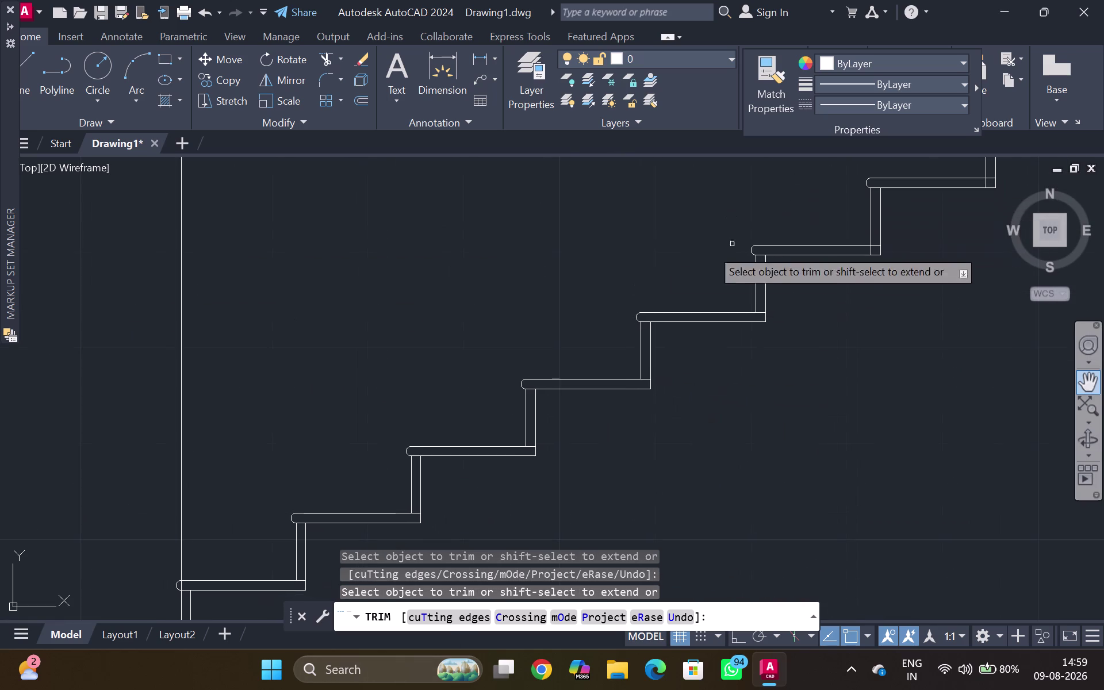
middle_drag(838, 274, 829, 291)
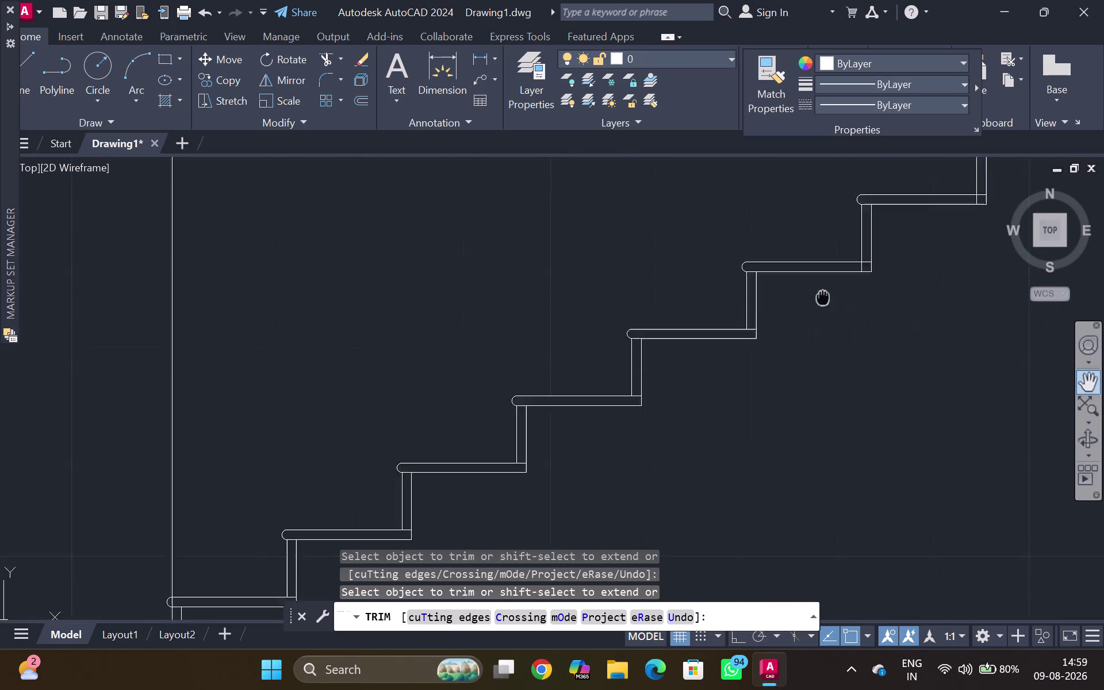
middle_drag(829, 290, 770, 333)
scroll(up, 3)
middle_drag(775, 322, 712, 425)
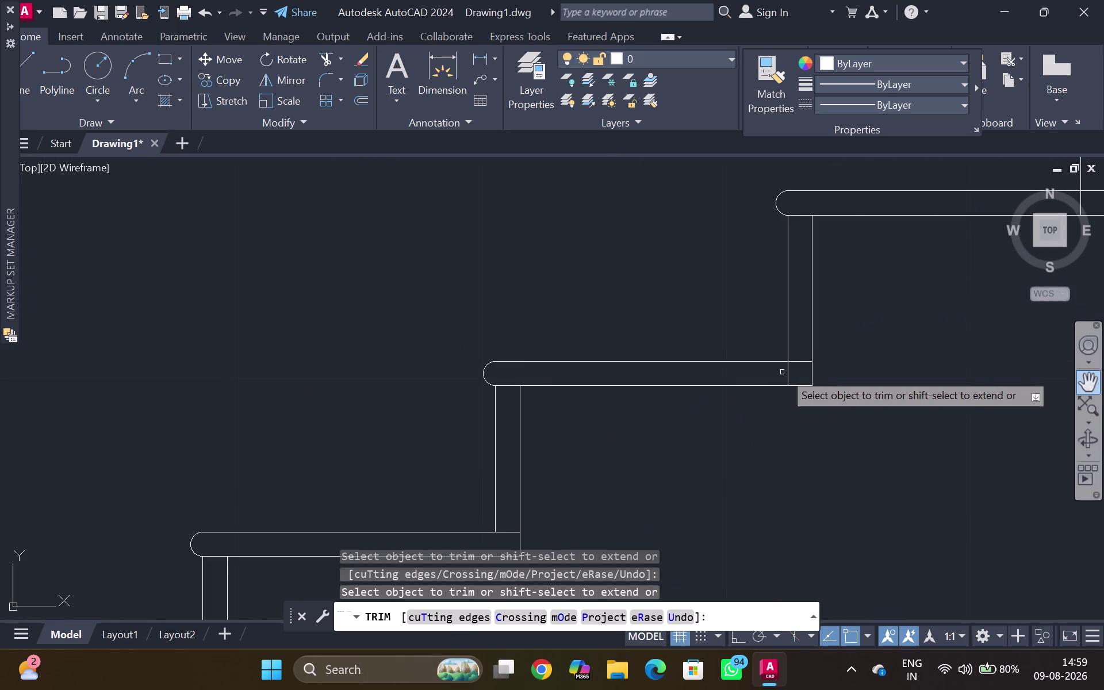
click(787, 373)
middle_drag(1000, 191, 786, 316)
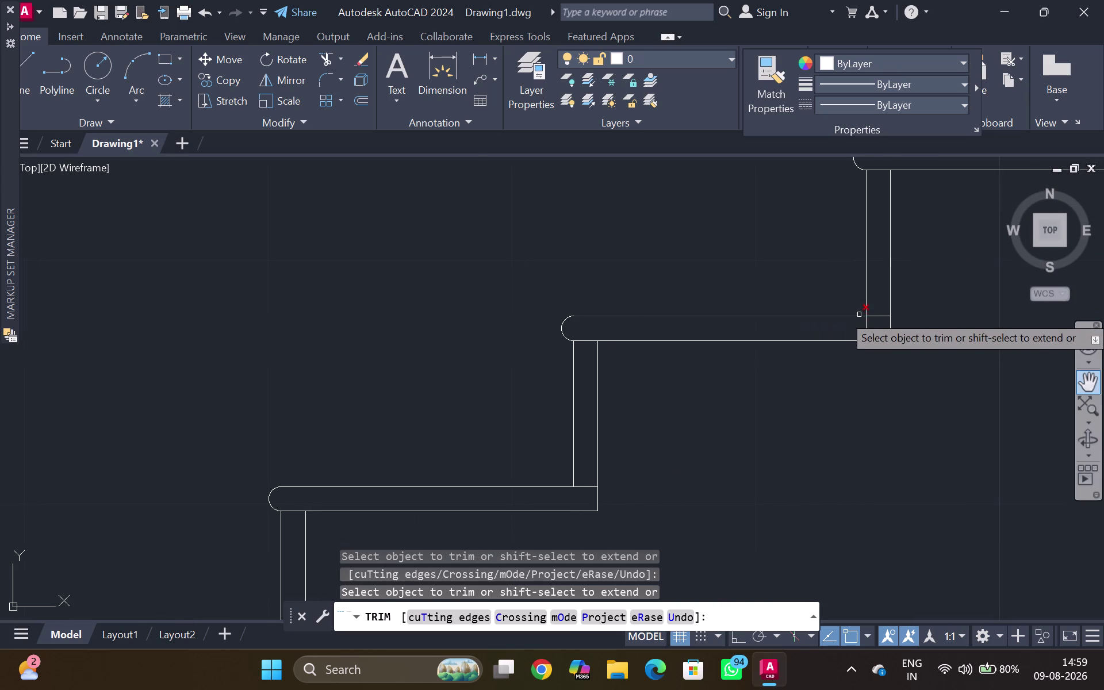
click(865, 329)
middle_drag(950, 198, 729, 355)
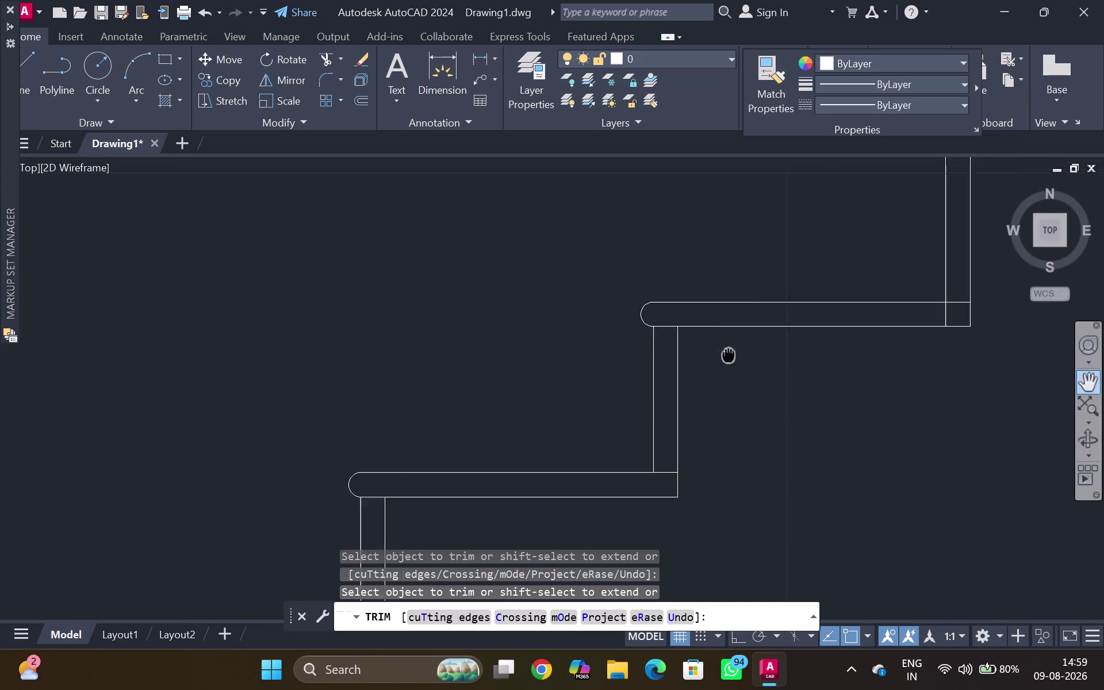
middle_drag(728, 355, 703, 359)
click(911, 321)
middle_drag(969, 215, 664, 440)
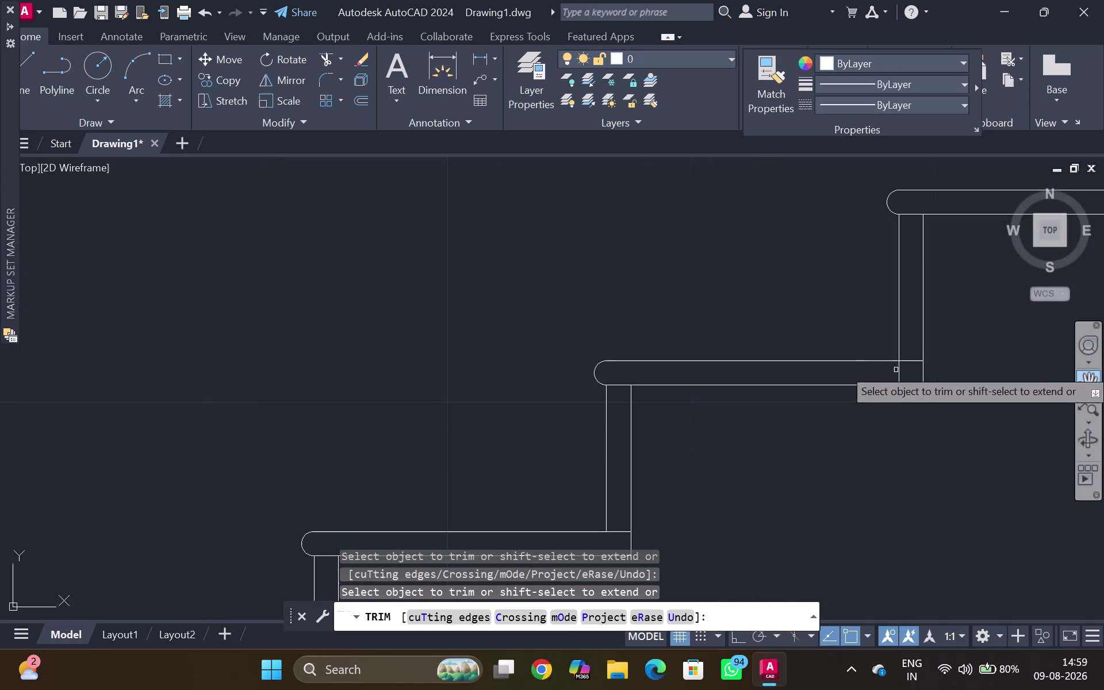
click(899, 371)
middle_drag(997, 280, 577, 422)
scroll(down, 3)
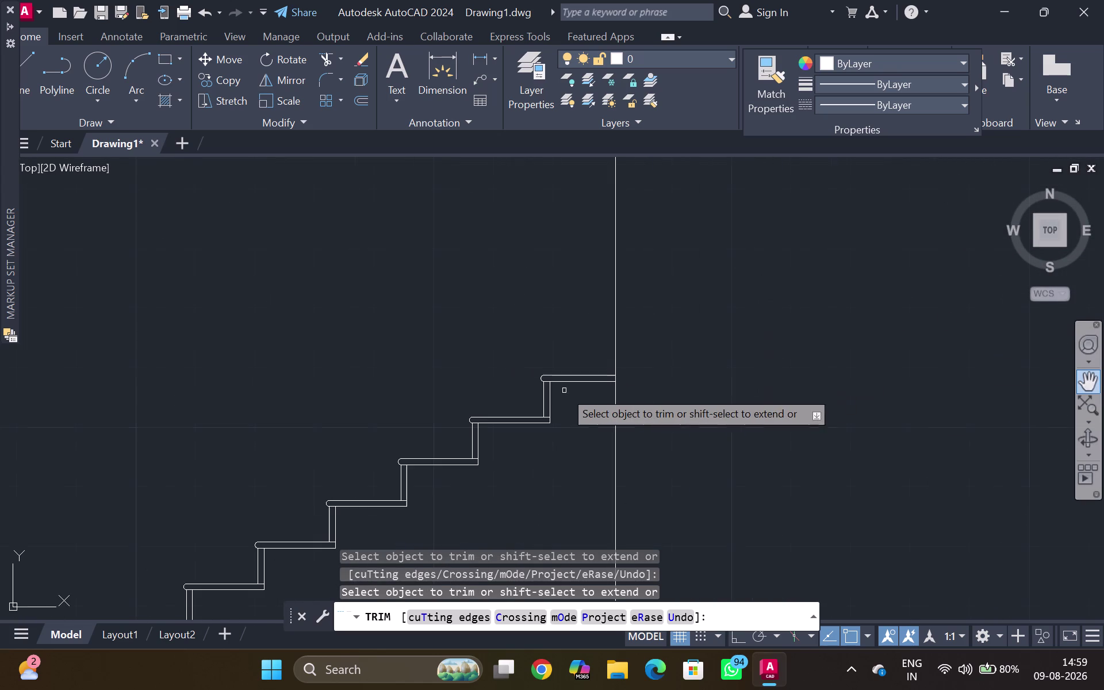
key(Escape)
middle_drag(341, 403, 804, 235)
scroll(down, 3)
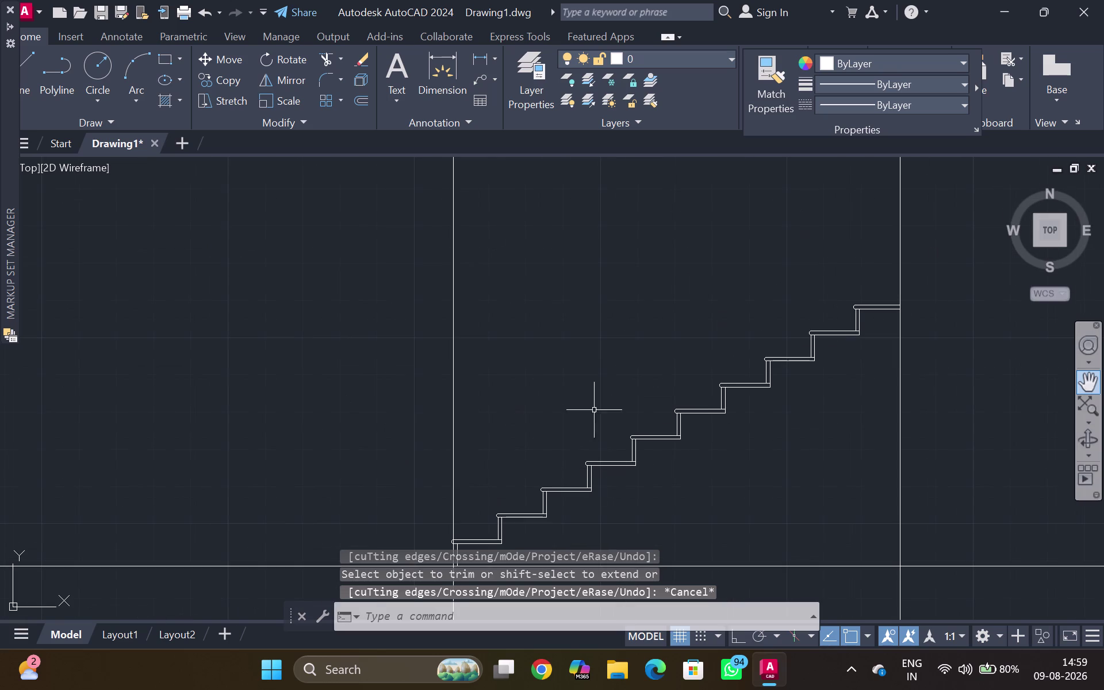
Draw a sloped soffit line from a lower step corner along the step corners.
middle_click(604, 321)
key(l)
key(Return)
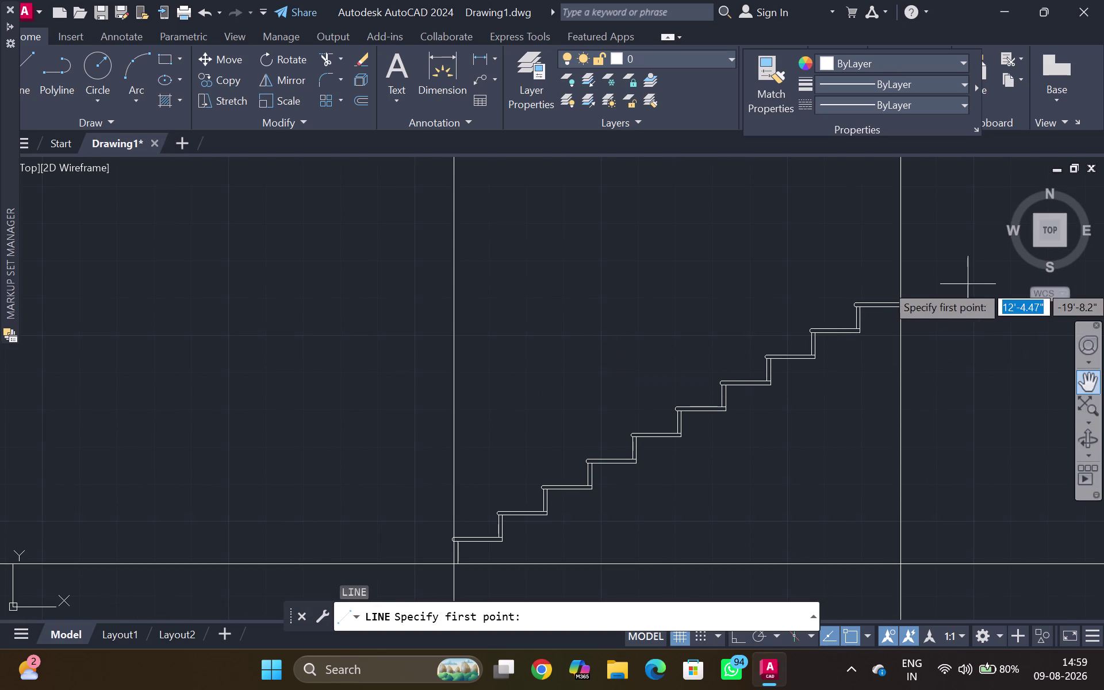
middle_drag(864, 336, 857, 352)
scroll(up, 3)
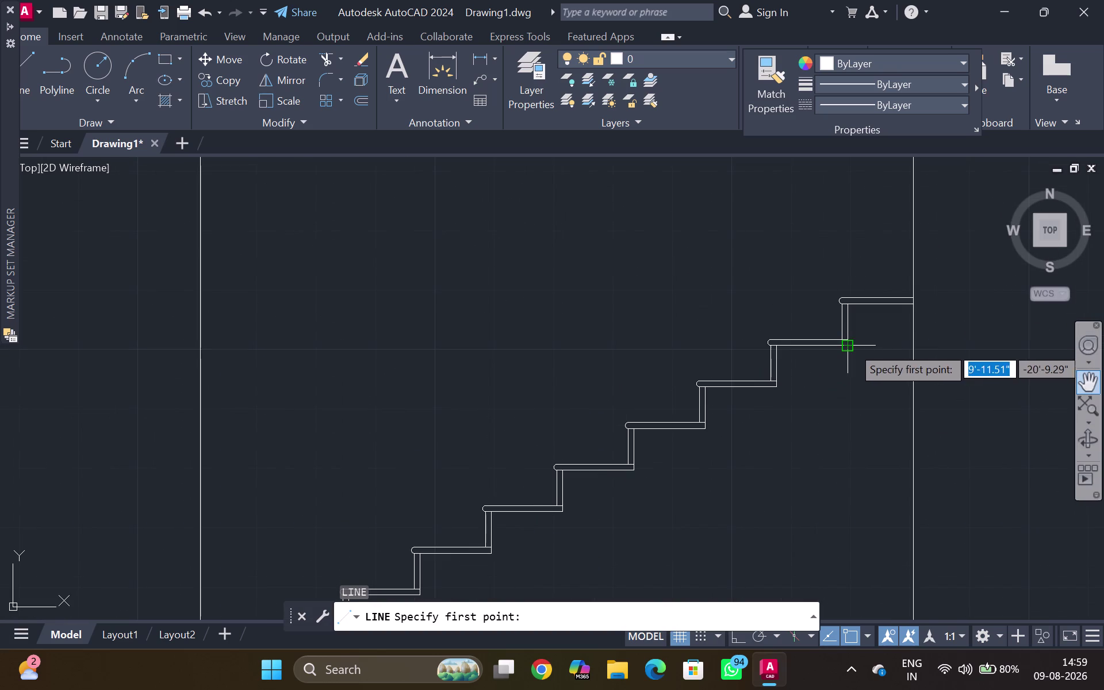
drag(851, 346, 797, 416)
middle_drag(696, 488, 1020, 231)
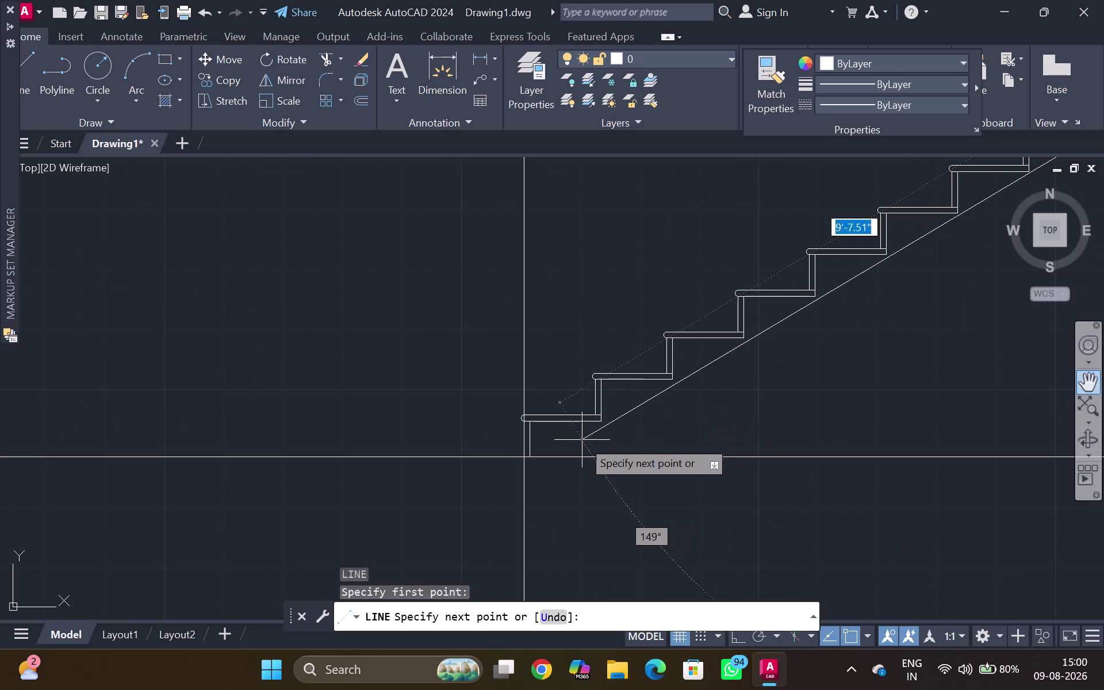
click(603, 424)
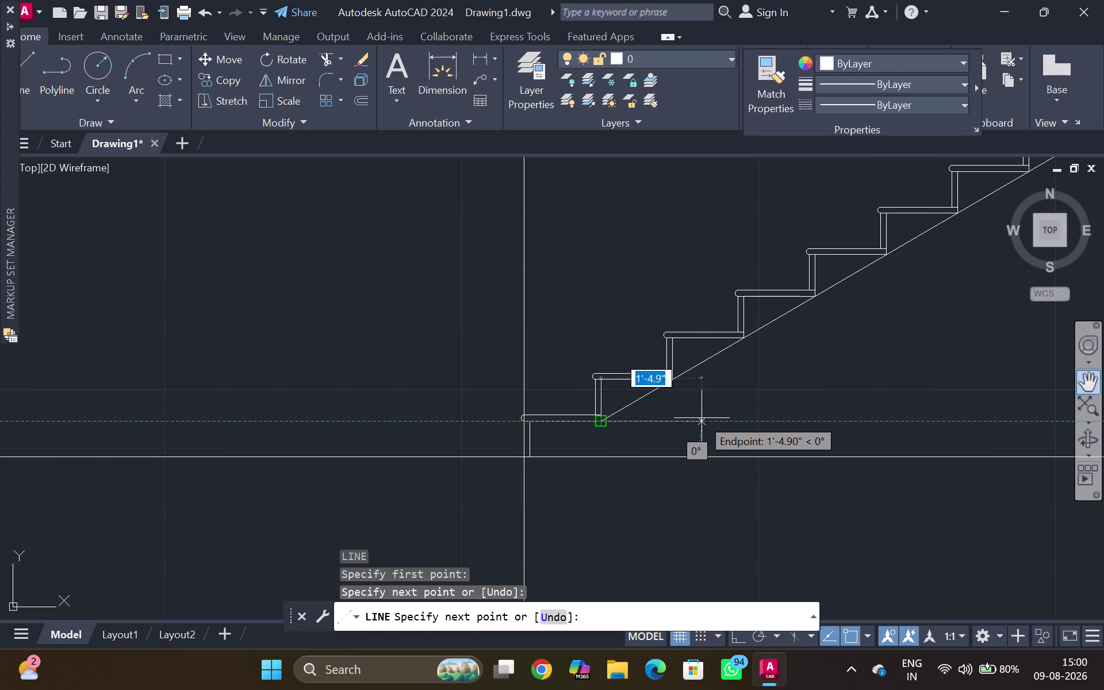
key(Escape)
Extend the soffit line down to the floor line and up to the wall.
text(EX)
key(Return)
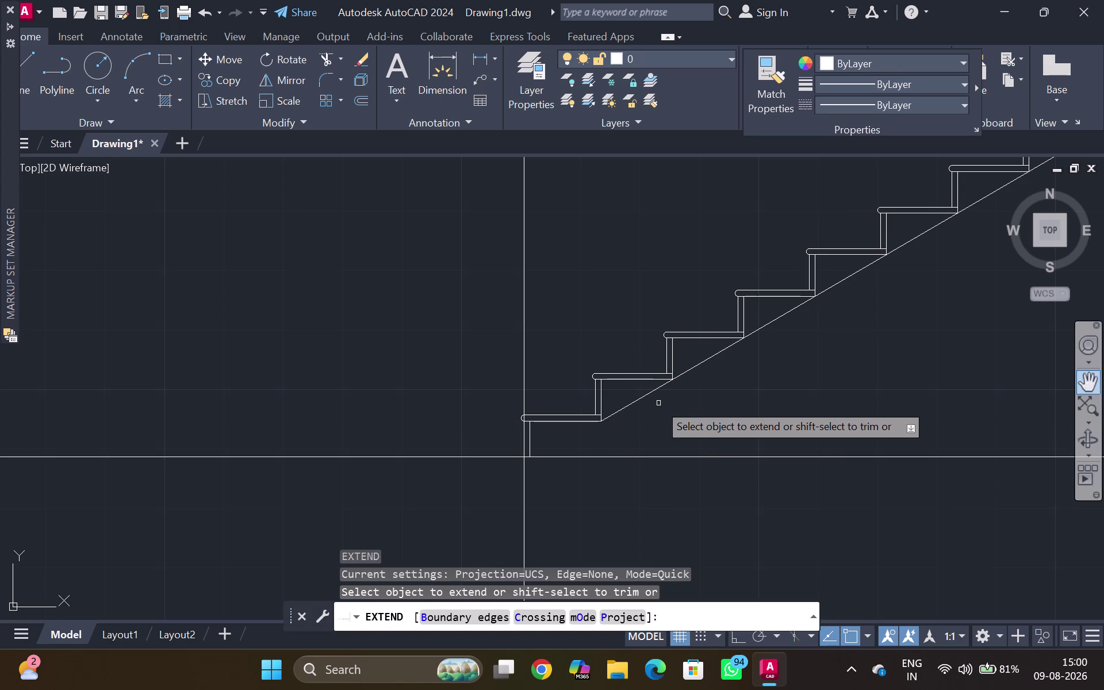
click(653, 388)
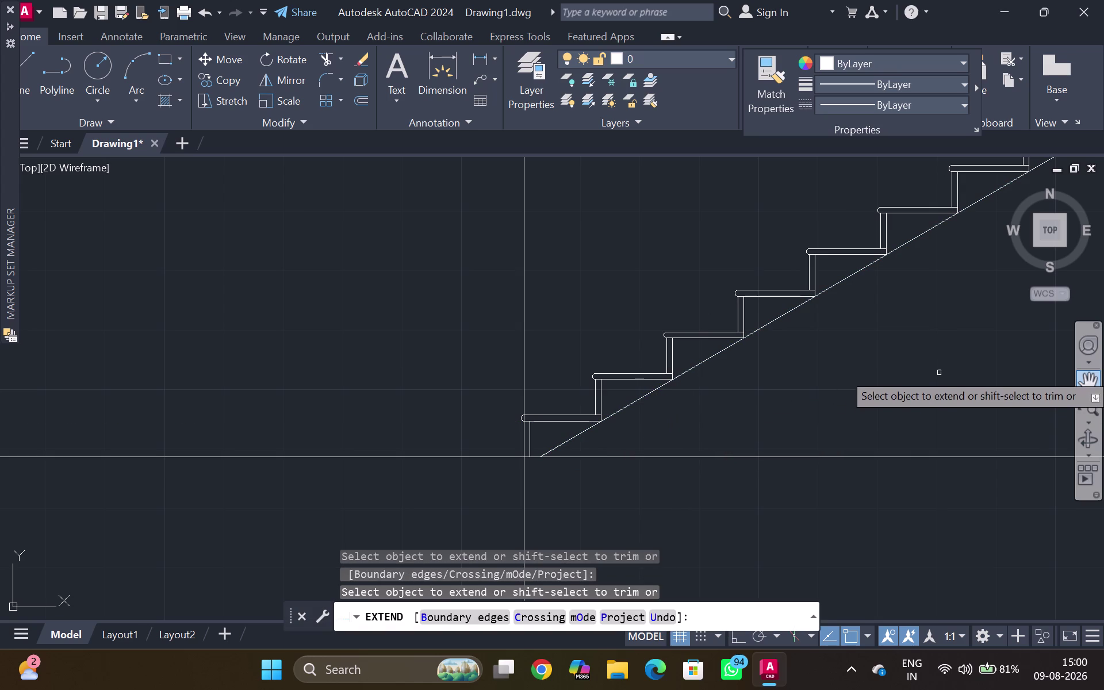
scroll(down, 3)
middle_drag(984, 323, 336, 542)
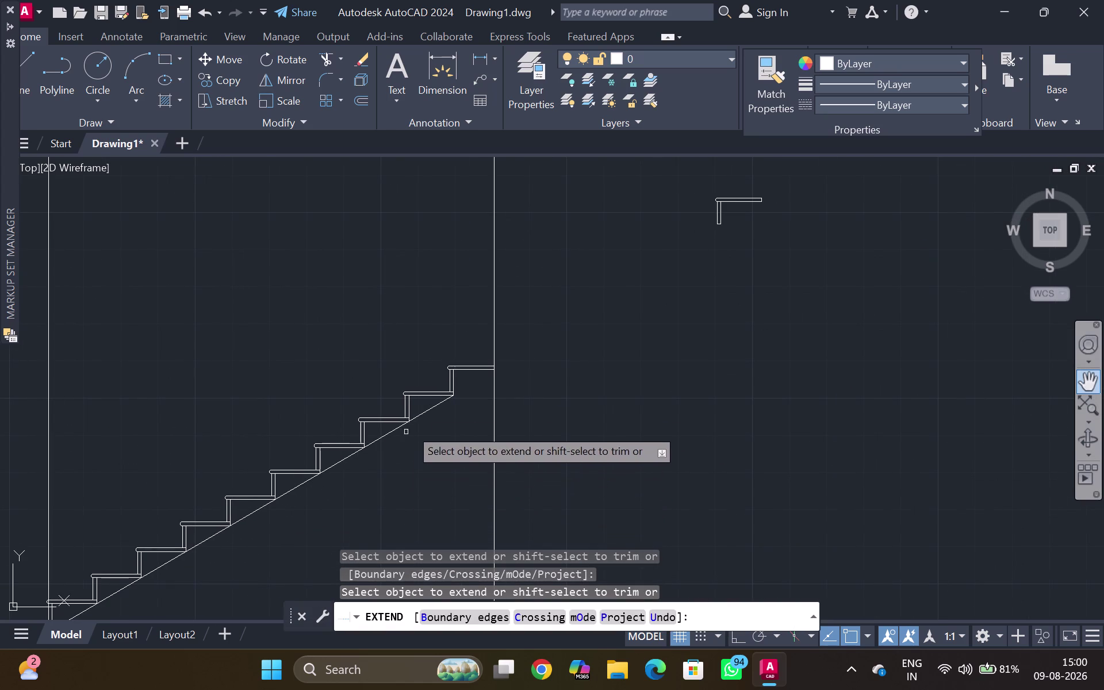
click(439, 404)
key(Escape)
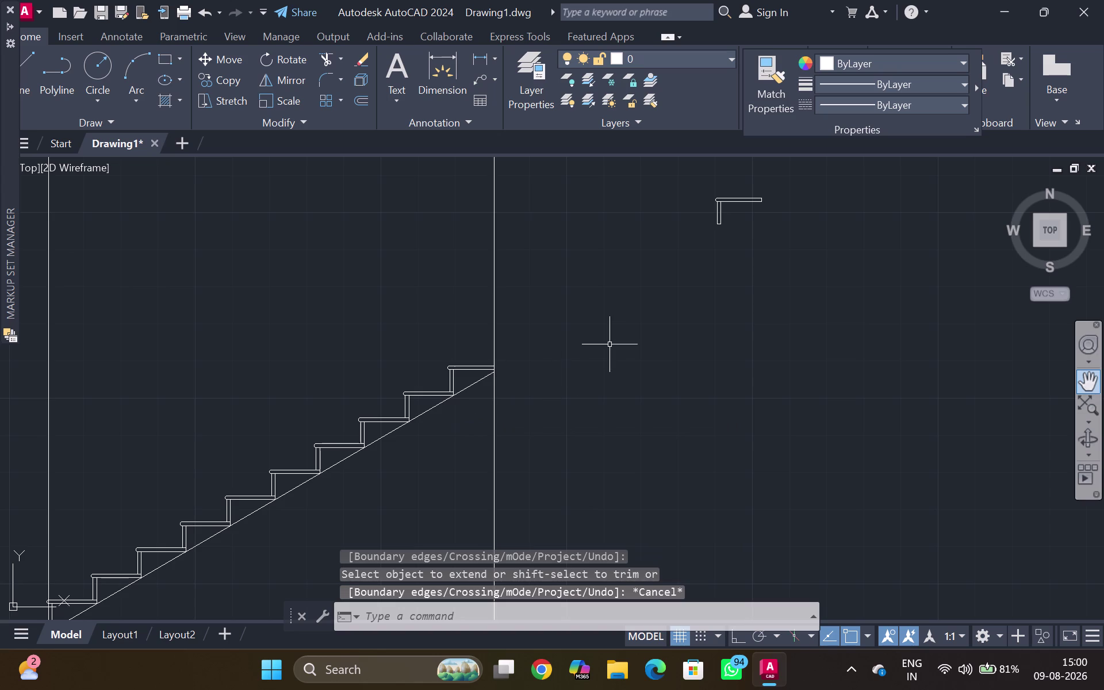
scroll(down, 3)
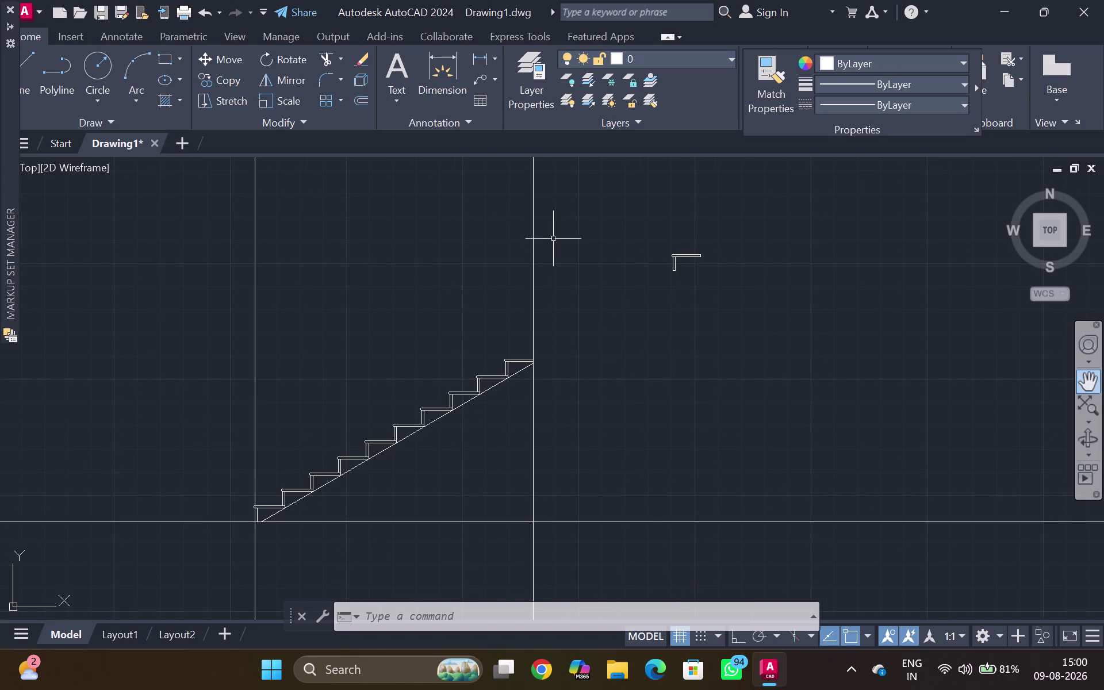
Copy the loose tread-and-riser piece onto the top step beside the wall.
click(688, 253)
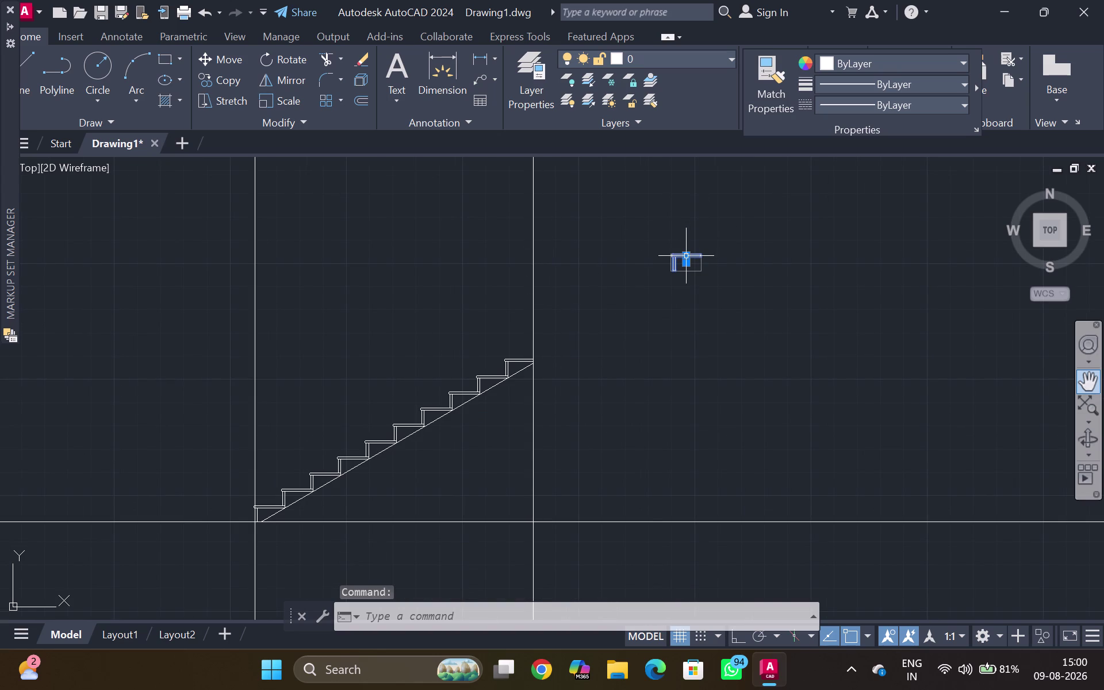
text(CO)
key(Return)
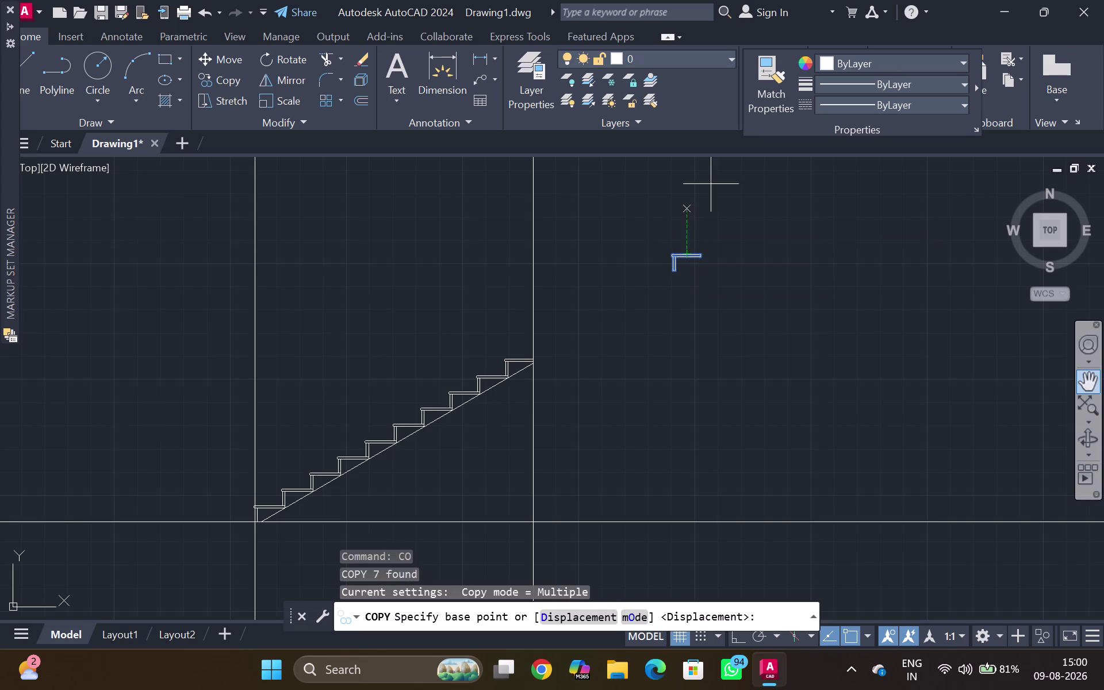
scroll(up, 3)
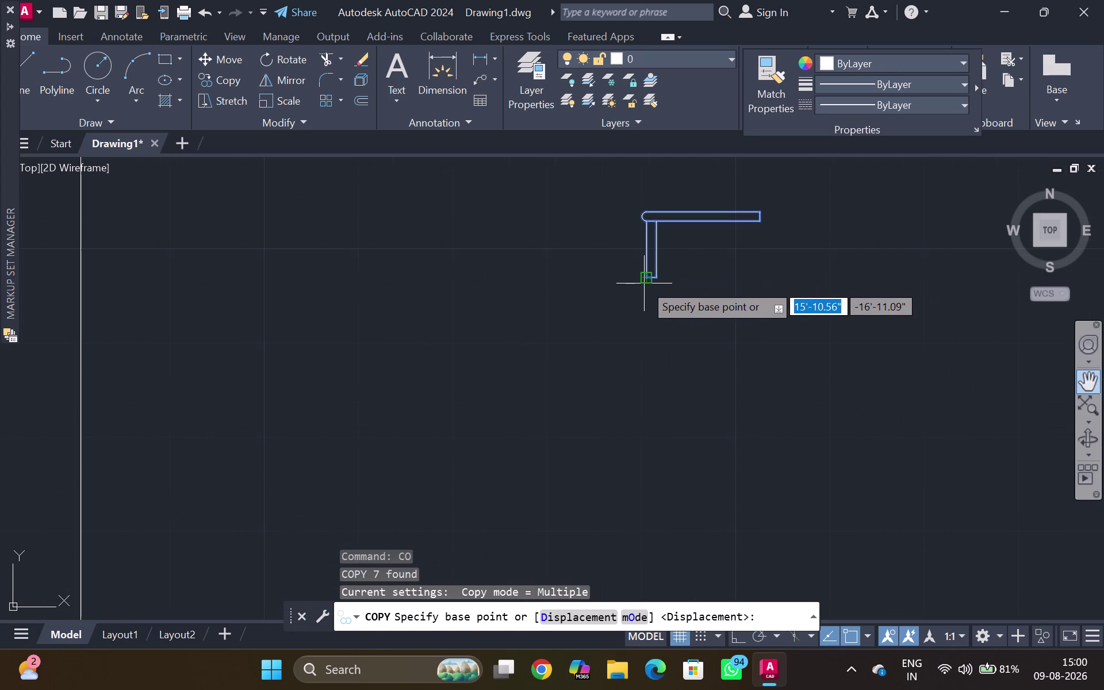
click(645, 283)
middle_drag(12, 471, 620, 275)
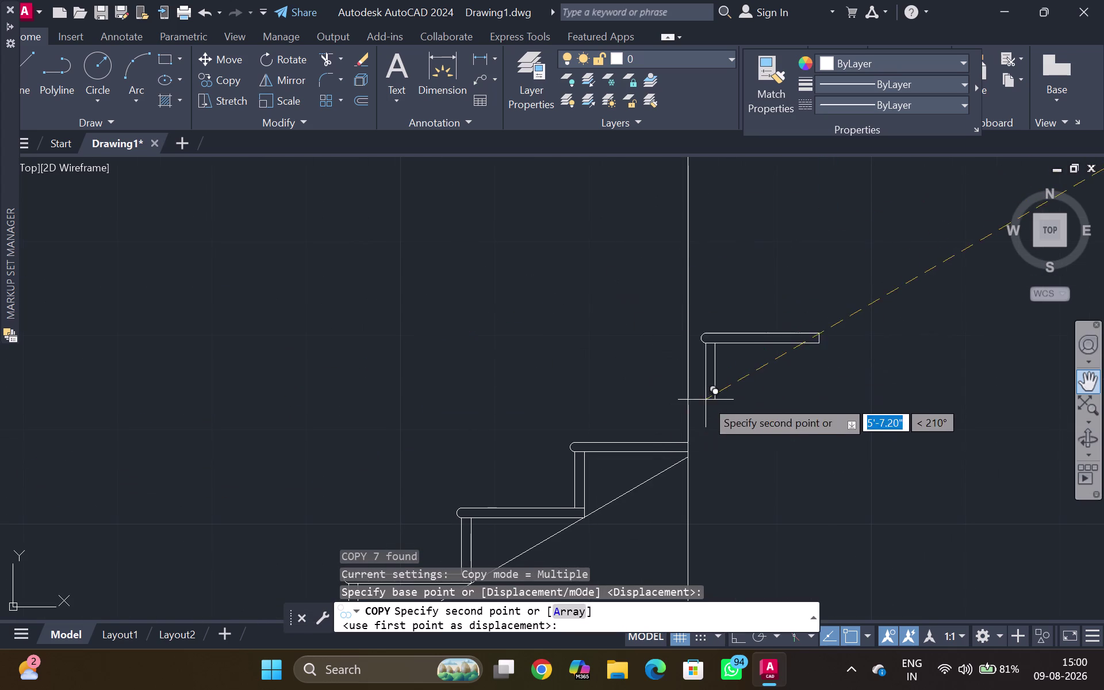
click(688, 436)
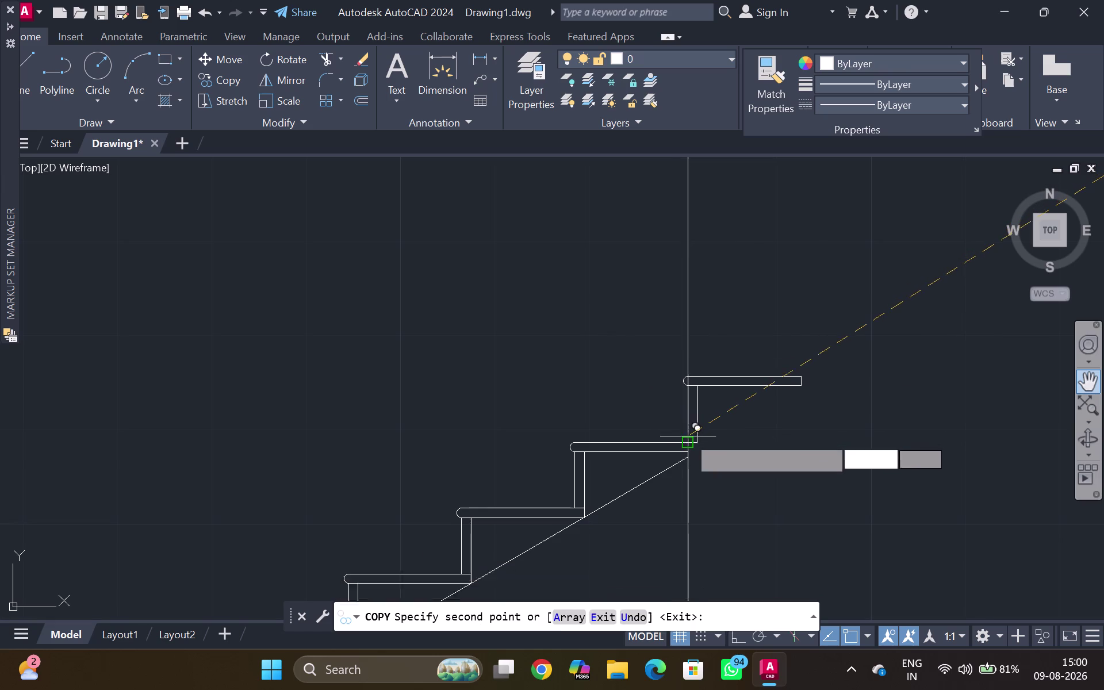
key(Escape)
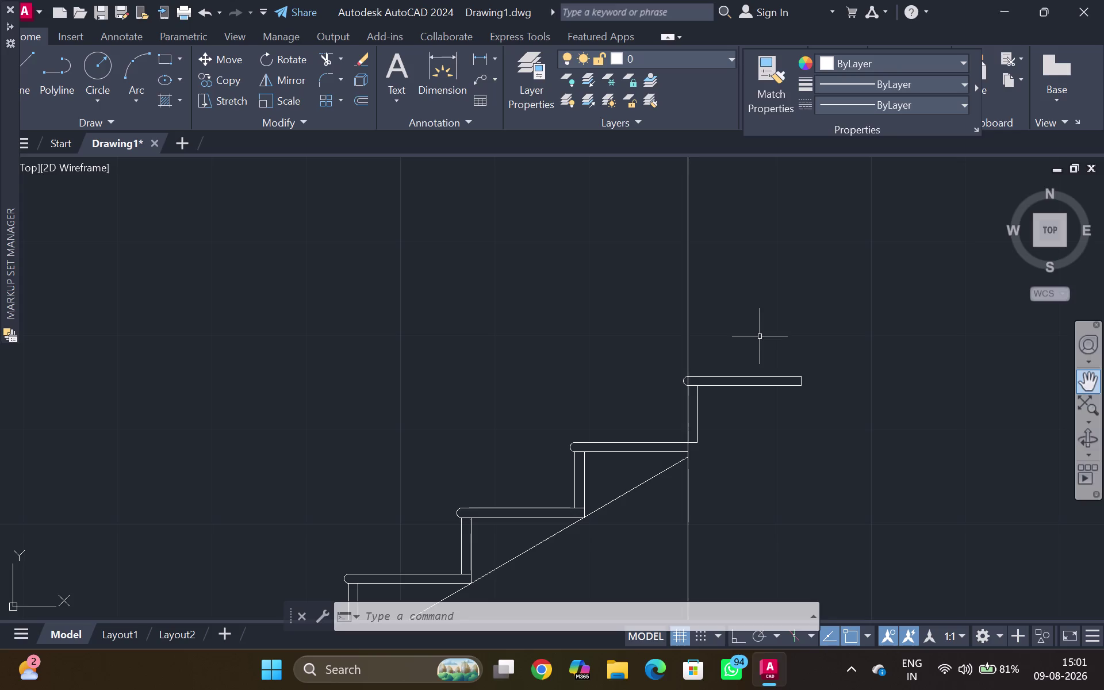
Erase the landing-side vertical construction line and zoom to extents to show the plan.
scroll(down, 3)
click(690, 268)
key(Delete)
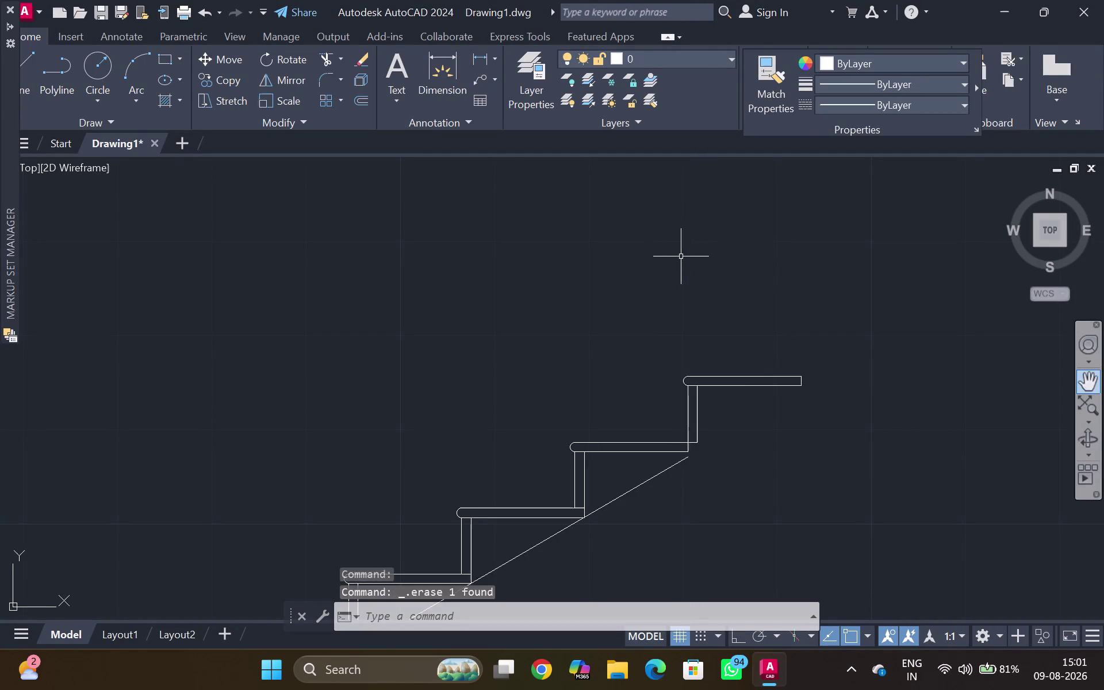
scroll(down, 3)
middle_drag(706, 268, 662, 332)
scroll(up, 3)
middle_drag(722, 272, 708, 295)
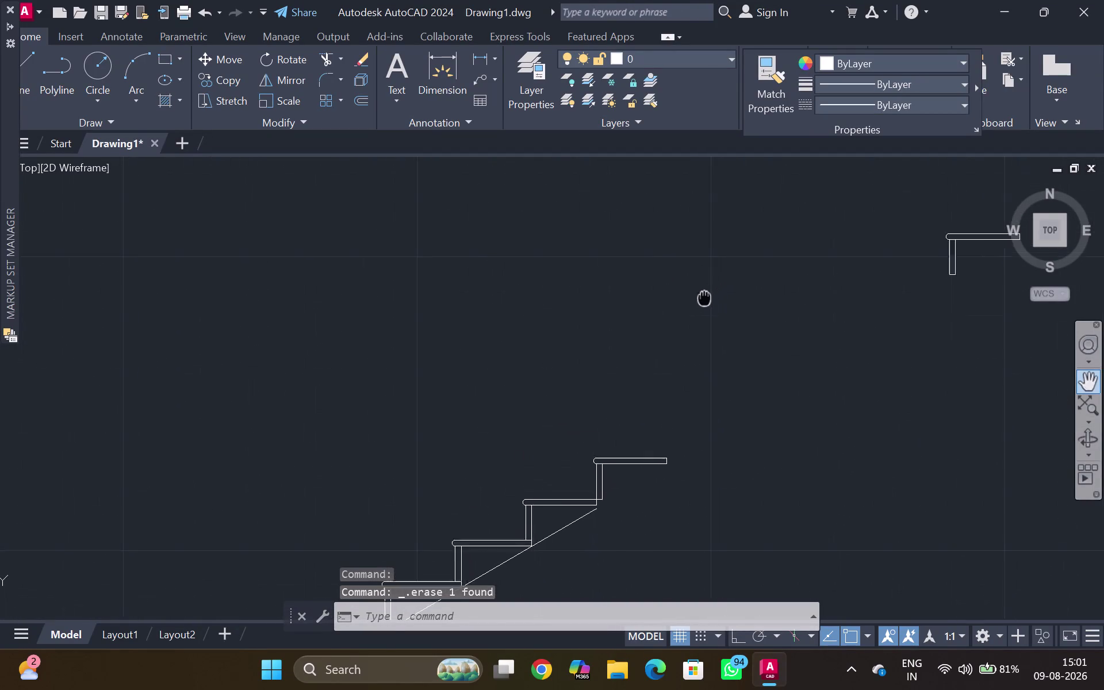
middle_drag(708, 295, 685, 322)
middle_drag(622, 405, 633, 347)
scroll(up, 3)
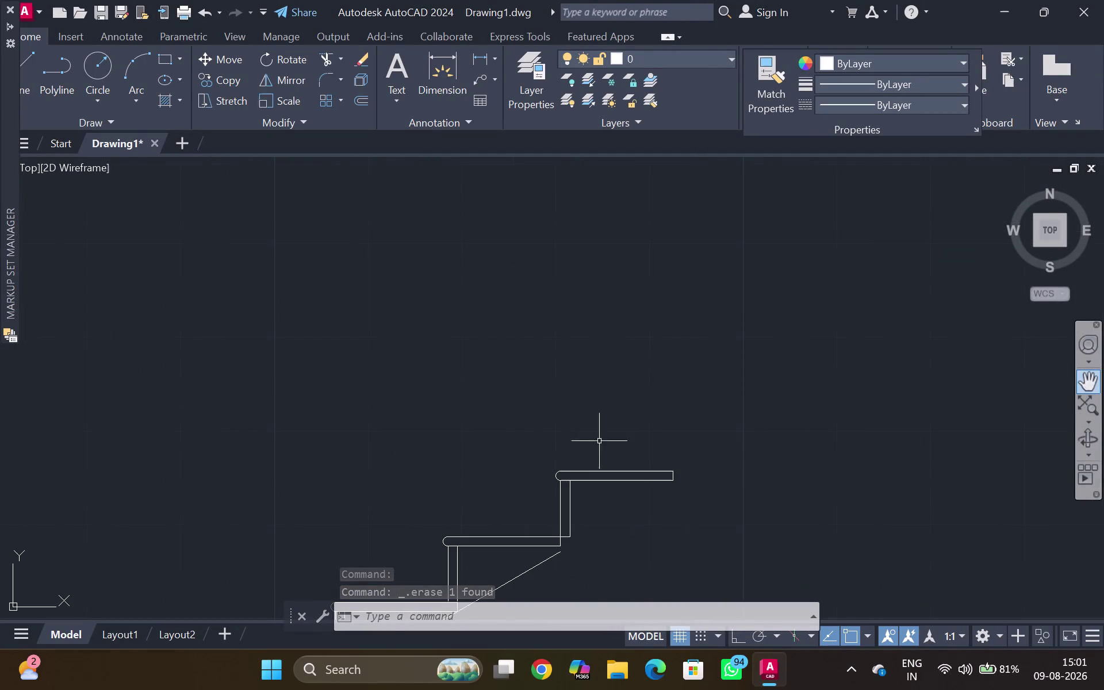
middle_drag(547, 487, 583, 342)
middle_click(582, 343)
middle_click(583, 343)
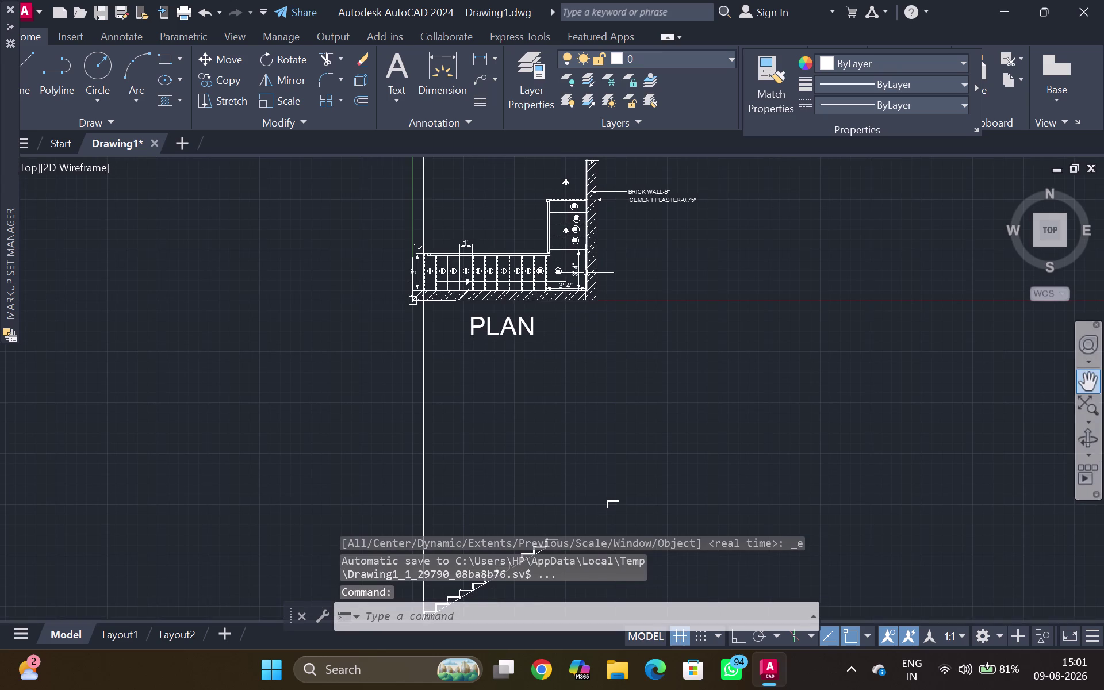
Place a vertical construction line through the plan's wall face, with ortho on.
key(x)
key(l)
key(Return)
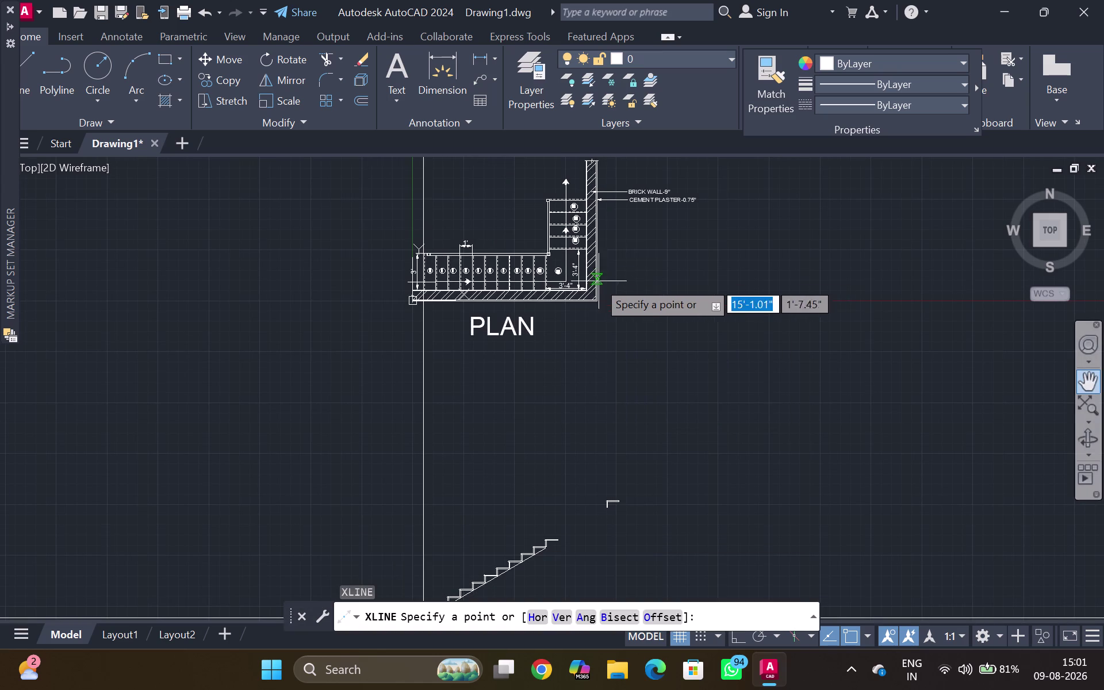
scroll(up, 3)
scroll(up, 3)
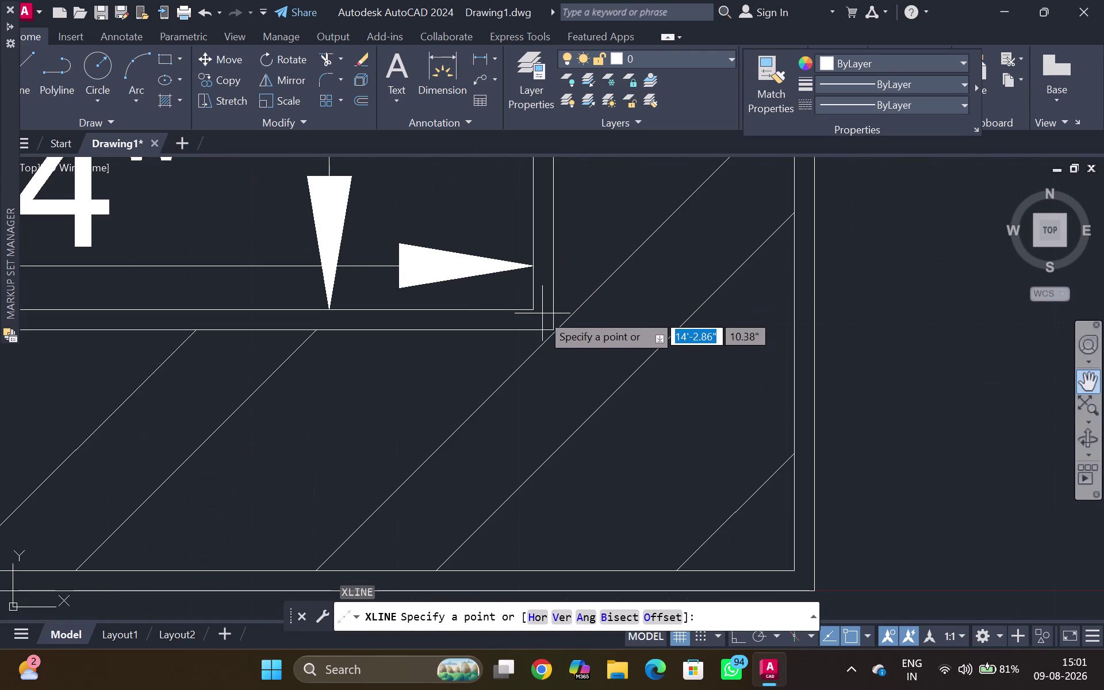
click(532, 309)
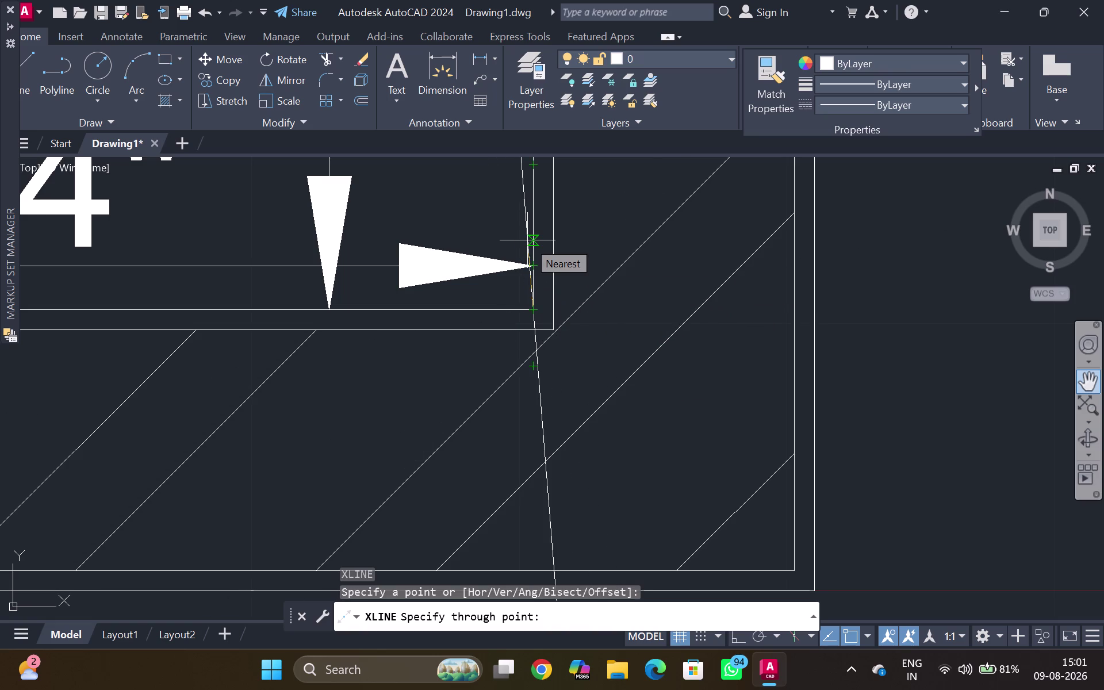
key(ctrl+F8)
click(538, 250)
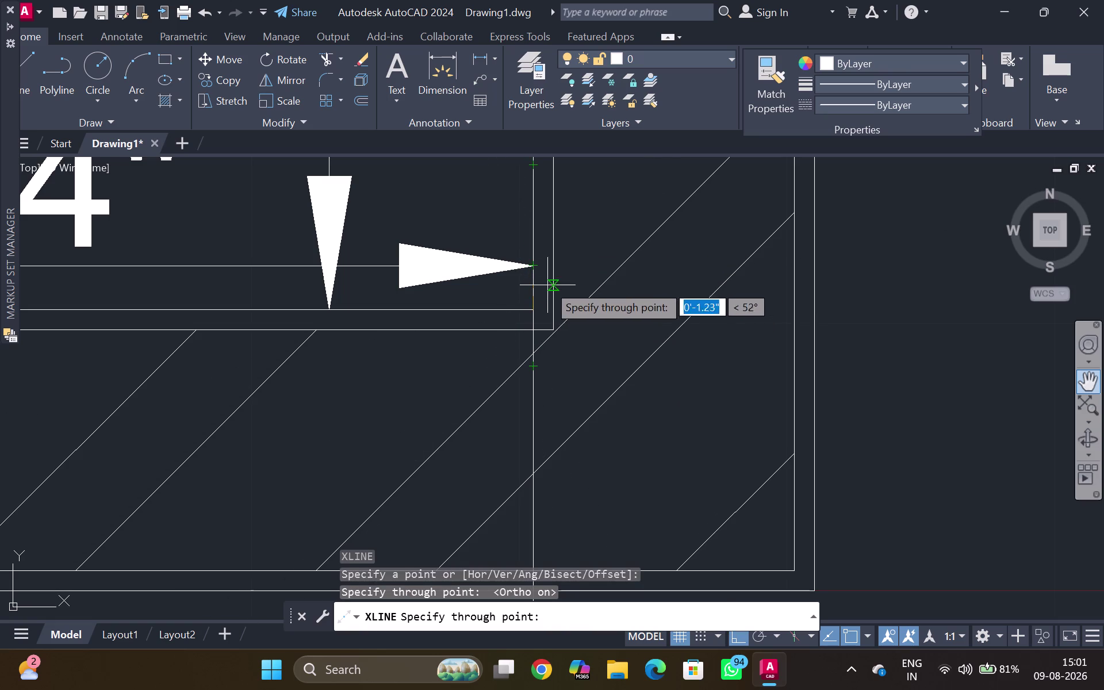
key(Escape)
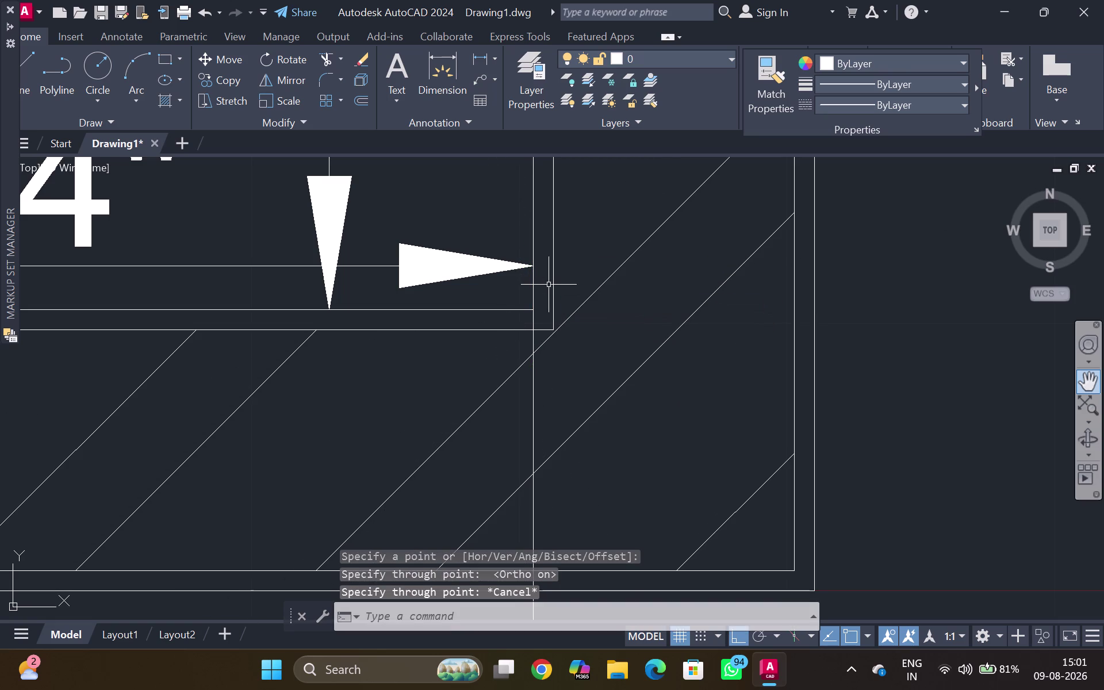
Add vertical construction lines at the wall face, wall edge and wall midpoint.
text(XL)
key(Return)
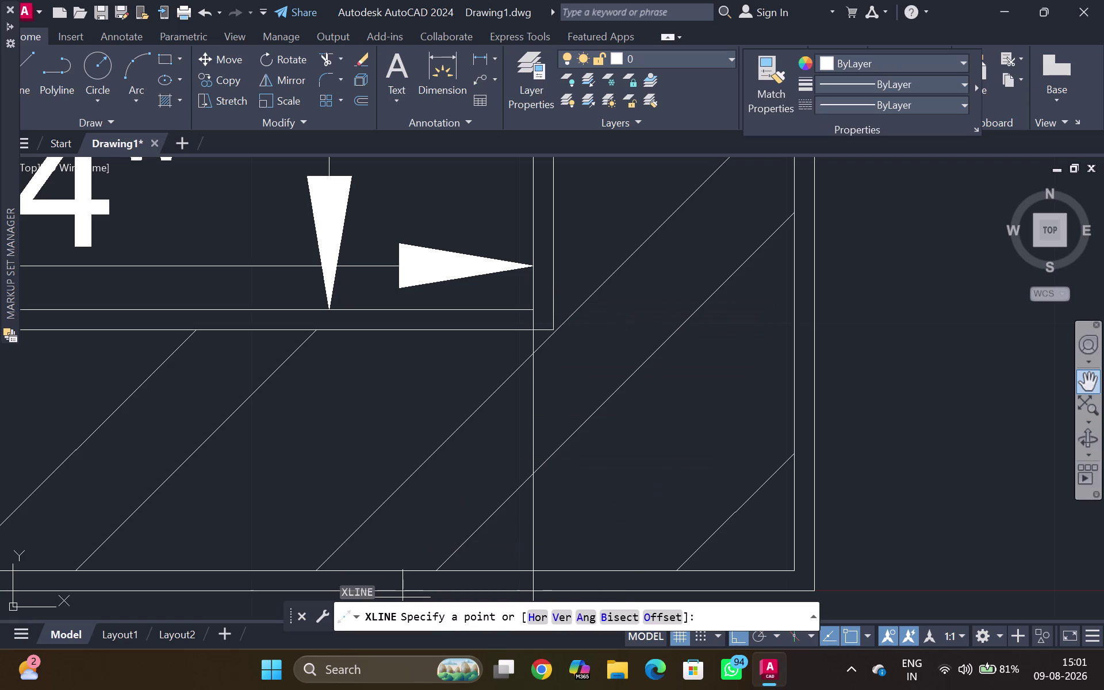
click(566, 614)
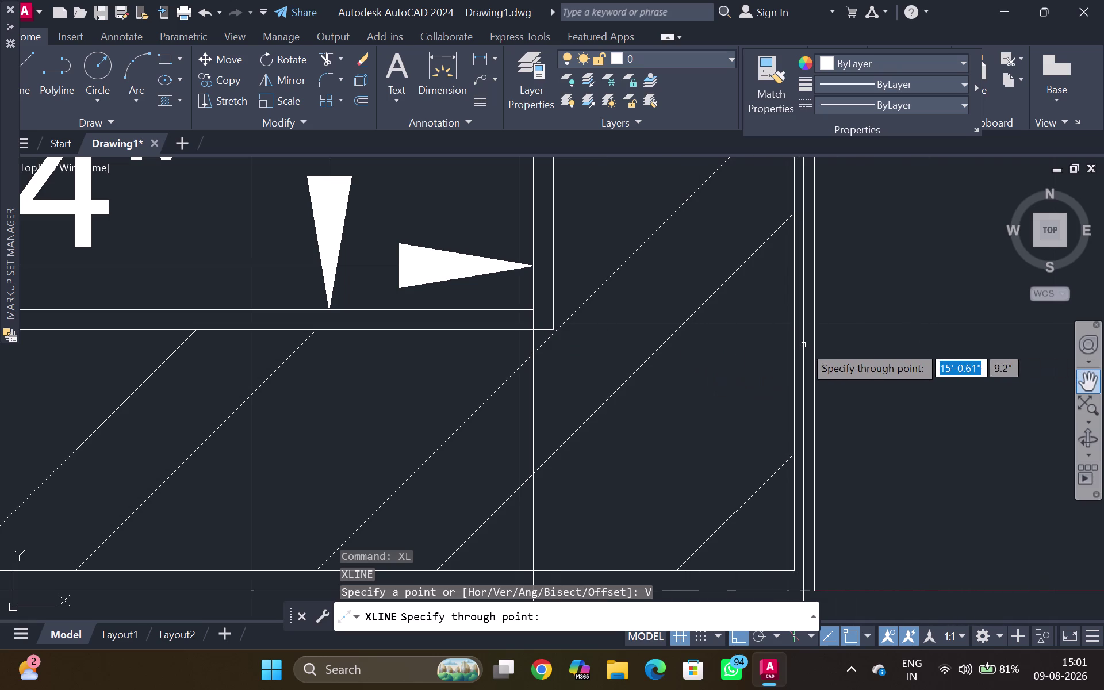
click(816, 332)
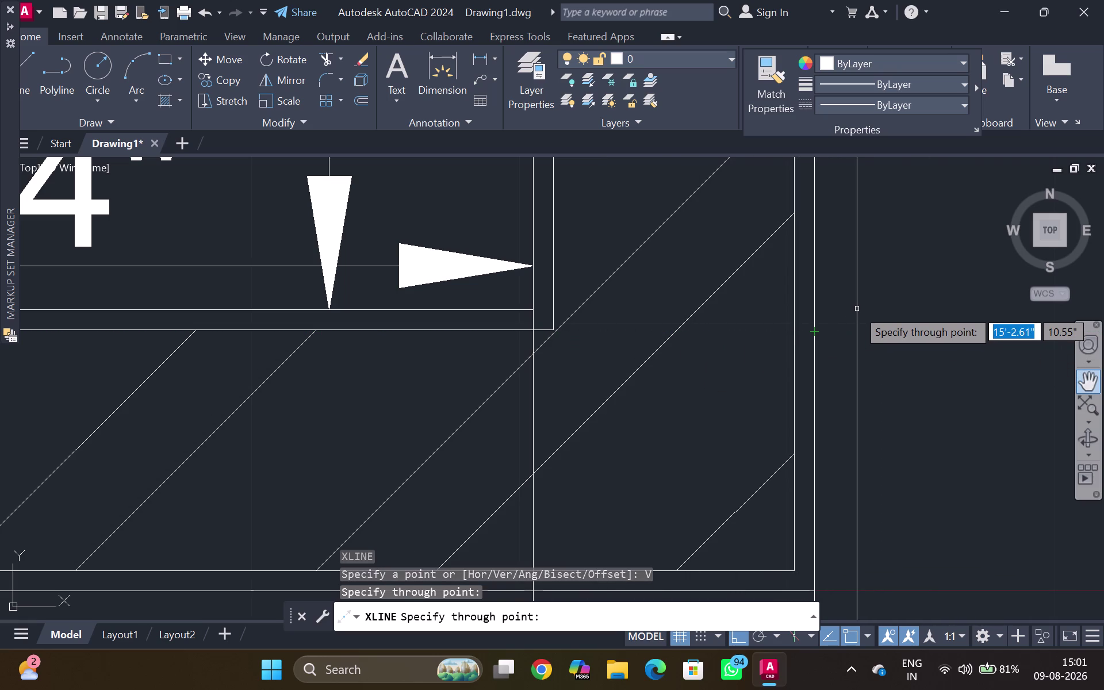
scroll(down, 3)
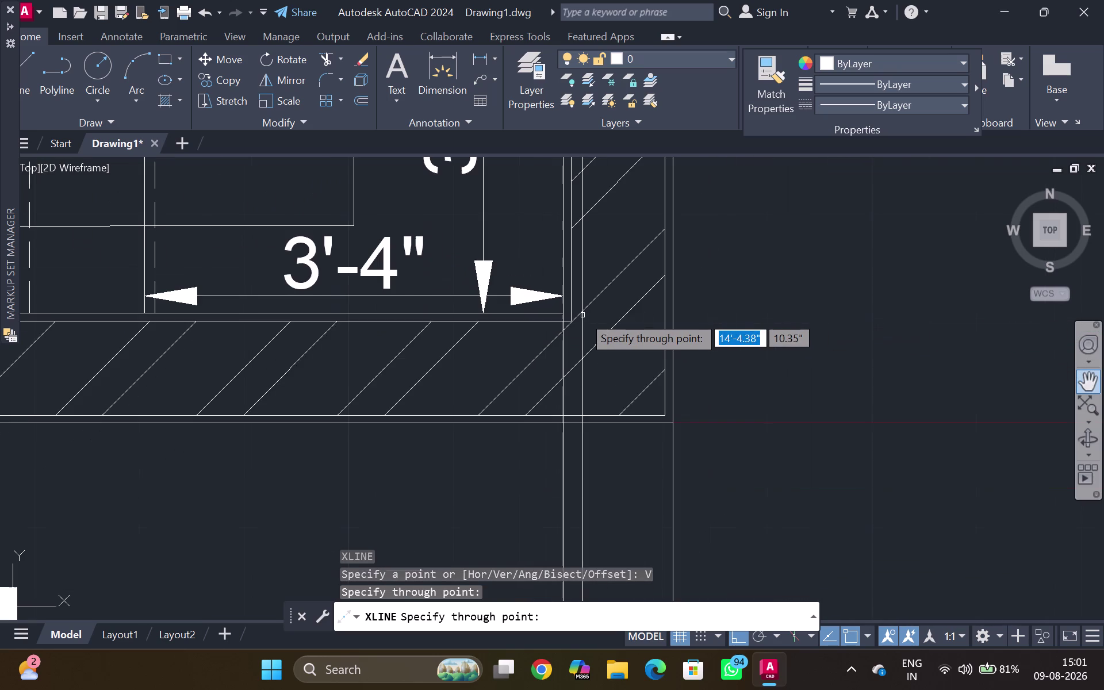
scroll(up, 3)
click(563, 304)
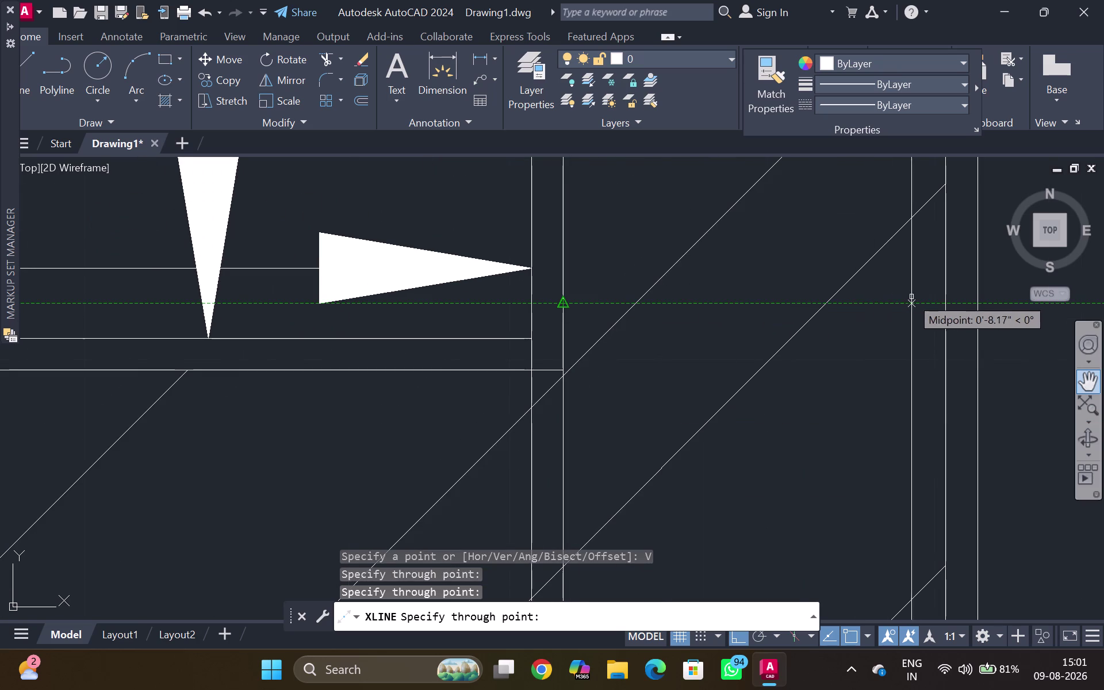
click(943, 297)
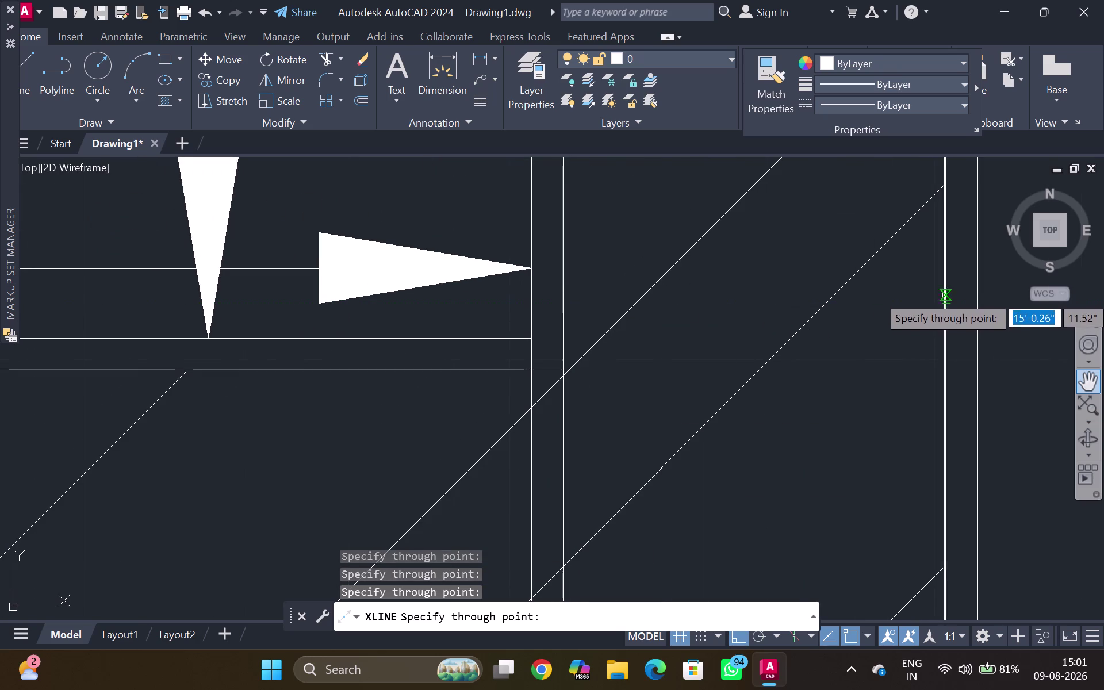
Close the projection panel, finish XLINE, and pan down to the staircase section.
key(super+p)
scroll(down, 3)
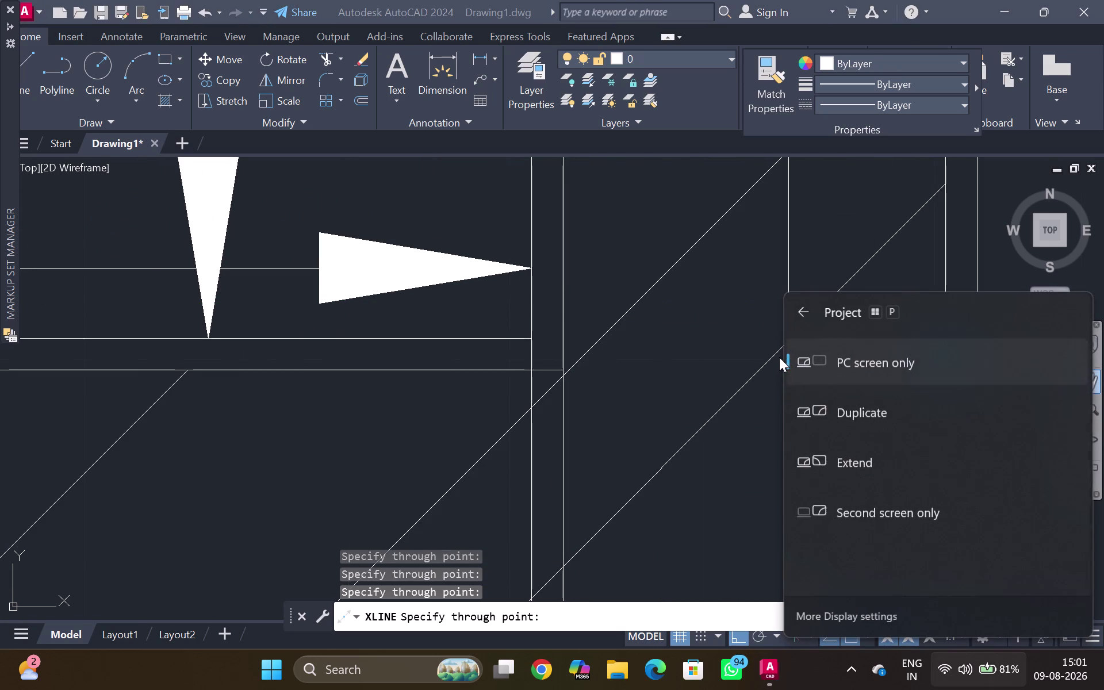
key(Escape)
scroll(down, 3)
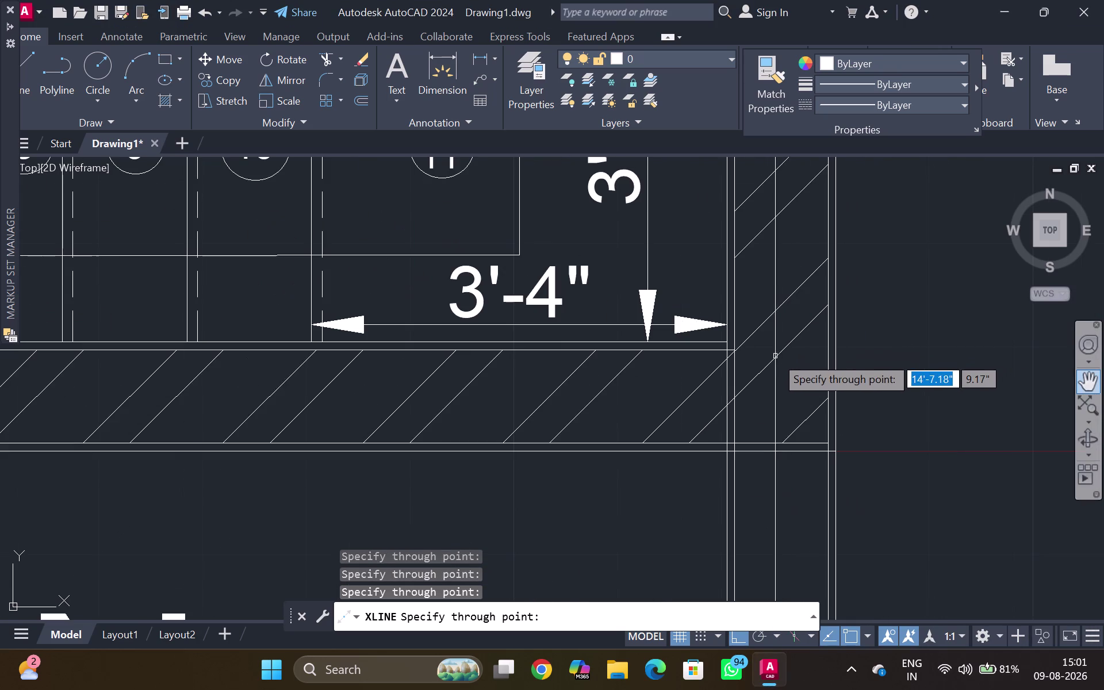
key(Escape)
scroll(down, 3)
middle_click(758, 384)
middle_drag(759, 383, 809, 194)
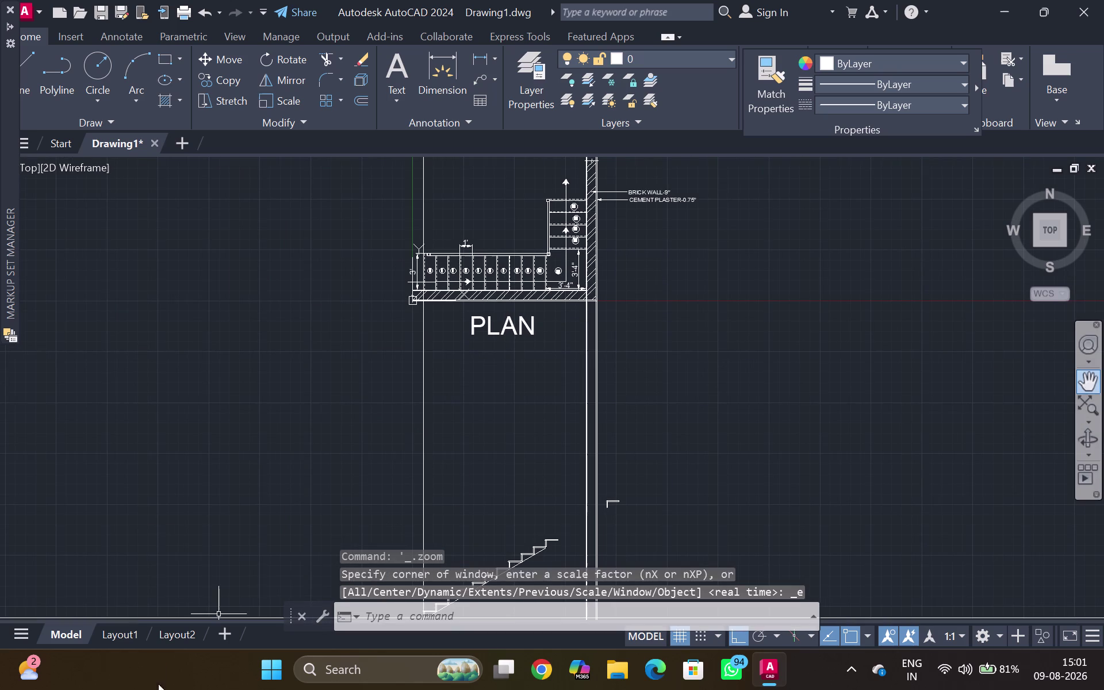
middle_drag(542, 533, 560, 451)
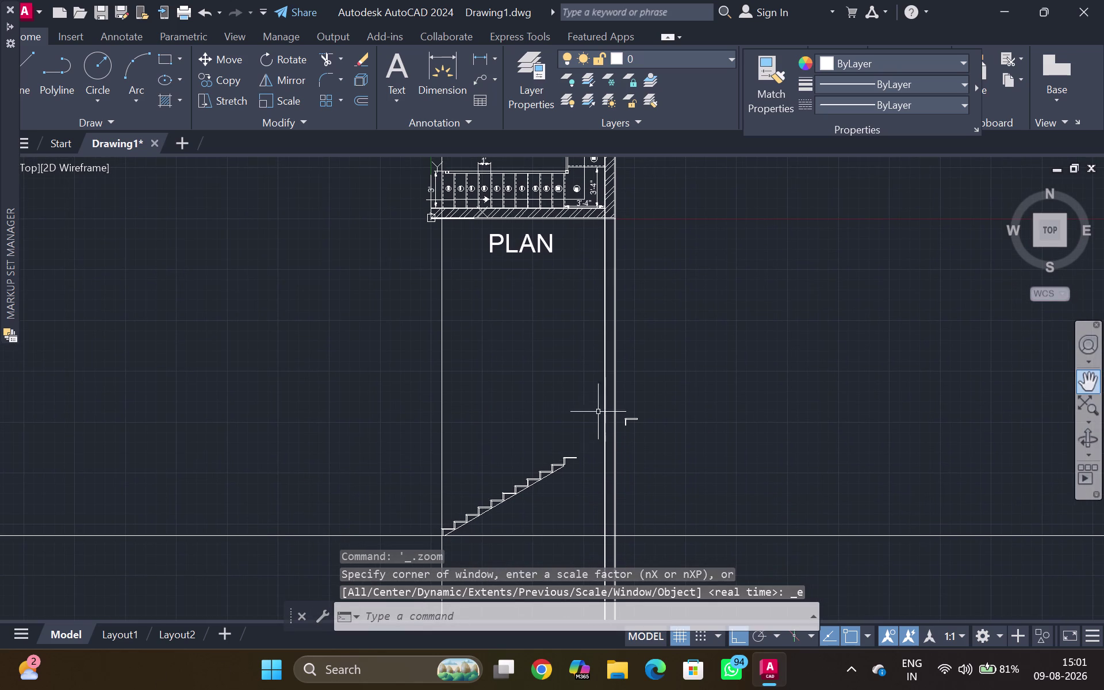
scroll(up, 3)
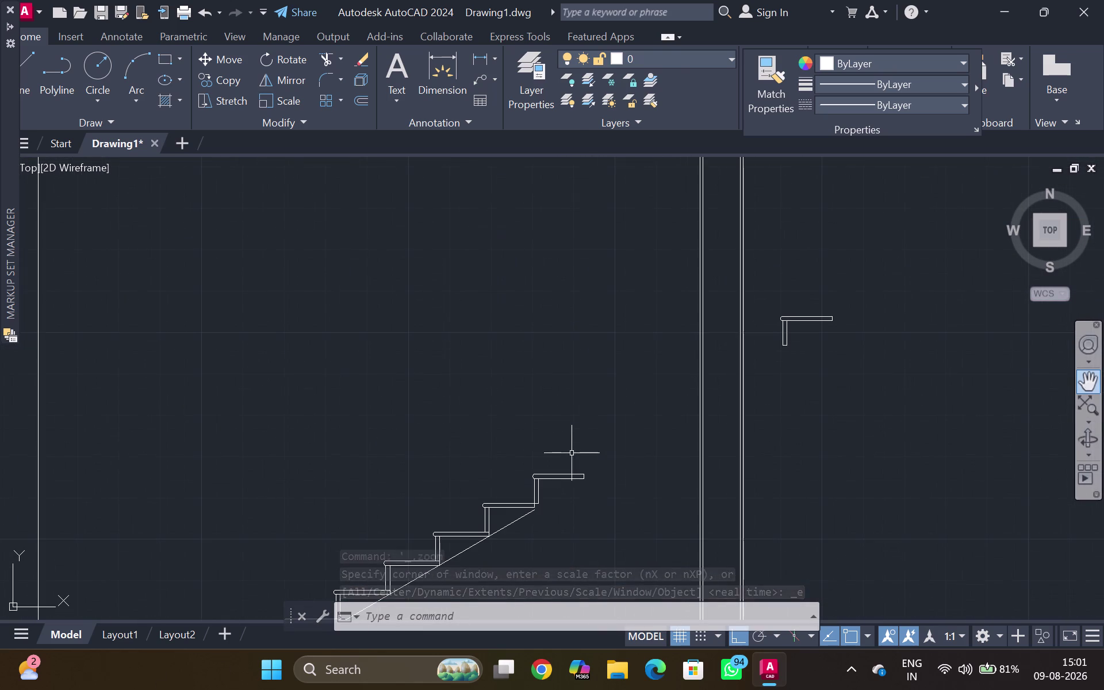
scroll(up, 3)
scroll(down, 3)
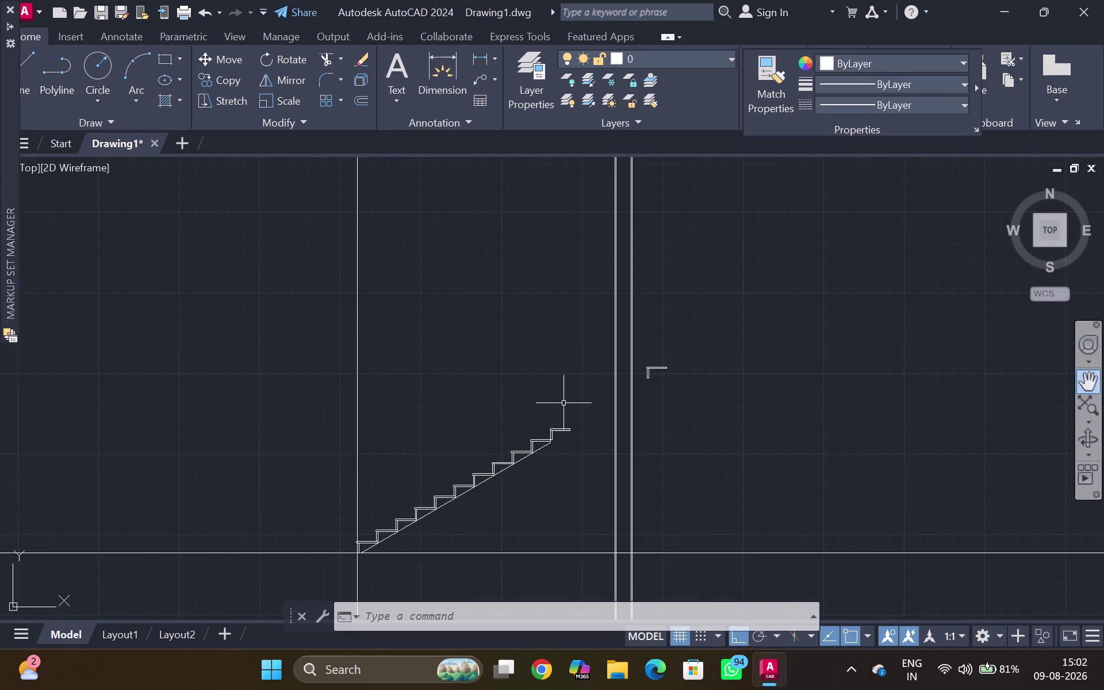
scroll(down, 3)
Fence-extend the top landing lines to the wall construction line with EX.
middle_drag(563, 403, 564, 380)
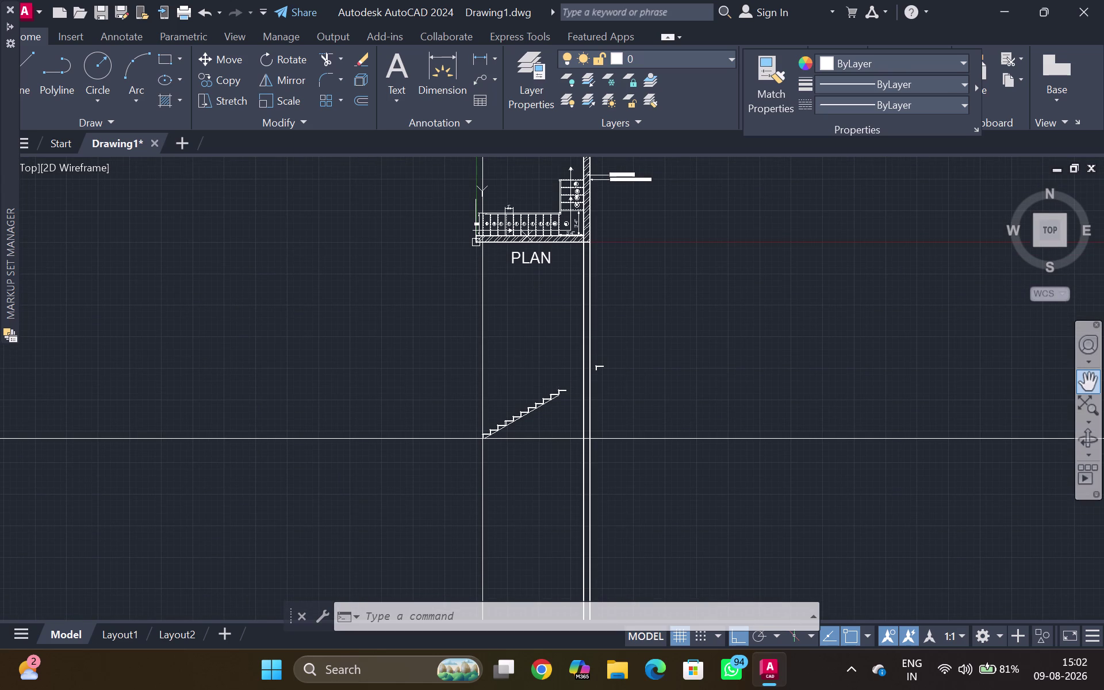
scroll(up, 3)
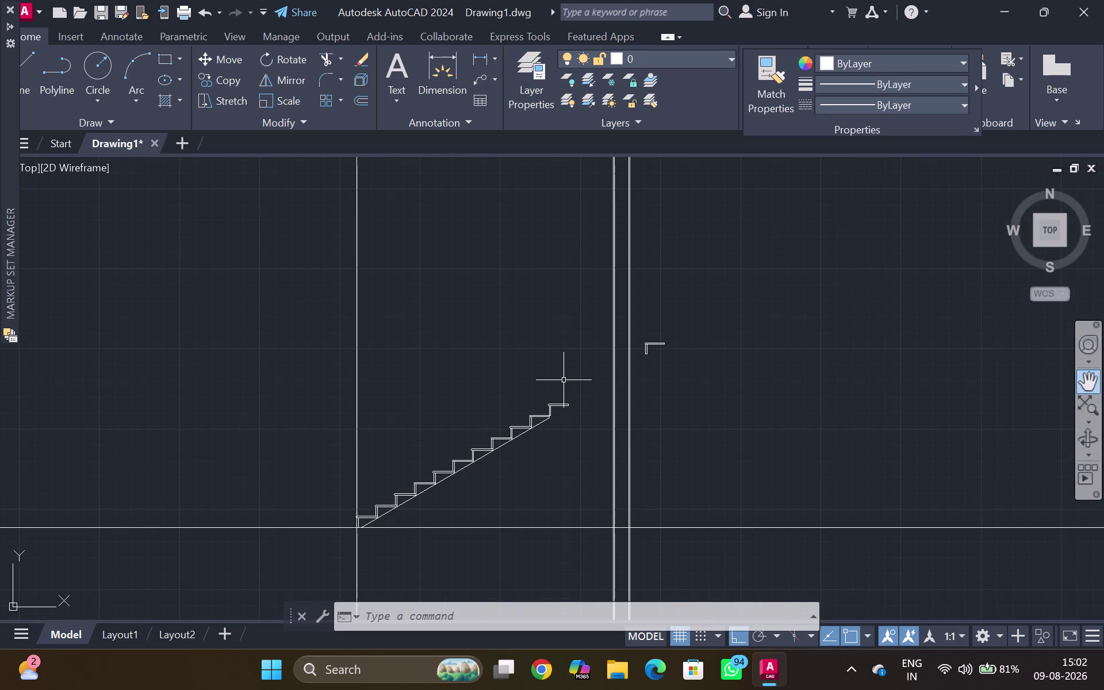
text(EX)
key(Return)
scroll(up, 3)
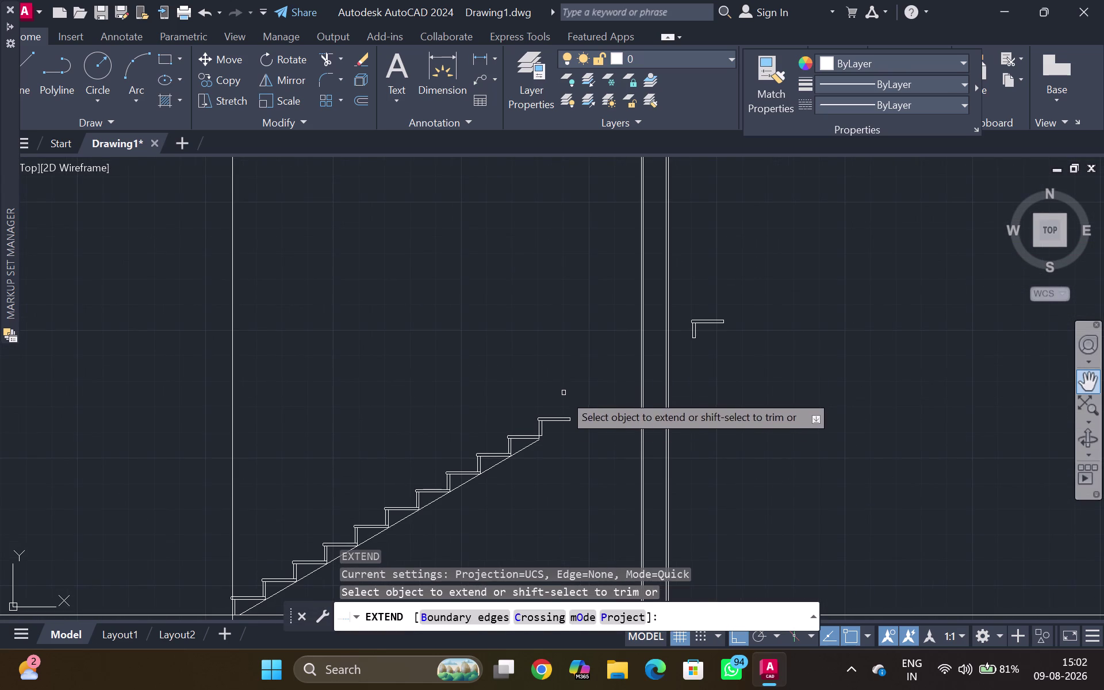
drag(563, 407, 560, 436)
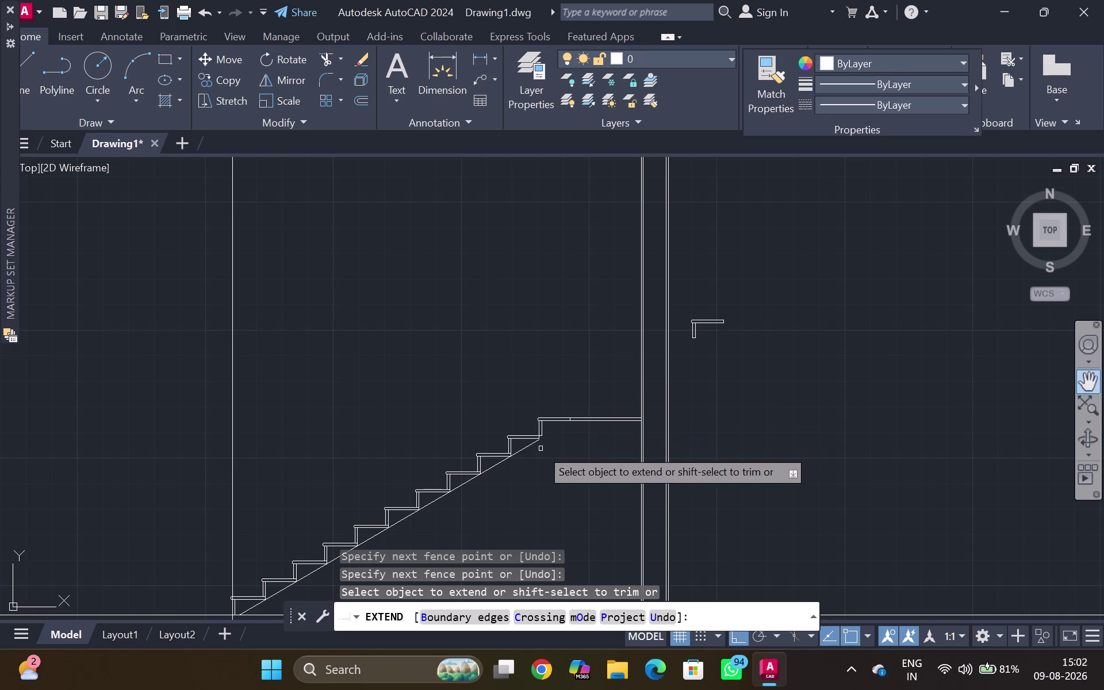
scroll(up, 3)
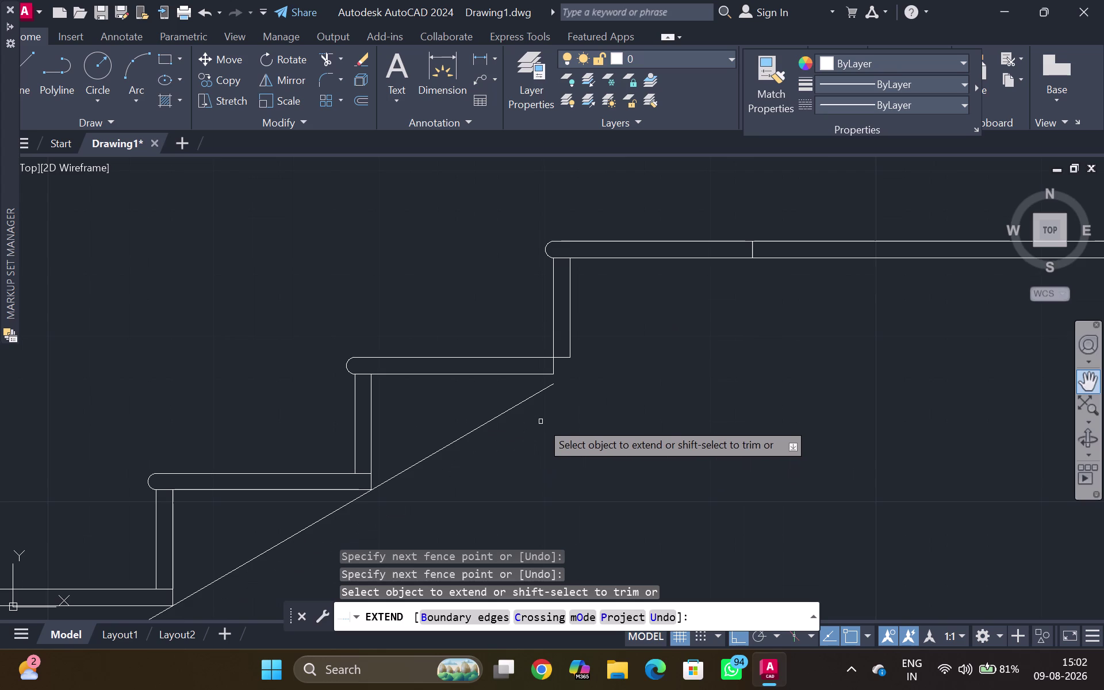
key(Escape)
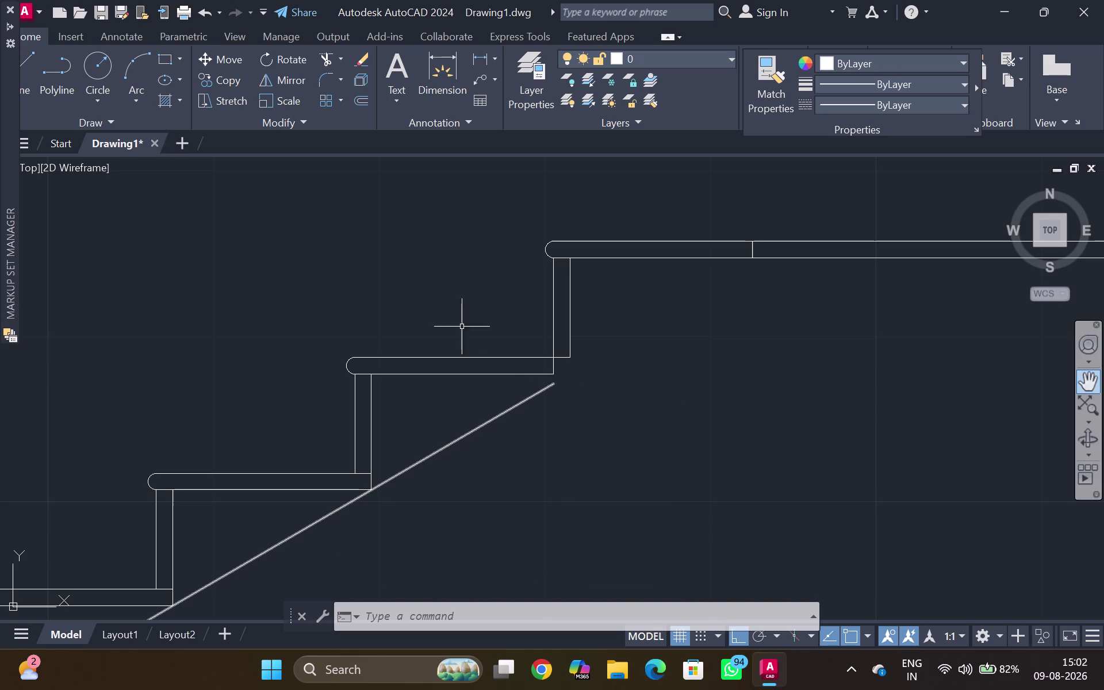
Erase the sloped soffit line under the stair section.
click(550, 387)
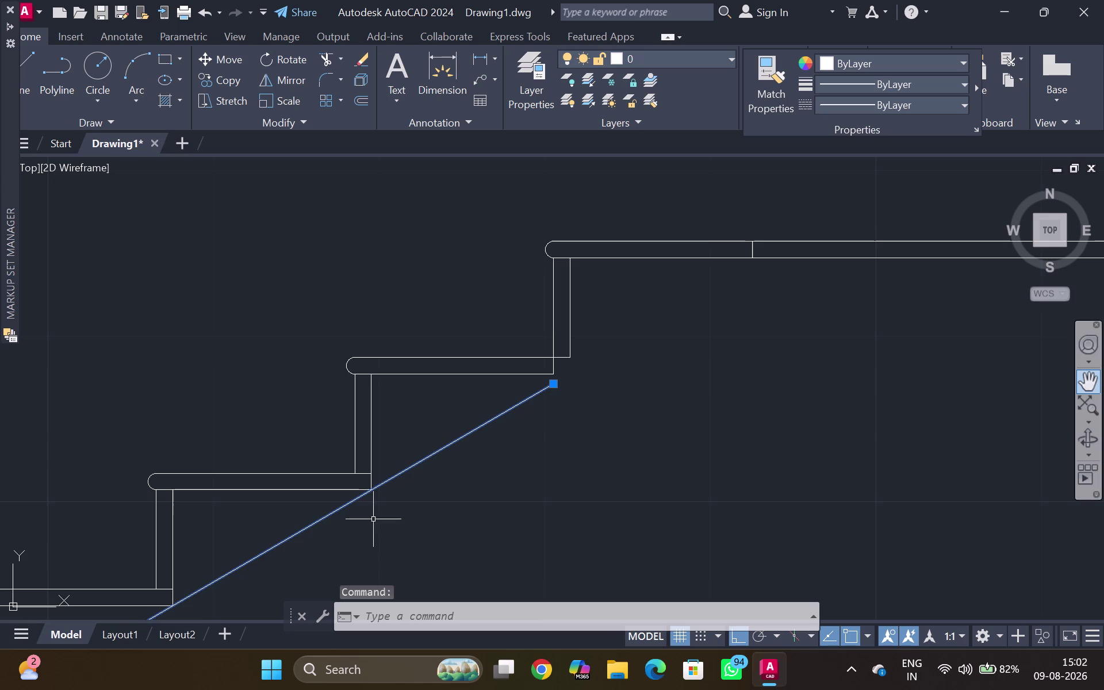
scroll(up, 3)
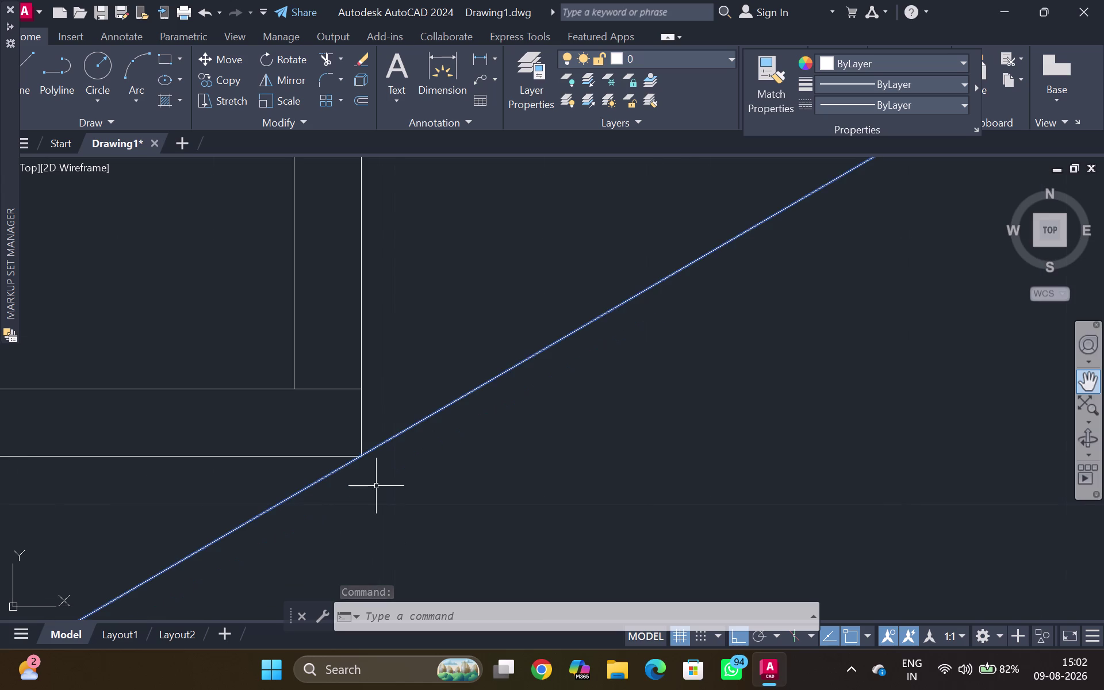
scroll(down, 3)
scroll(down, 3)
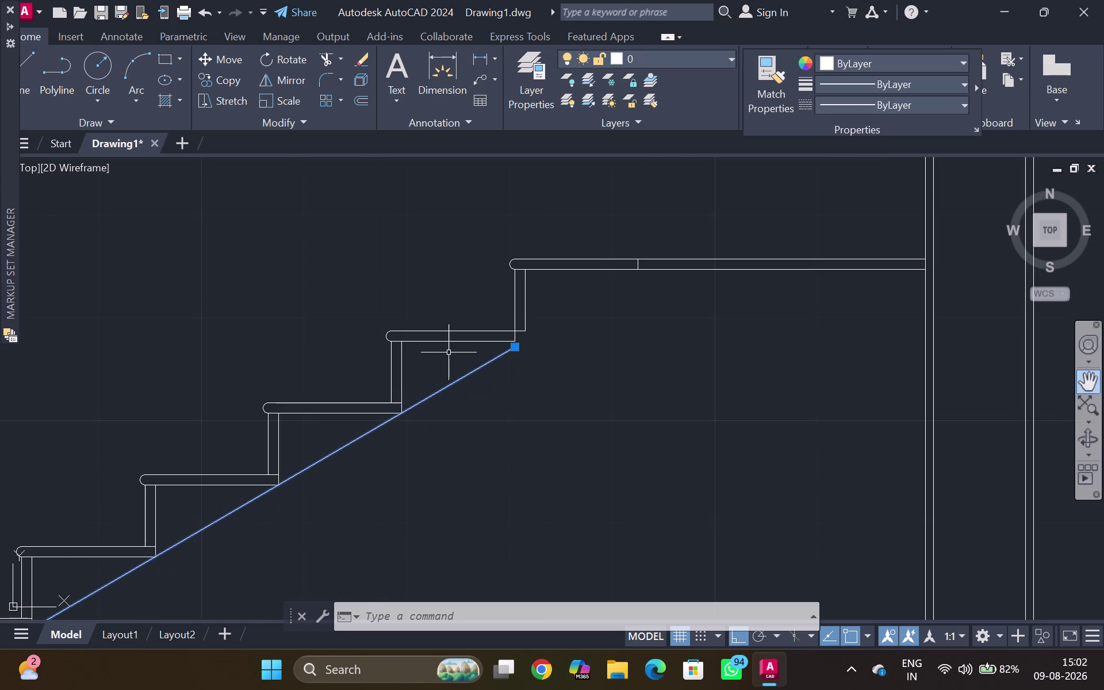
scroll(up, 3)
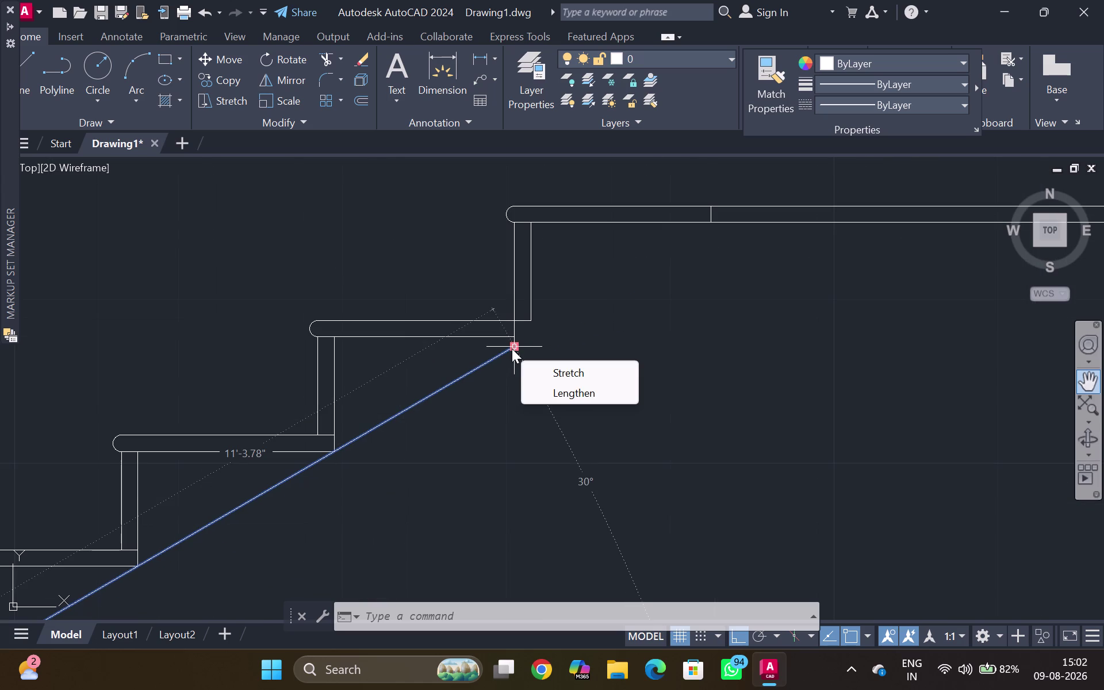
key(Delete)
key(Delete)
Delete another stray object and start a new LINE near the upper riser's corner.
click(569, 347)
key(Delete)
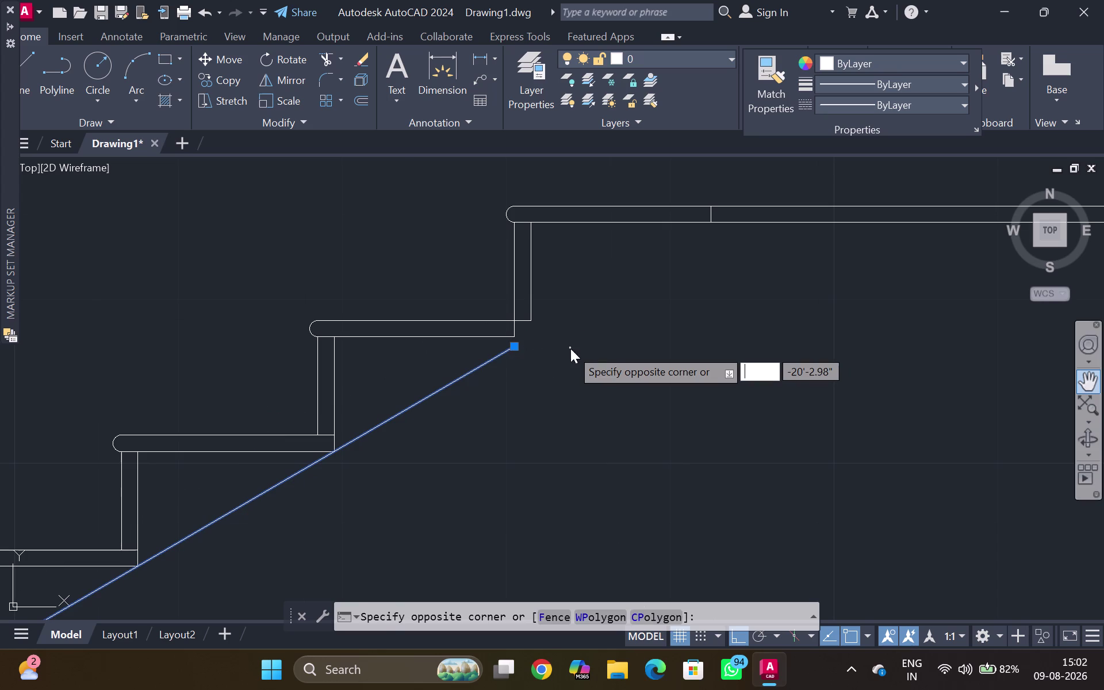
key(Delete)
key(Delete)
key(Delete)
key(Escape)
key(Delete)
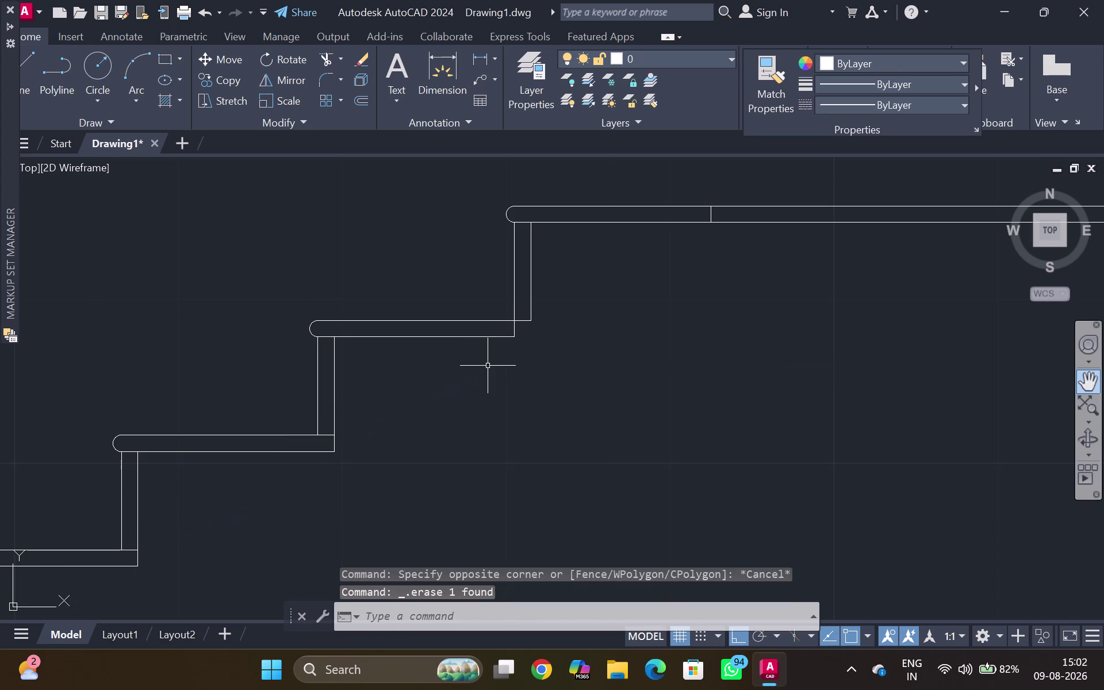
key(l)
key(Return)
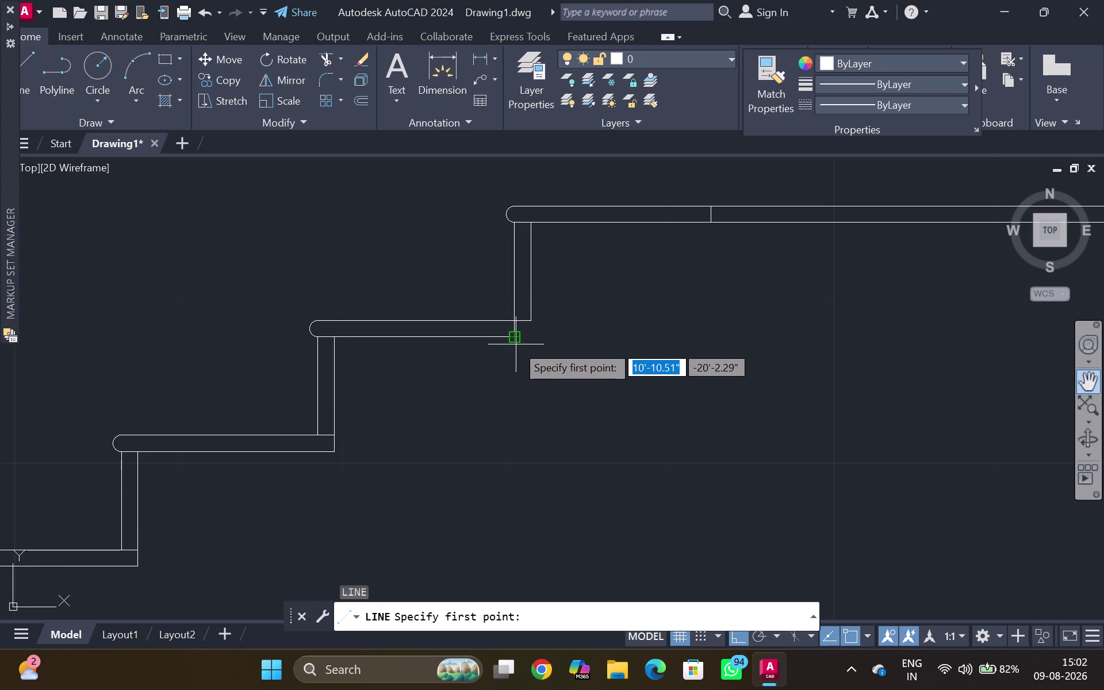
click(517, 337)
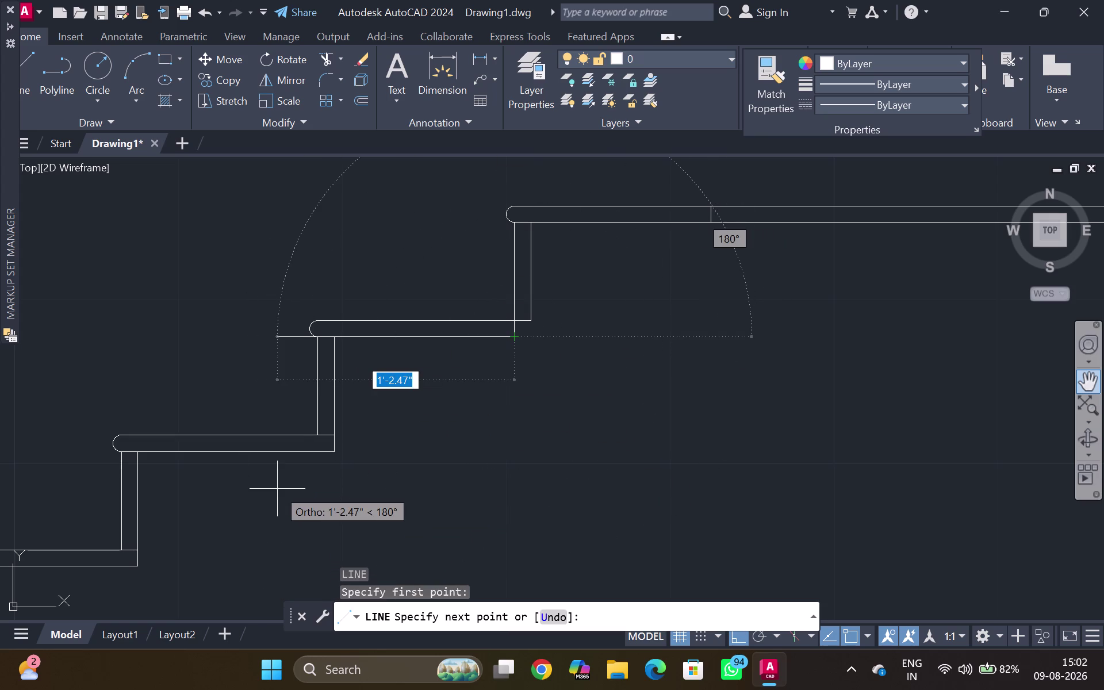
key(ctrl+F8)
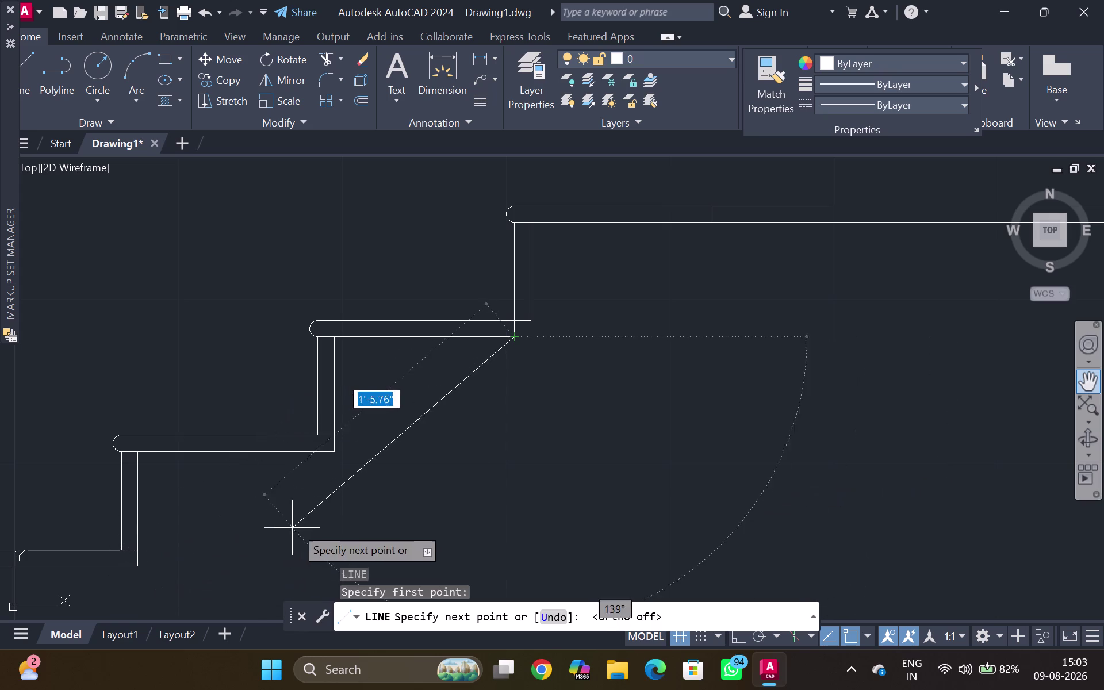
middle_click(109, 641)
middle_drag(110, 641, 135, 622)
middle_drag(213, 572, 246, 552)
middle_drag(385, 467, 520, 386)
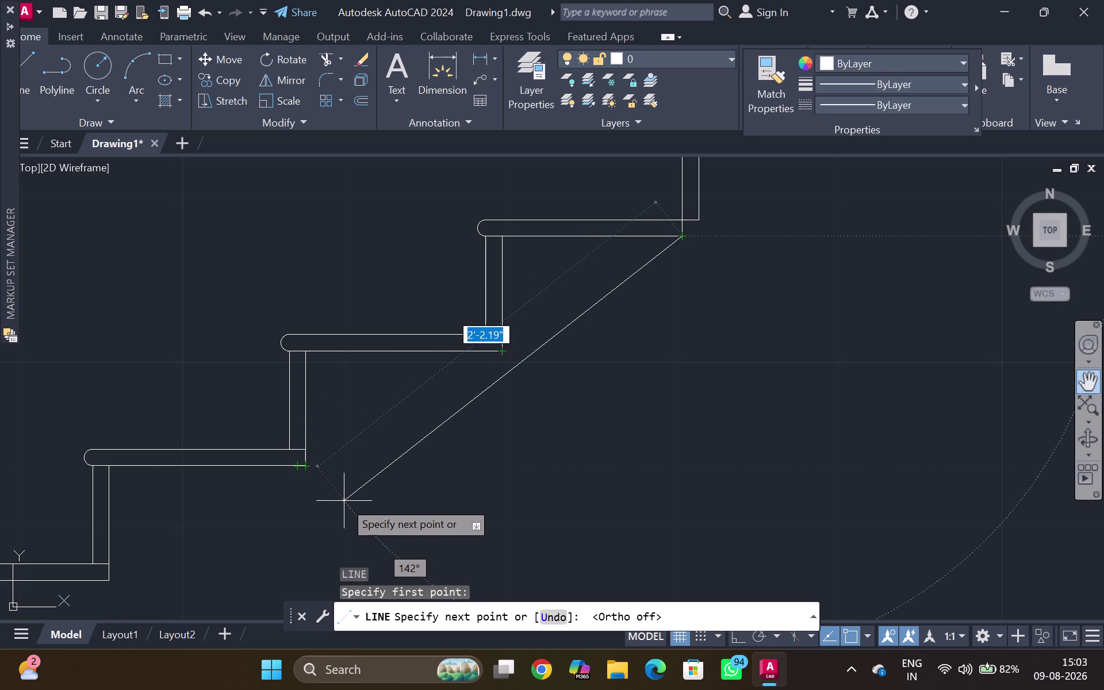
scroll(down, 3)
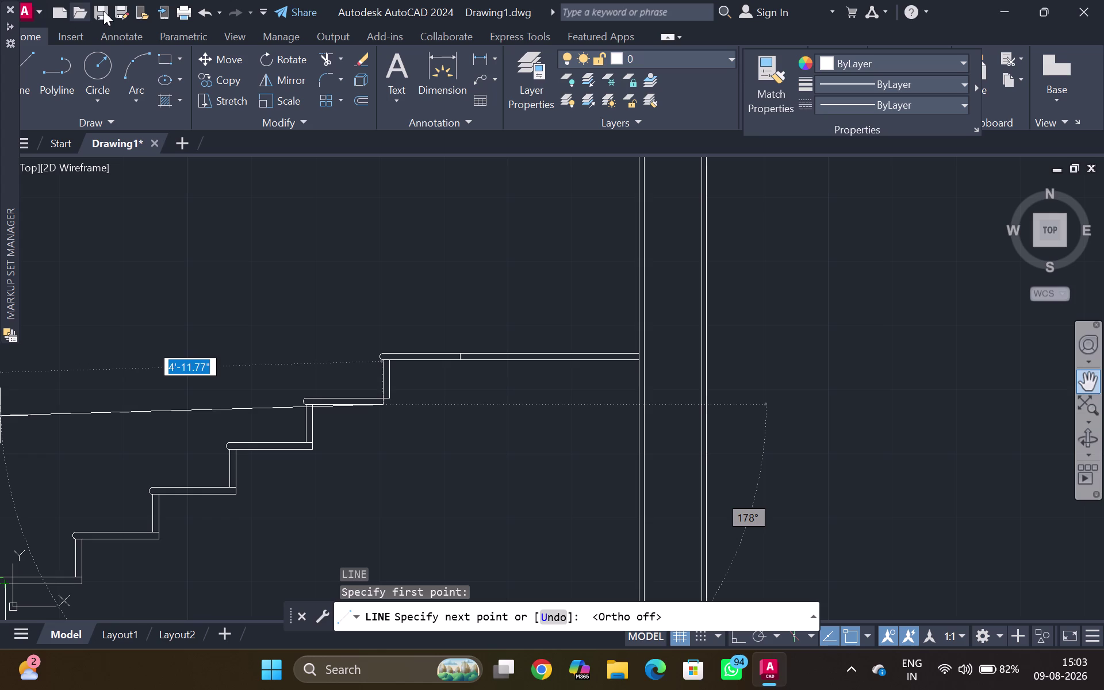
key(Escape)
scroll(down, 3)
scroll(down, 3)
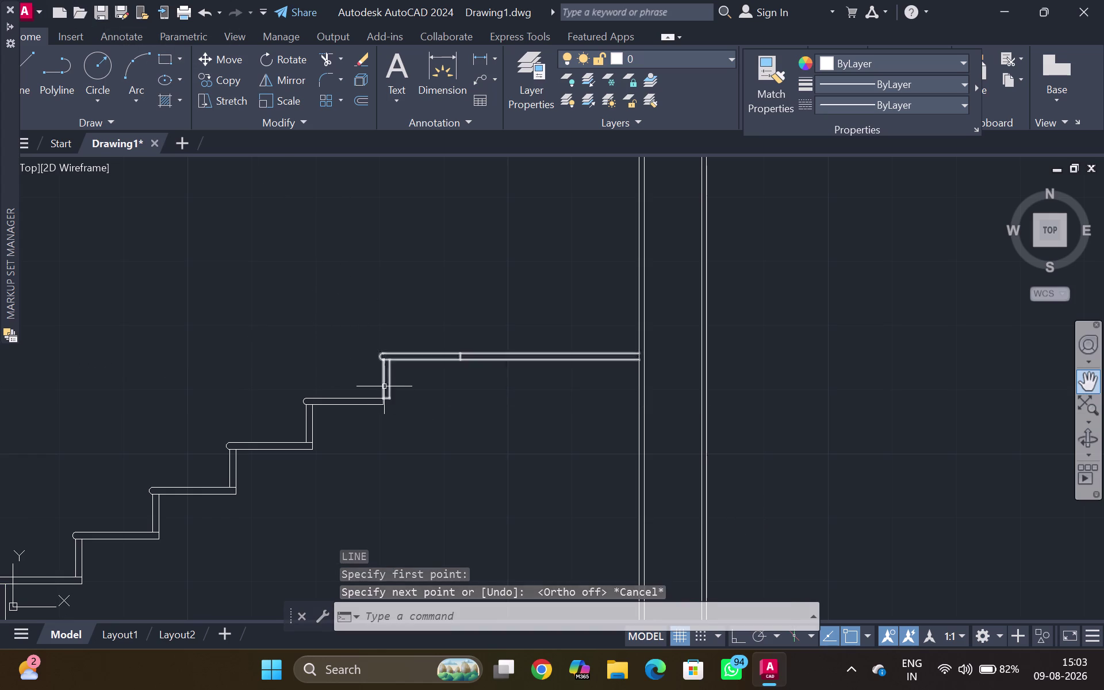
scroll(up, 3)
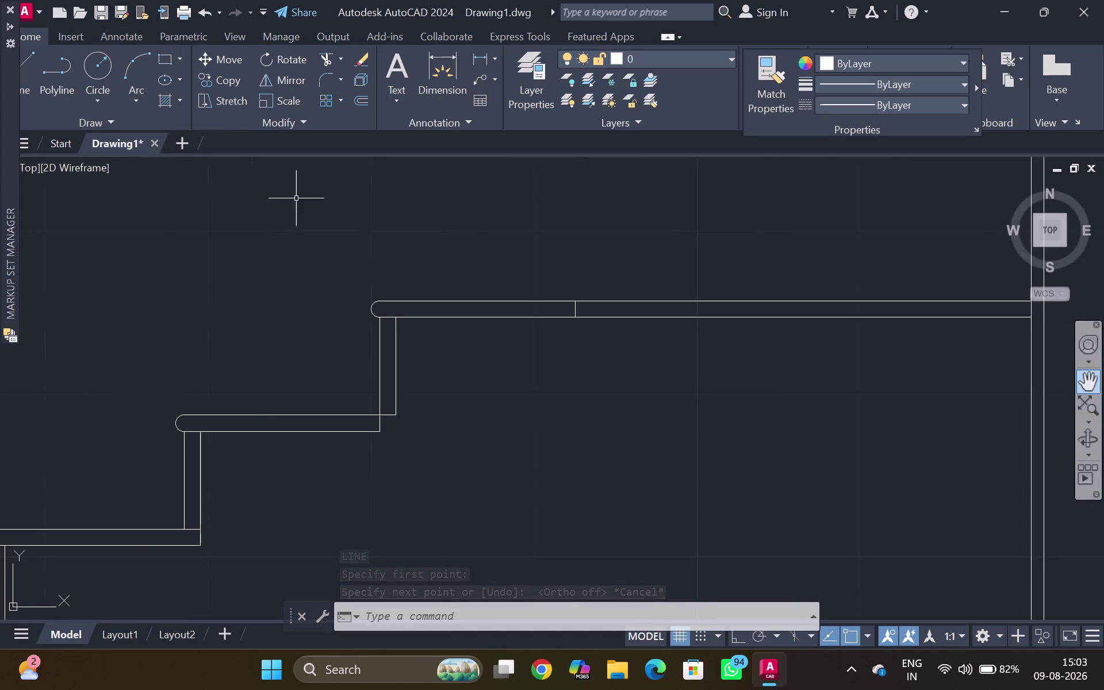
Copy the short bottom-step line up to the upper riser corner.
scroll(down, 3)
middle_click(297, 375)
middle_drag(303, 375, 316, 365)
middle_click(338, 332)
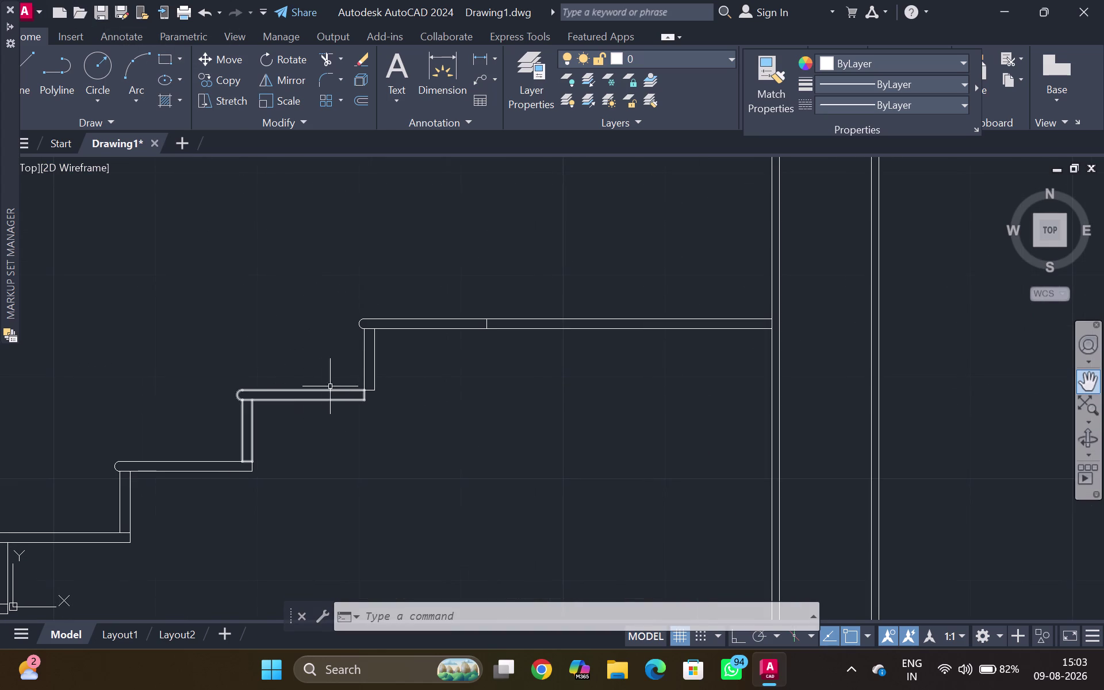
scroll(up, 3)
click(198, 514)
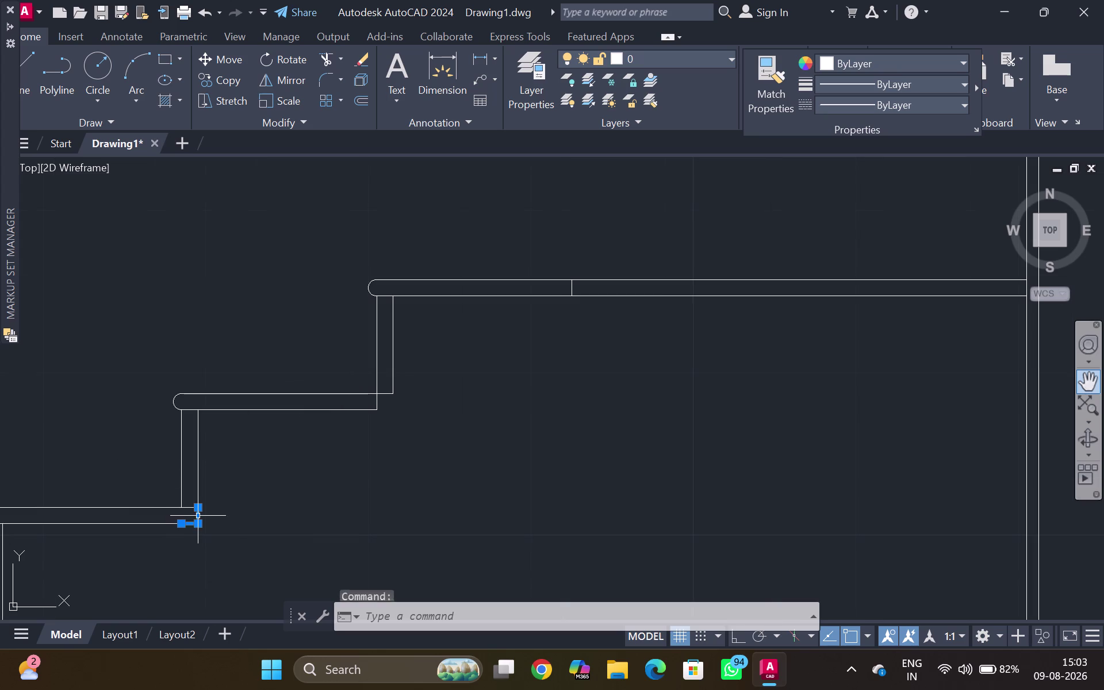
text(CO)
key(Return)
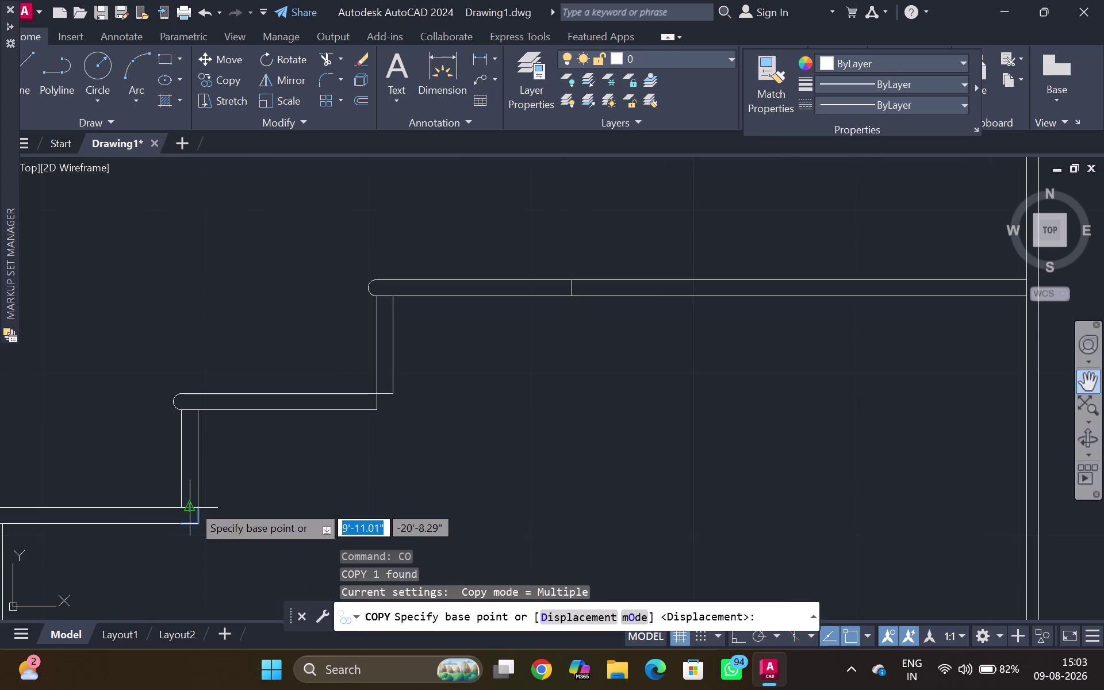
scroll(up, 3)
click(205, 522)
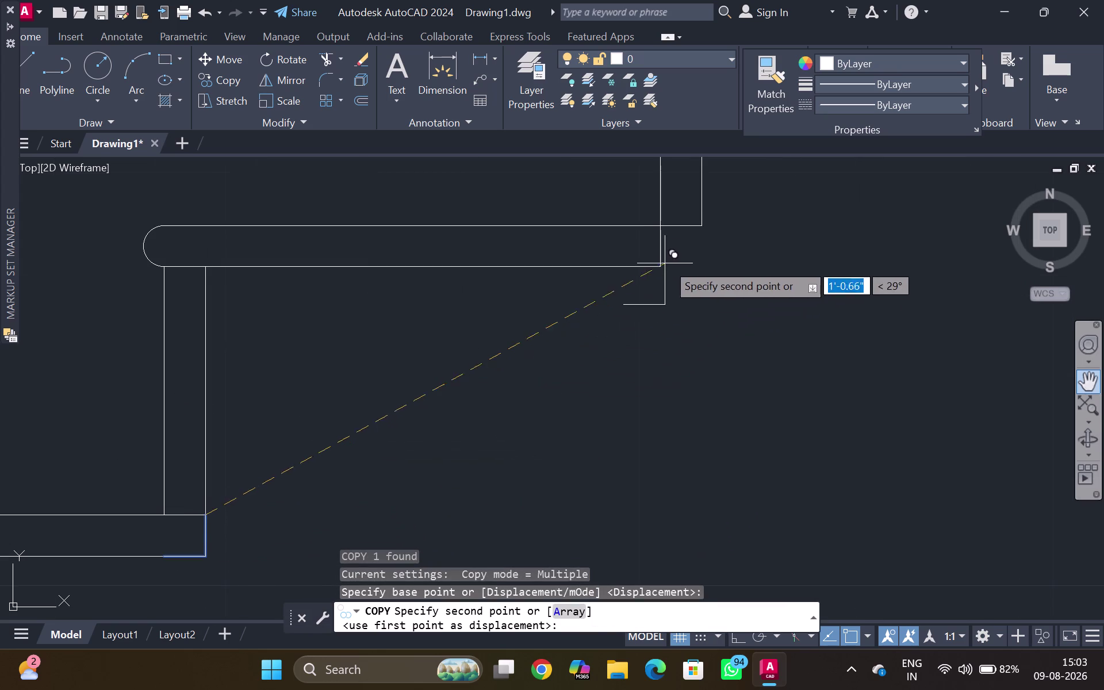
click(700, 226)
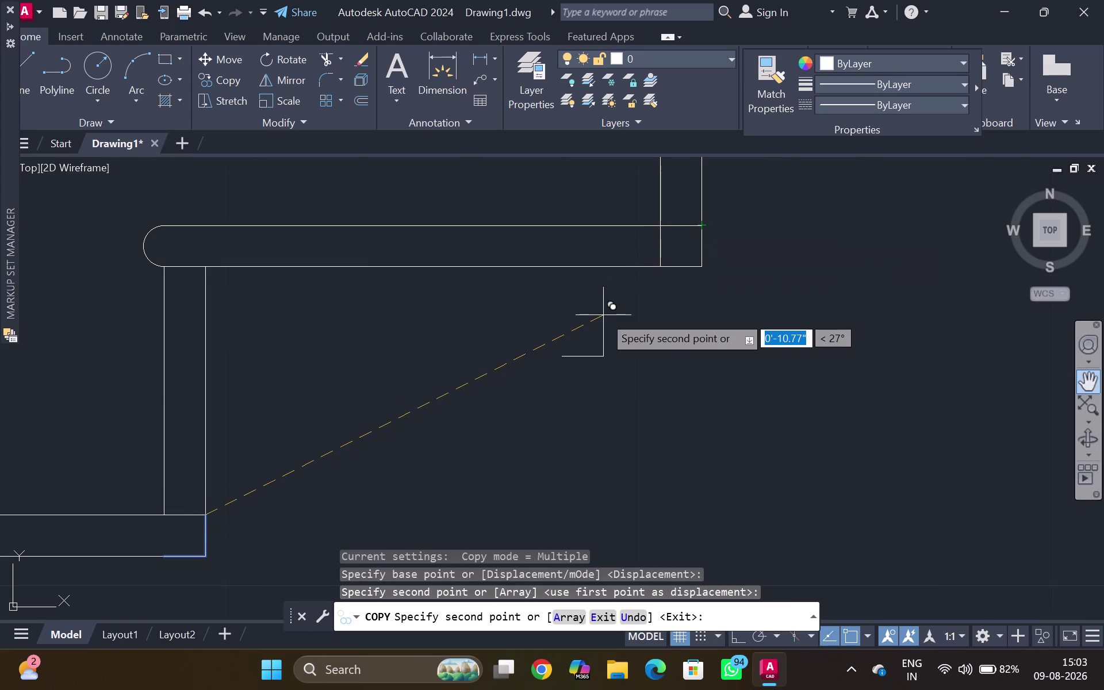
key(Escape)
Fence-trim the overlapping lines at the upper riser.
text(TR)
key(Return)
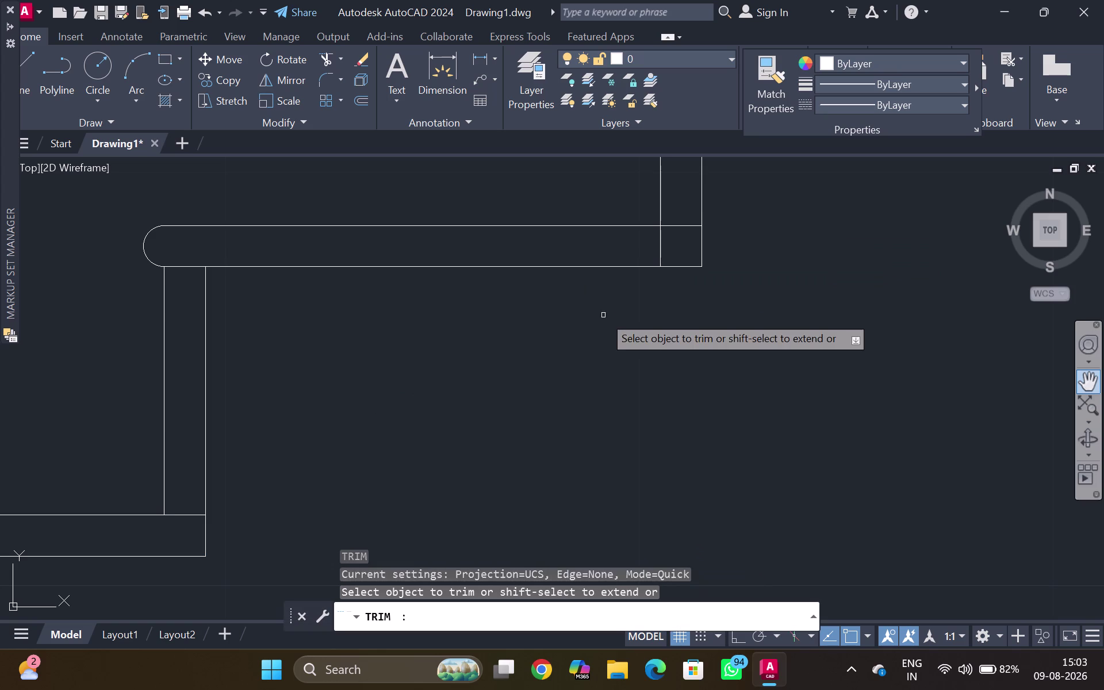
click(665, 256)
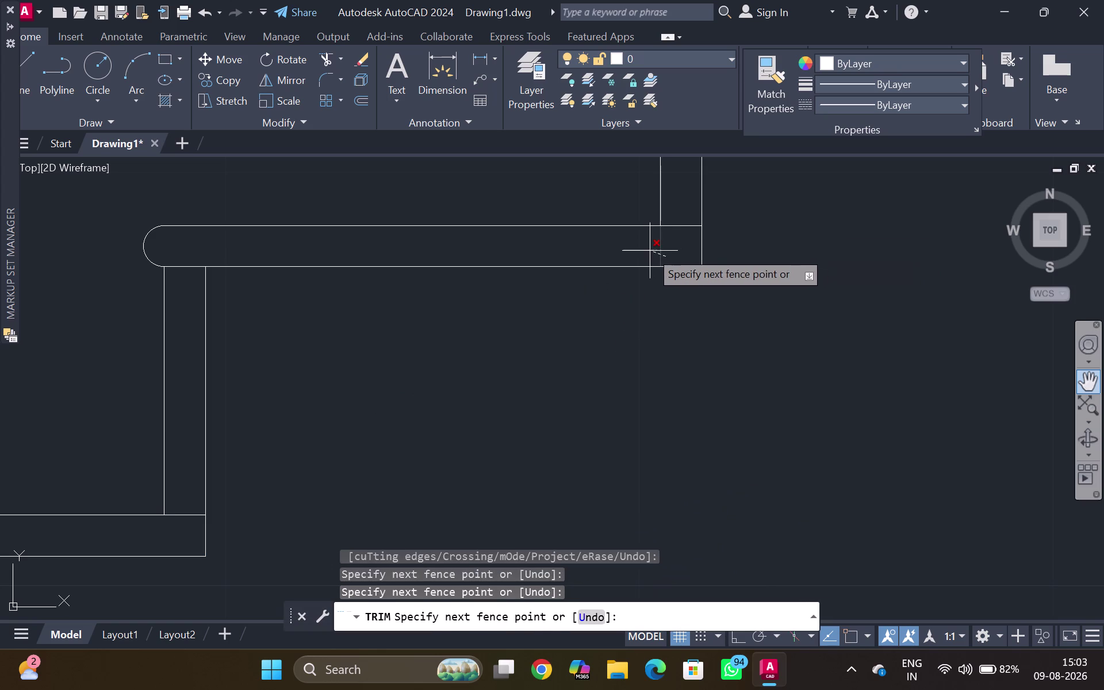
click(655, 255)
key(Escape)
Start the soffit line at the upper riser corner.
scroll(down, 3)
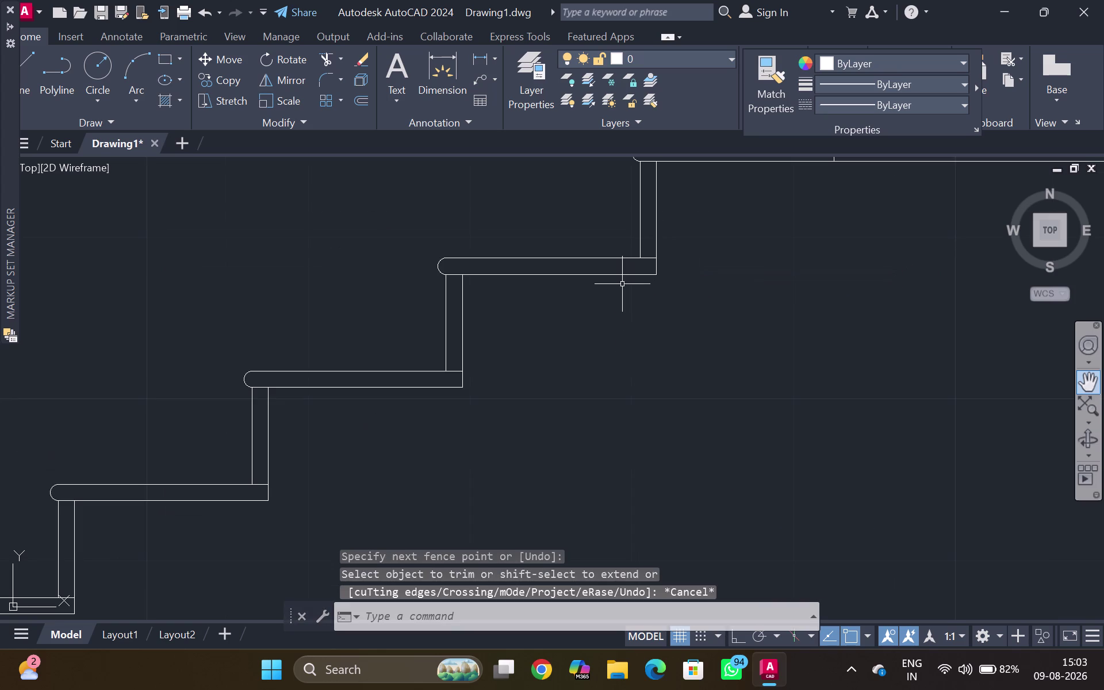
key(l)
key(Return)
click(660, 278)
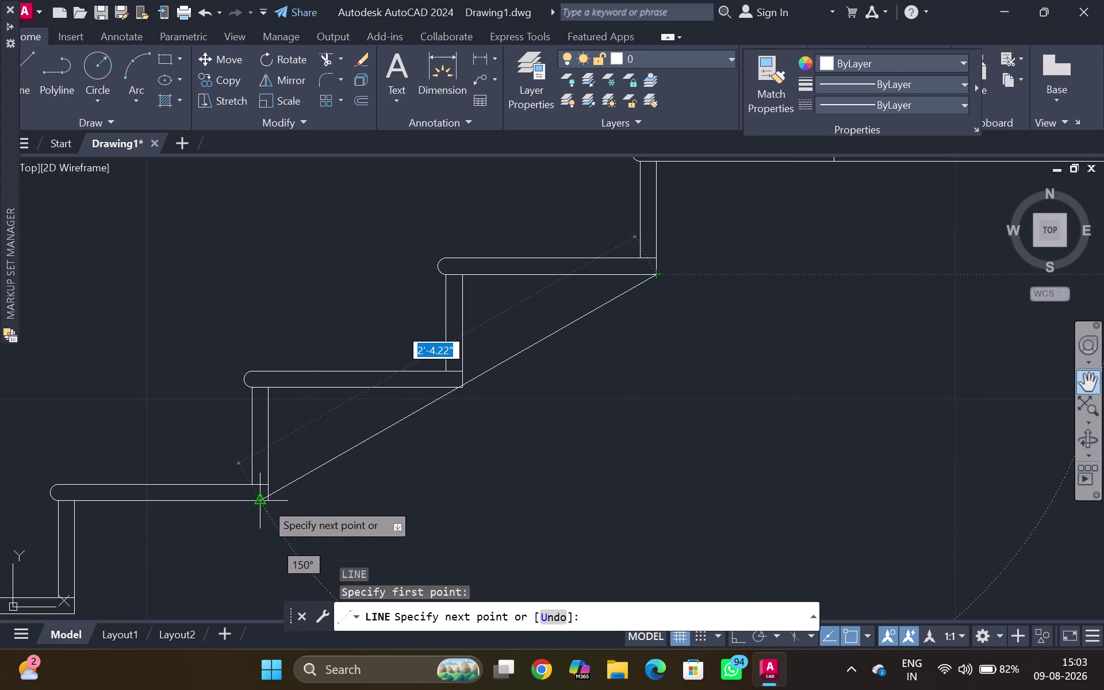
Finish the sloped soffit line at the lowest step corner.
scroll(down, 3)
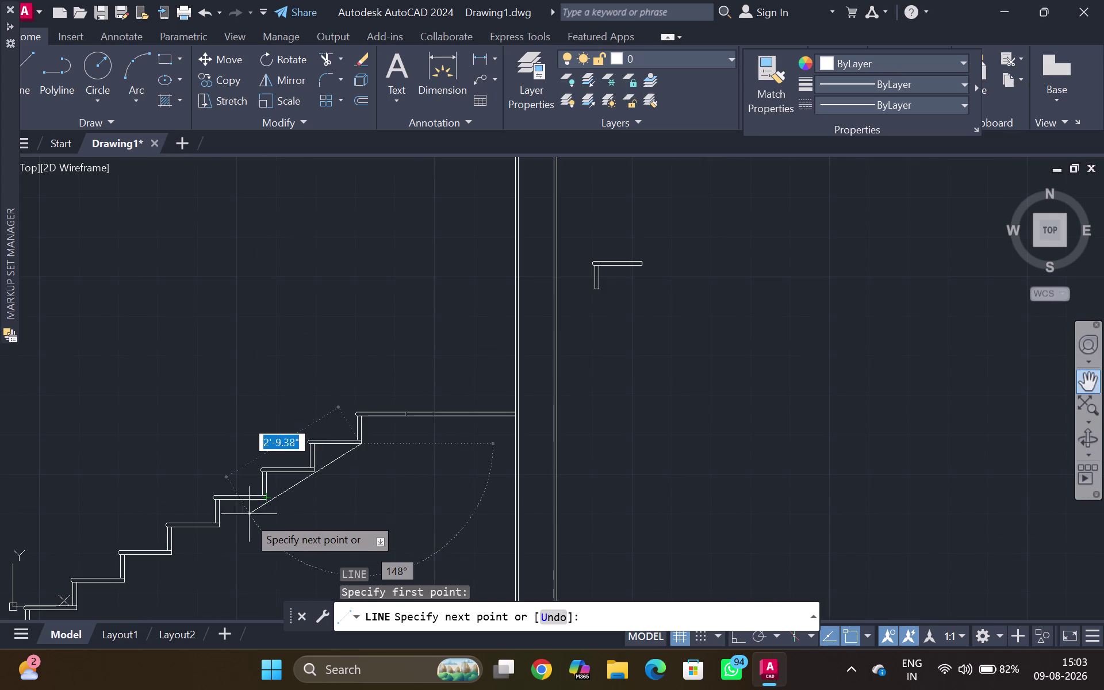
scroll(down, 3)
middle_click(239, 531)
middle_drag(245, 535, 574, 333)
scroll(up, 3)
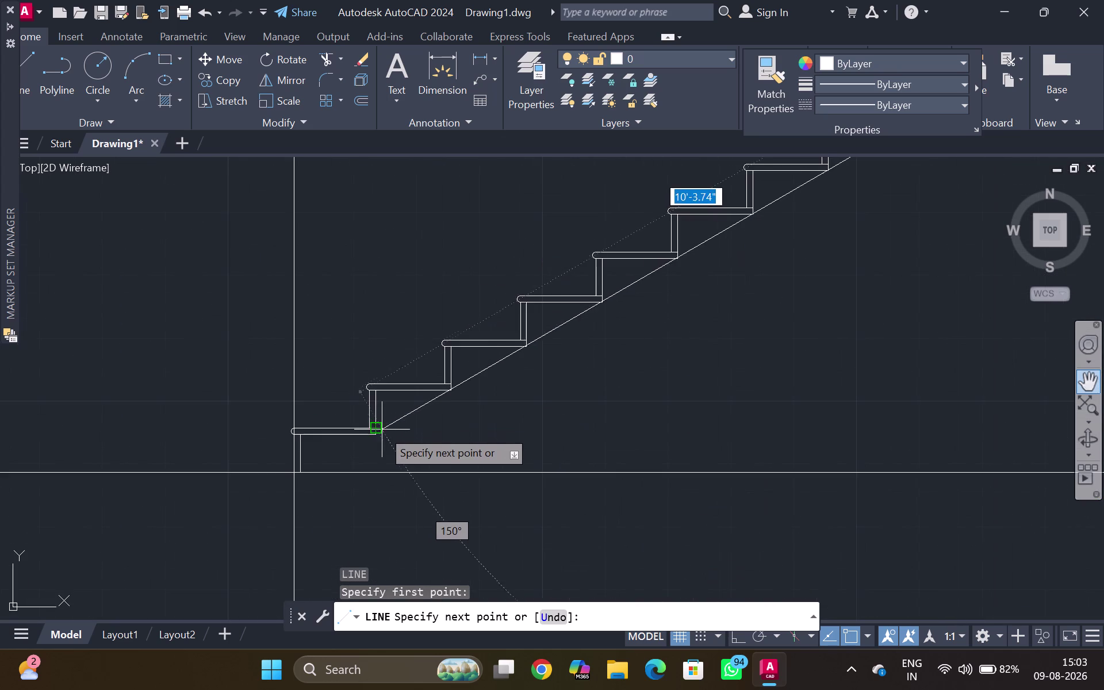
scroll(up, 3)
click(372, 450)
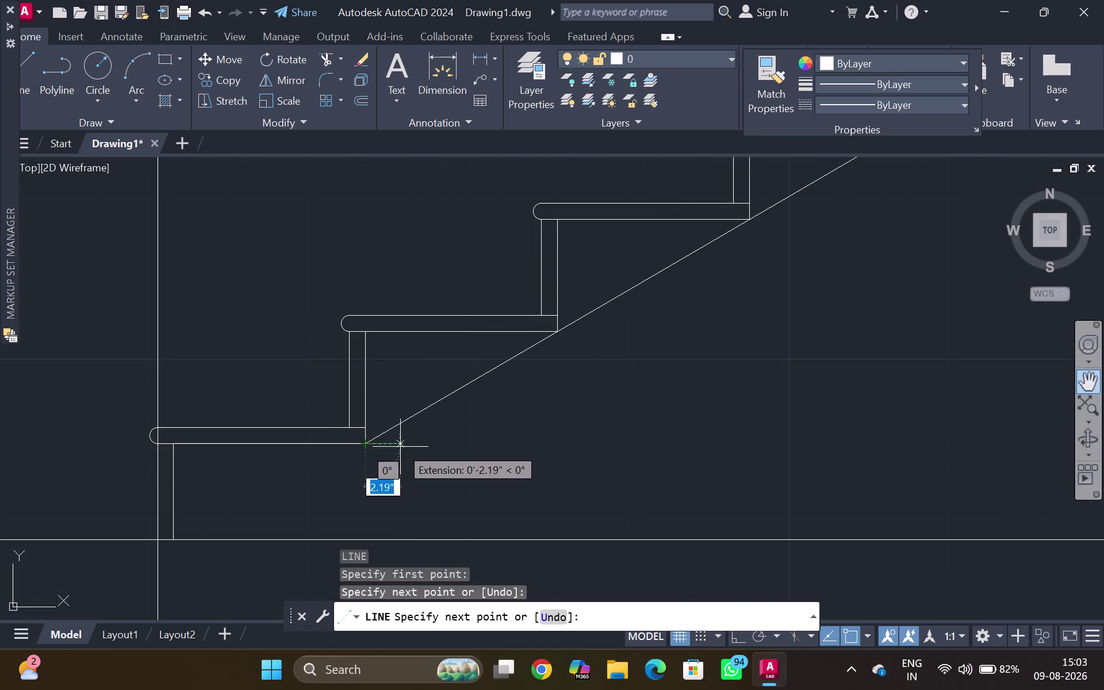
key(Escape)
Extend the soffit line down to meet the floor line.
text(EX)
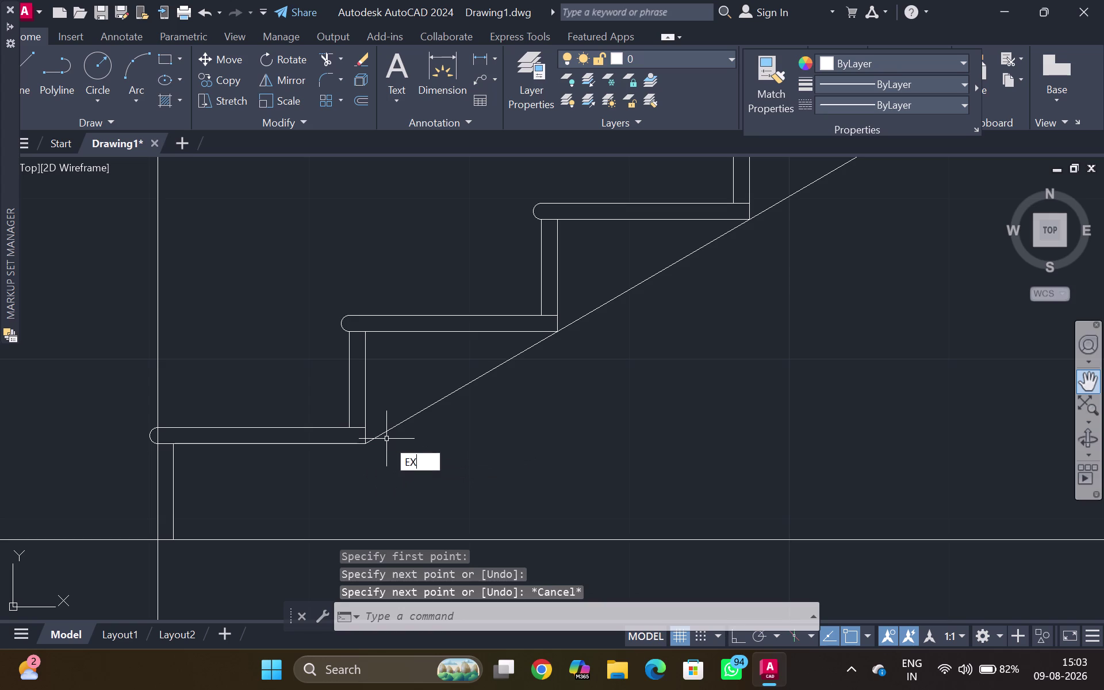
key(Return)
click(396, 423)
scroll(down, 3)
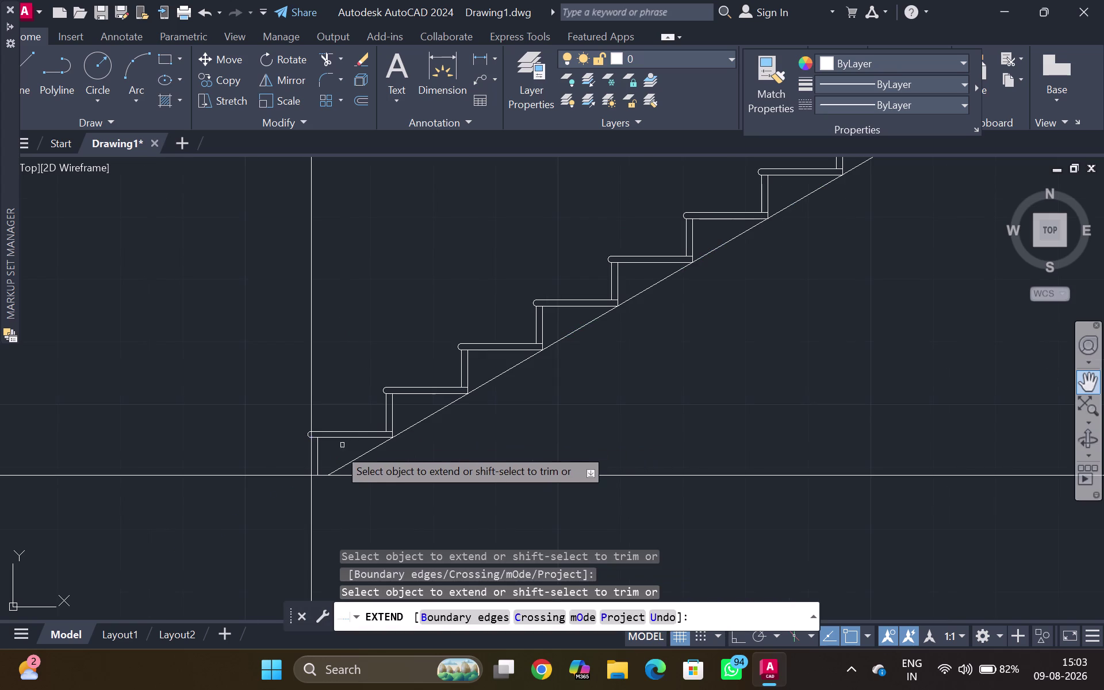
key(Escape)
scroll(down, 3)
middle_drag(627, 392, 443, 489)
middle_click(441, 488)
scroll(up, 3)
middle_drag(572, 355, 492, 512)
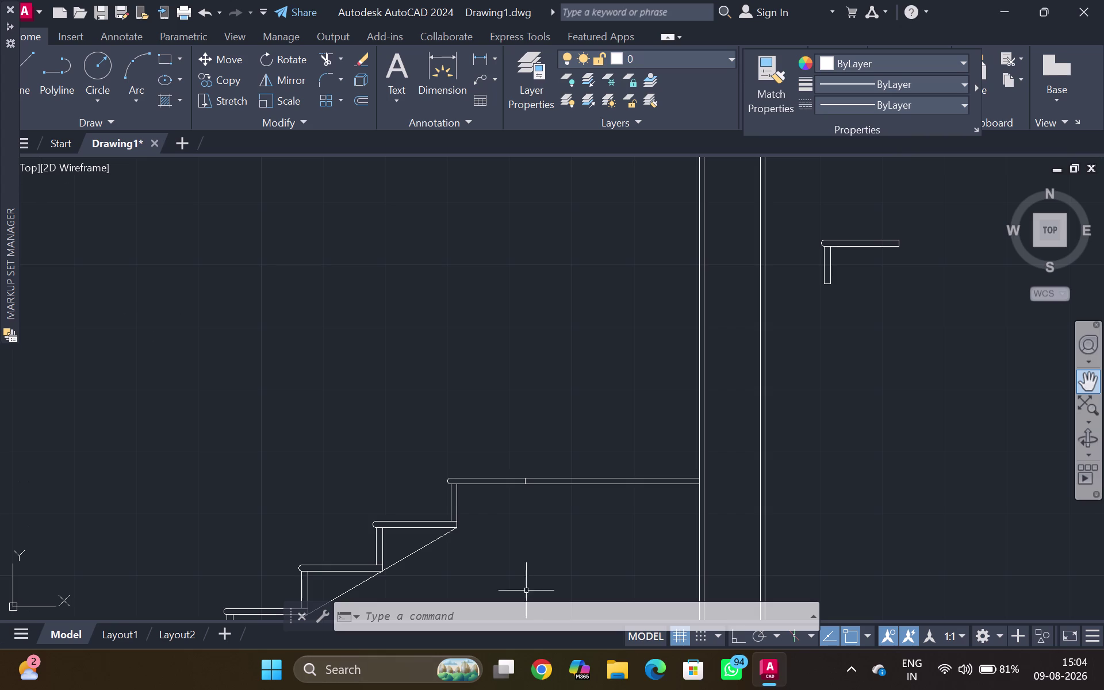
Trim away the short vertical divider inside the top landing tread.
scroll(up, 3)
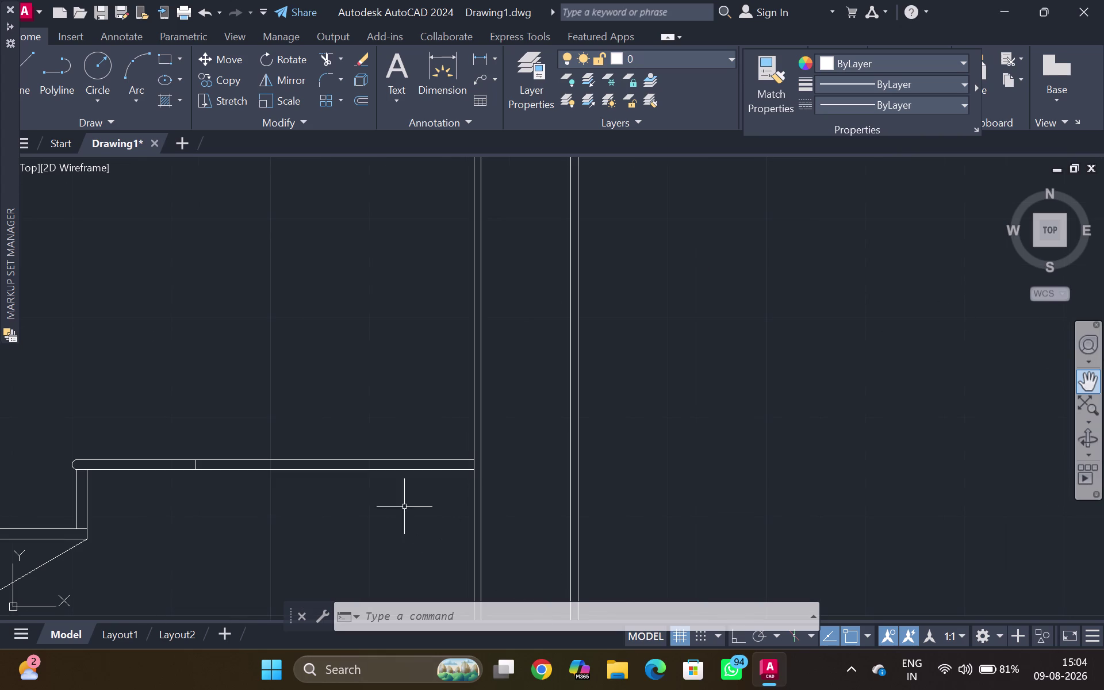
middle_drag(305, 457, 297, 439)
scroll(up, 3)
middle_drag(191, 458, 521, 385)
scroll(up, 3)
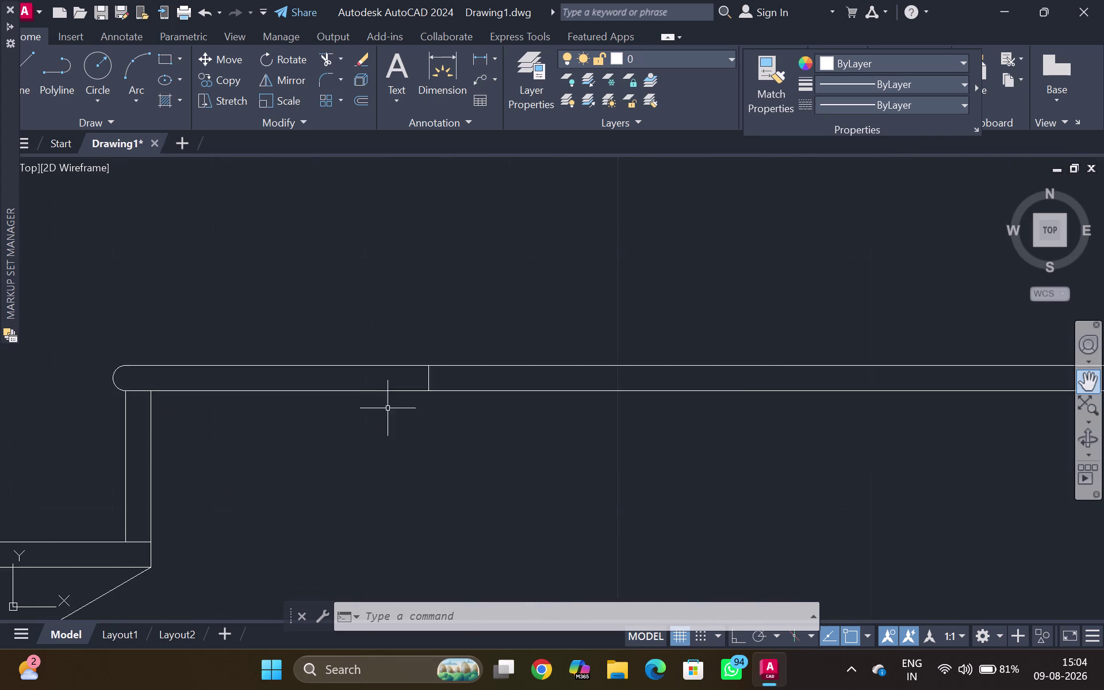
scroll(up, 3)
middle_drag(415, 400, 414, 431)
text(TR)
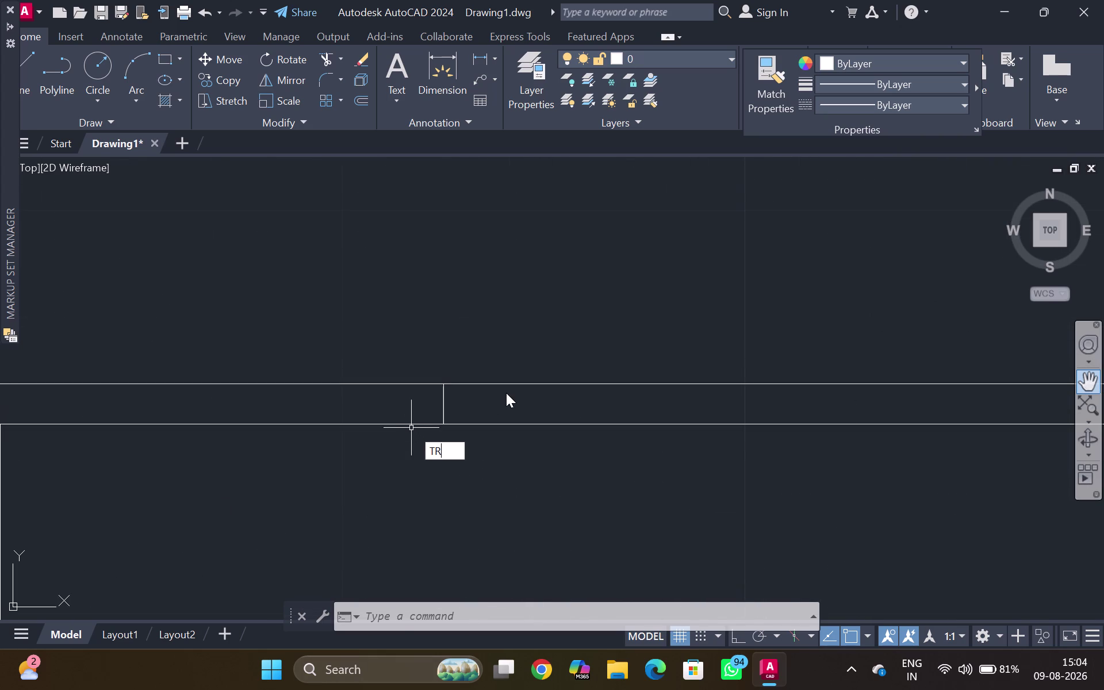
key(Return)
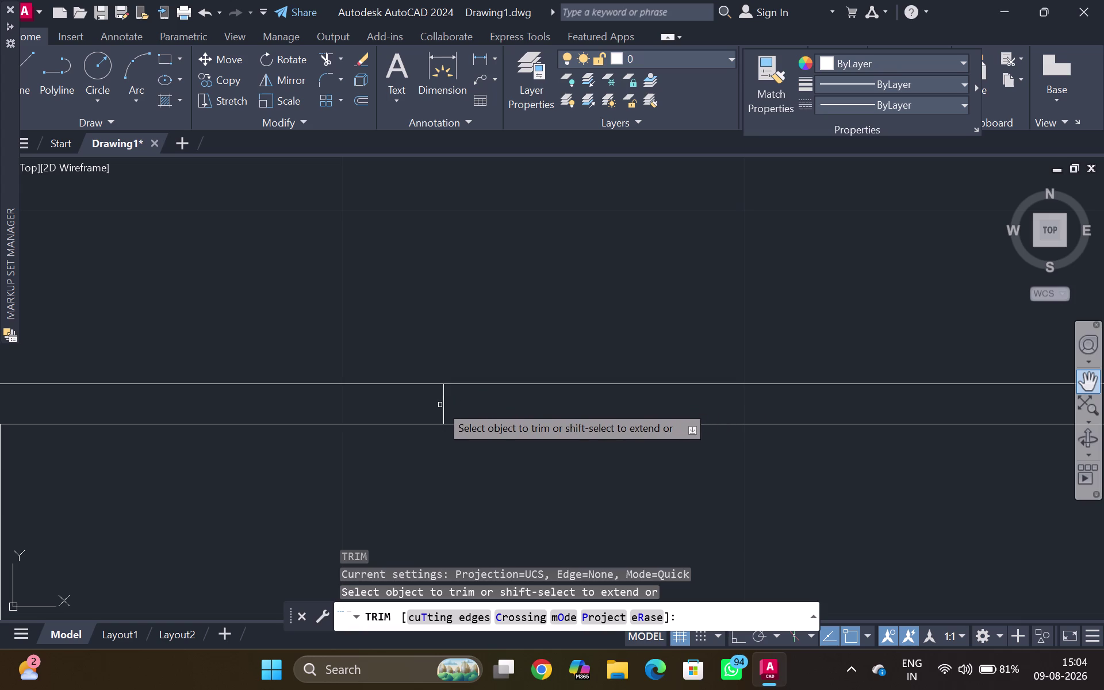
click(442, 405)
scroll(down, 3)
key(Escape)
scroll(down, 3)
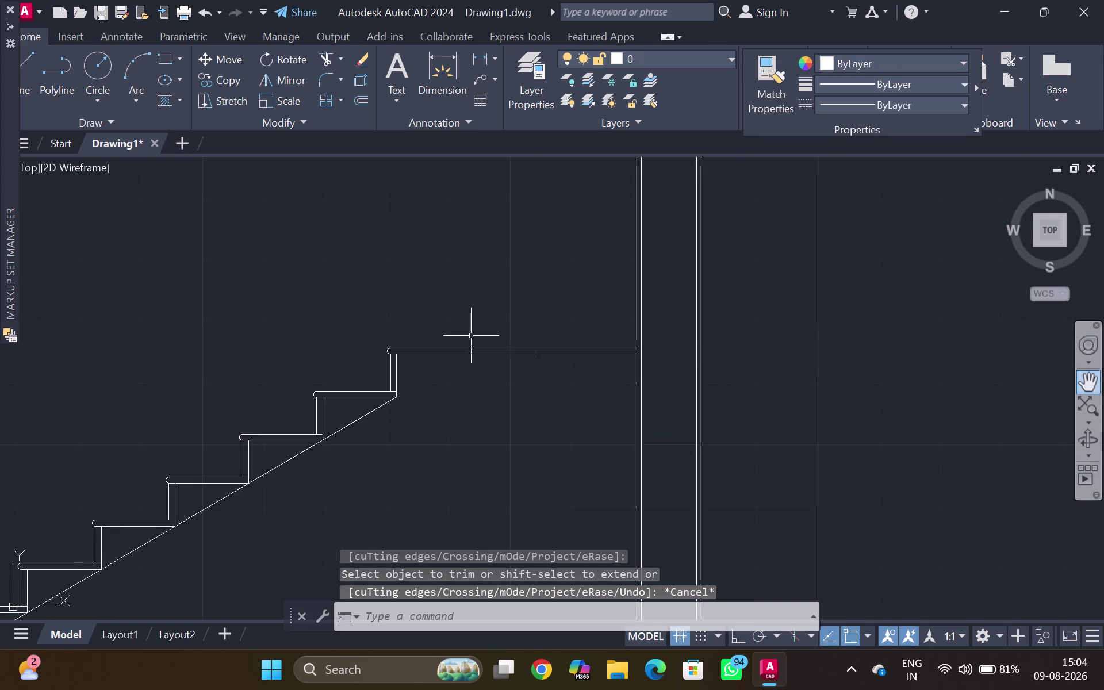
middle_drag(476, 333, 451, 363)
scroll(up, 3)
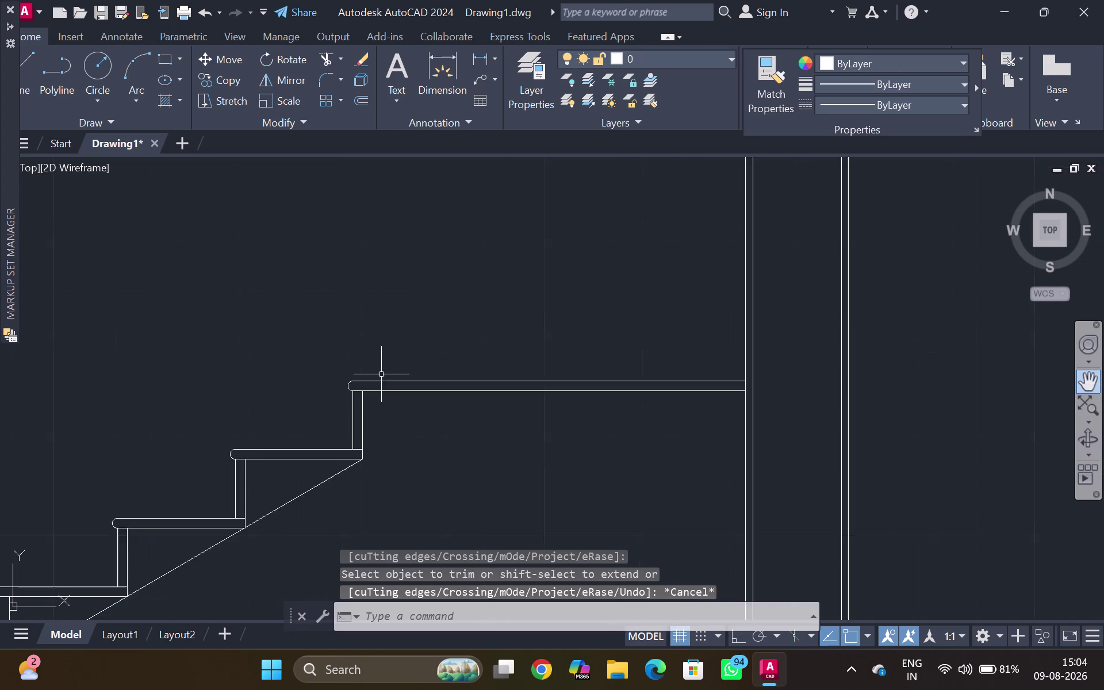
scroll(up, 3)
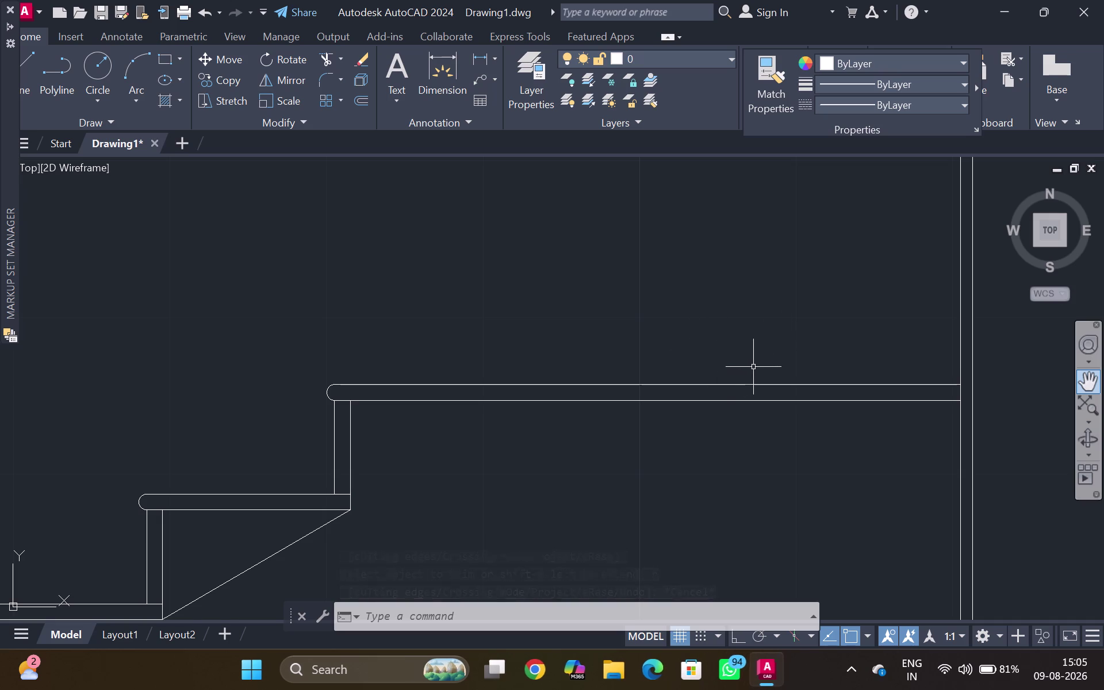
Show the hidden icons in the Windows taskbar notification area.
scroll(down, 3)
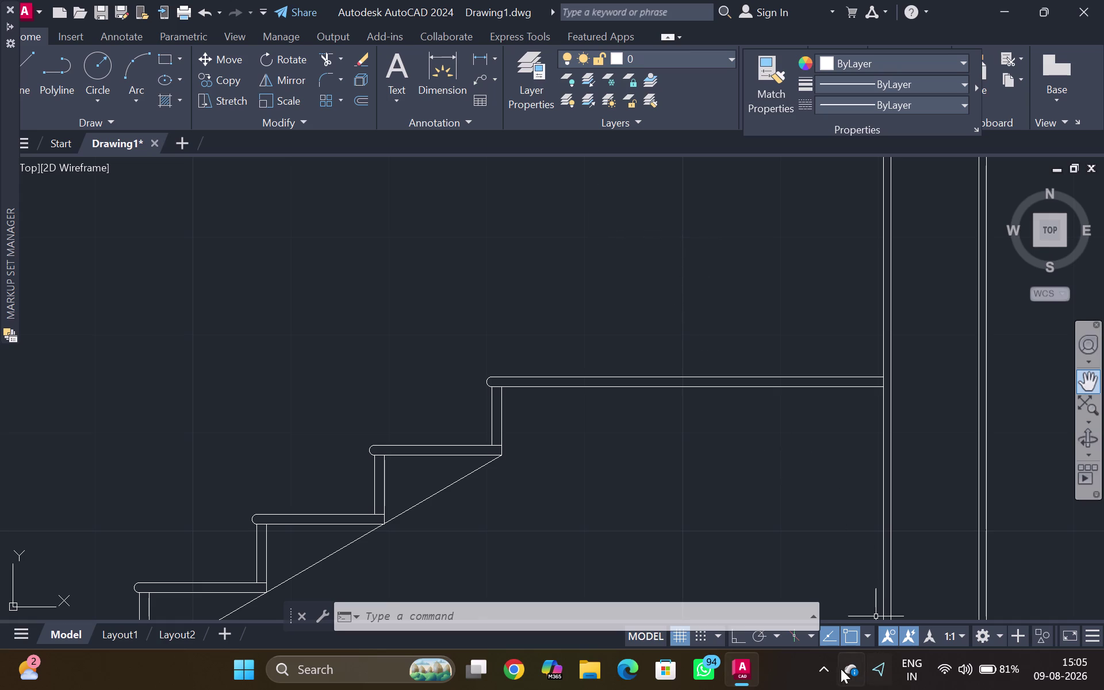
click(819, 667)
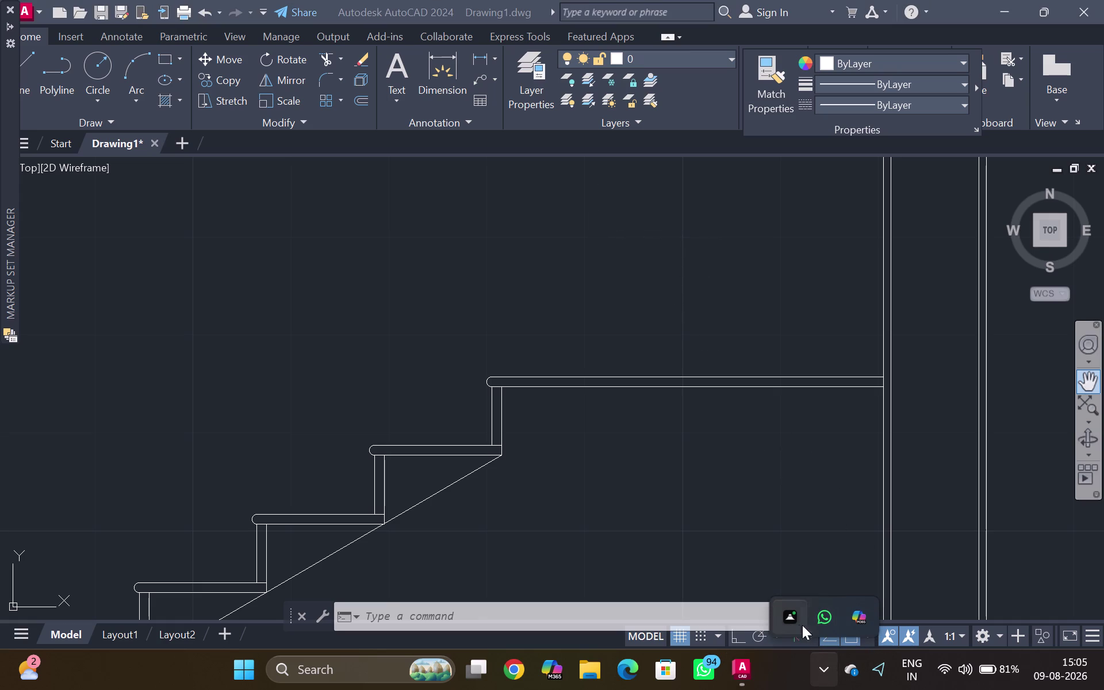